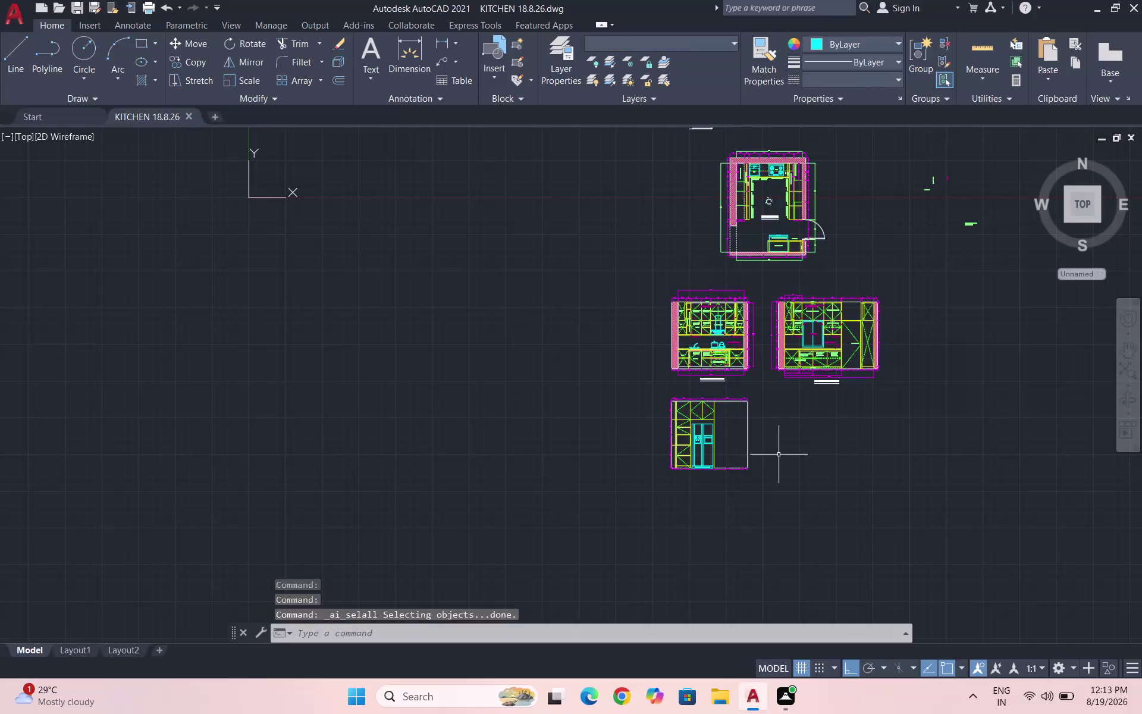
Copy elevation B's '1-OPENABLE SHUTTER' label into elevation C's upper left cabinet, with Ortho off.
scroll(down, 3)
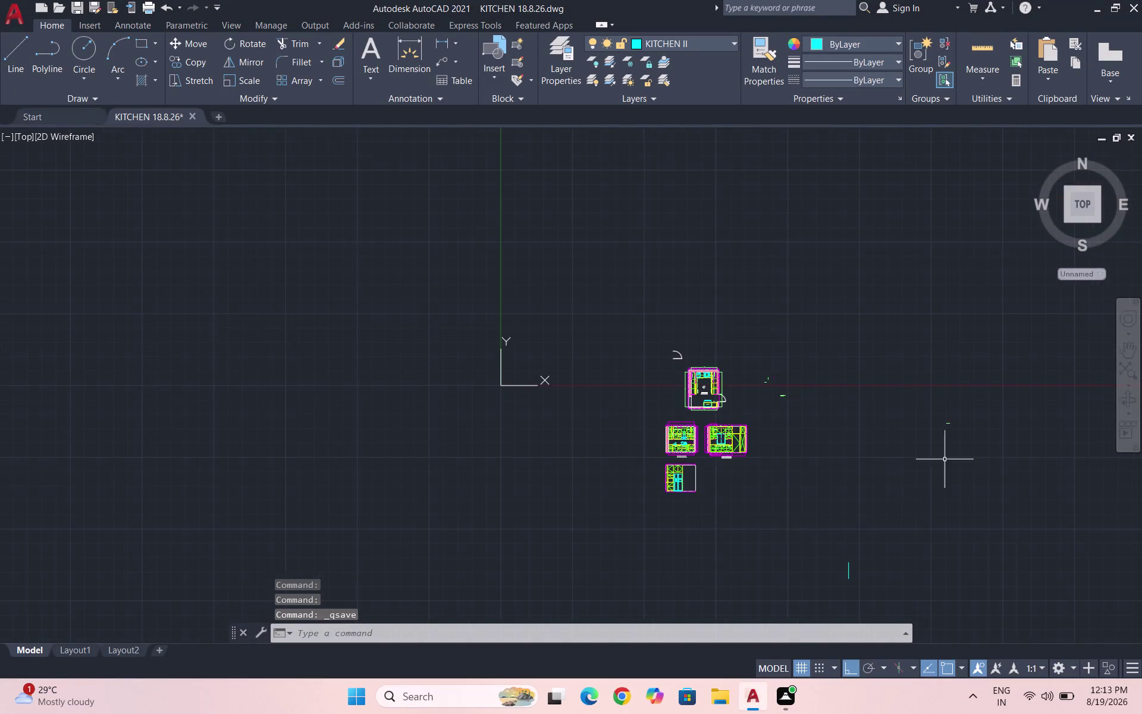
scroll(up, 3)
scroll(down, 3)
scroll(up, 3)
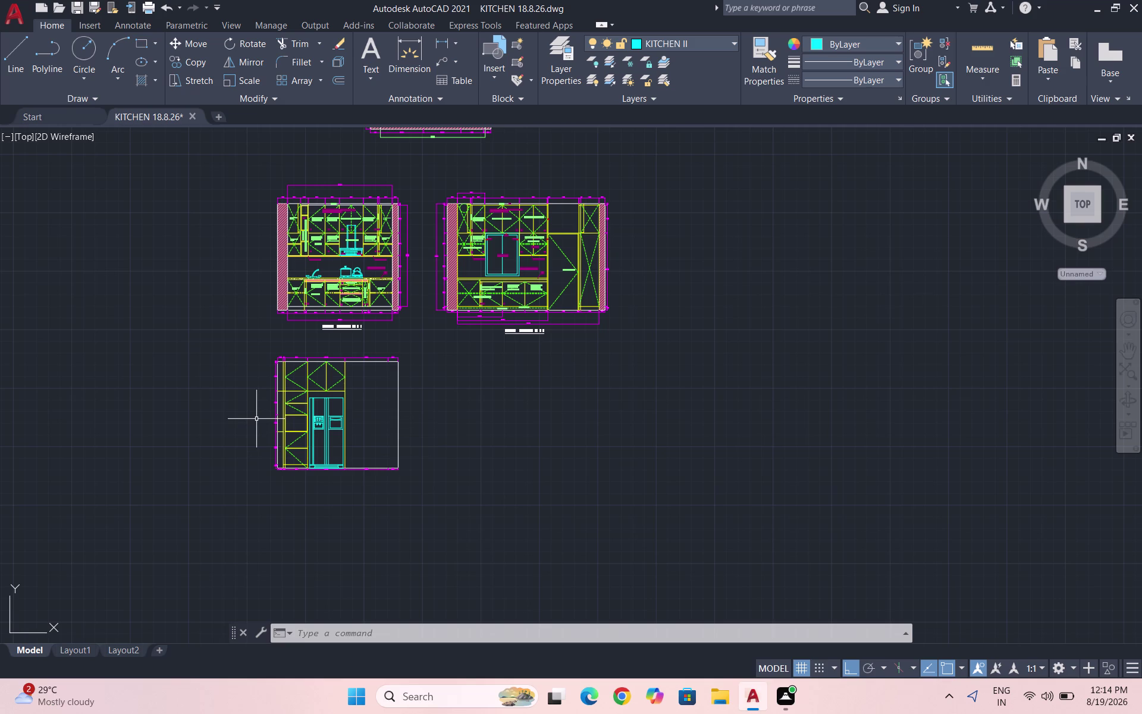
scroll(up, 3)
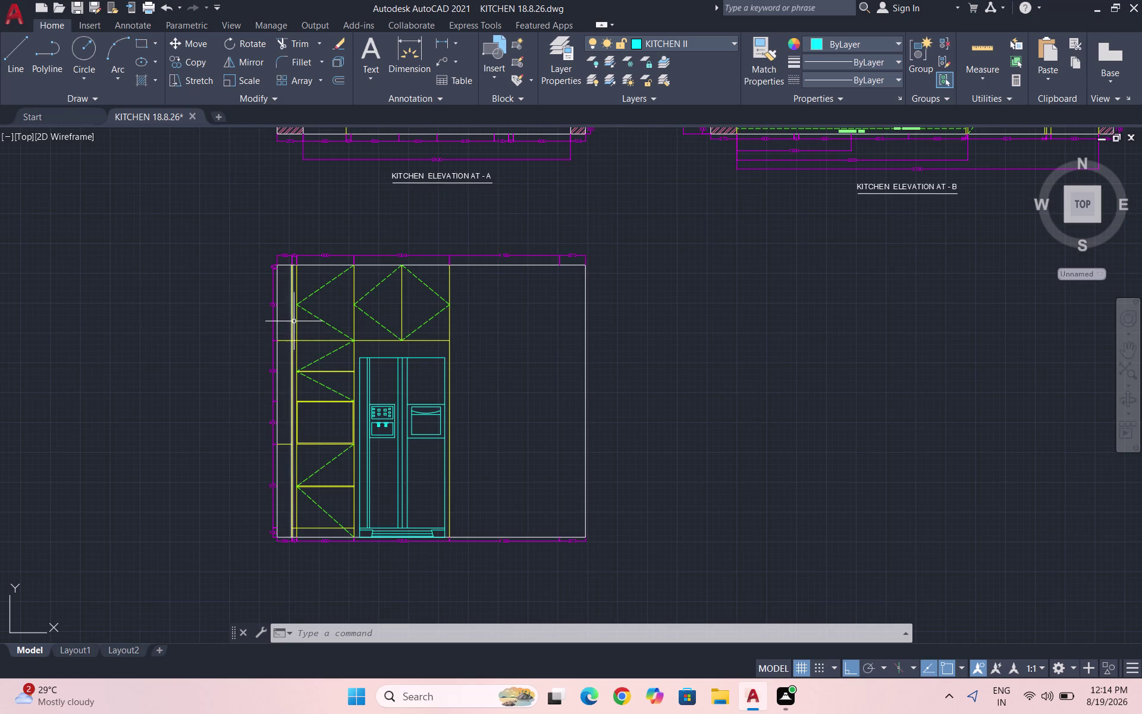
scroll(down, 3)
scroll(down, 3)
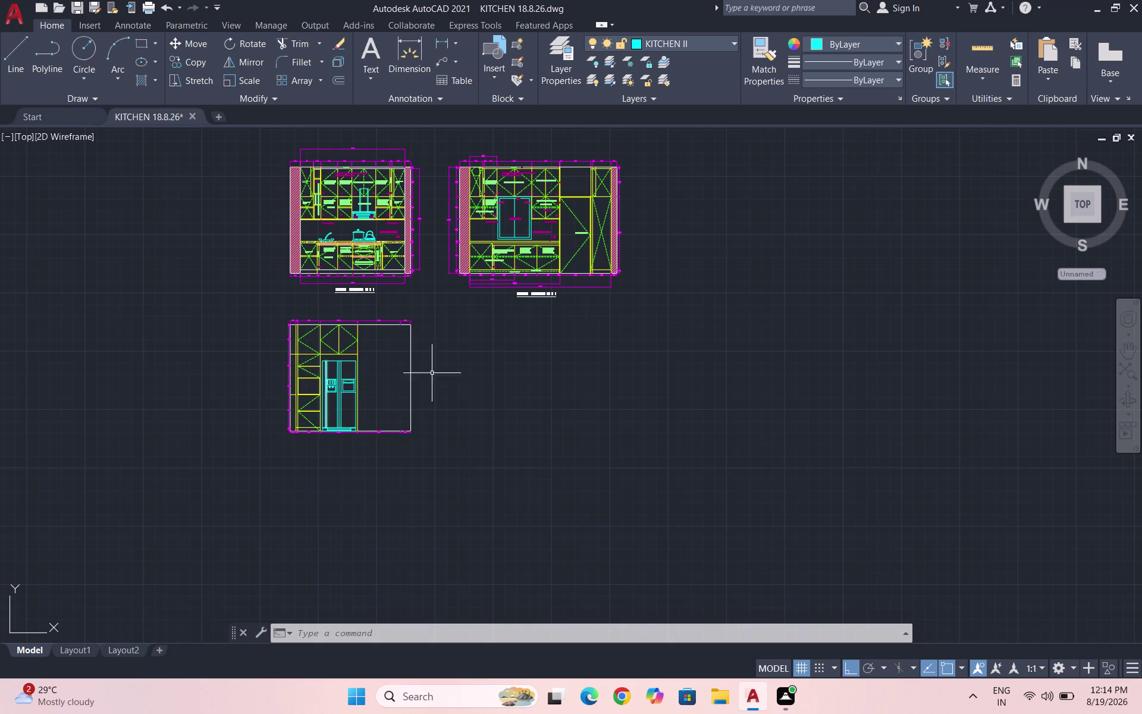
scroll(up, 3)
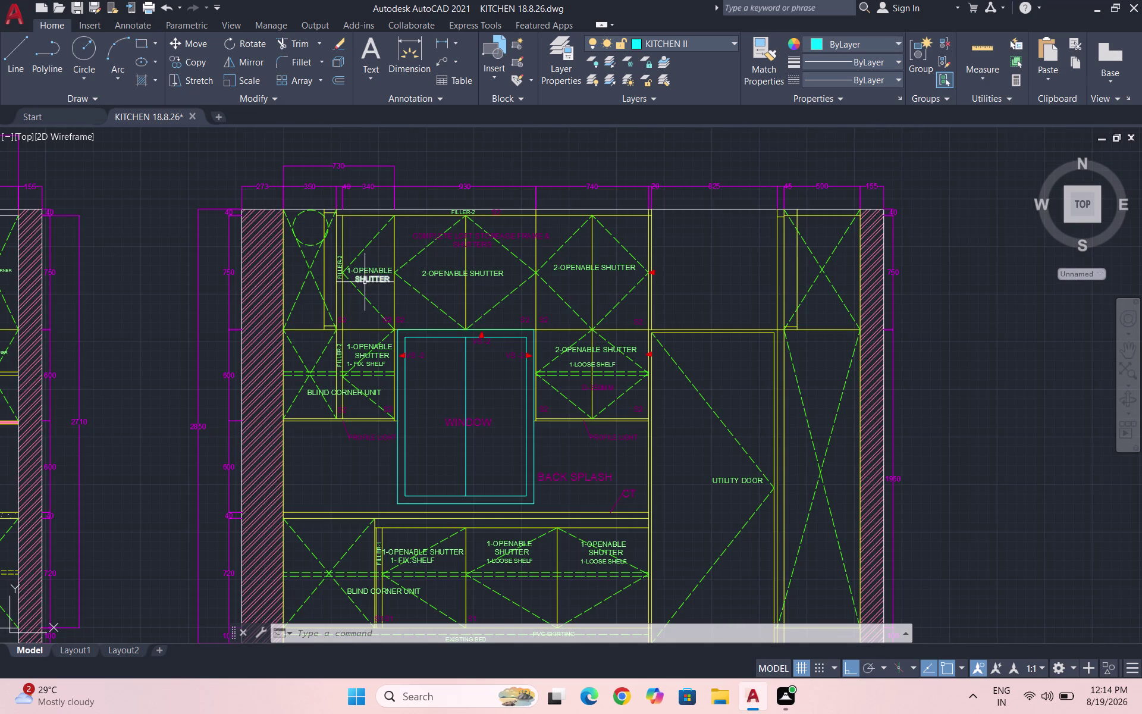
scroll(down, 3)
scroll(up, 3)
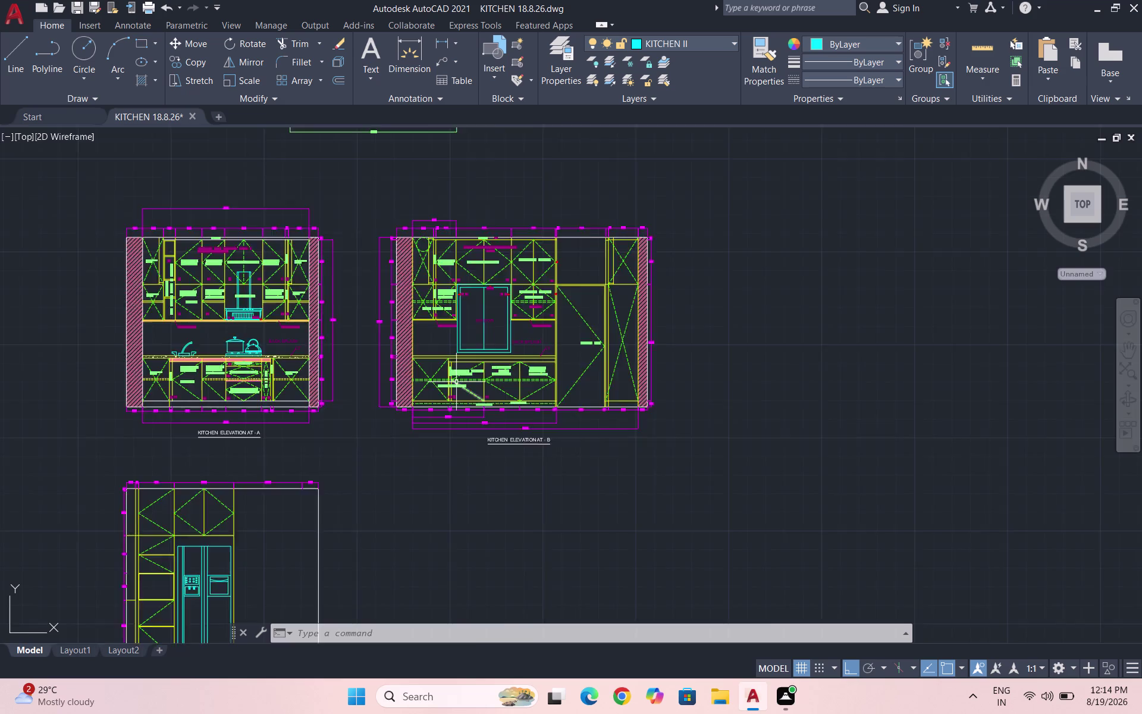
scroll(up, 3)
click(520, 377)
click(498, 357)
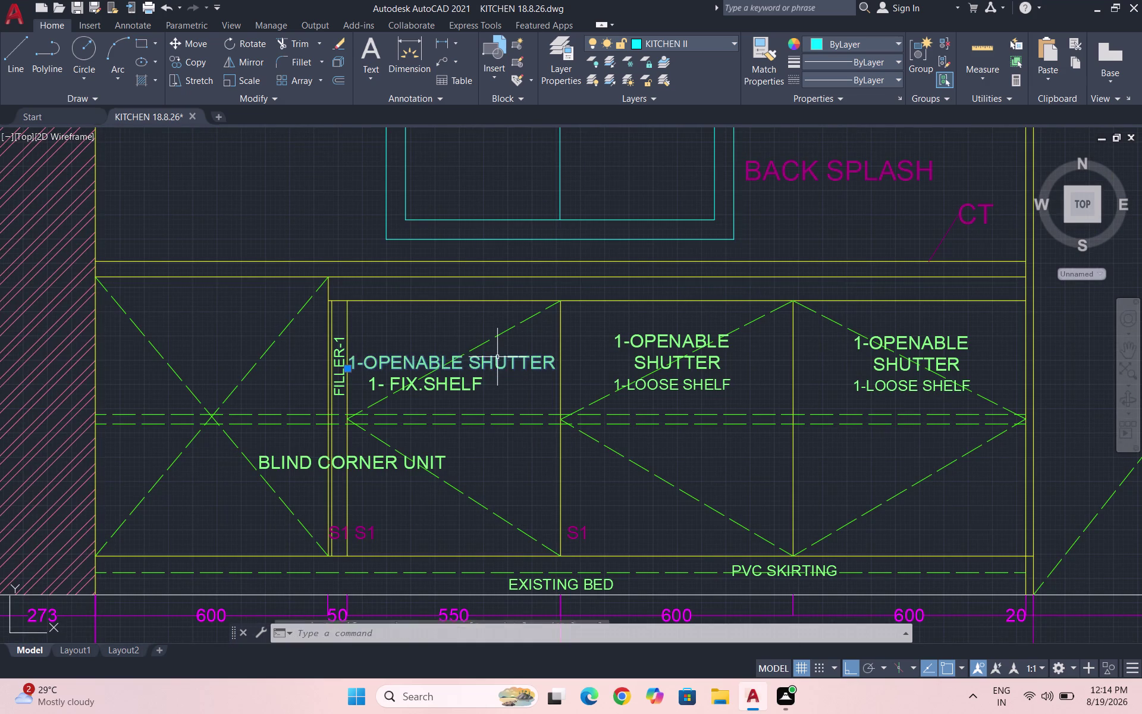
text(CO)
key(Return)
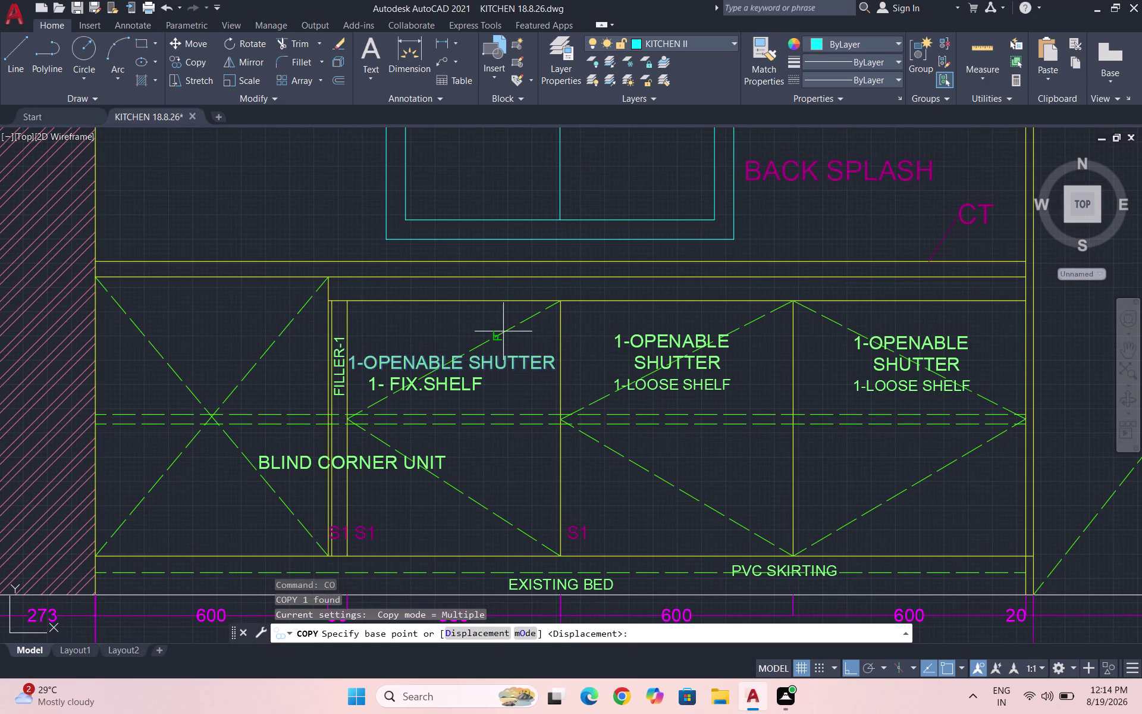
click(529, 357)
scroll(down, 3)
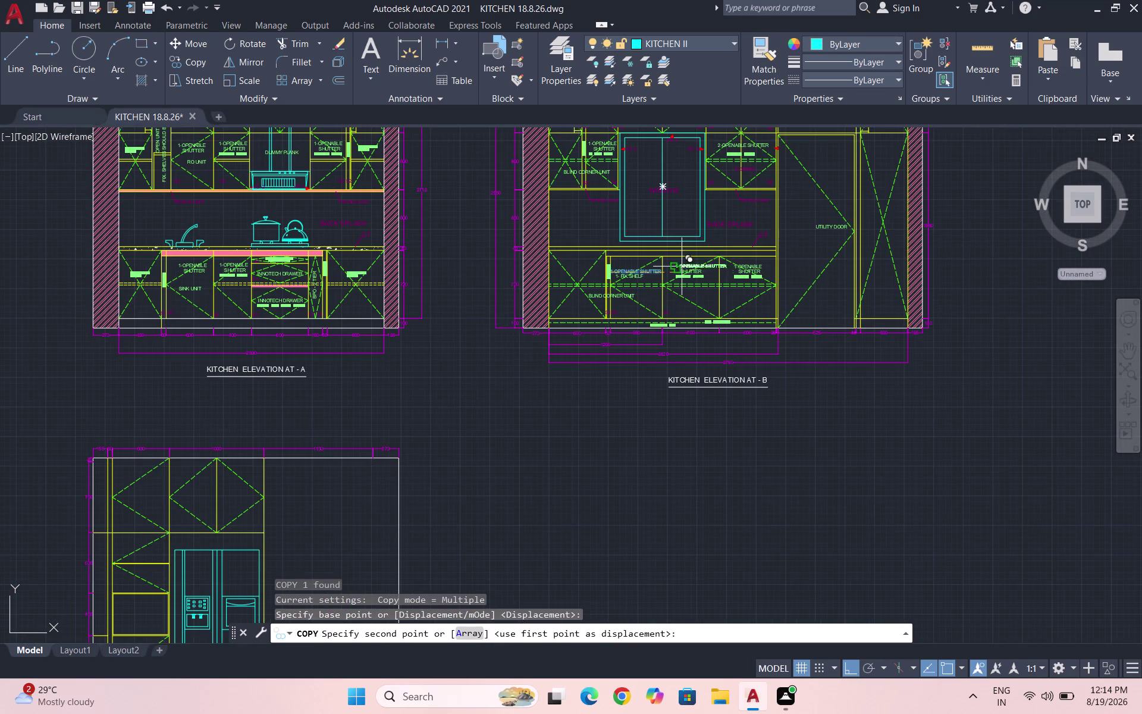
key(F8)
scroll(up, 3)
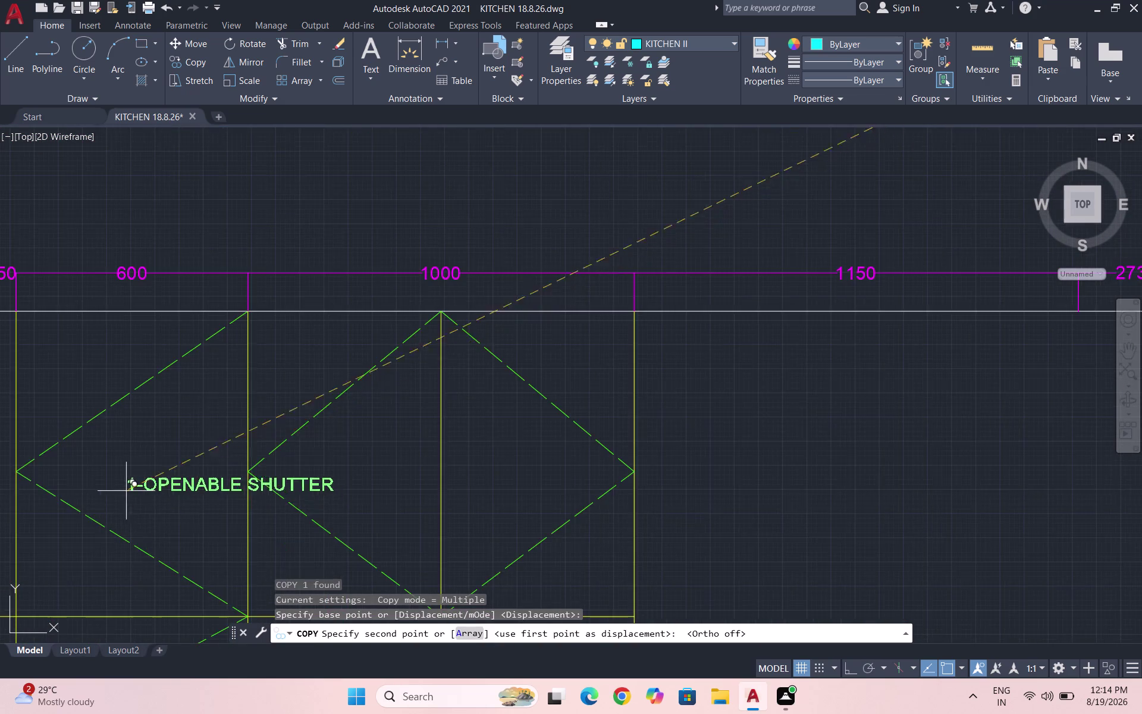
scroll(down, 3)
scroll(up, 3)
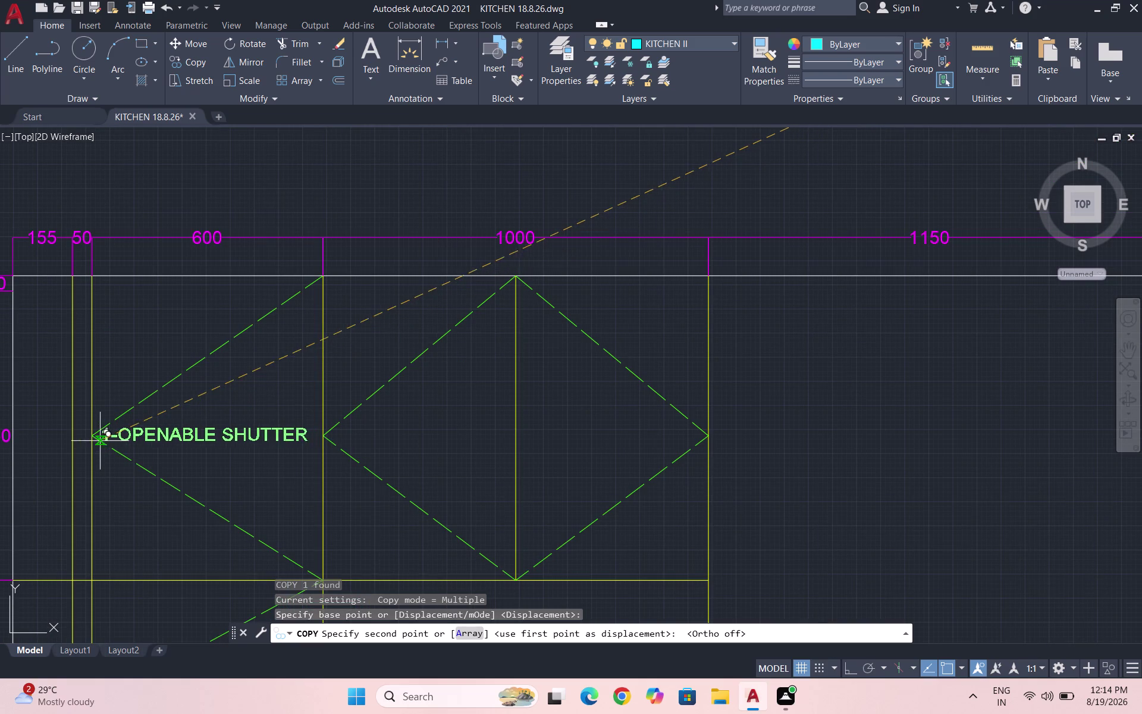
click(105, 443)
scroll(down, 3)
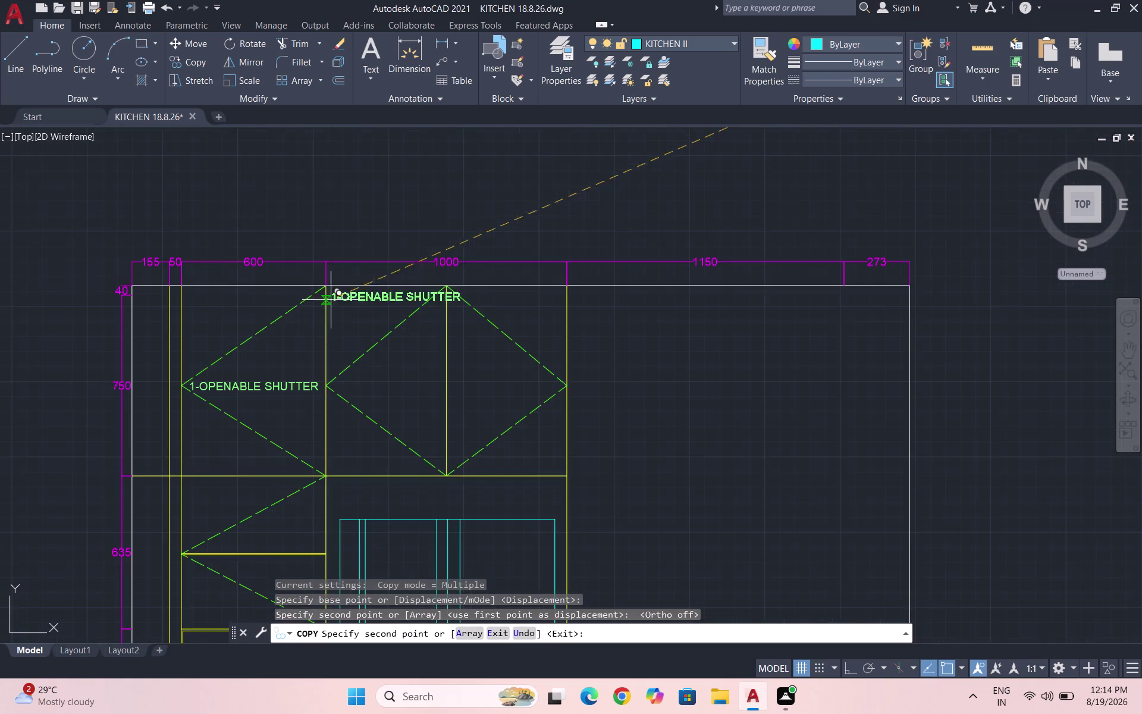
scroll(down, 3)
key(Escape)
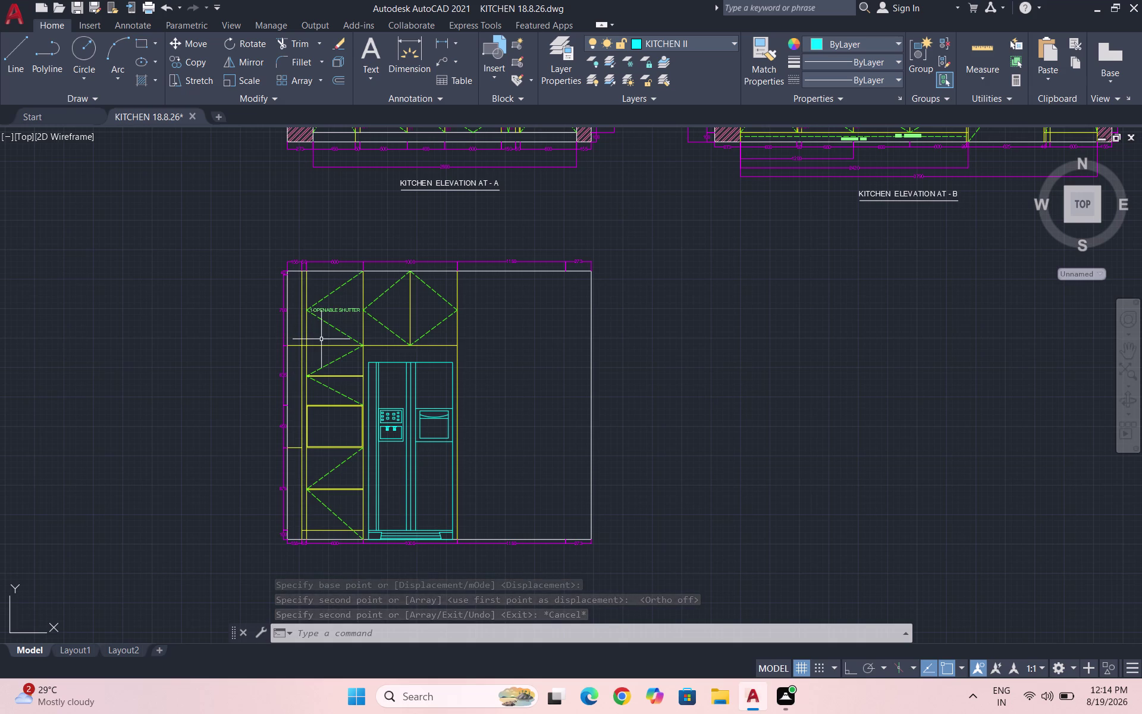
scroll(down, 3)
scroll(up, 3)
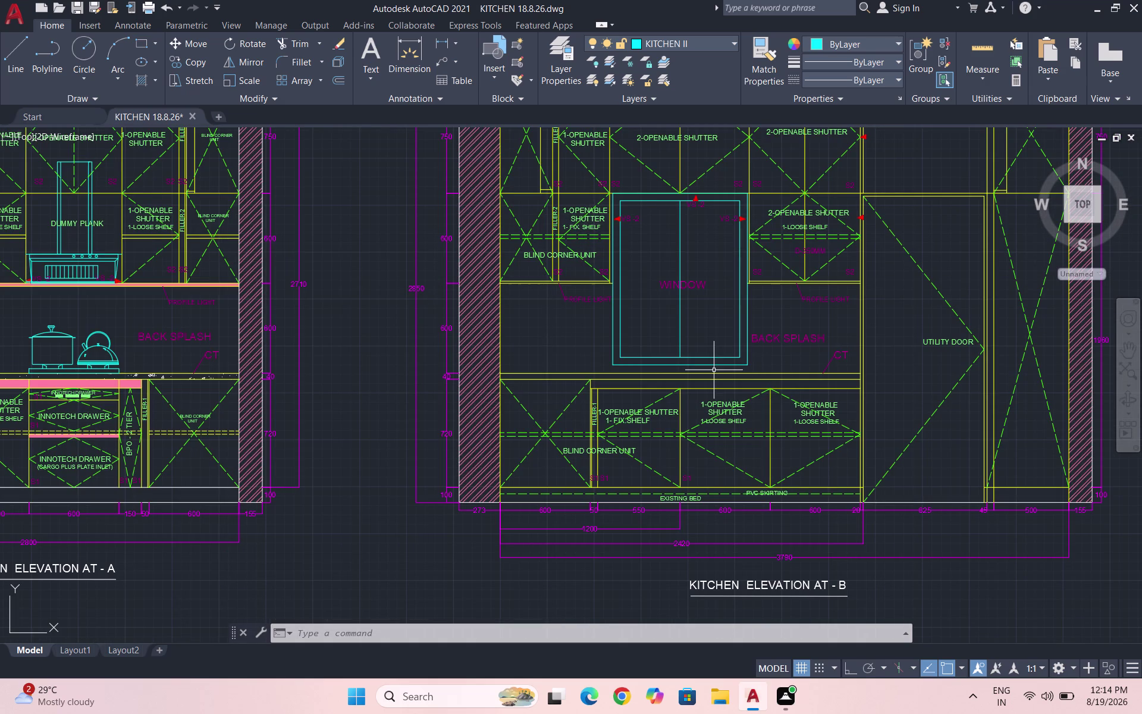
scroll(down, 3)
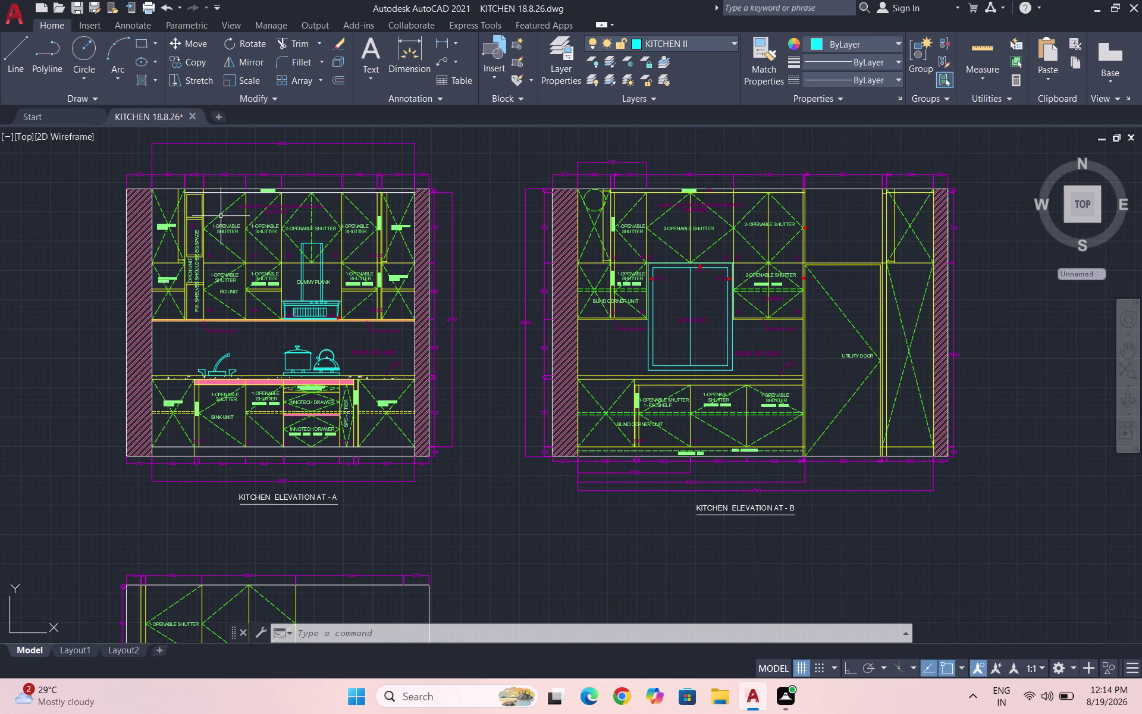
scroll(down, 3)
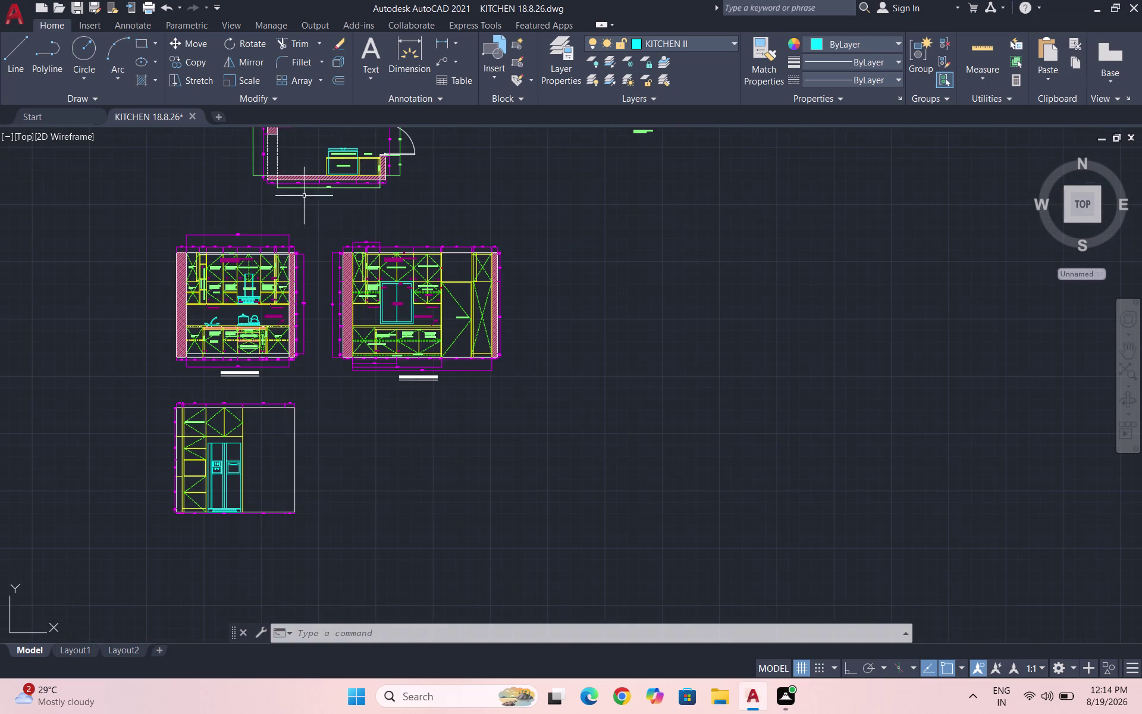
scroll(down, 3)
scroll(up, 3)
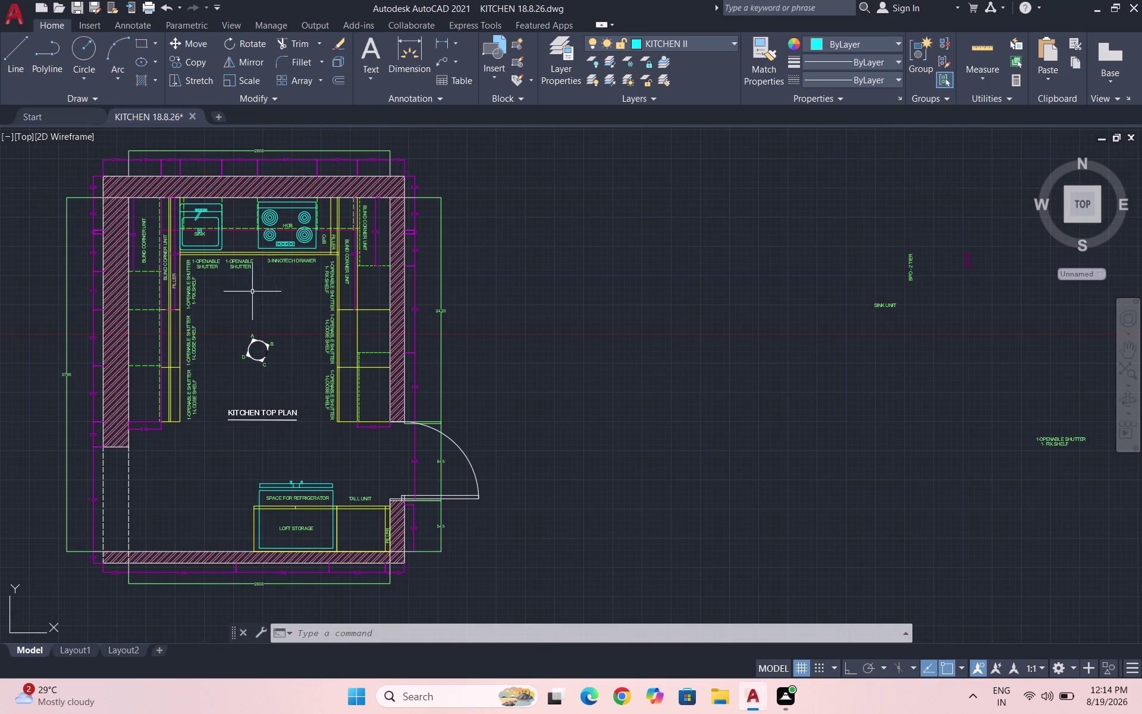
scroll(up, 3)
Copy the vertical '1-OPENABLE SHUTTER / 1-LOOSE SHELF' label to empty space right of the top plan.
drag(197, 358, 185, 357)
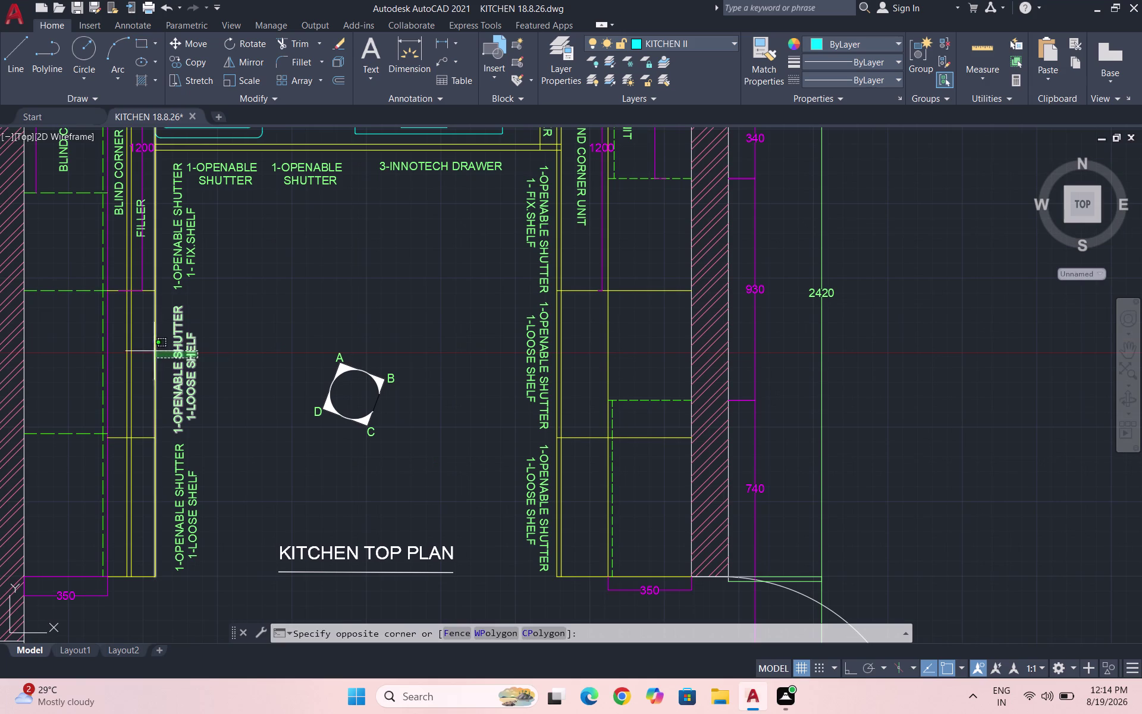
click(173, 349)
text(CO)
key(Return)
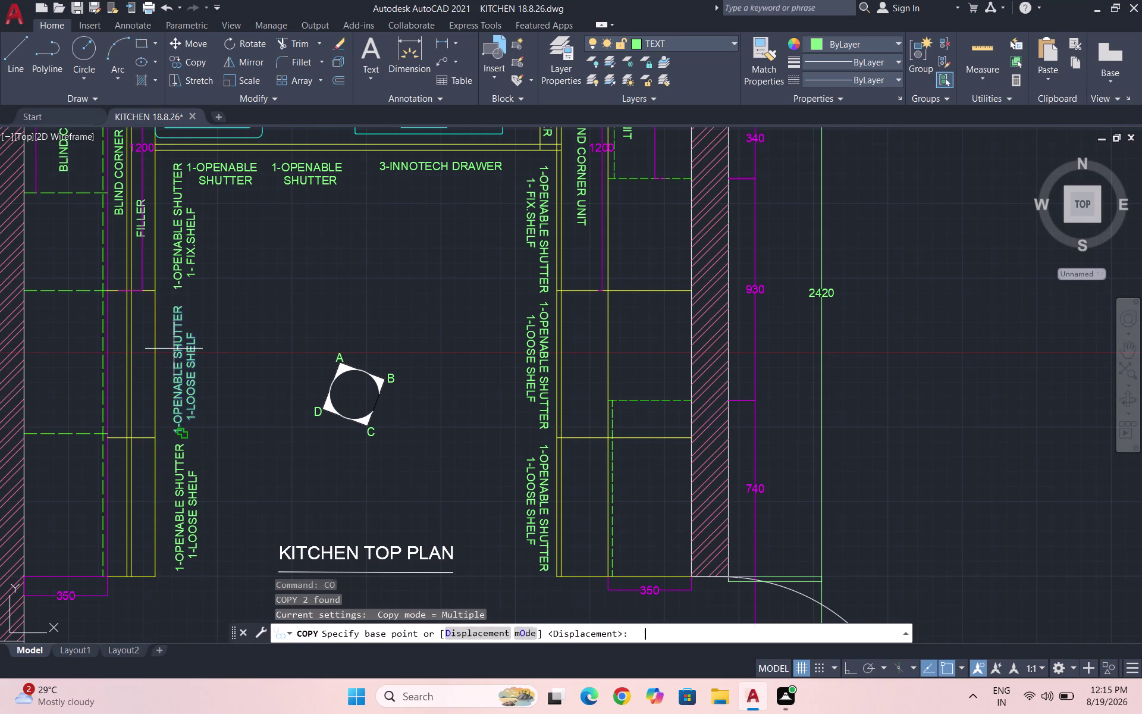
drag(173, 349, 187, 348)
scroll(down, 3)
click(351, 359)
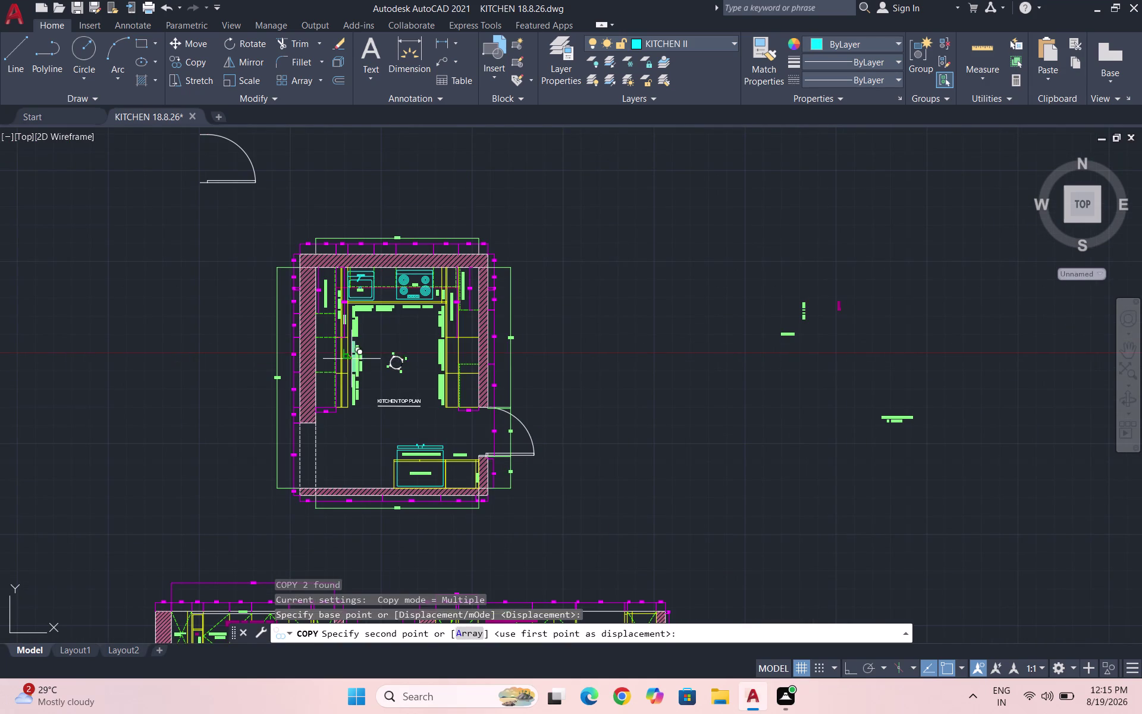
click(656, 335)
key(Escape)
Rotate the copied label 90° with Ortho on so it reads horizontally.
scroll(up, 3)
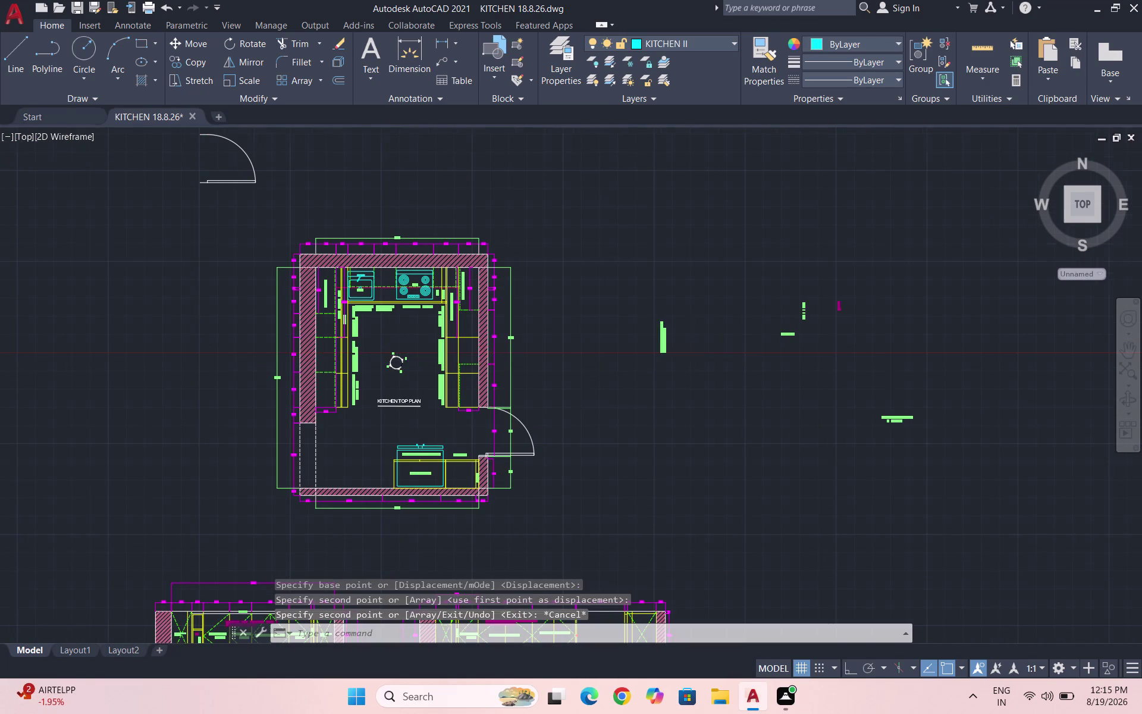
scroll(up, 3)
drag(687, 395, 525, 289)
click(504, 242)
key(F8)
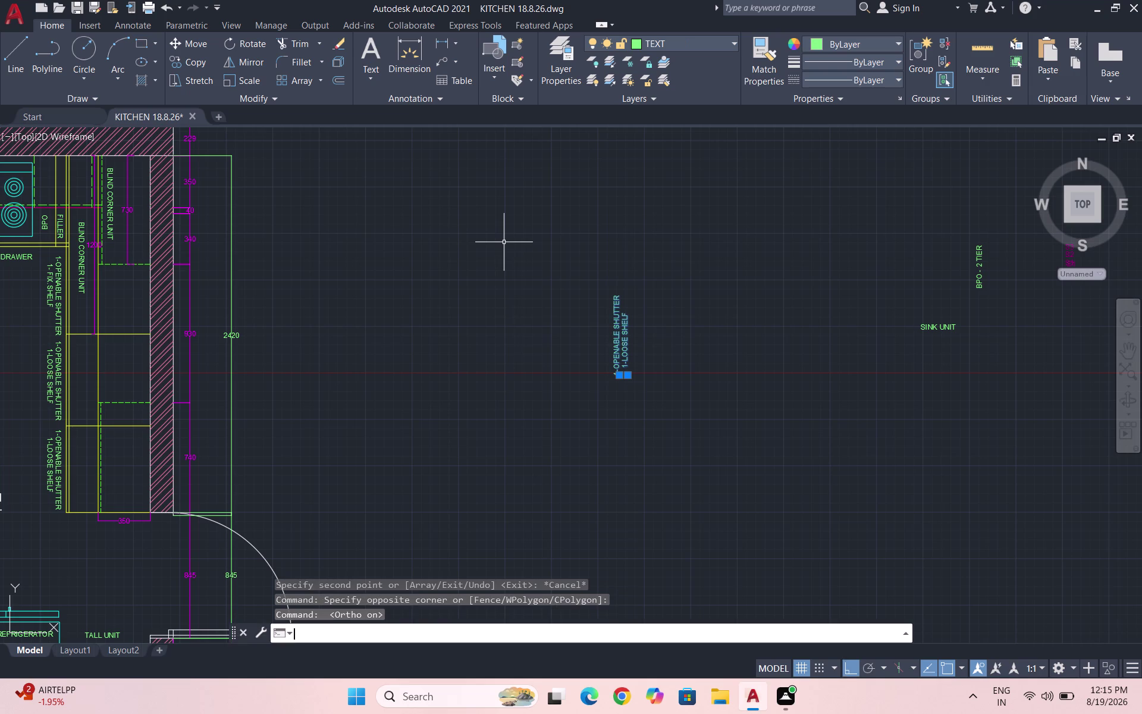
text(RO)
key(Return)
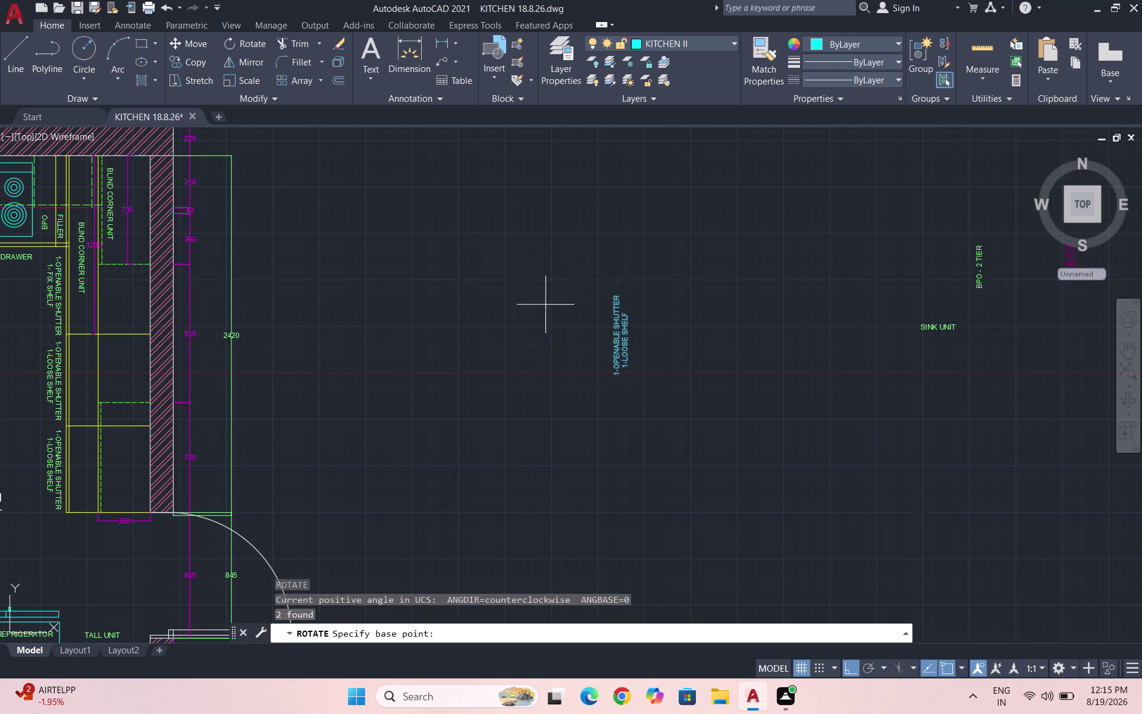
click(612, 290)
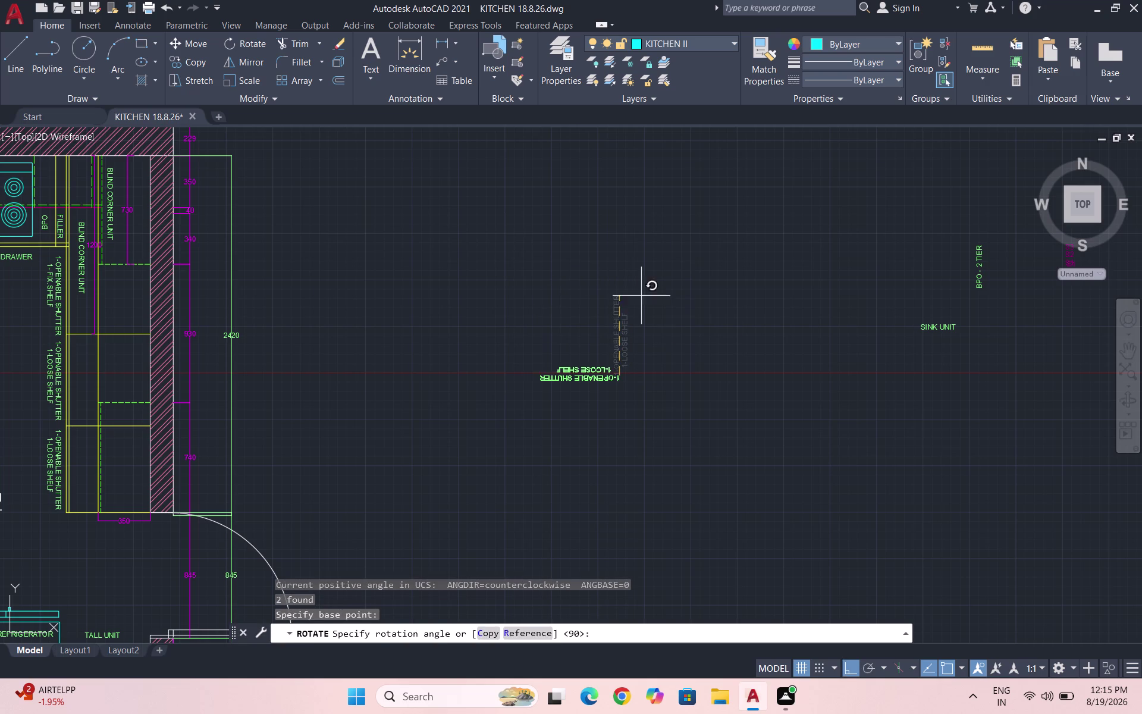
click(527, 533)
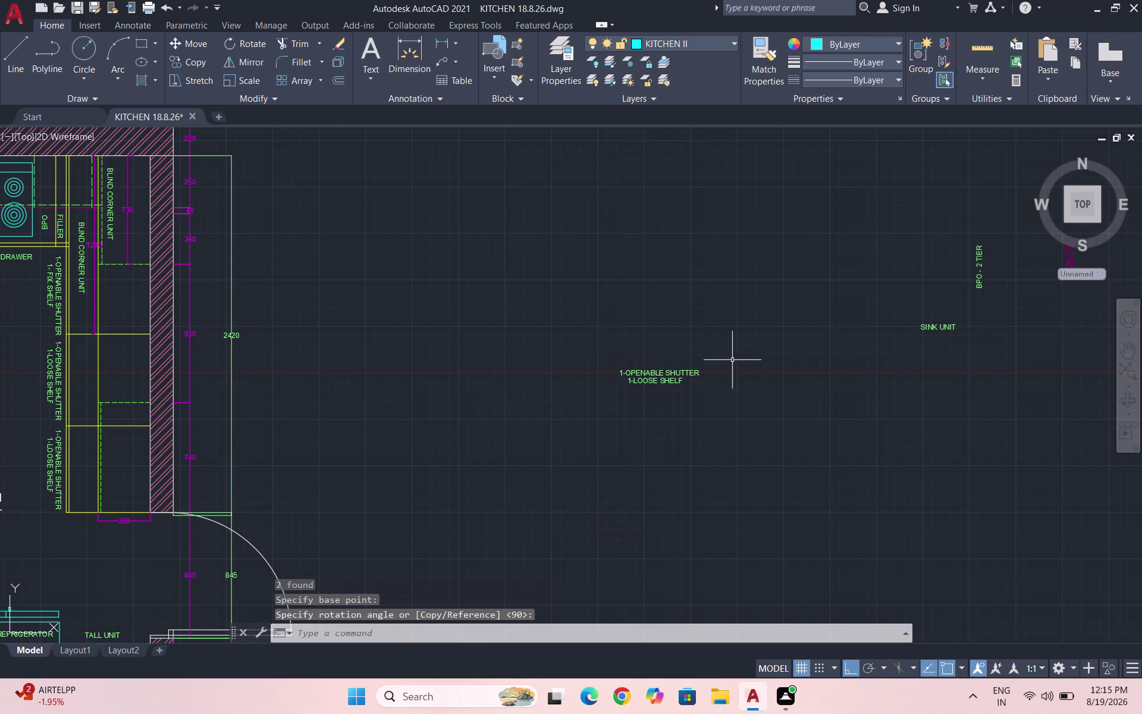
Select the rotated horizontal label and start the COPY command on it.
drag(727, 418, 656, 394)
click(530, 295)
text(CO)
key(Return)
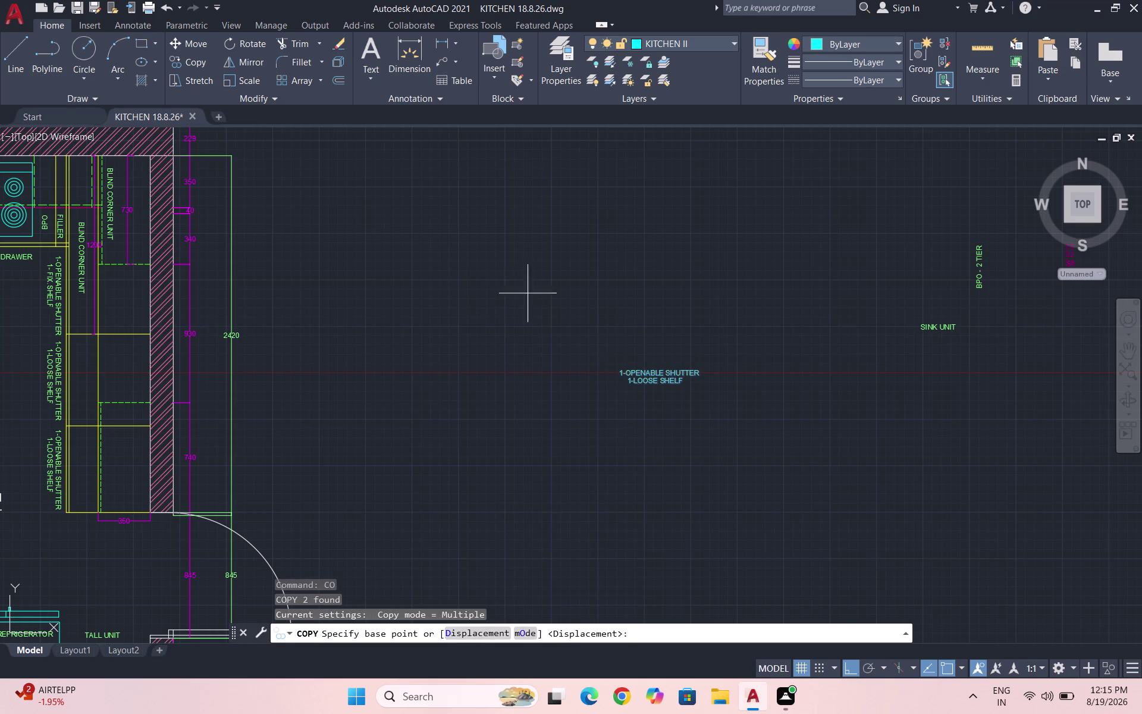
Place two copies of the shutter/shelf label into elevation C's left-side cabinets, with Ortho off.
click(657, 375)
scroll(down, 3)
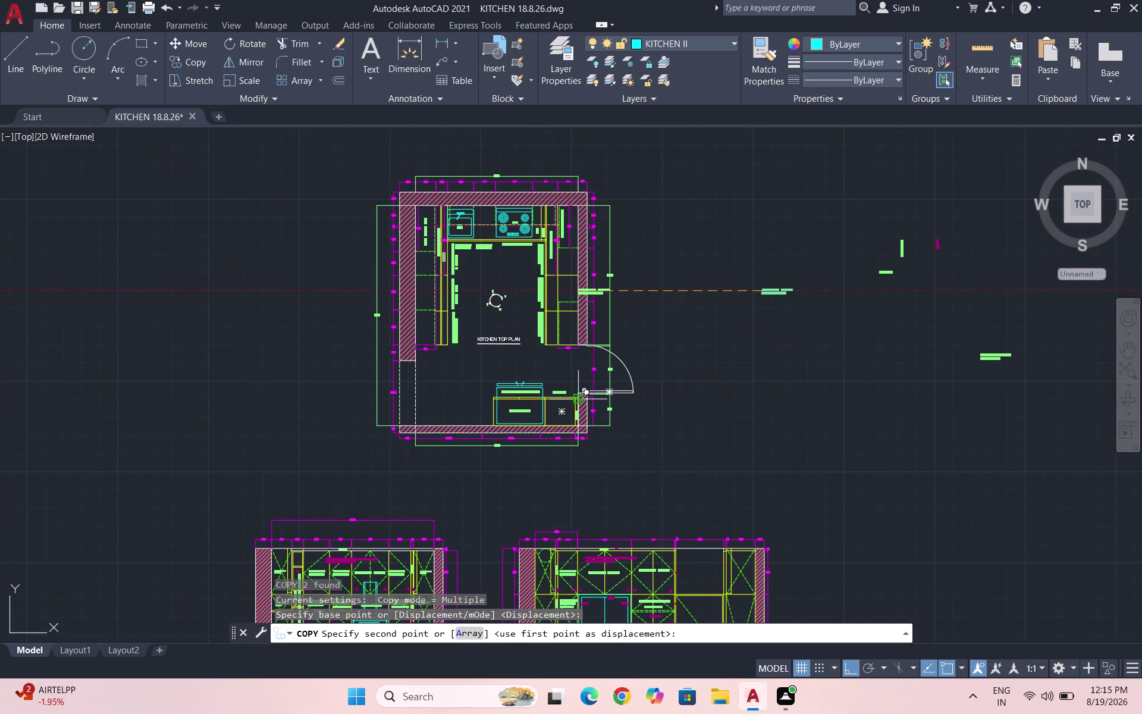
key(F8)
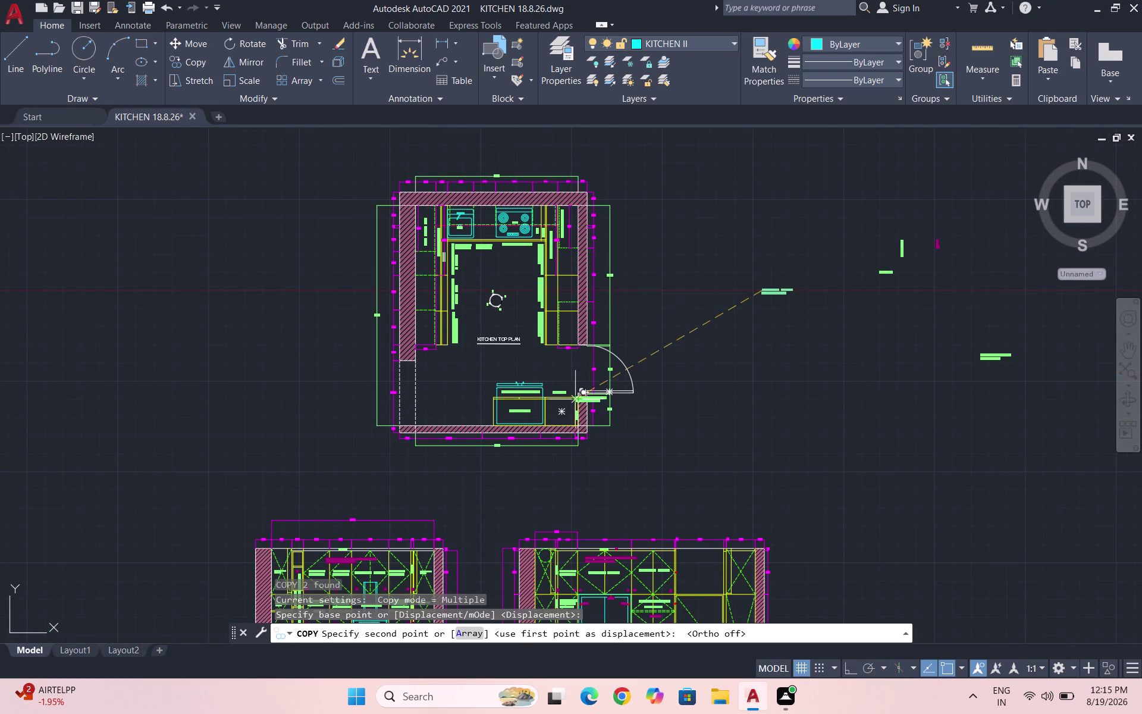
scroll(down, 3)
scroll(down, 3)
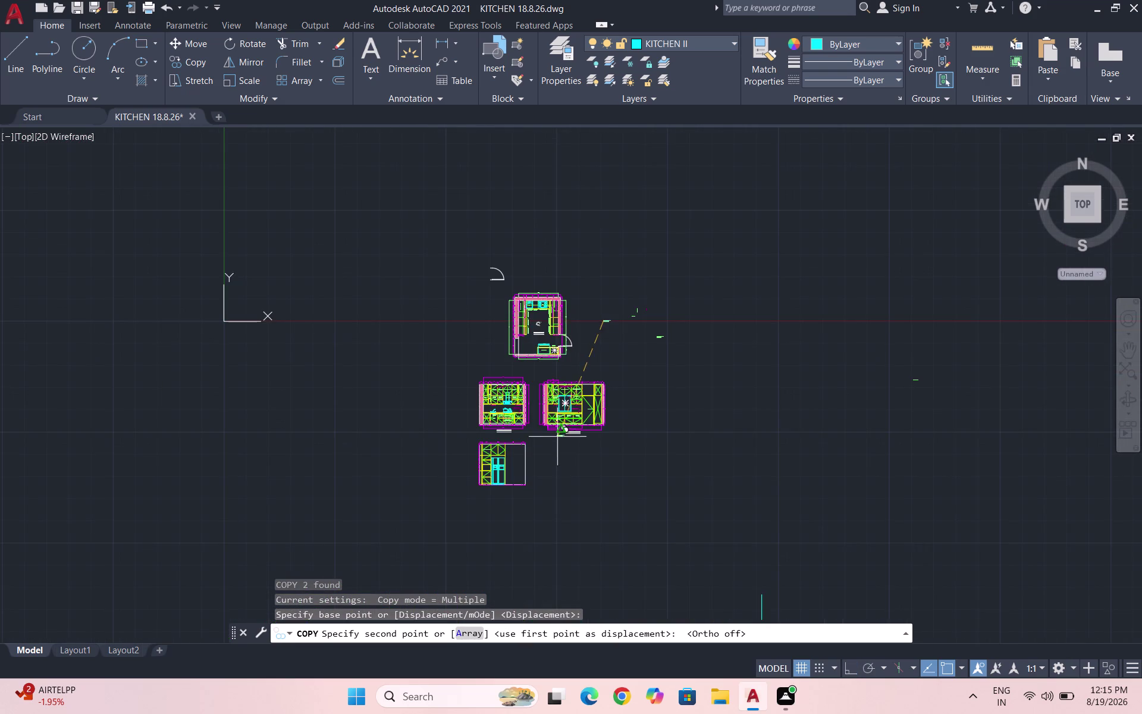
scroll(up, 3)
scroll(up, 3)
scroll(up, 3)
scroll(down, 3)
scroll(up, 3)
scroll(up, 3)
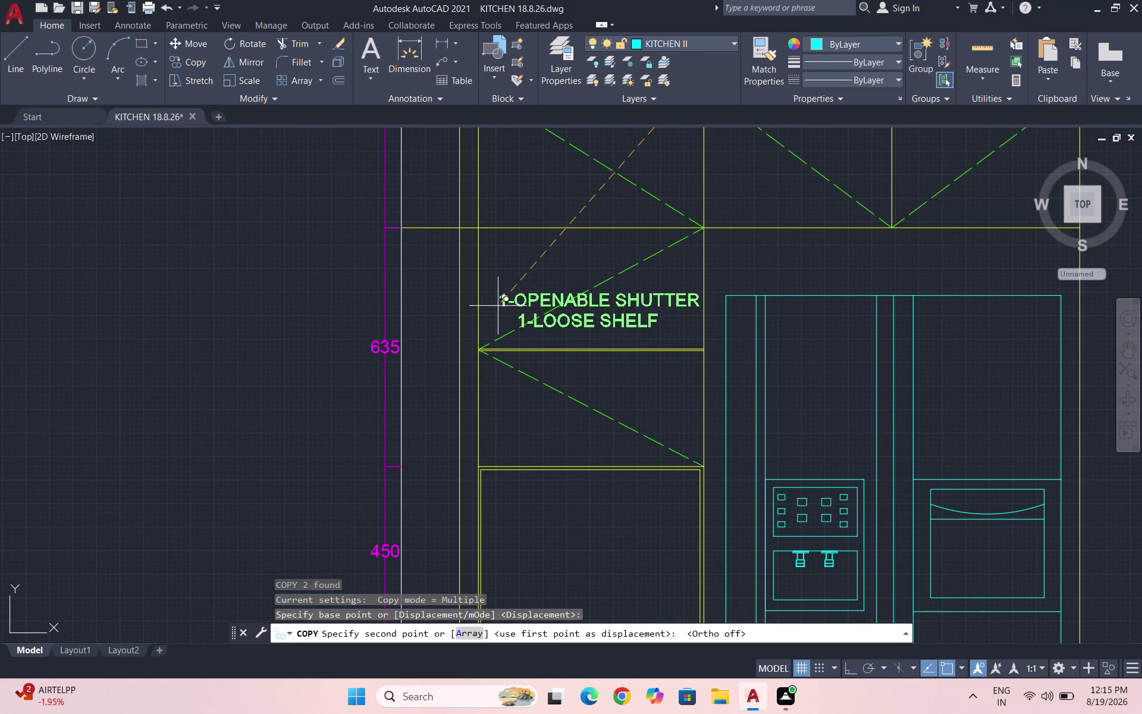
click(496, 304)
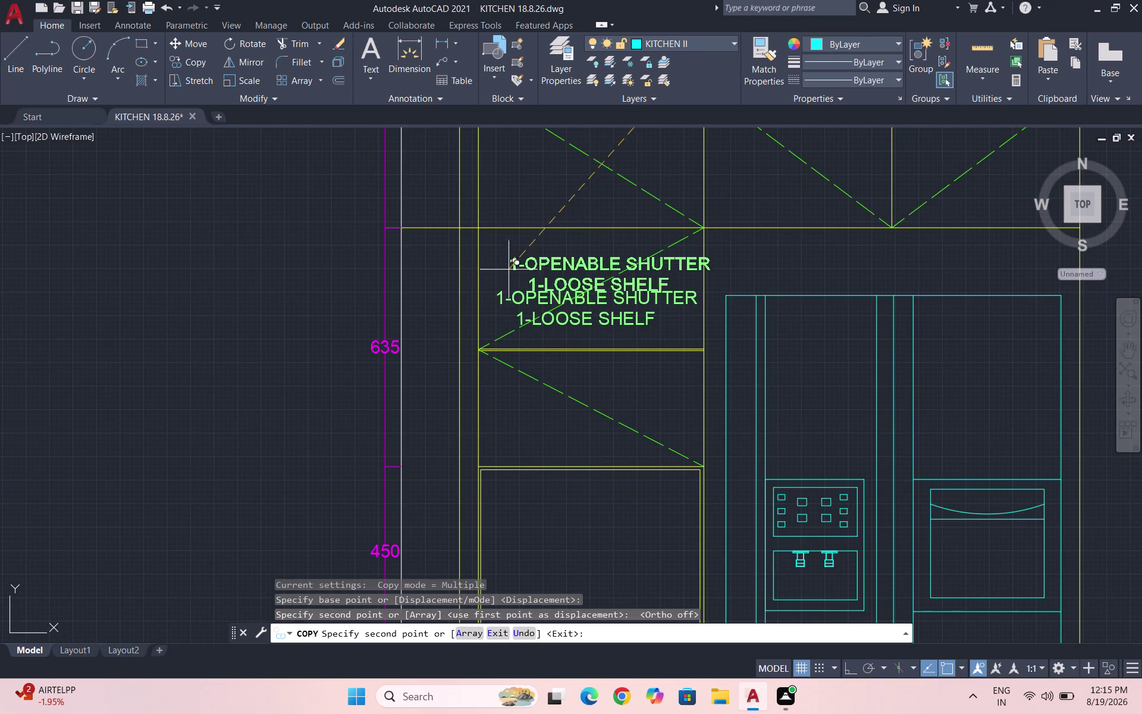
scroll(down, 3)
scroll(down, 3)
scroll(down, 3)
scroll(up, 3)
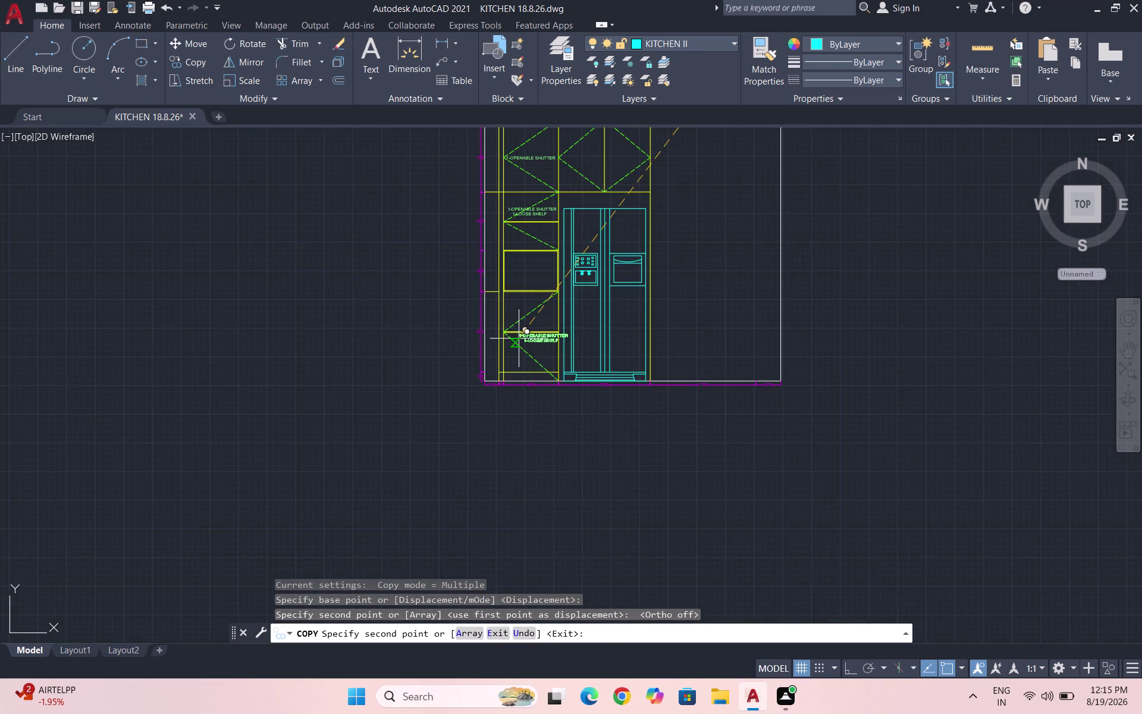
scroll(up, 3)
scroll(up, 3)
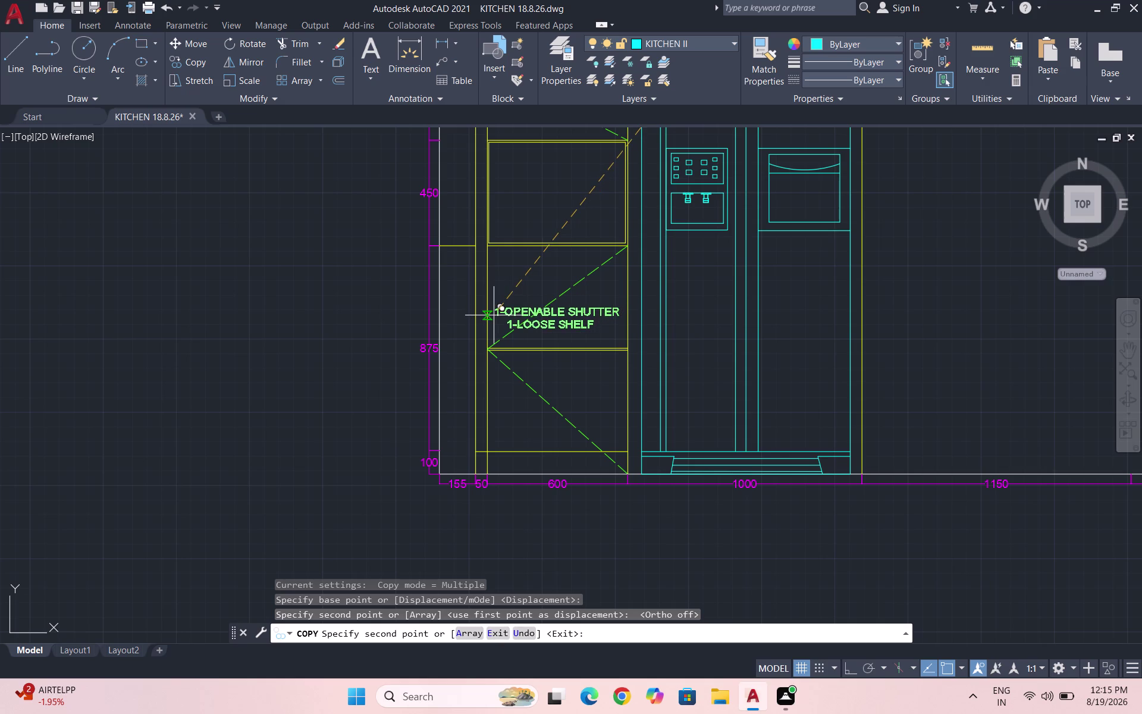
click(494, 315)
scroll(down, 3)
key(Escape)
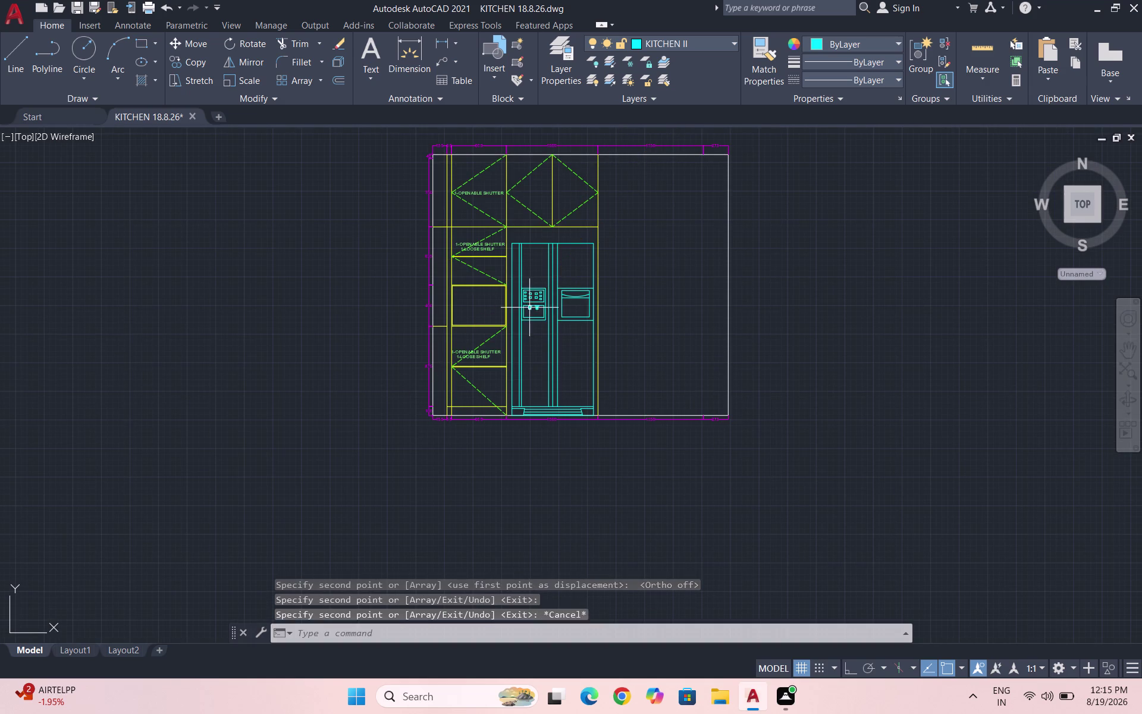
key(Escape)
Copy the '1-OPENABLE SHUTTER / 1-LOOSE SHELF' label into the tall unit's empty rectangular compartment.
scroll(down, 3)
scroll(down, 3)
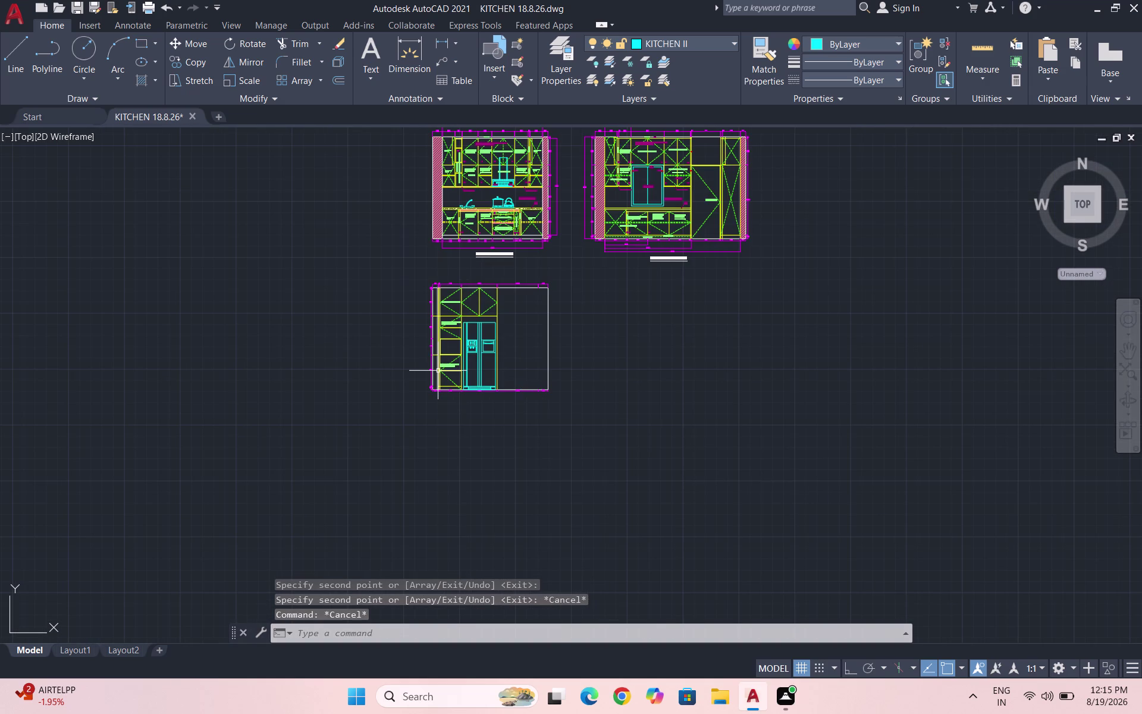
scroll(up, 3)
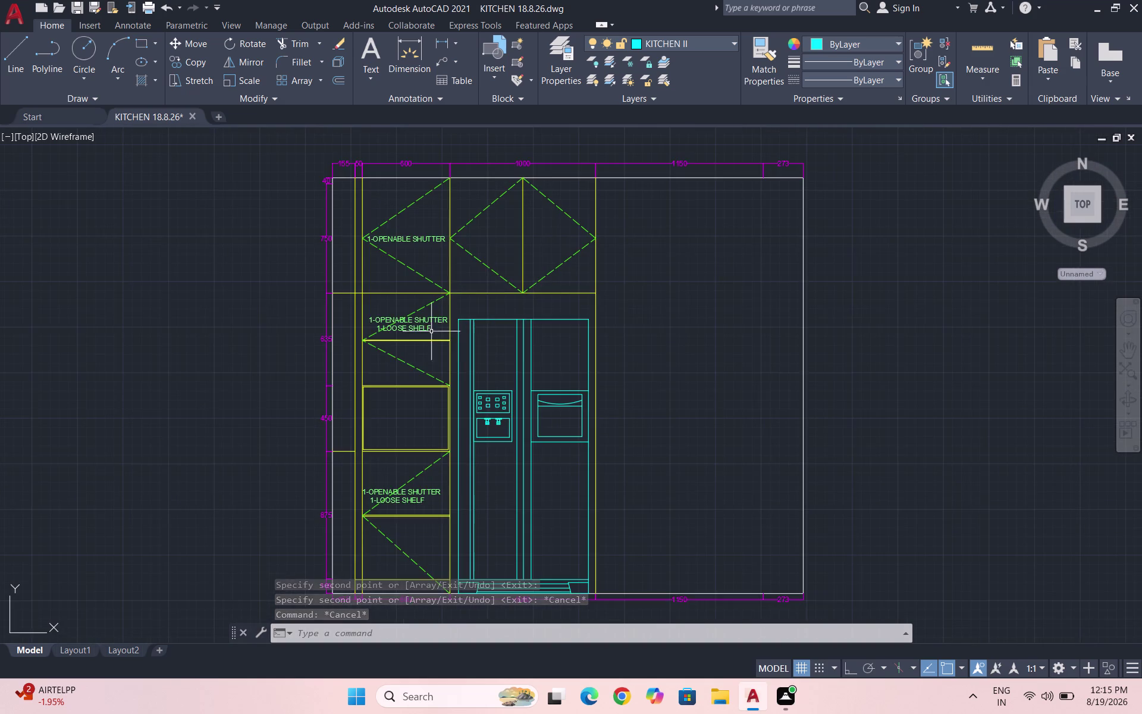
scroll(up, 3)
click(441, 329)
click(418, 304)
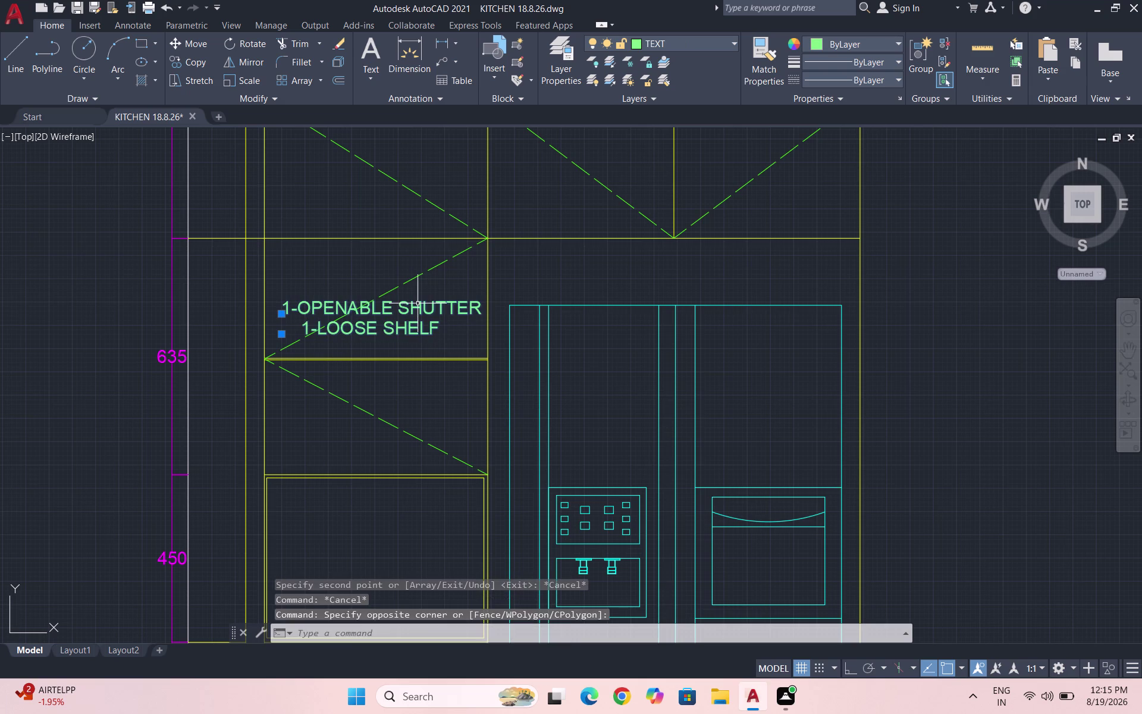
text(CO)
key(Return)
drag(416, 305, 416, 316)
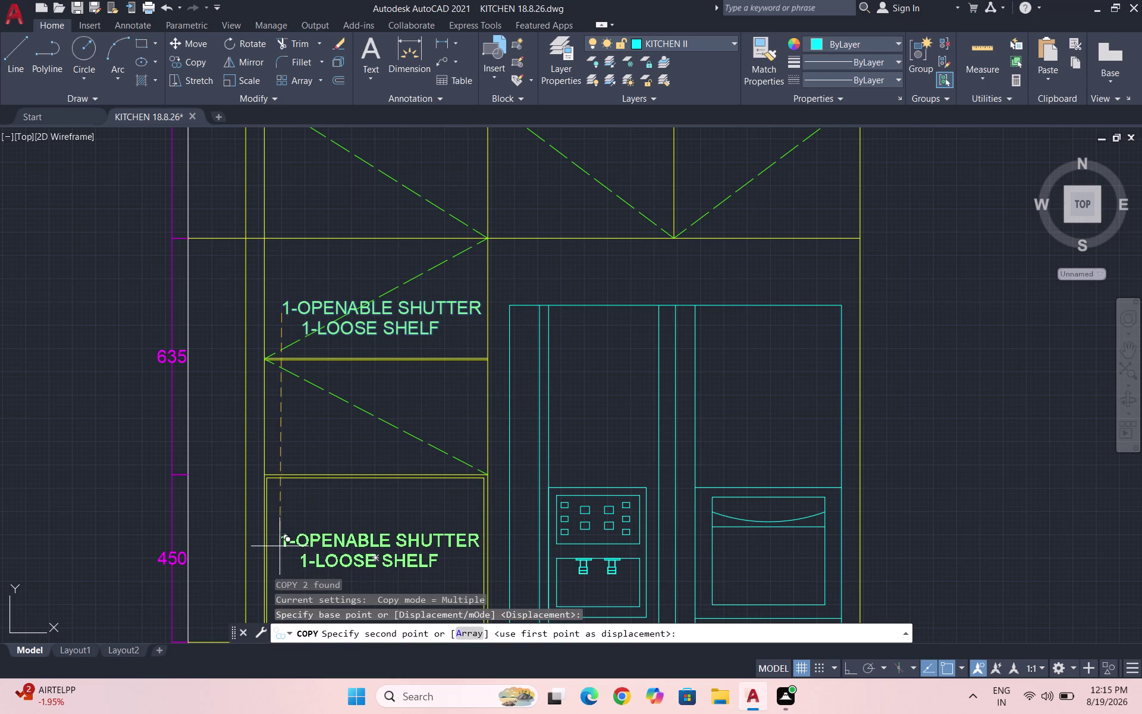
click(280, 546)
key(Escape)
scroll(down, 3)
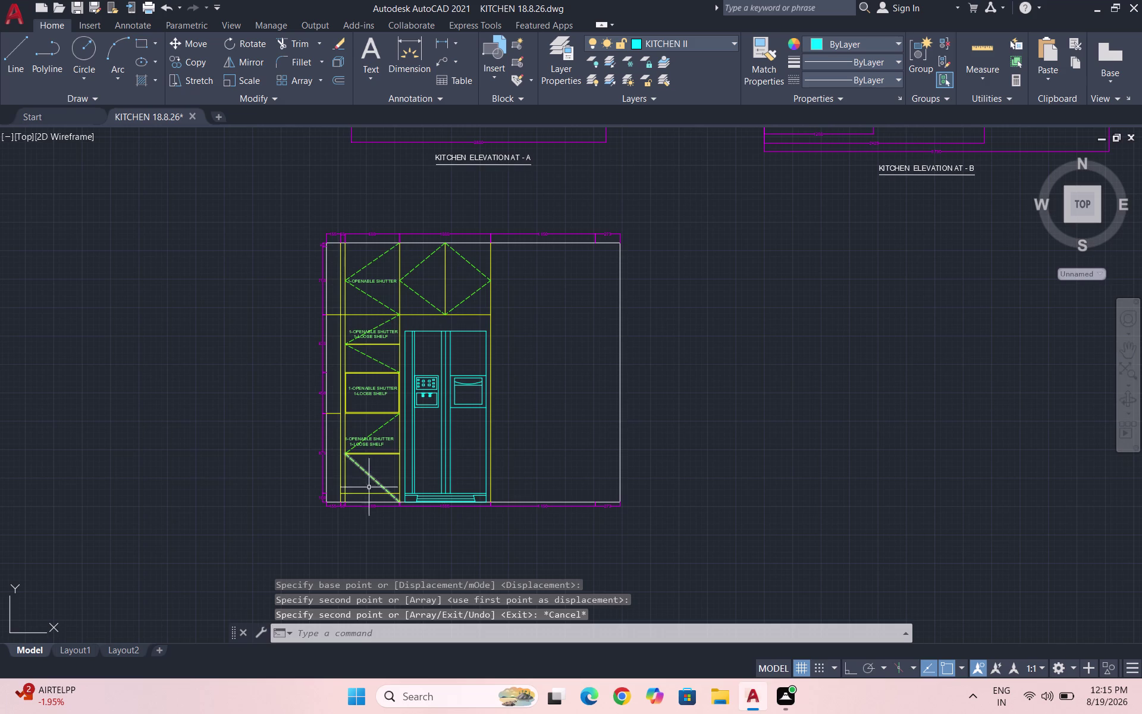
scroll(up, 3)
scroll(up, 3)
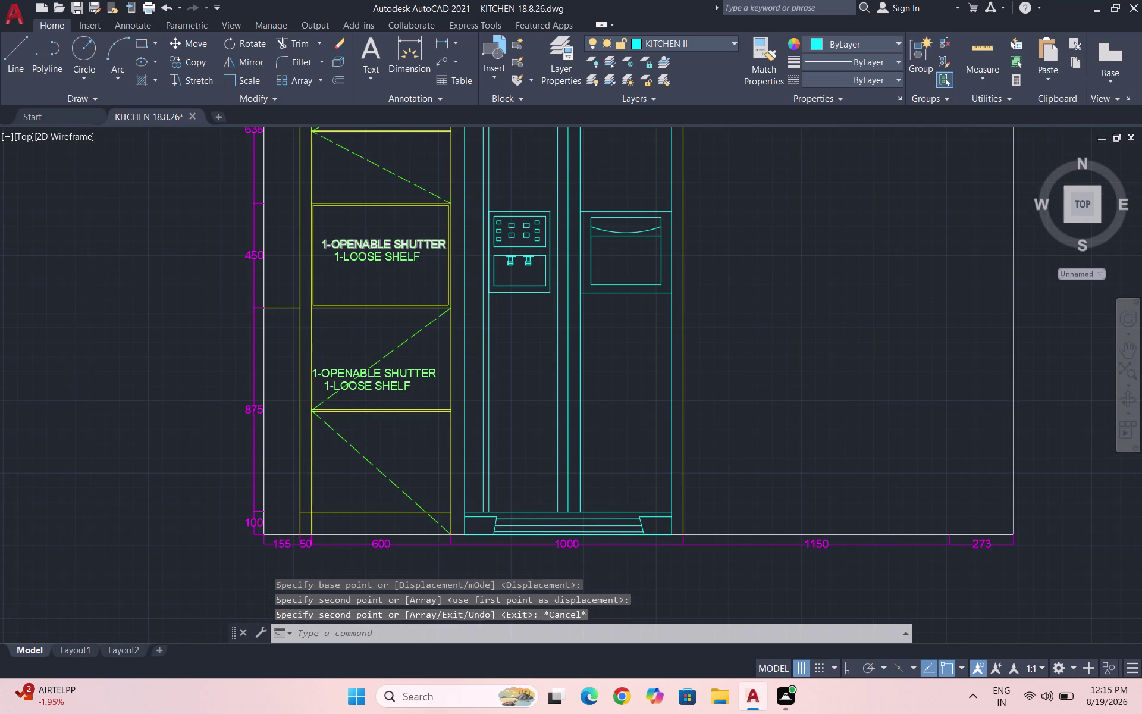
Replace the label's first line with 'OPEN UNIT', indented toward the centre.
triple_click(379, 243)
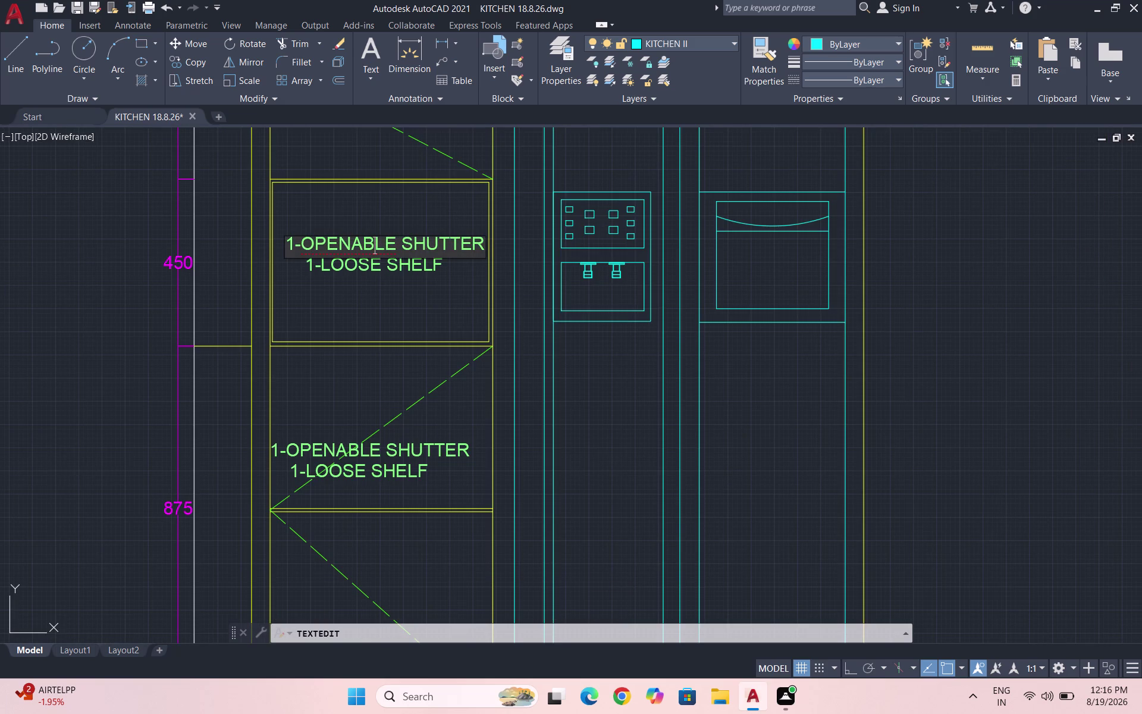
key(Right)
key(Right)
key(Right)
key(Right)
key(Right)
key(Right)
key(Right)
key(Right)
key(Right)
key(Right)
key(BackSpace)
key(BackSpace)
key(BackSpace)
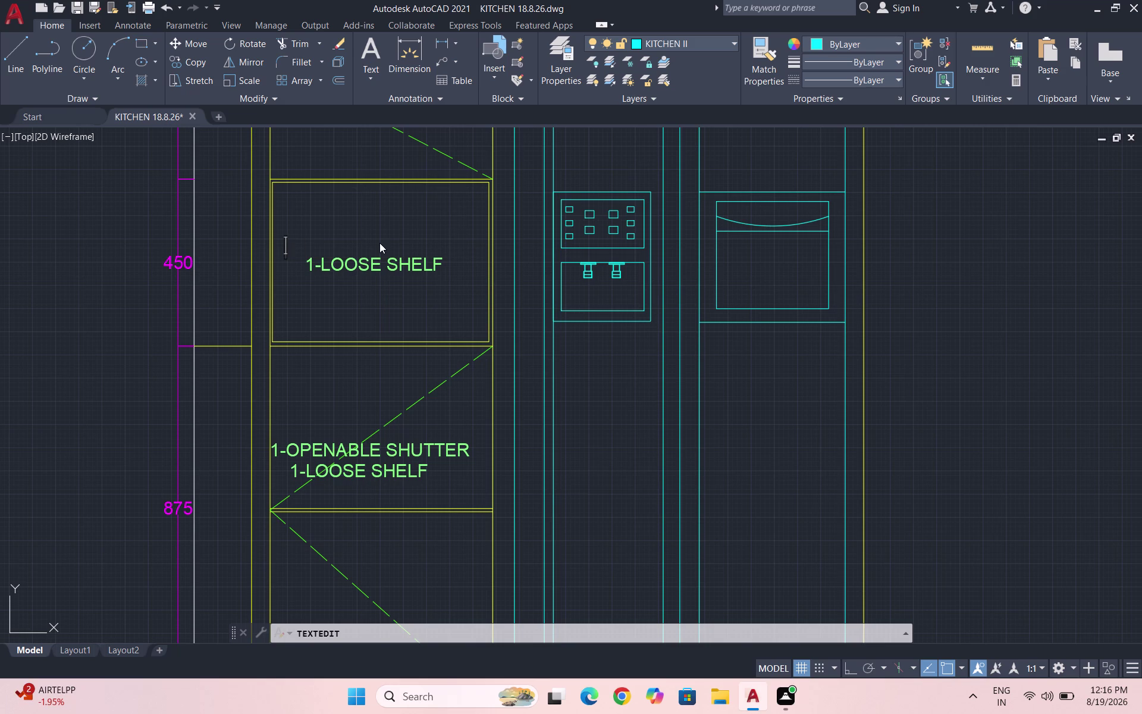
text(OPEN UNI)
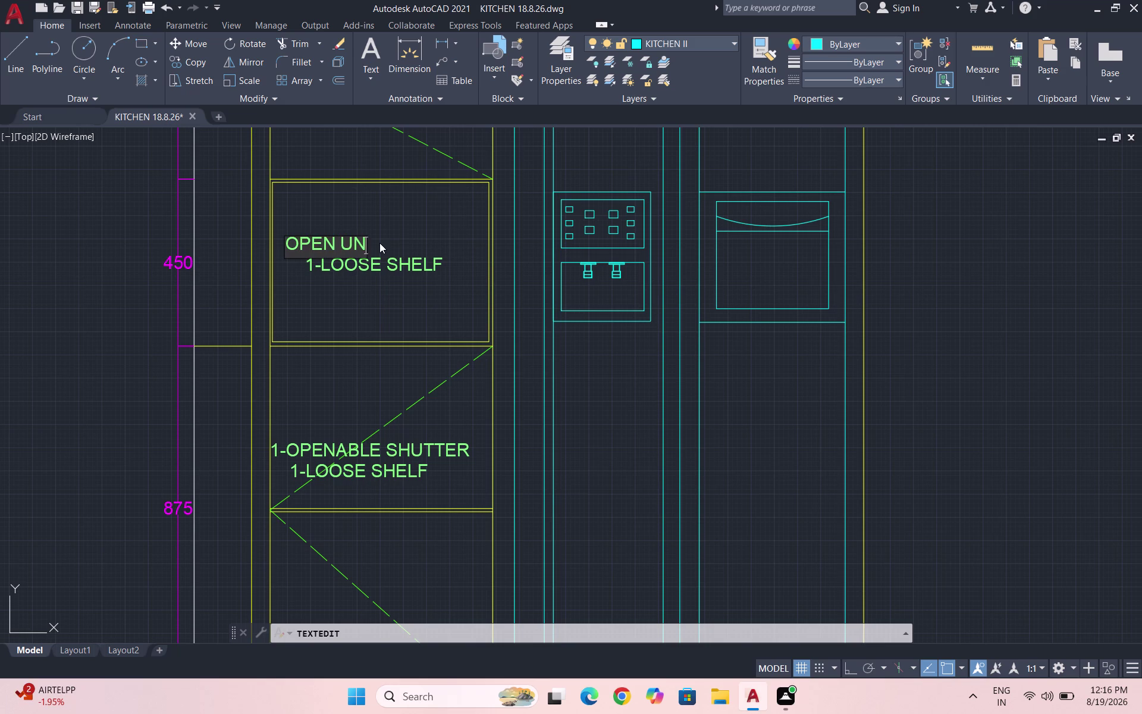
text(T)
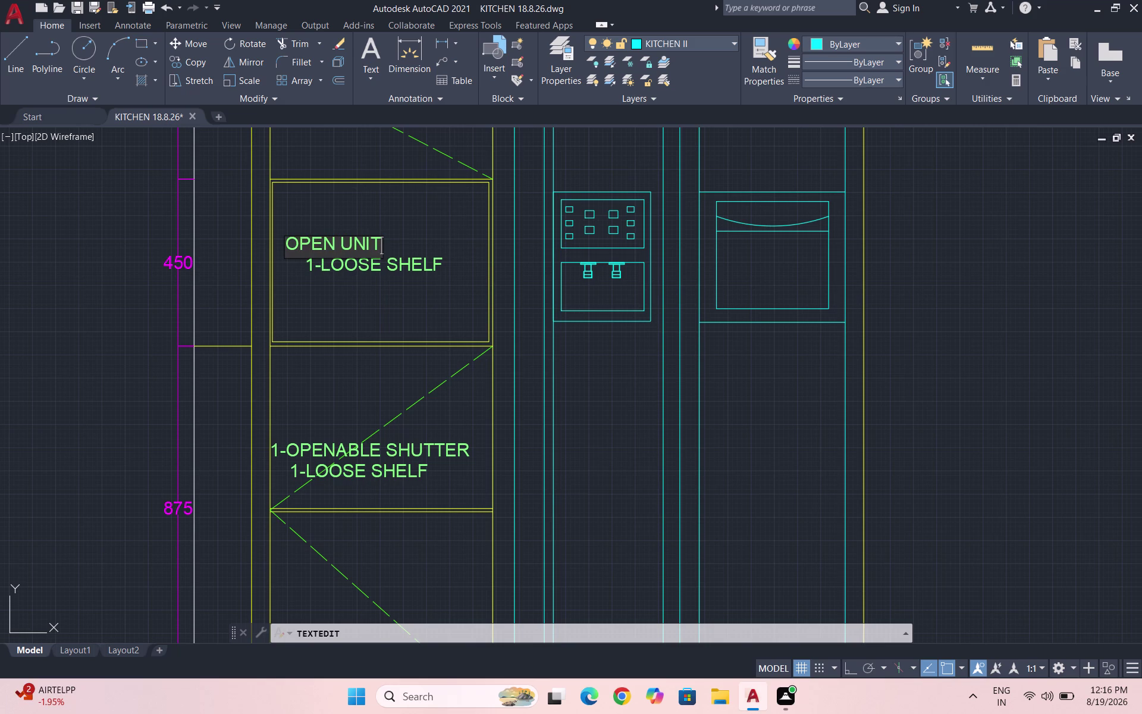
click(289, 239)
key(space)
key(space)
key(space)
key(space)
key(space)
key(space)
key(space)
key(space)
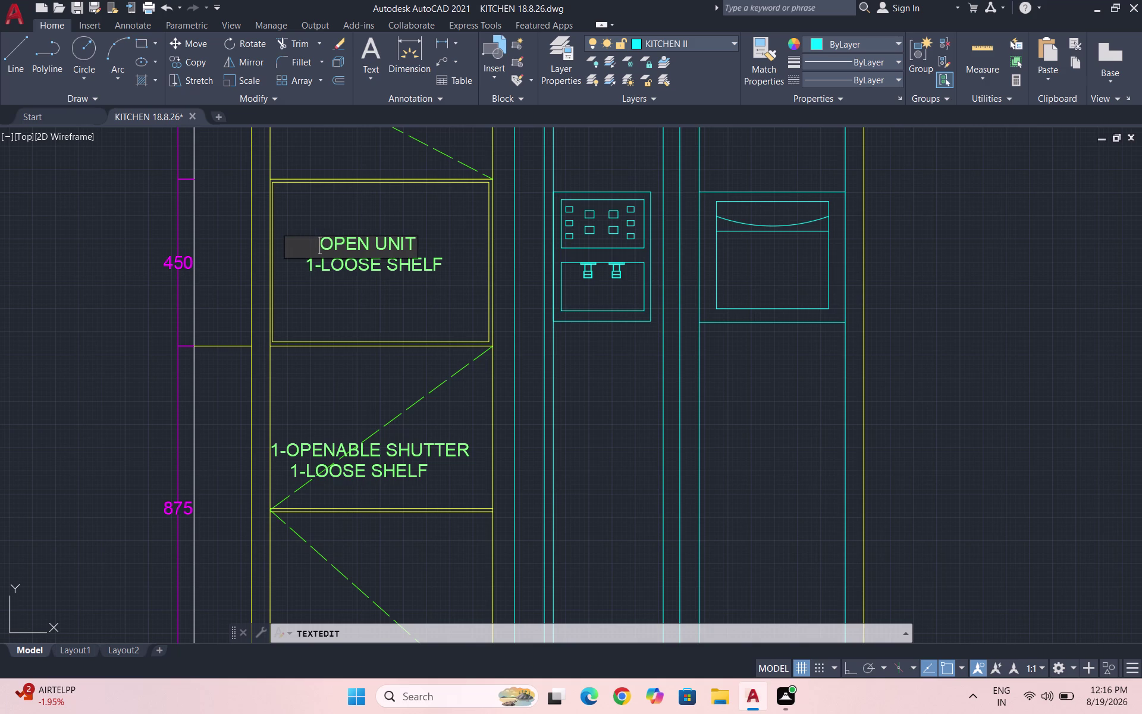
Replace the '1-LOOSE SHELF' line with 'SPACE FOR OVEN', correcting the typos.
click(373, 278)
double_click(374, 257)
click(372, 263)
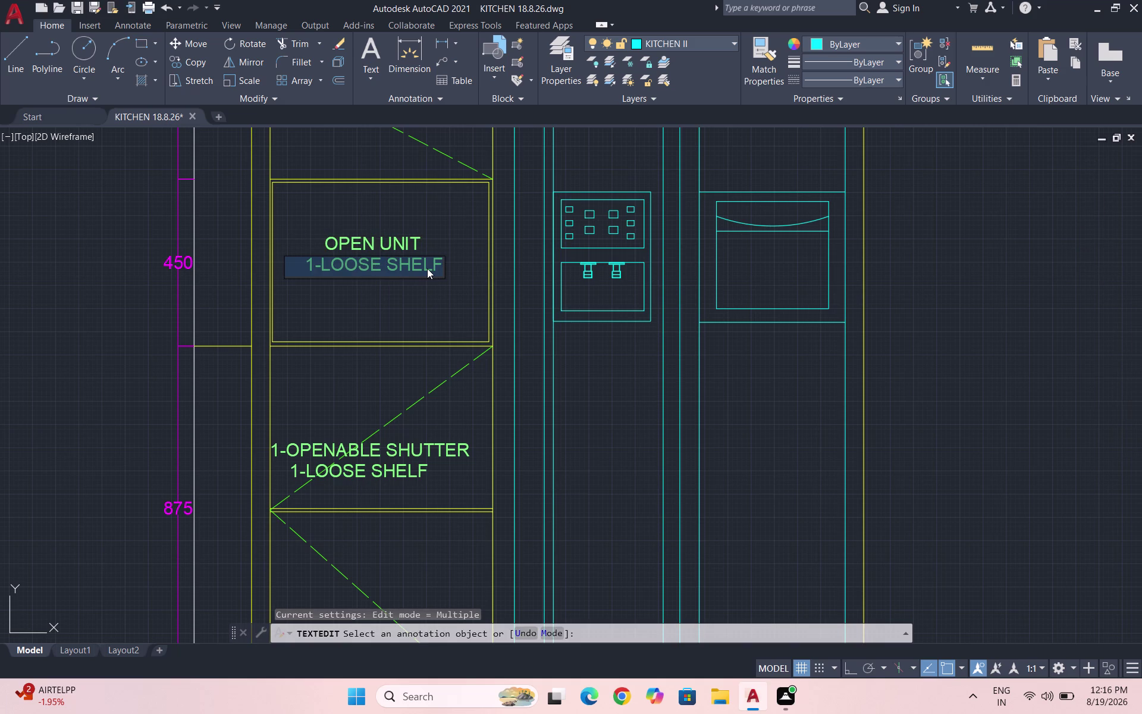
text(SP)
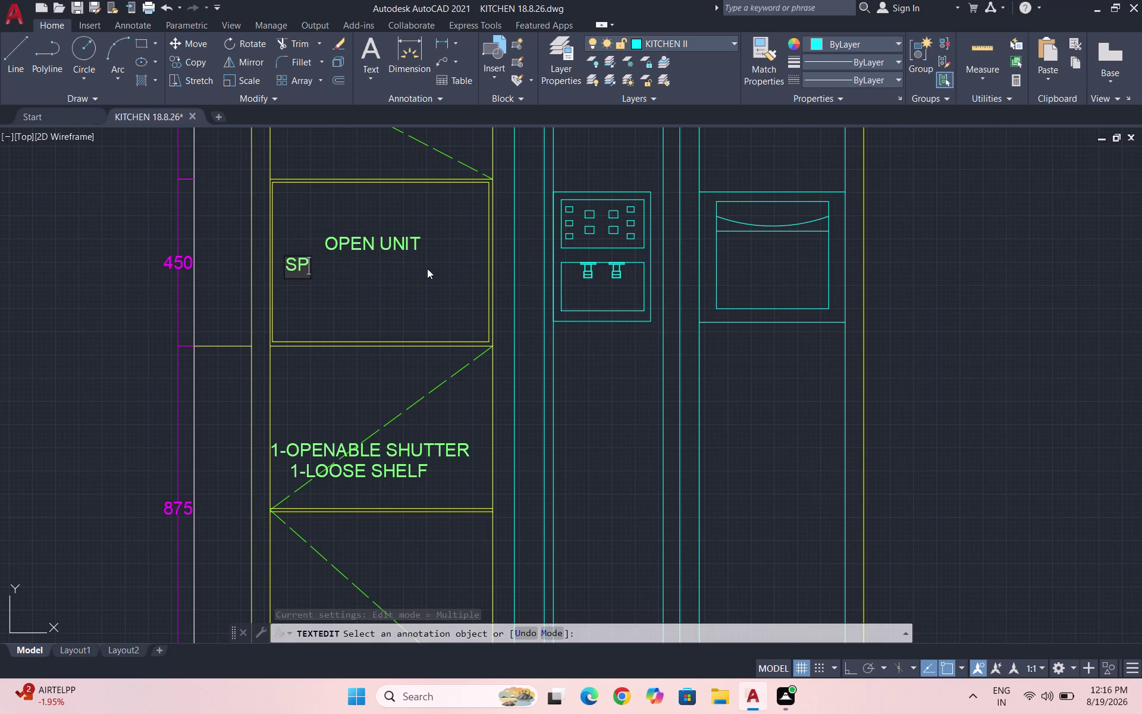
text(ACE)
key(space)
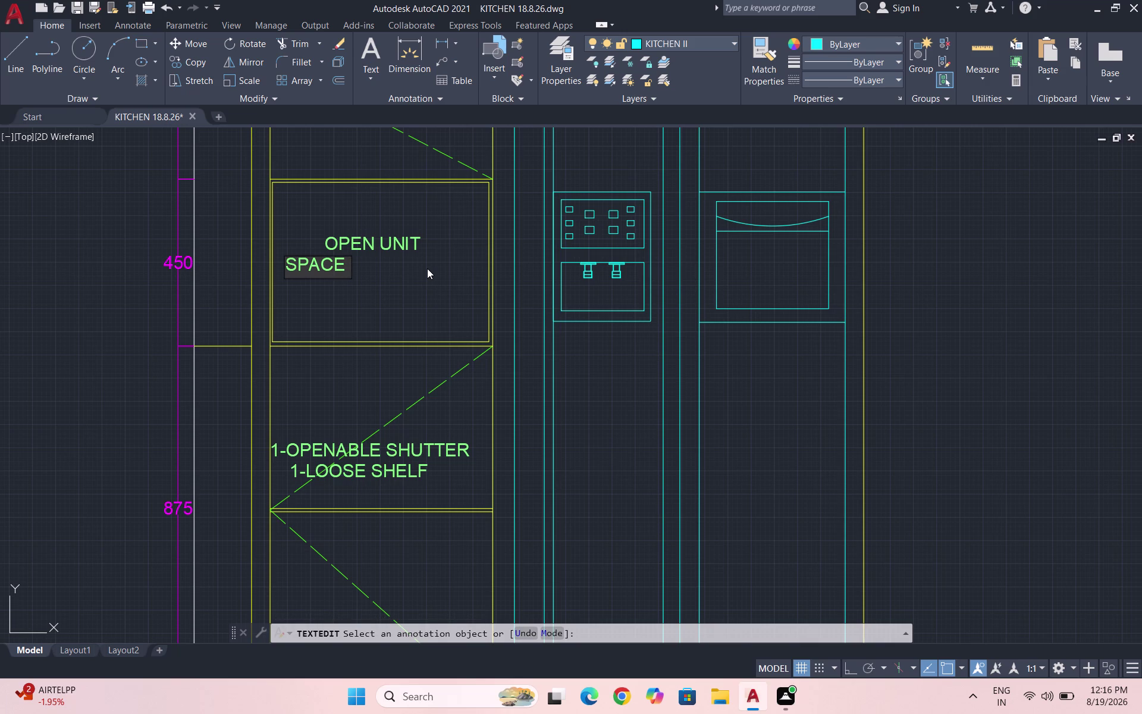
text(FOR OB)
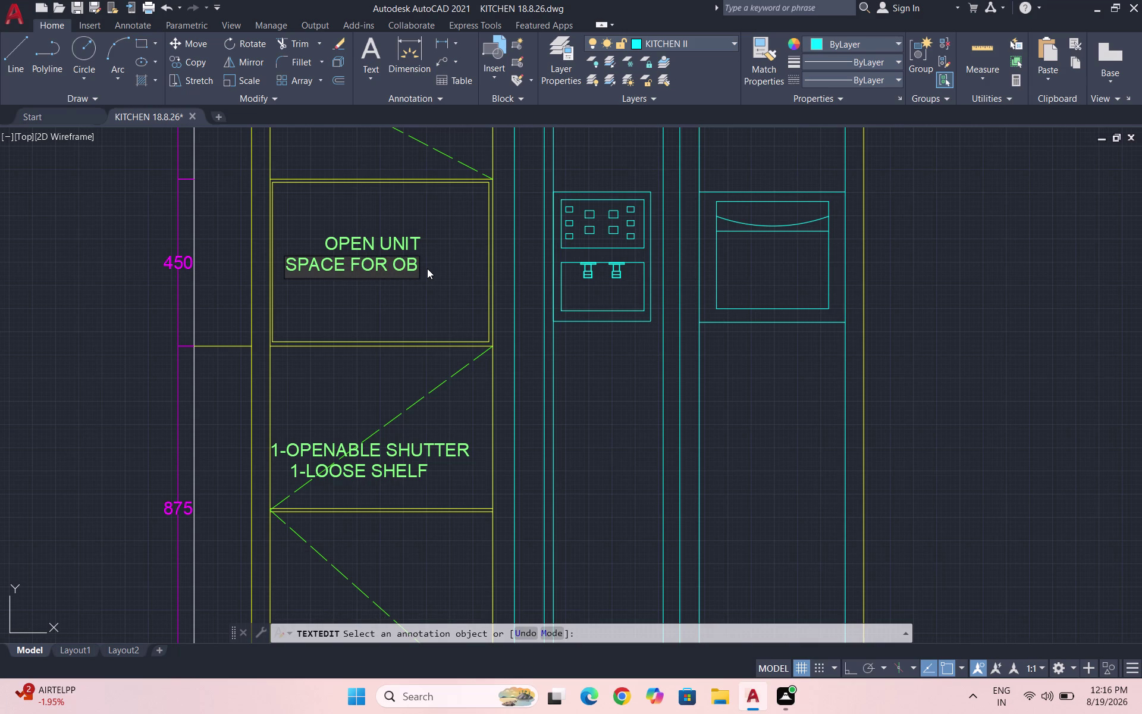
key(BackSpace)
key(space)
text(VE)
key(BackSpace)
key(BackSpace)
key(BackSpace)
text(VEMN)
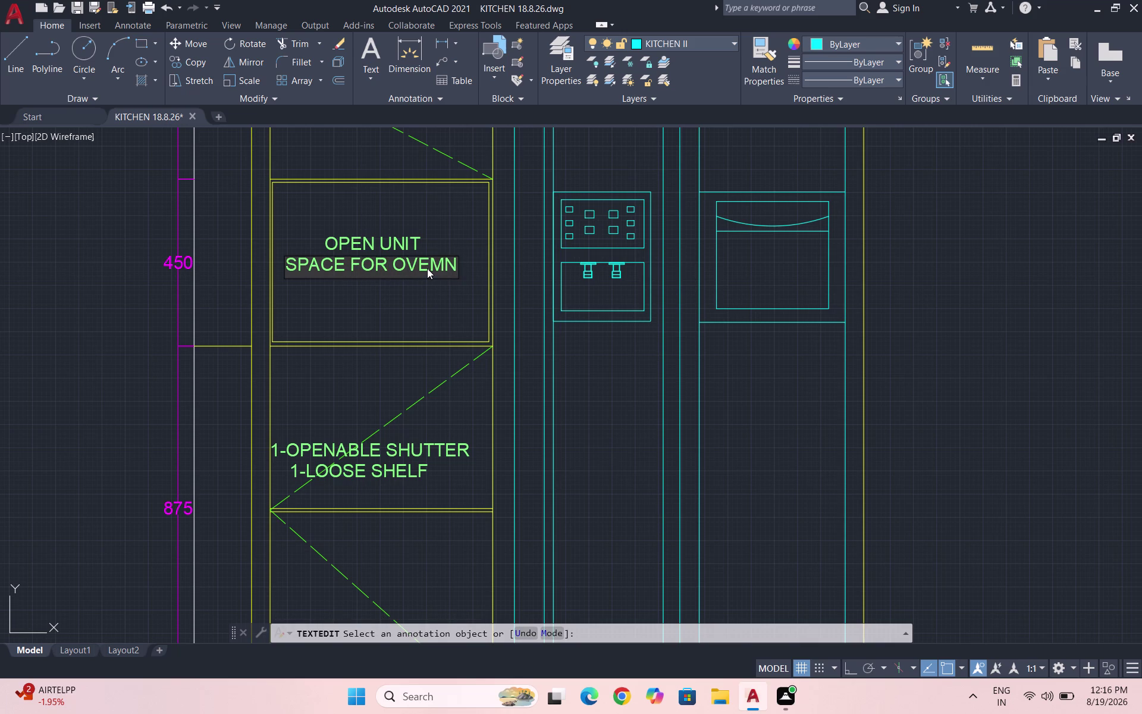
key(BackSpace)
key(BackSpace)
key(n)
Indent 'SPACE FOR OVEN' slightly and close the text editor.
click(447, 295)
double_click(358, 267)
double_click(340, 267)
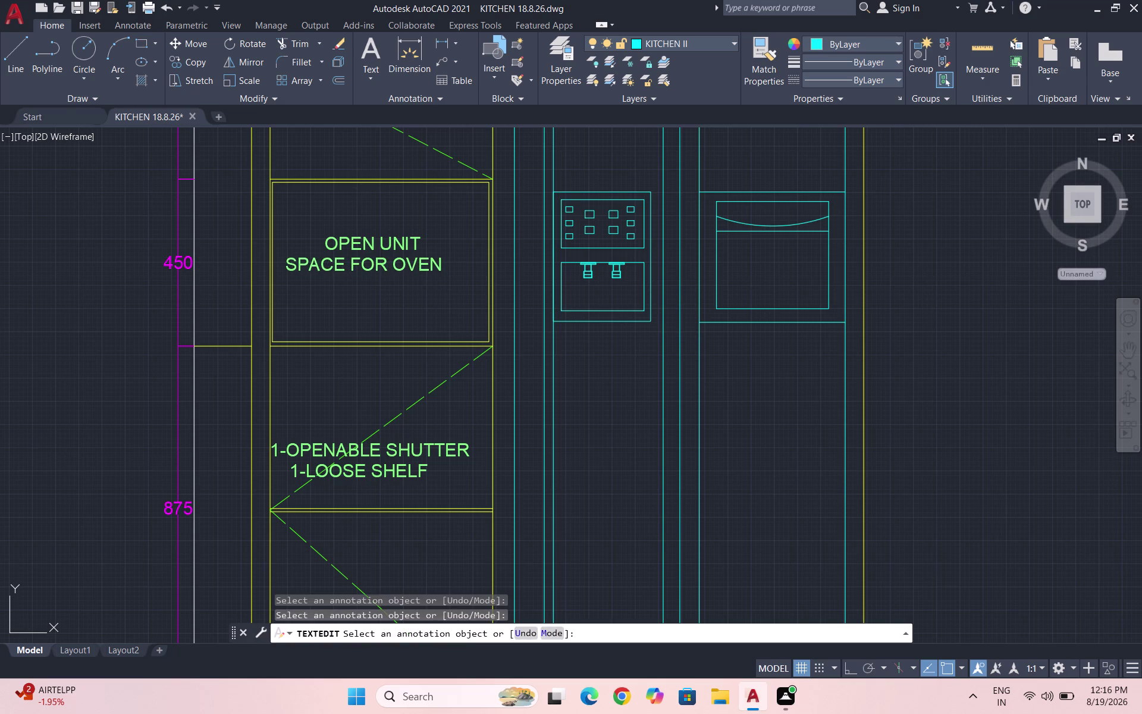
click(285, 263)
key(space)
key(space)
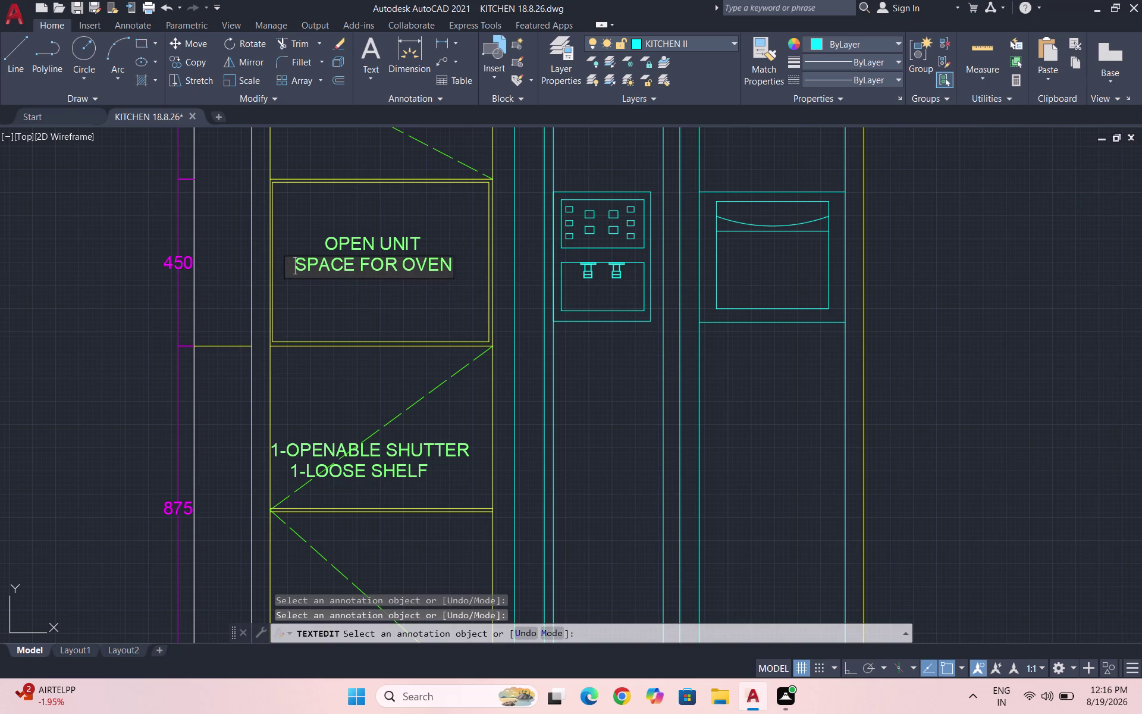
key(space)
click(382, 301)
scroll(down, 3)
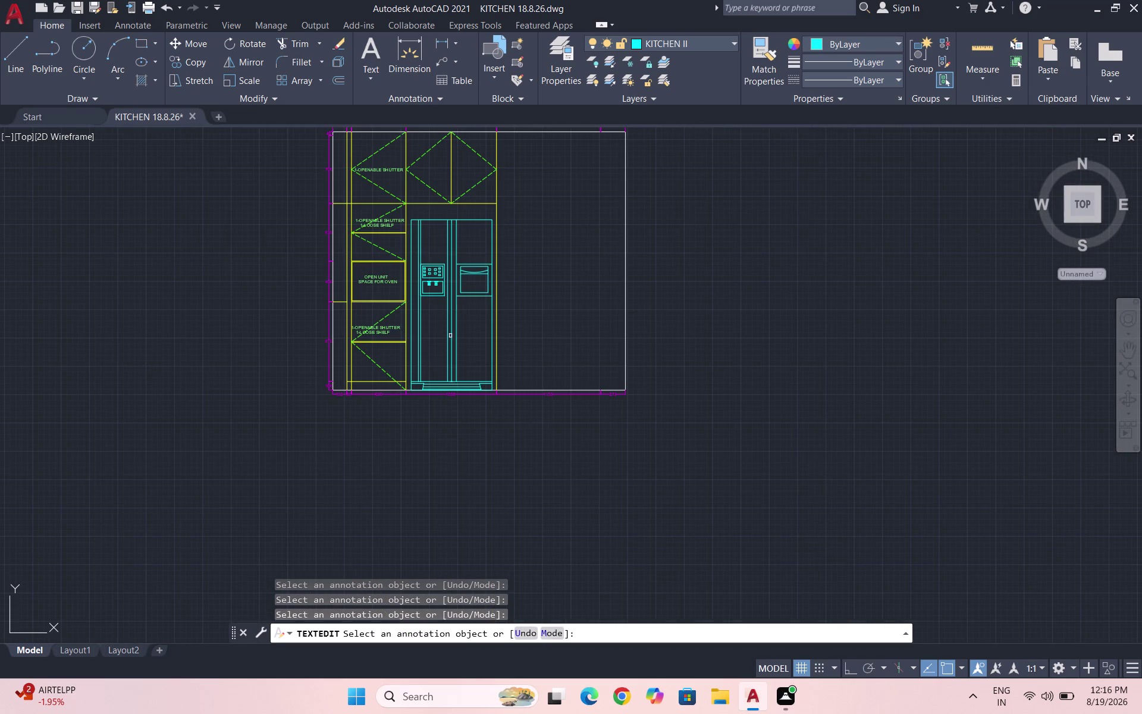
Exit text editing and save the drawing with Ctrl+S.
key(Escape)
key(Escape)
key(ctrl+s)
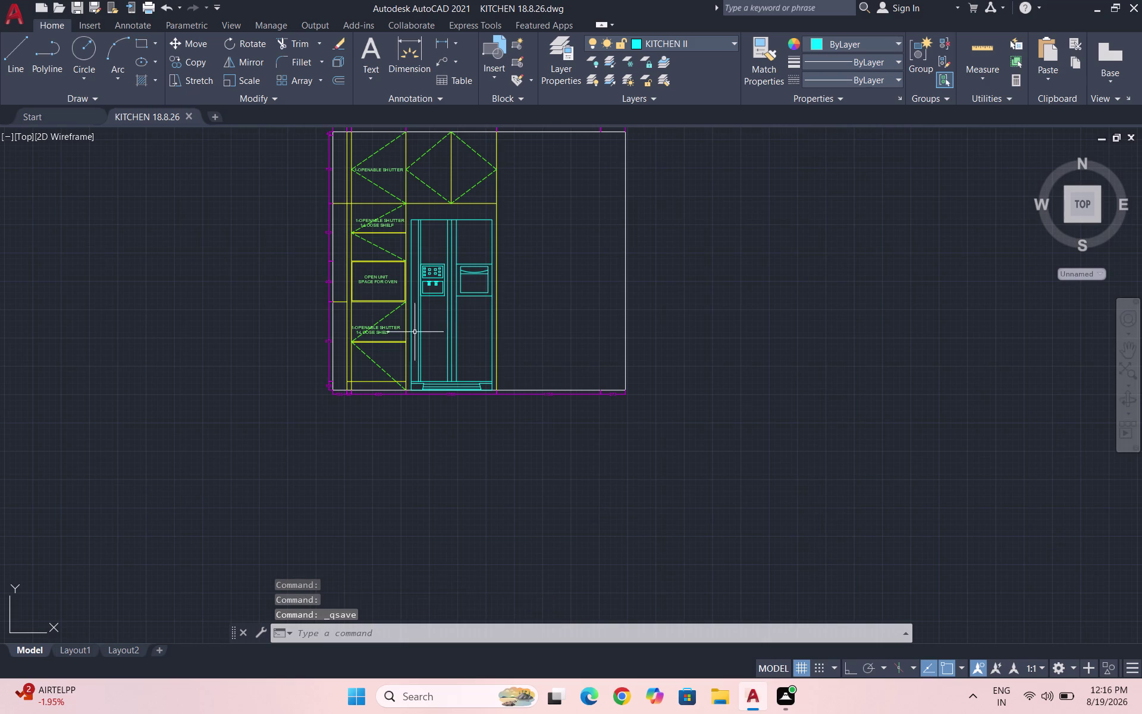
scroll(down, 3)
scroll(down, 3)
scroll(down, 3)
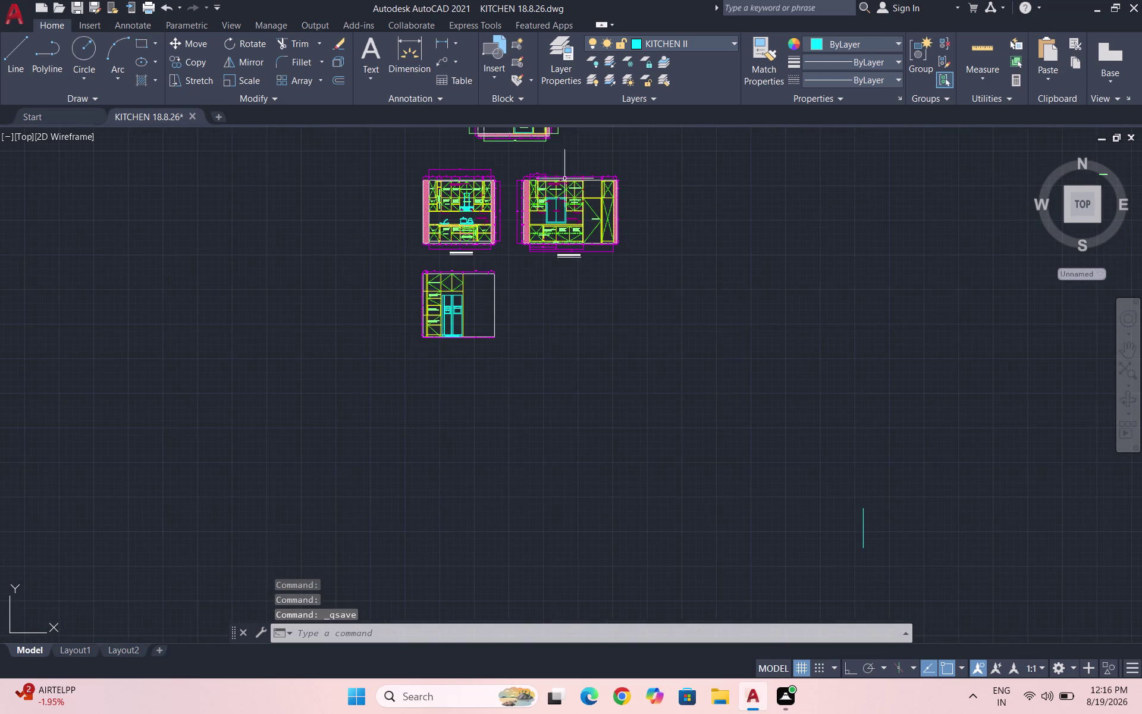
scroll(up, 3)
scroll(up, 3)
Copy the '2-OPENABLE SHUTTER' label into the fourth elevation's upper double-shutter unit.
drag(529, 317, 516, 299)
click(480, 278)
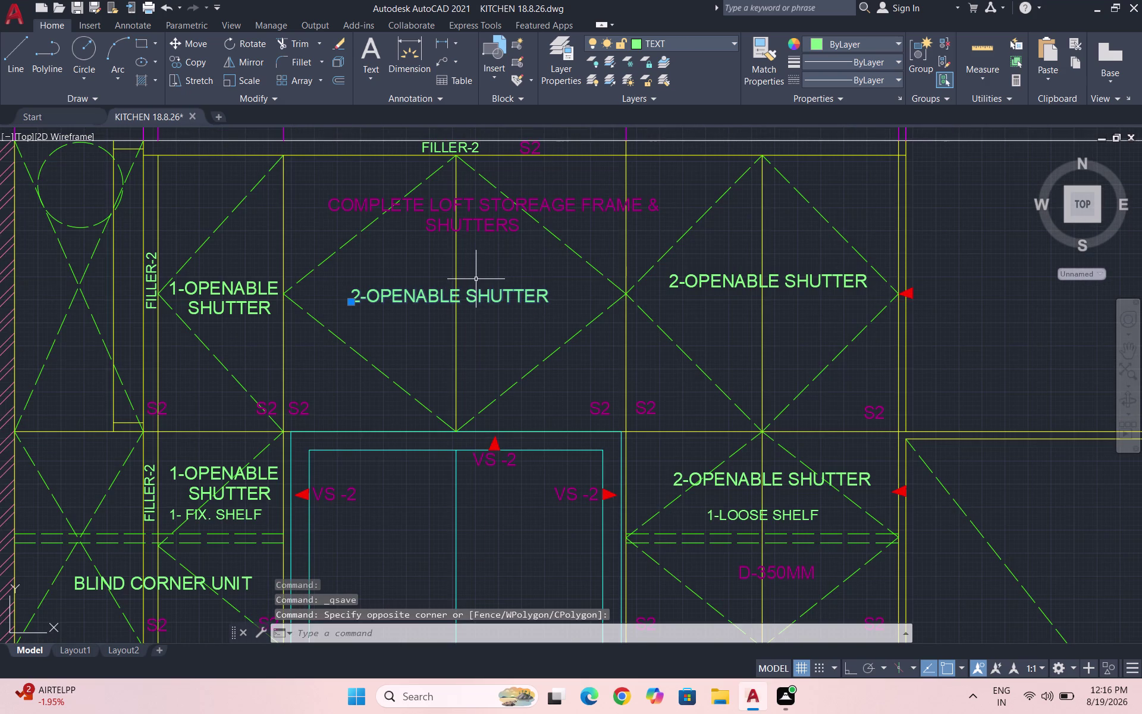
text(CO)
key(Return)
drag(503, 295, 521, 277)
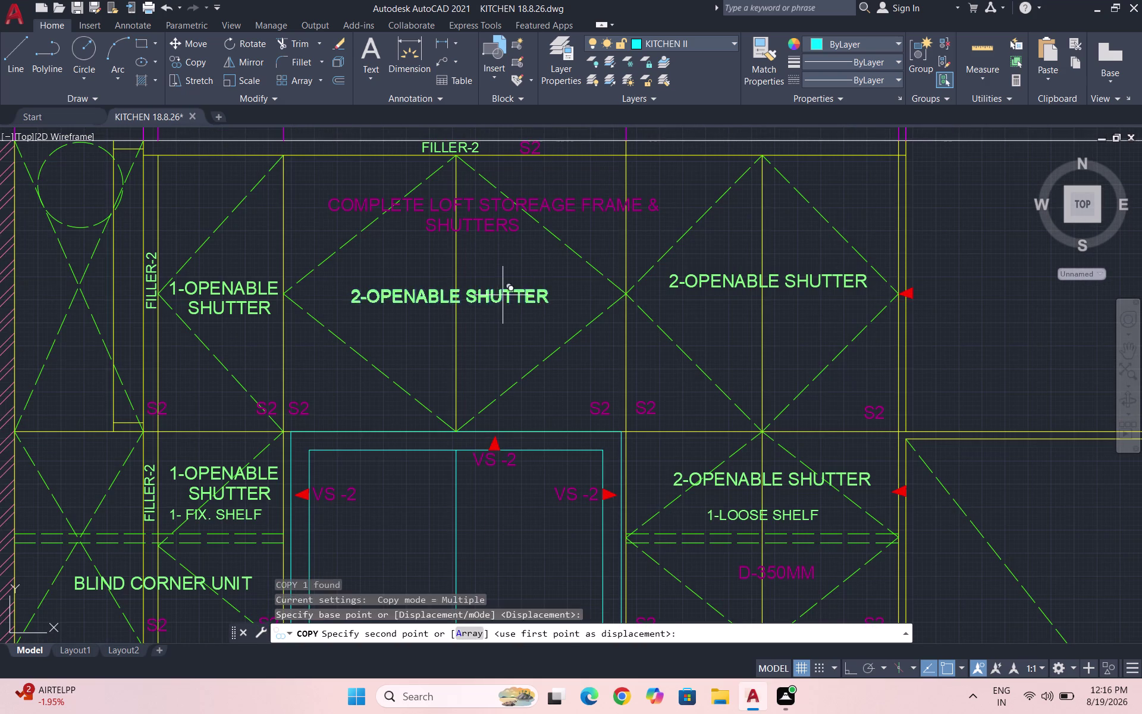
scroll(down, 3)
scroll(down, 3)
scroll(down, 3)
scroll(up, 3)
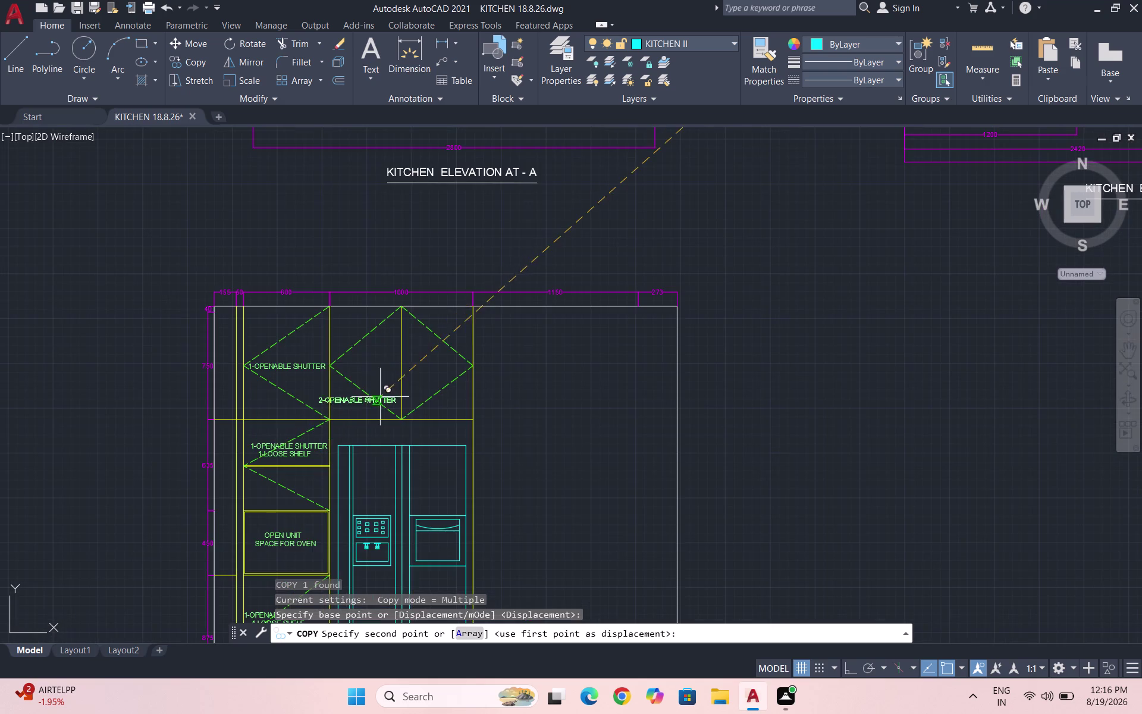
scroll(up, 3)
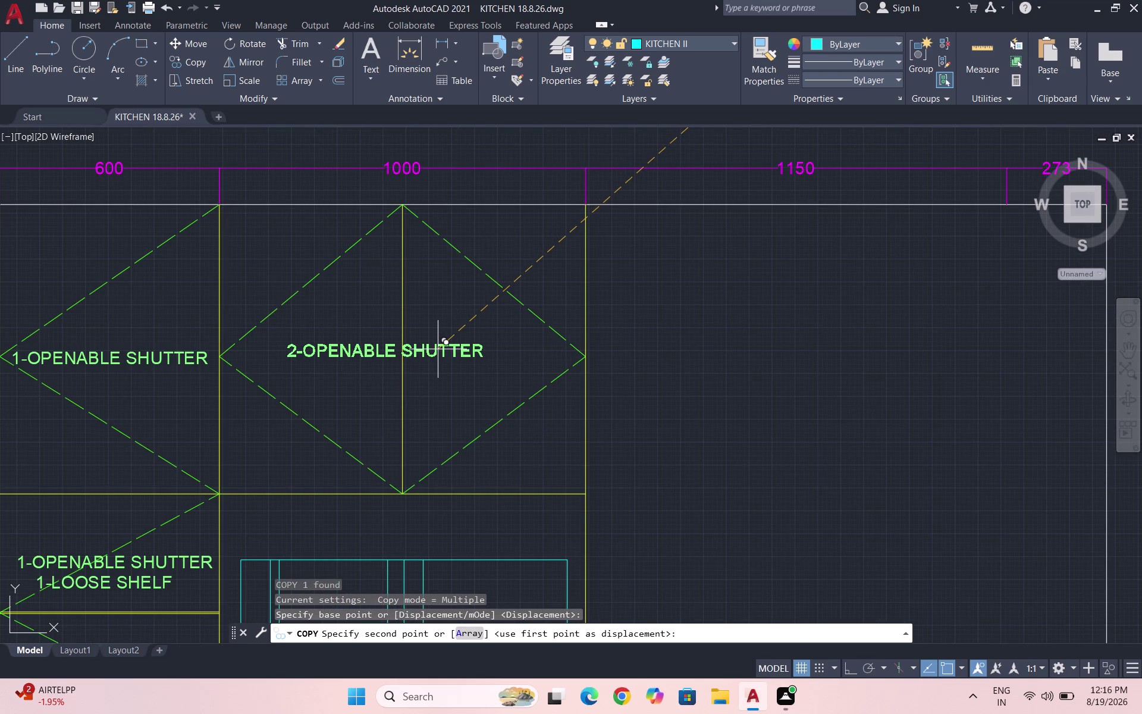
click(438, 349)
scroll(down, 3)
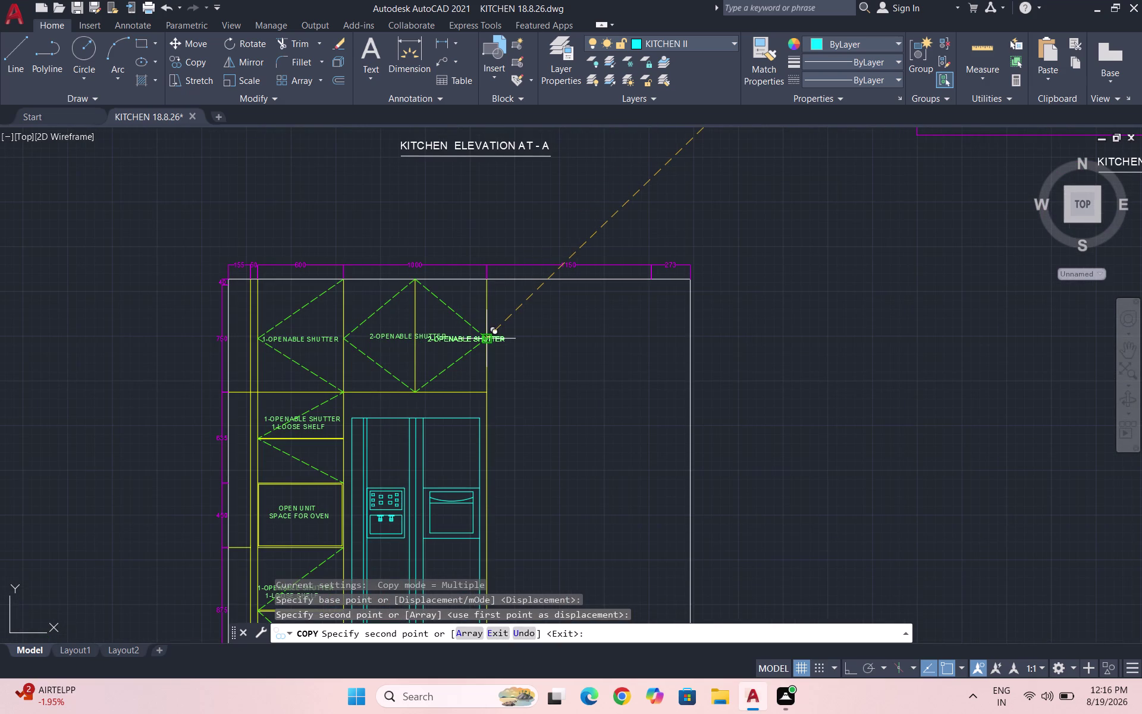
key(Escape)
scroll(down, 3)
scroll(up, 3)
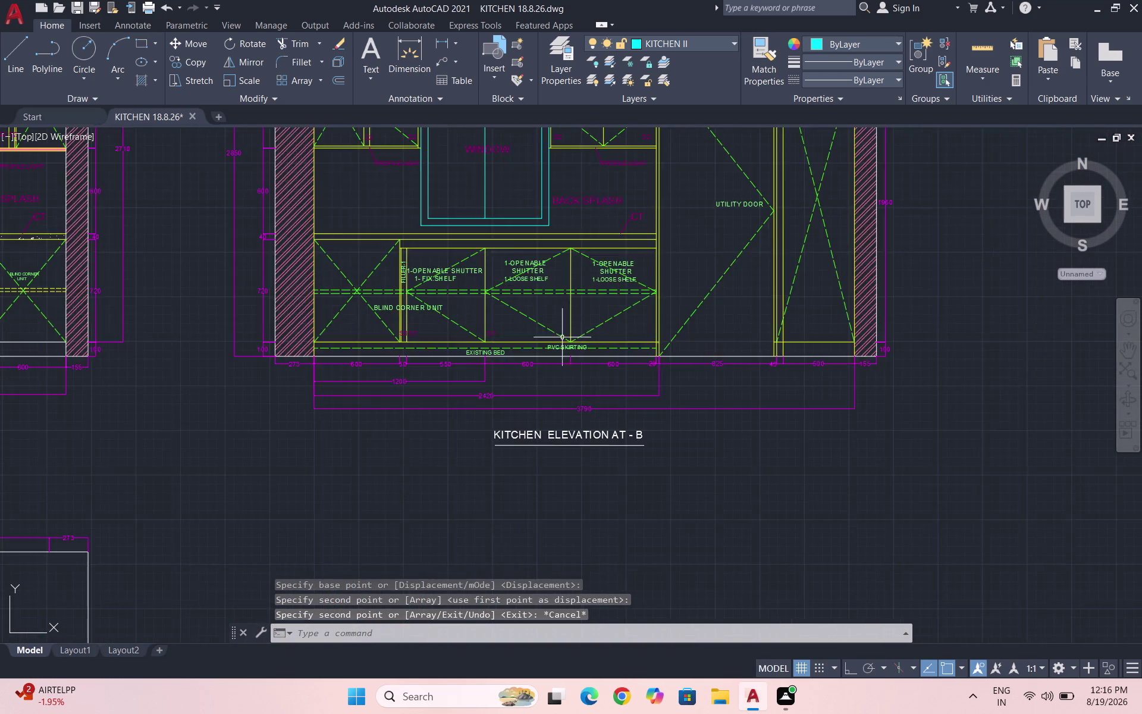
Copy the 'PVC SKIRTING' label into the lower cabinet's skirting strip.
scroll(up, 3)
scroll(up, 3)
click(599, 336)
text(C)
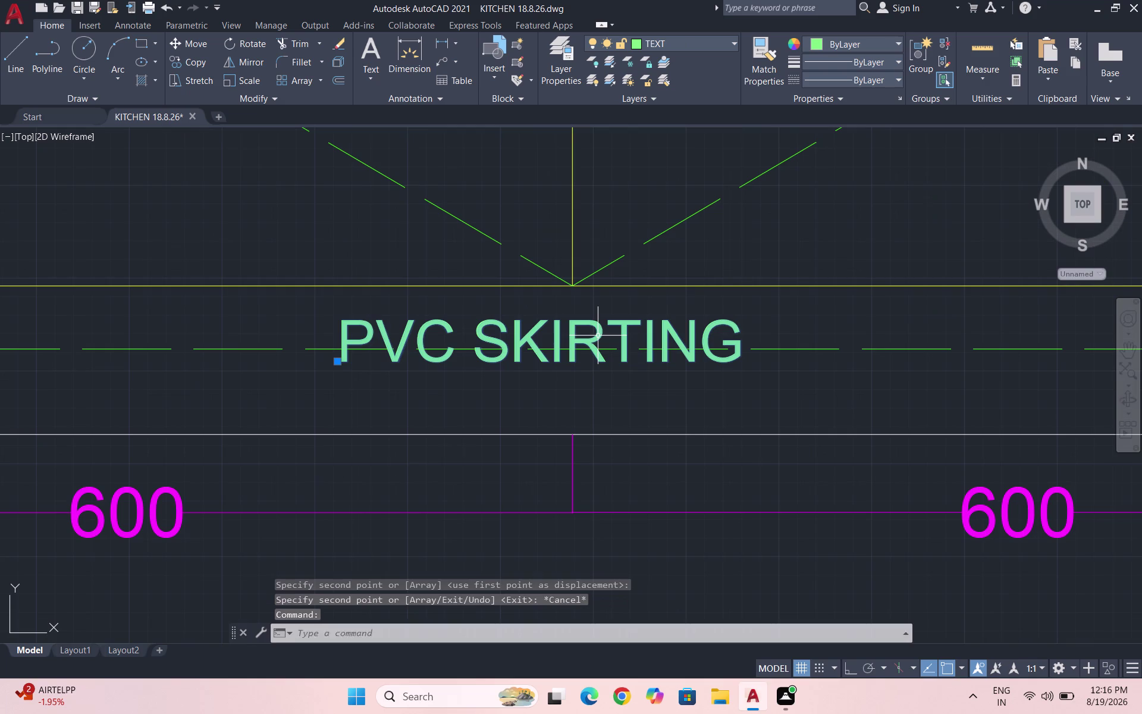
text(O)
key(Return)
drag(595, 339, 602, 338)
scroll(down, 3)
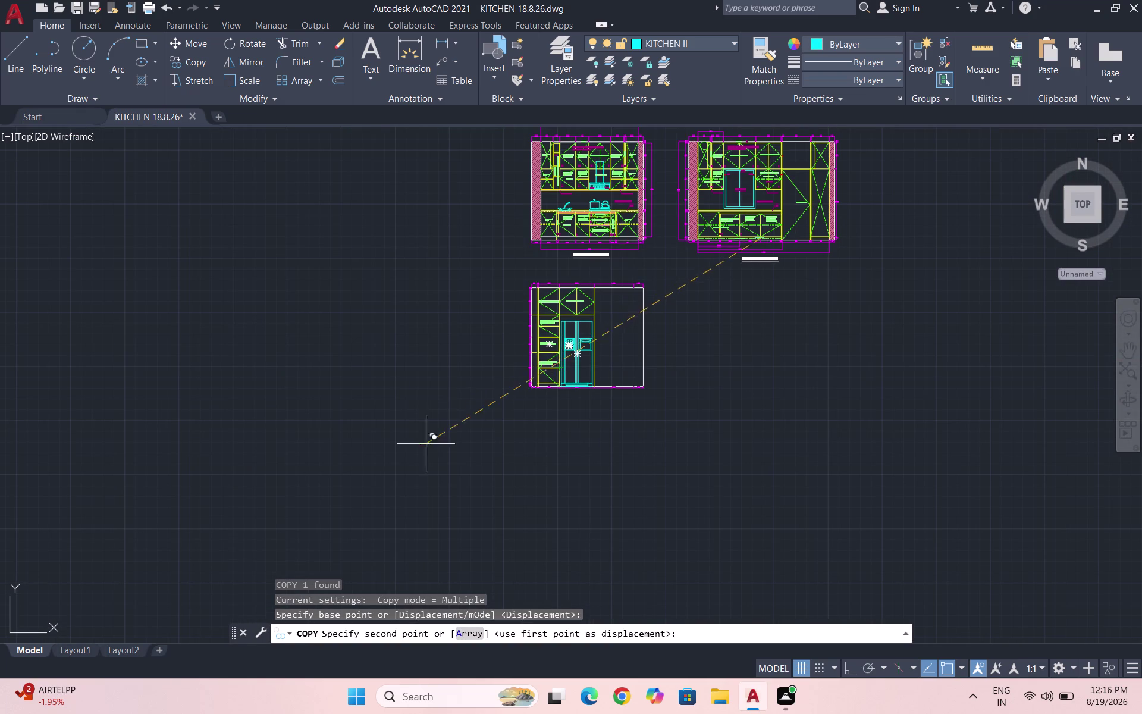
scroll(down, 3)
scroll(up, 3)
scroll(up, 3)
scroll(up, 3)
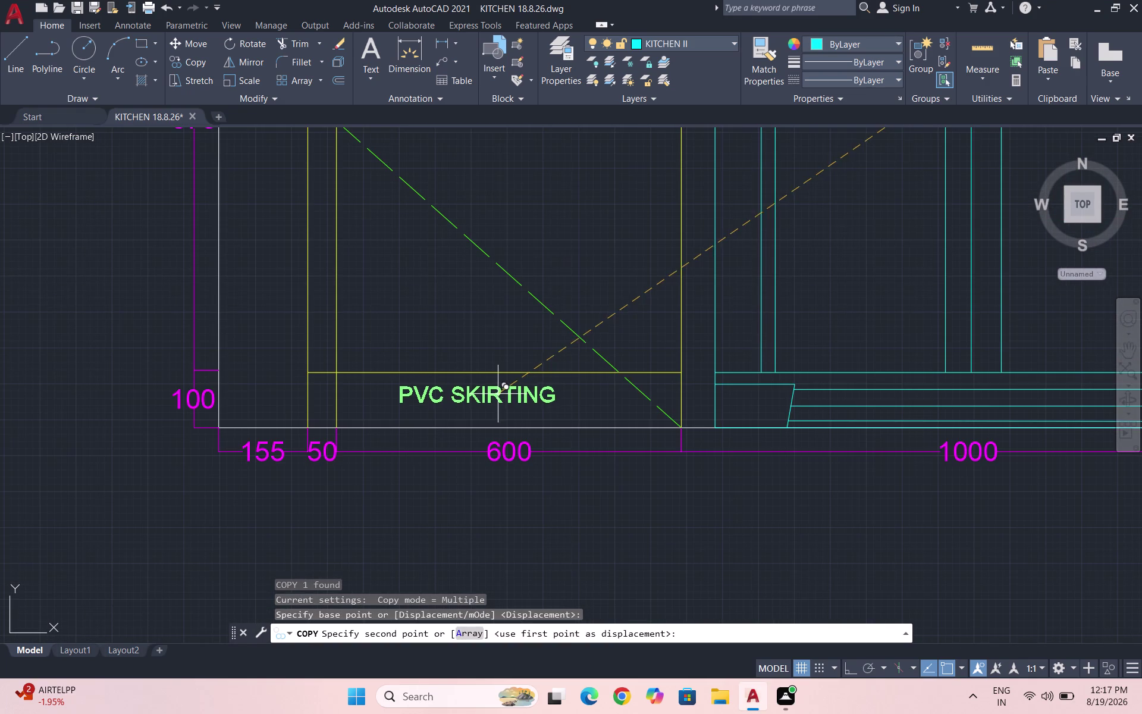
click(508, 402)
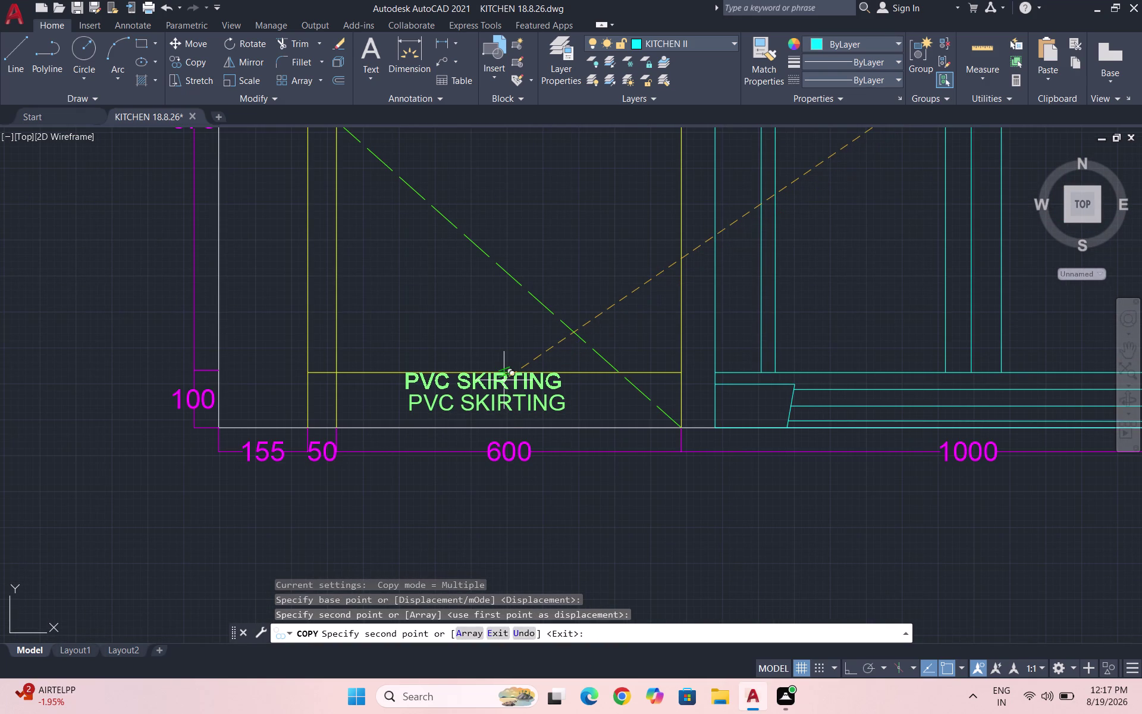
key(Escape)
key(t)
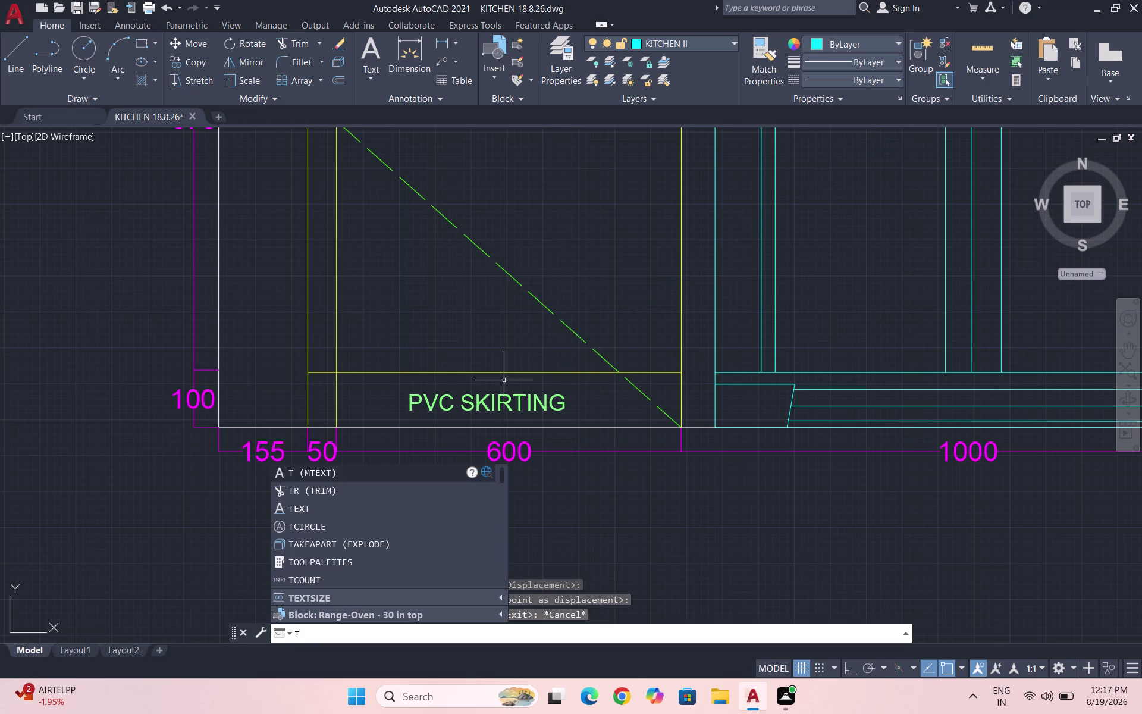
key(Escape)
Select the lower shutter's old diagonal line.
scroll(down, 3)
scroll(up, 3)
click(522, 313)
click(454, 348)
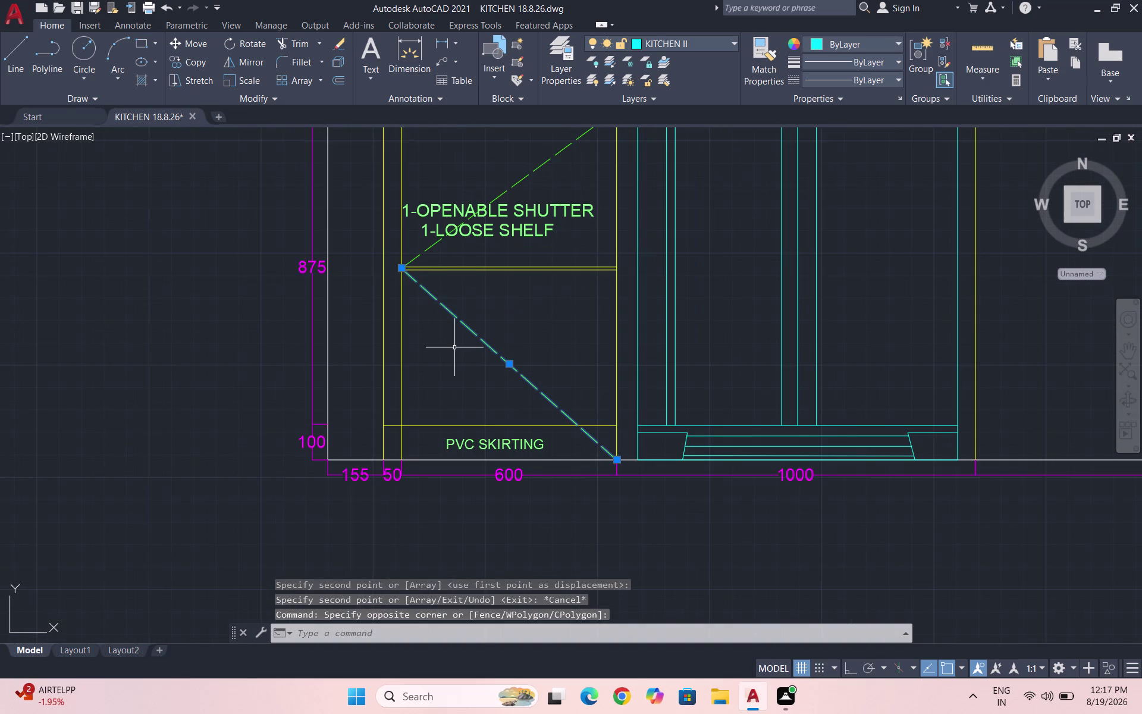
Delete the old diagonal and make DOTS the current layer with a dashed linetype.
key(Delete)
key(Escape)
key(Escape)
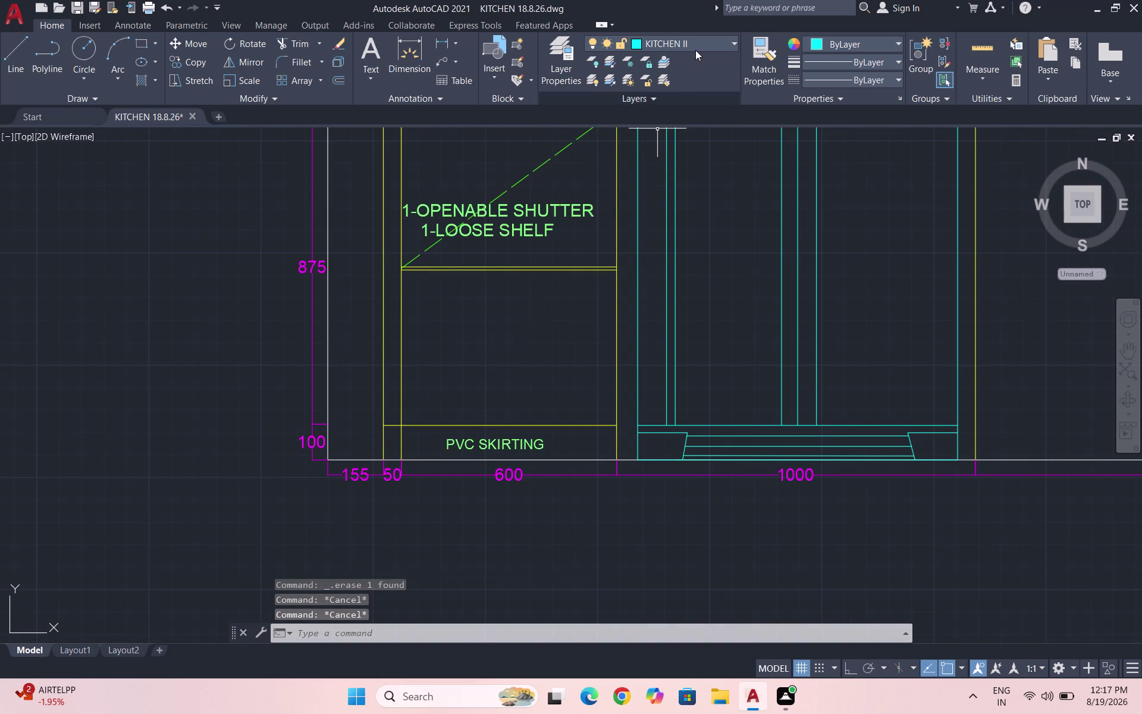
click(695, 50)
click(695, 135)
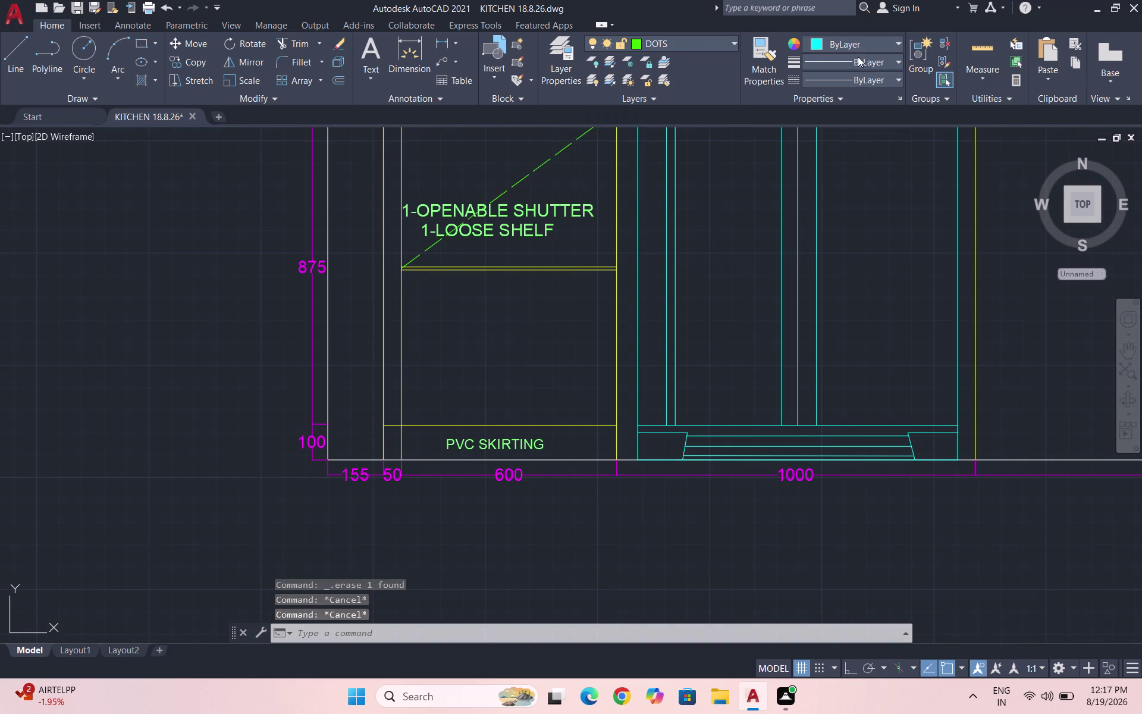
click(850, 84)
click(862, 132)
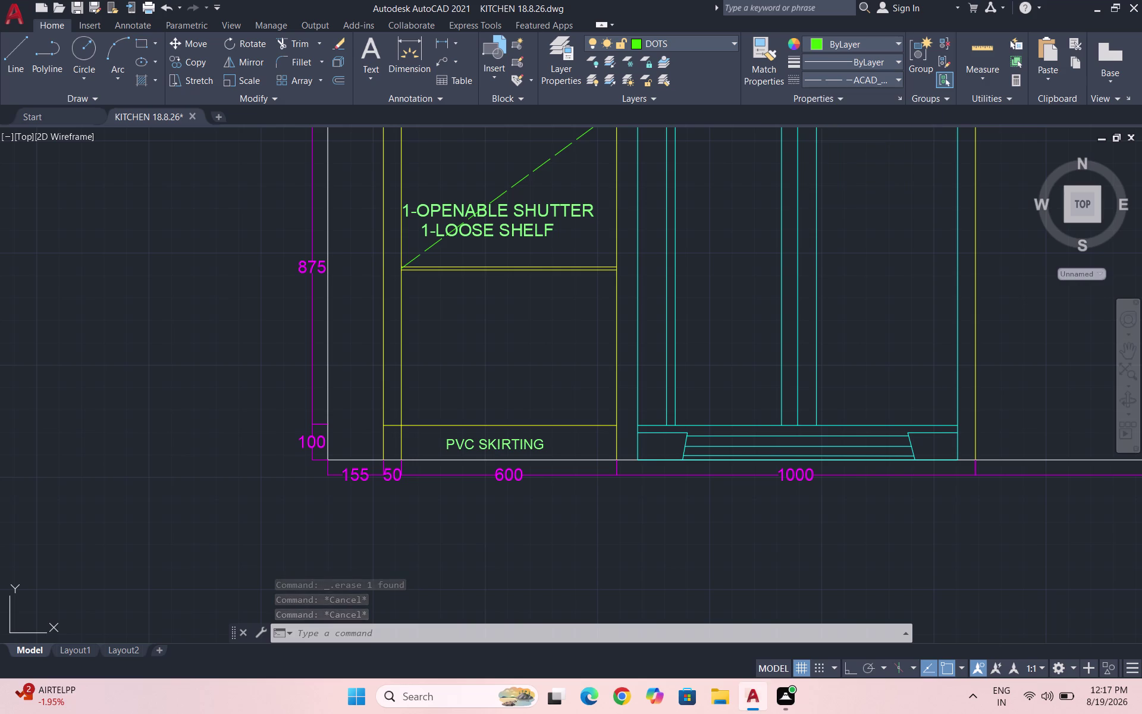
Draw the dashed diagonal from the shelf's left corner to the skirting top.
key(l)
key(Return)
scroll(up, 3)
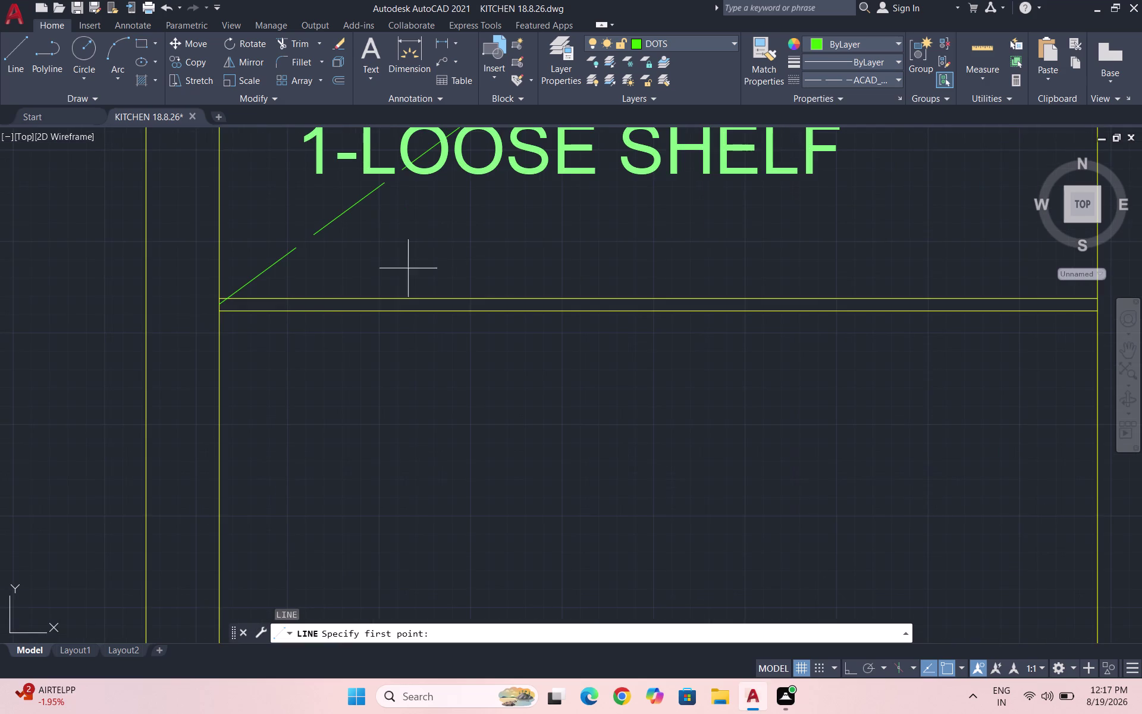
click(216, 303)
scroll(down, 3)
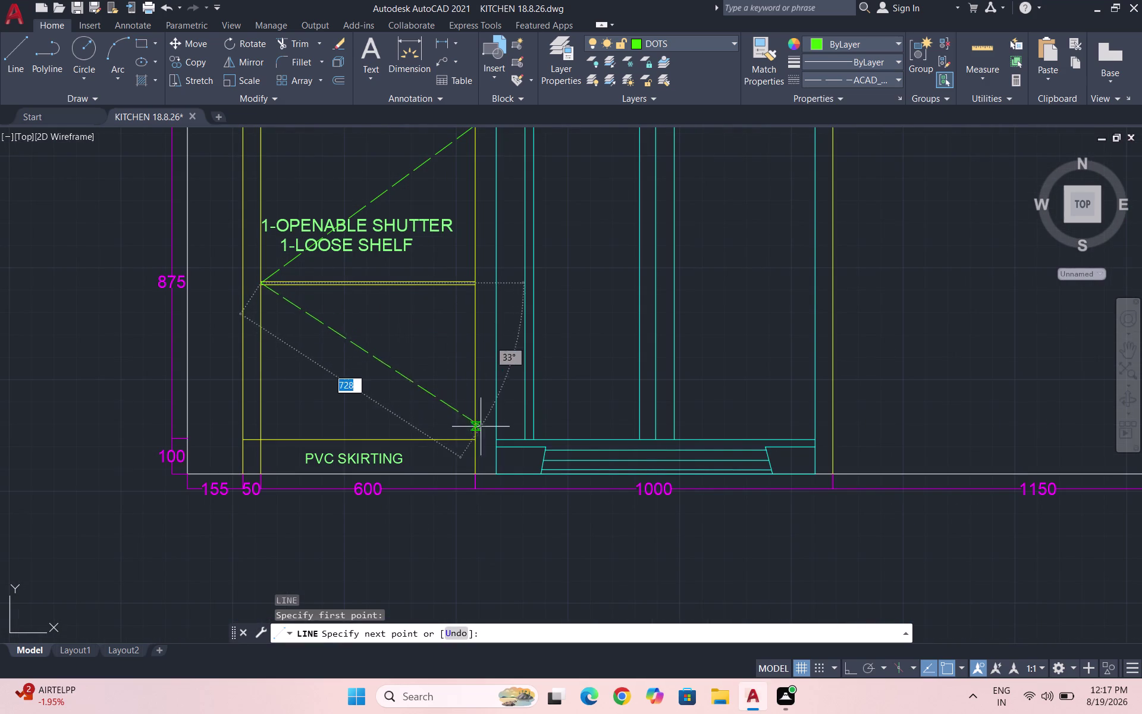
click(471, 441)
key(Escape)
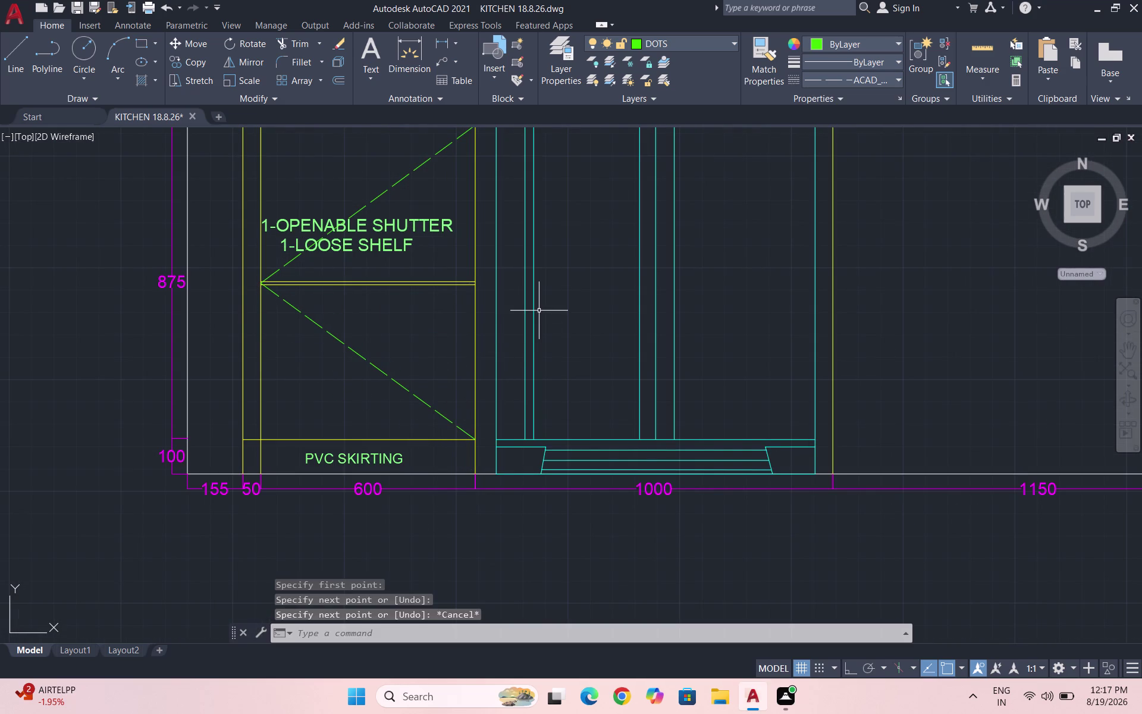
scroll(down, 3)
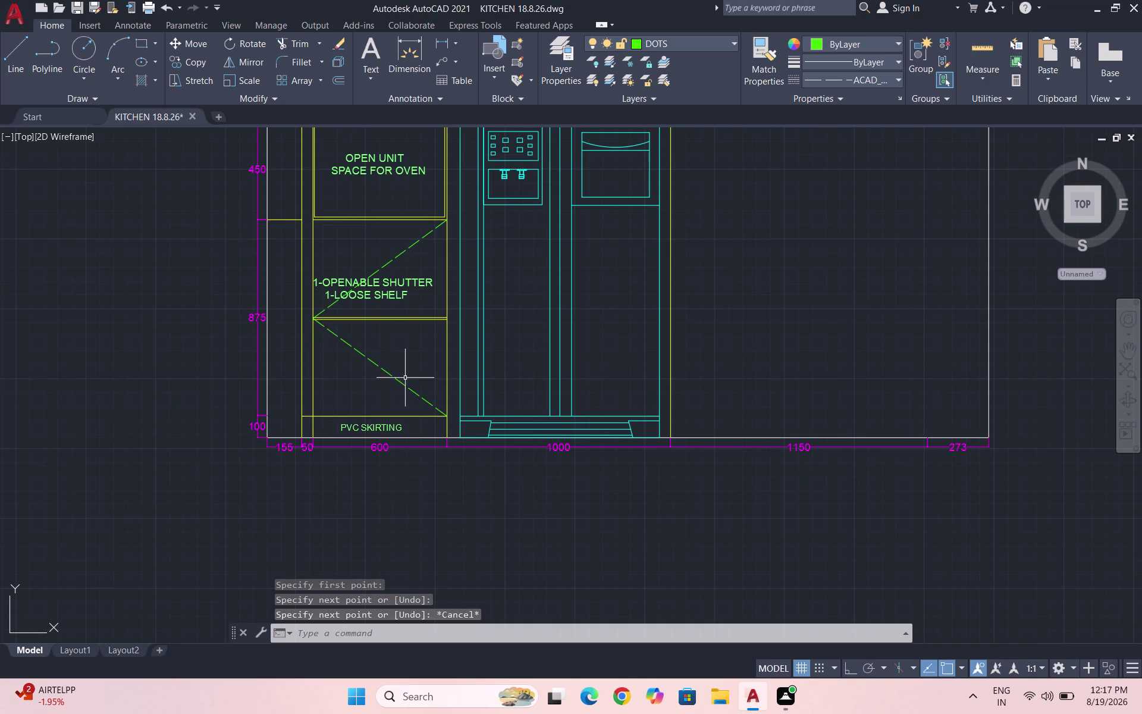
scroll(down, 3)
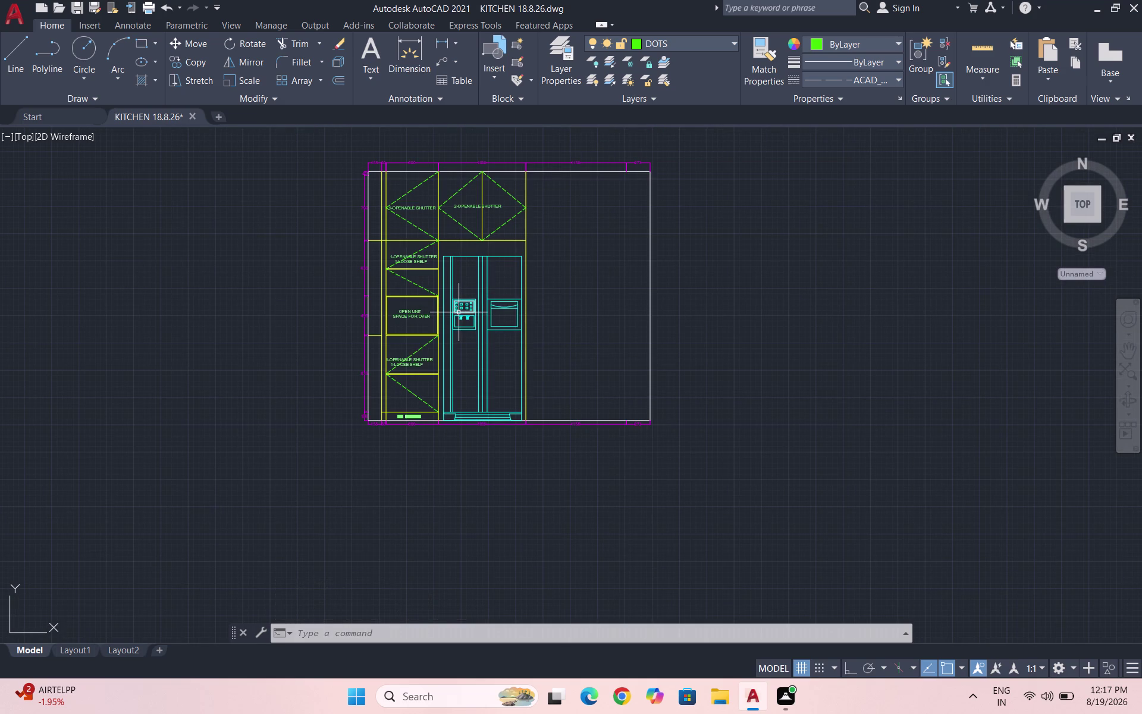
scroll(down, 3)
scroll(down, 3)
scroll(up, 3)
scroll(up, 3)
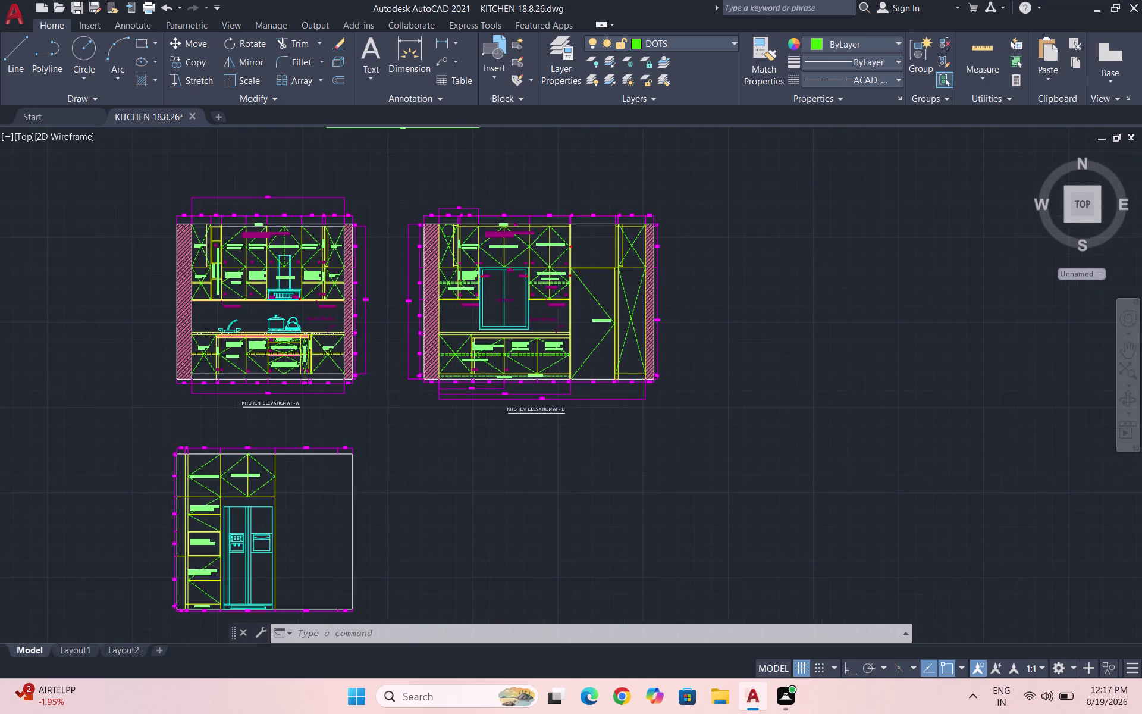
scroll(up, 3)
scroll(down, 3)
scroll(down, 3)
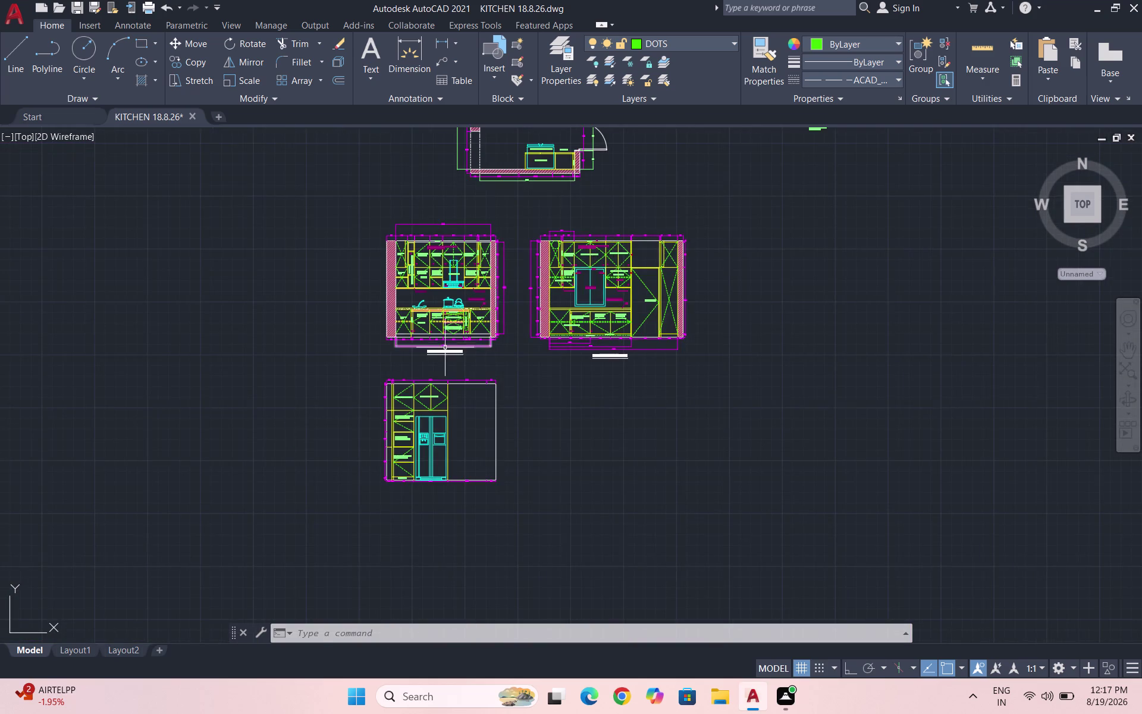
scroll(up, 3)
scroll(down, 3)
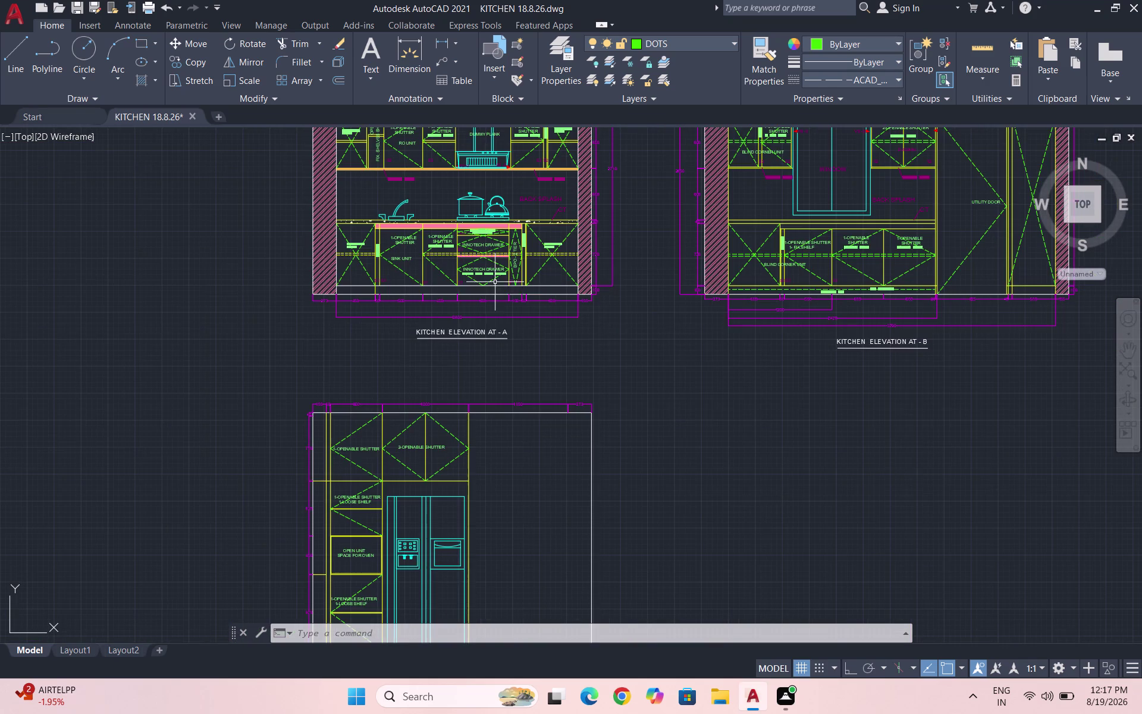
Draw a horizontal line just below the upper cabinets' top edge.
scroll(up, 3)
key(l)
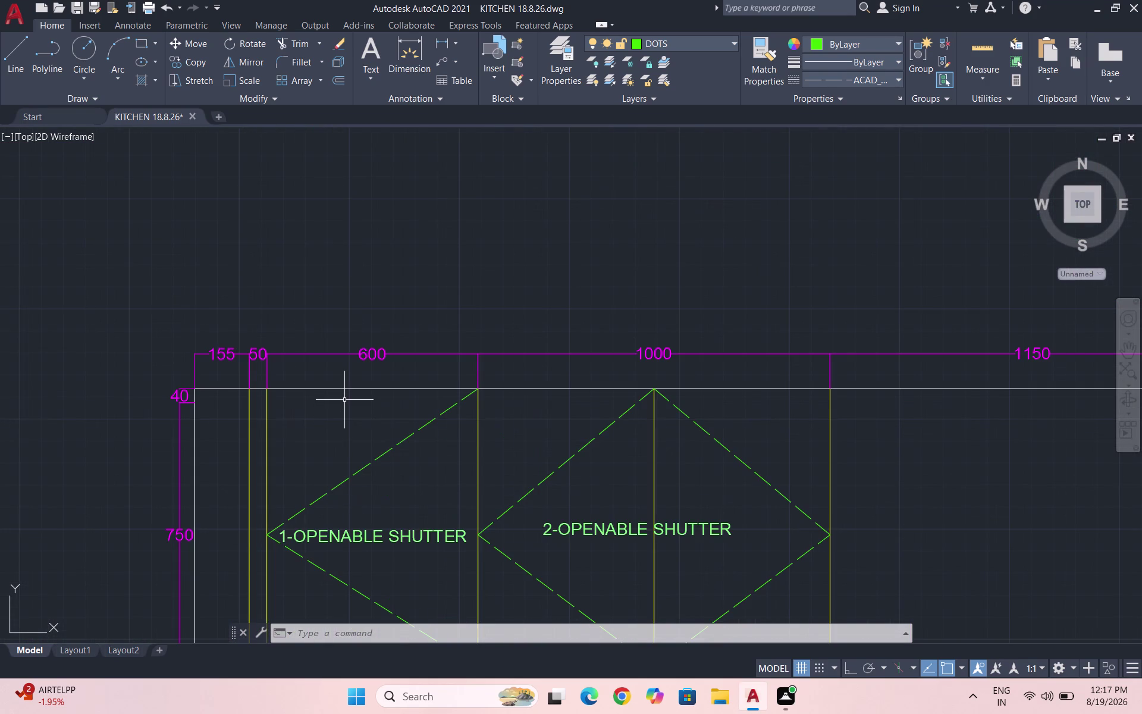
key(Return)
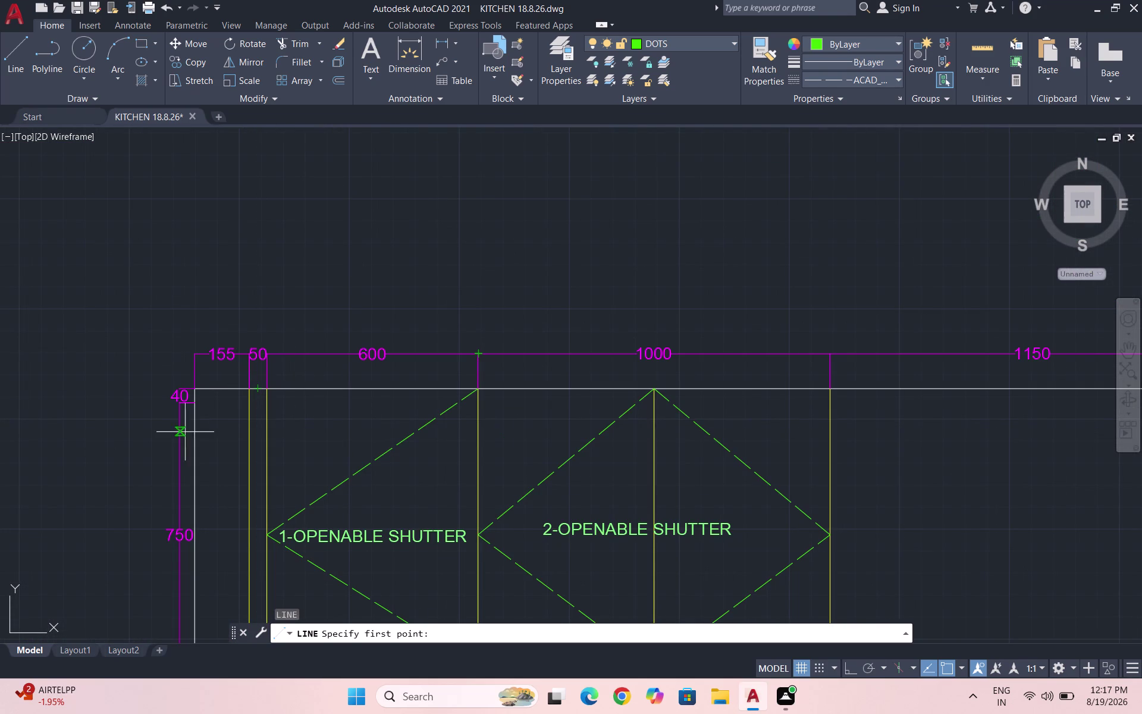
click(250, 404)
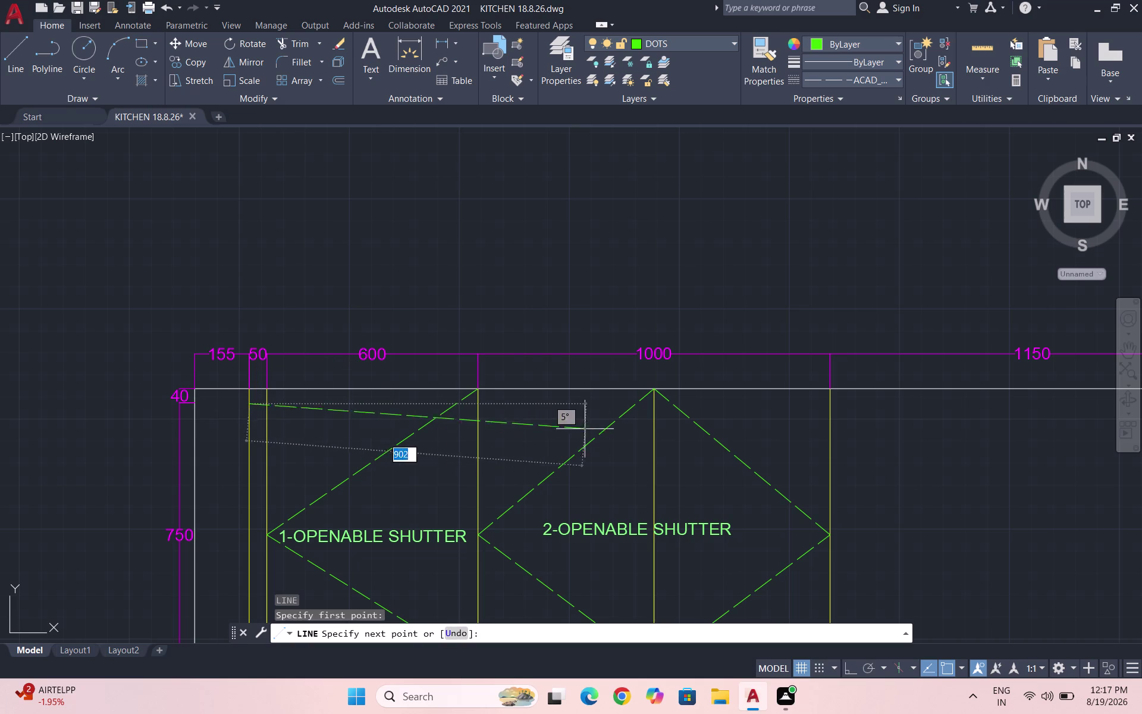
click(827, 404)
key(Escape)
Put the new line on layer KITCHEN ITEMS with ByLayer linetype.
click(814, 419)
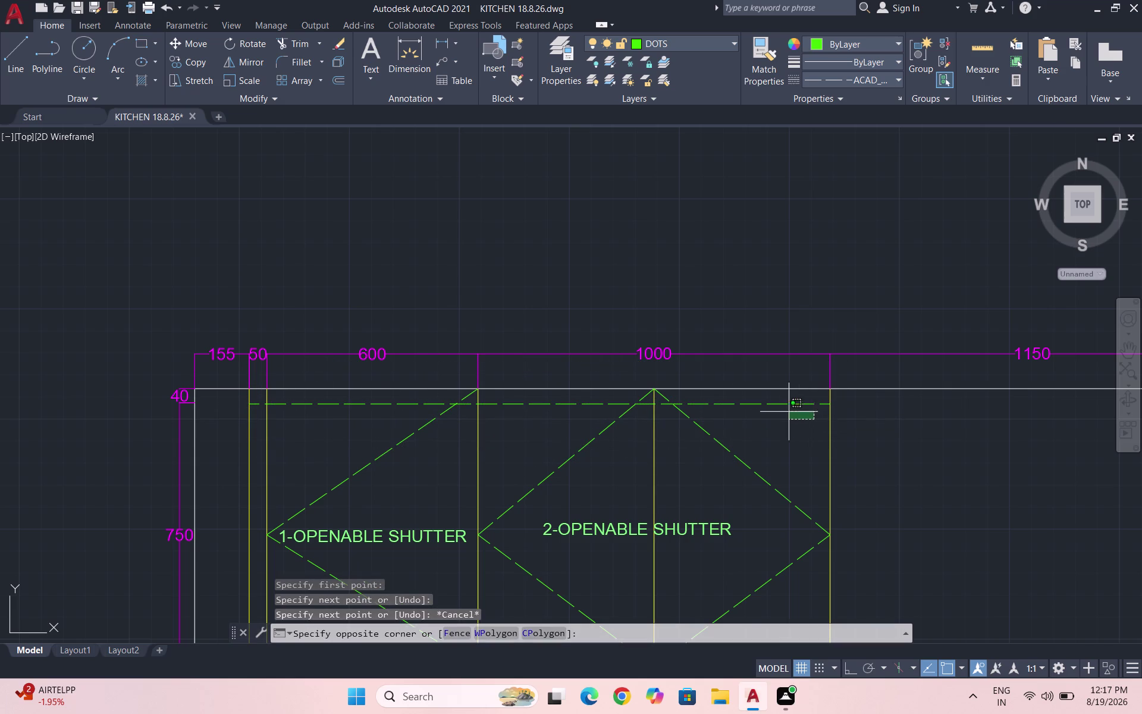
click(767, 396)
click(693, 36)
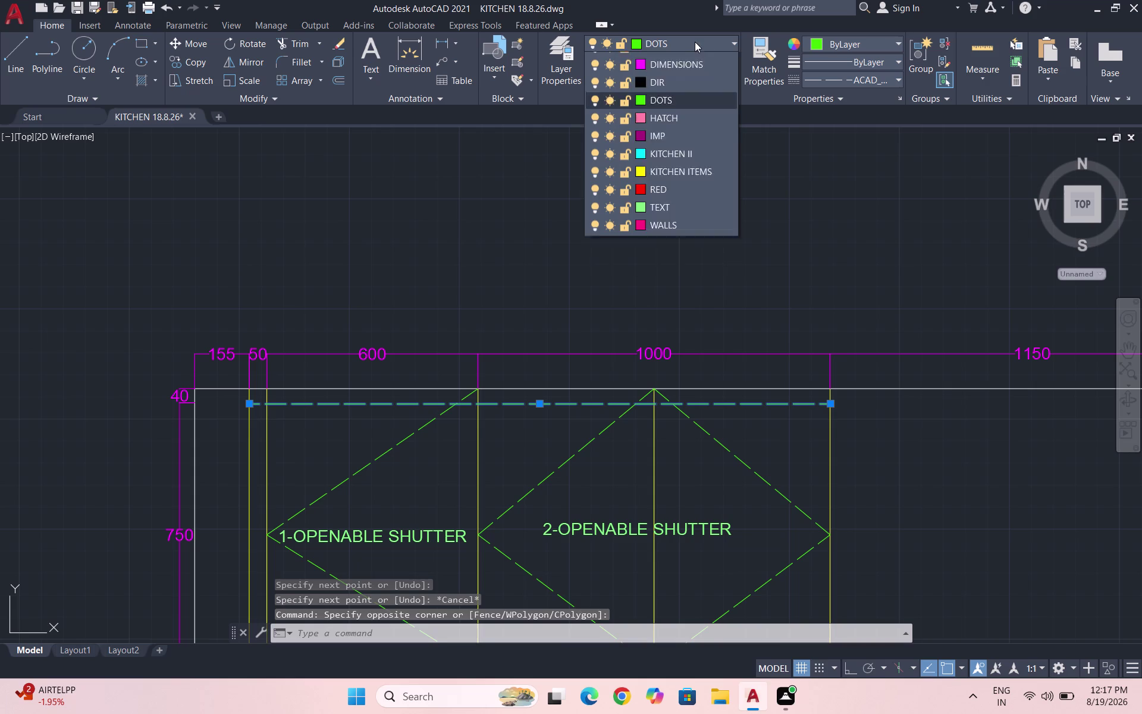
click(682, 205)
click(879, 84)
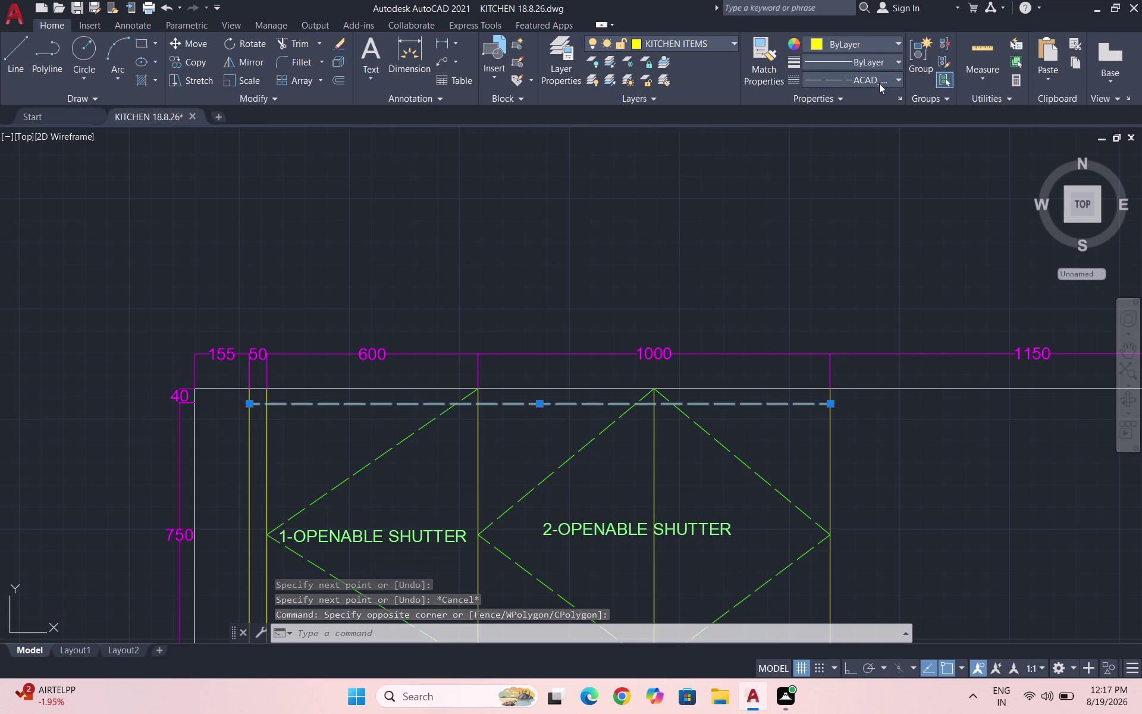
click(862, 97)
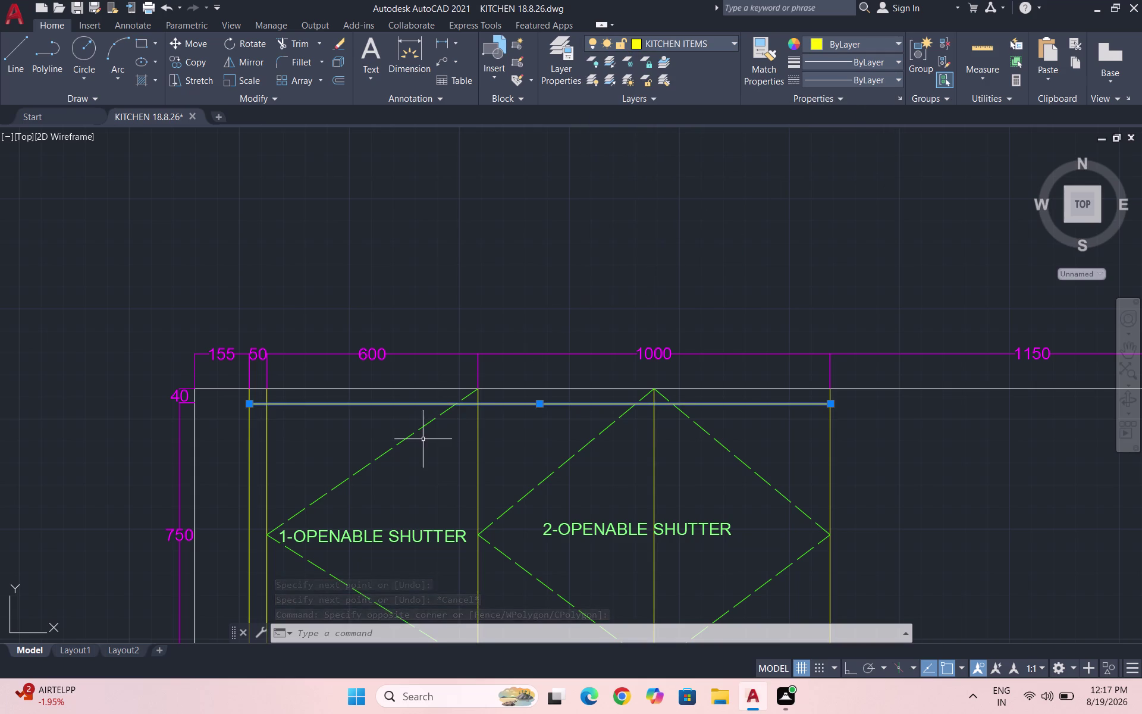
scroll(down, 3)
scroll(up, 3)
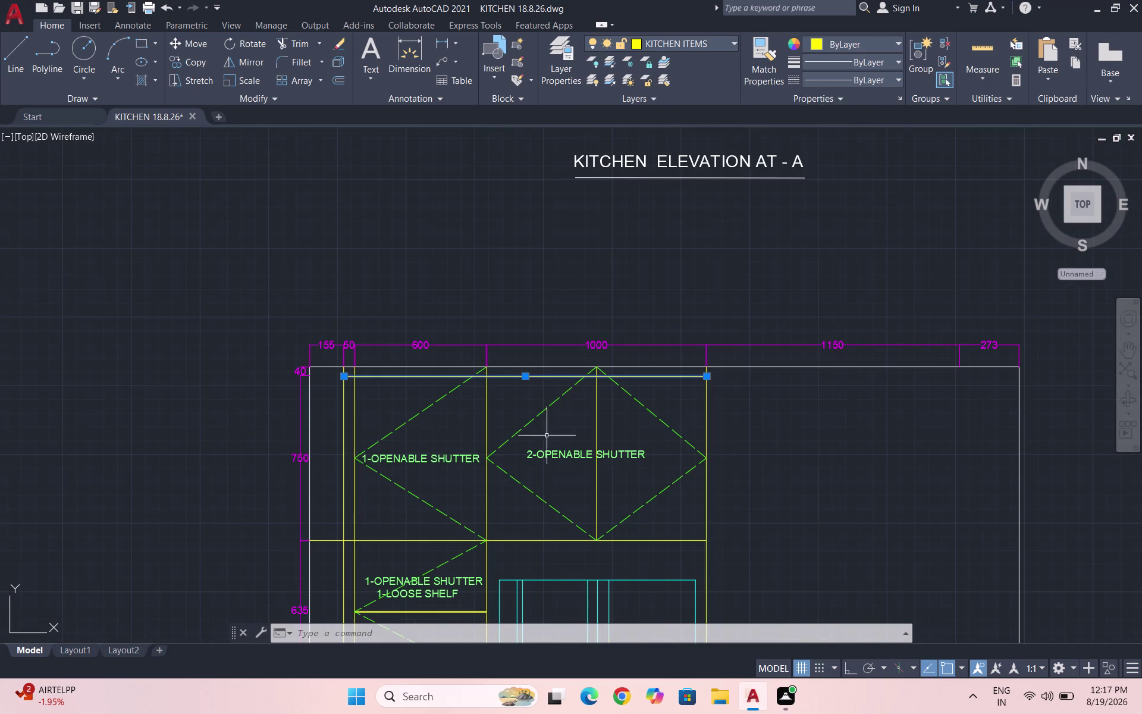
Erase the dashed diamond and triangle diagonals on the upper shutter cabinets.
click(553, 500)
click(509, 415)
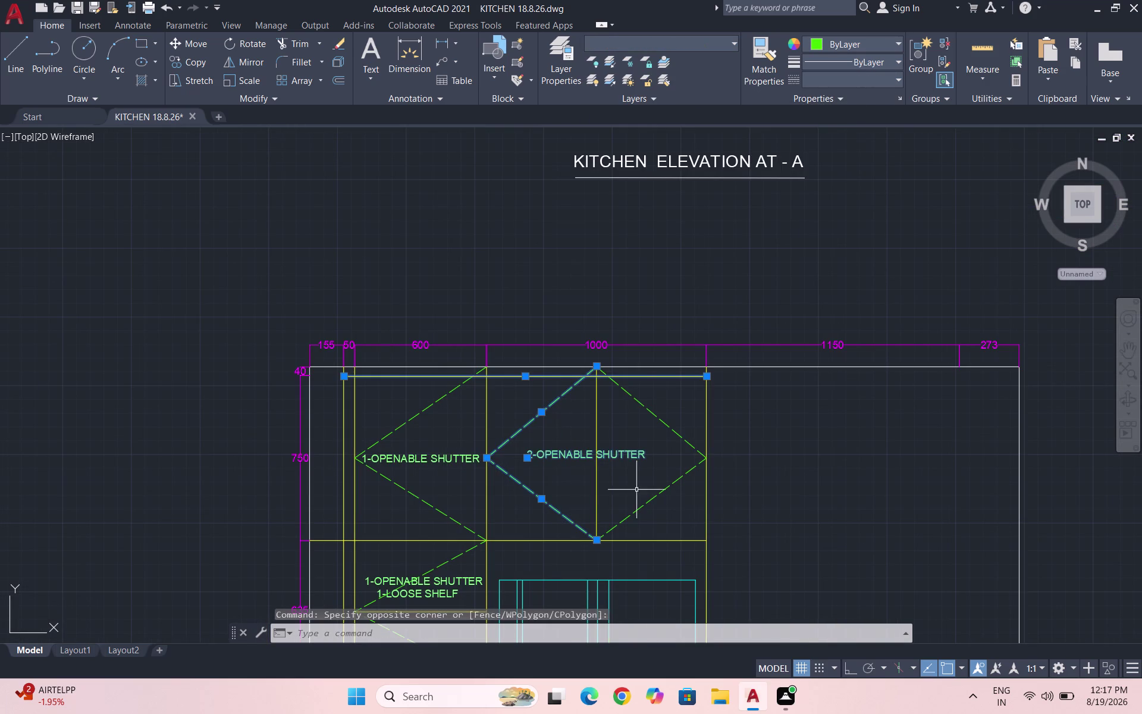
drag(676, 511, 673, 501)
click(639, 408)
click(389, 511)
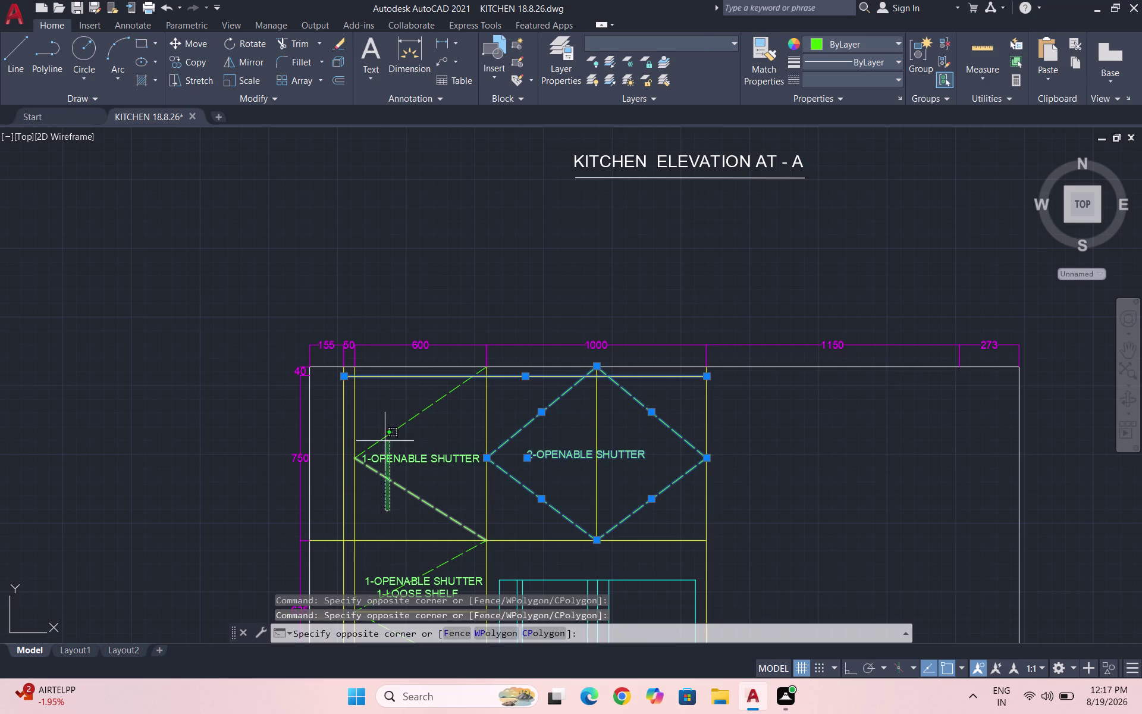
click(373, 477)
click(440, 433)
click(414, 405)
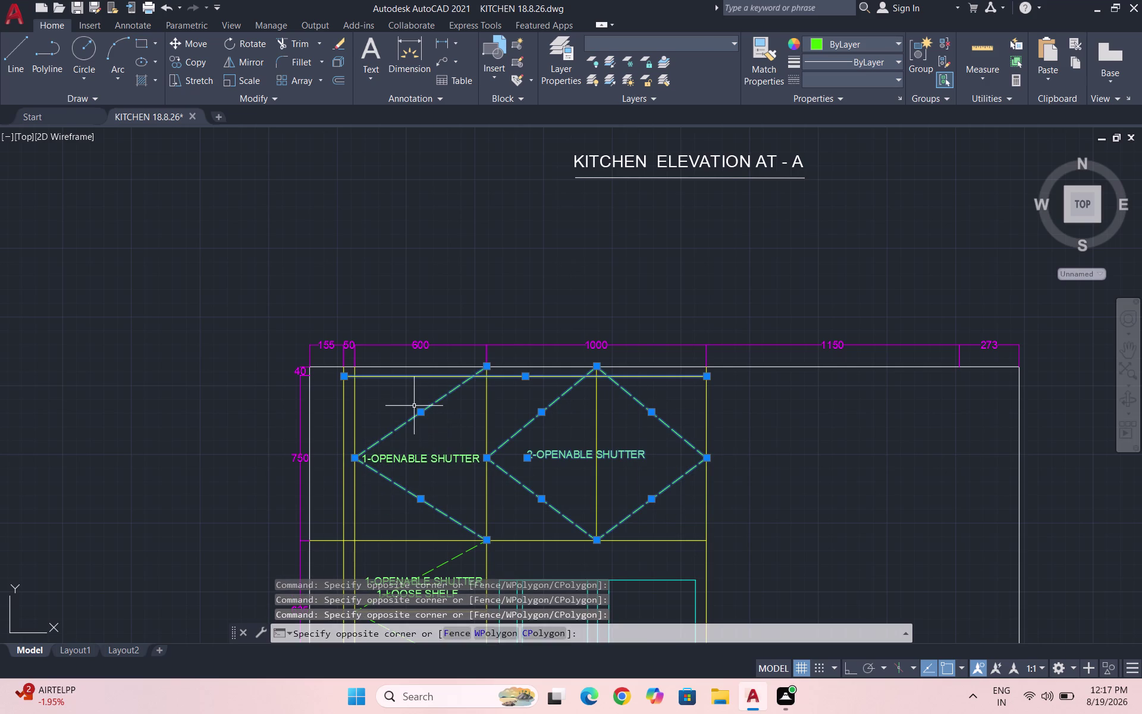
key(Delete)
key(Escape)
key(Escape)
key(Escape)
key(Escape)
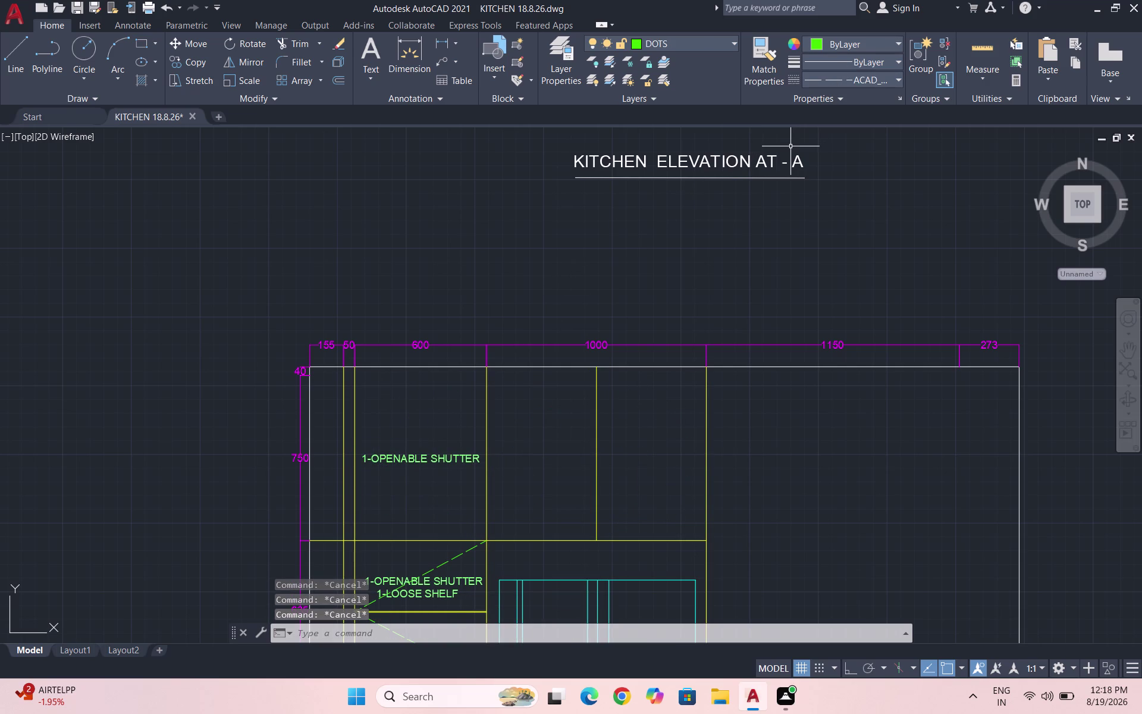
Redraw the upper cabinet's shutter diagonals from top right corner to left middle to bottom right.
key(l)
key(Return)
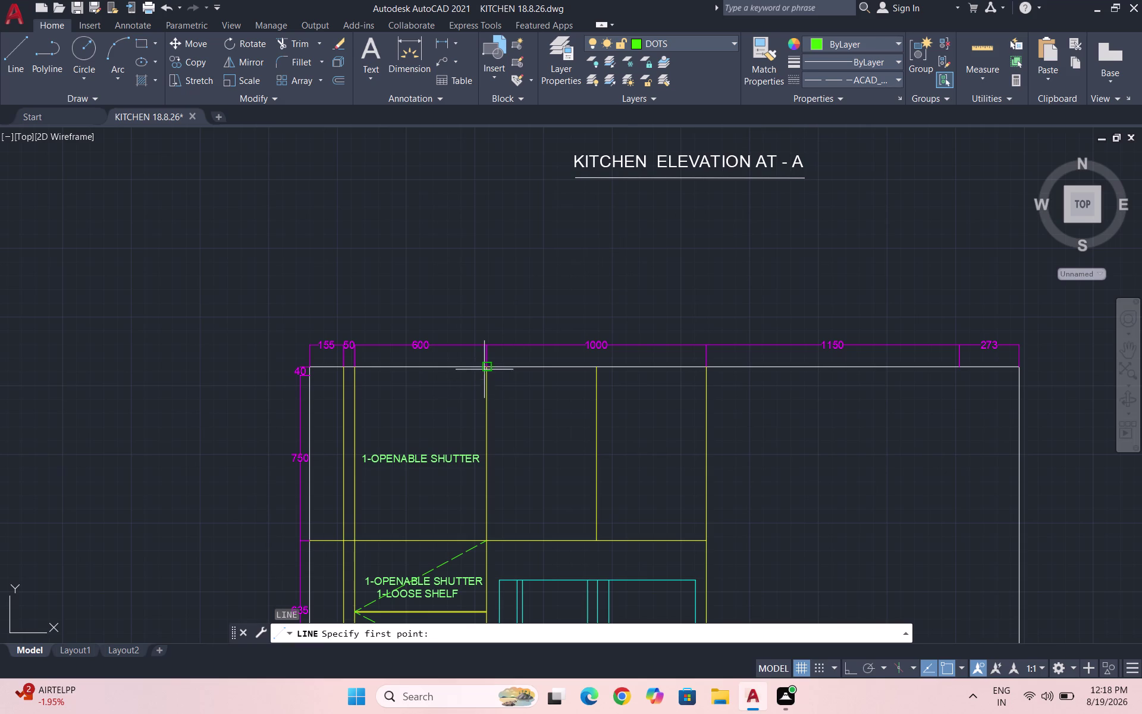
click(488, 366)
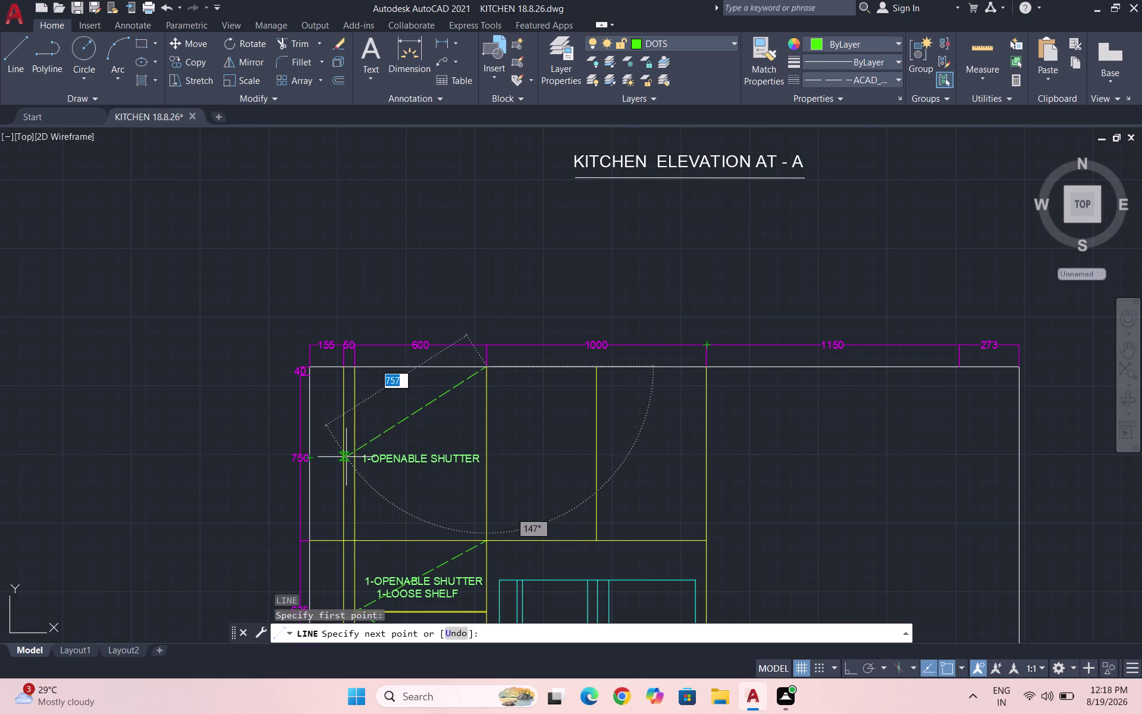
scroll(up, 3)
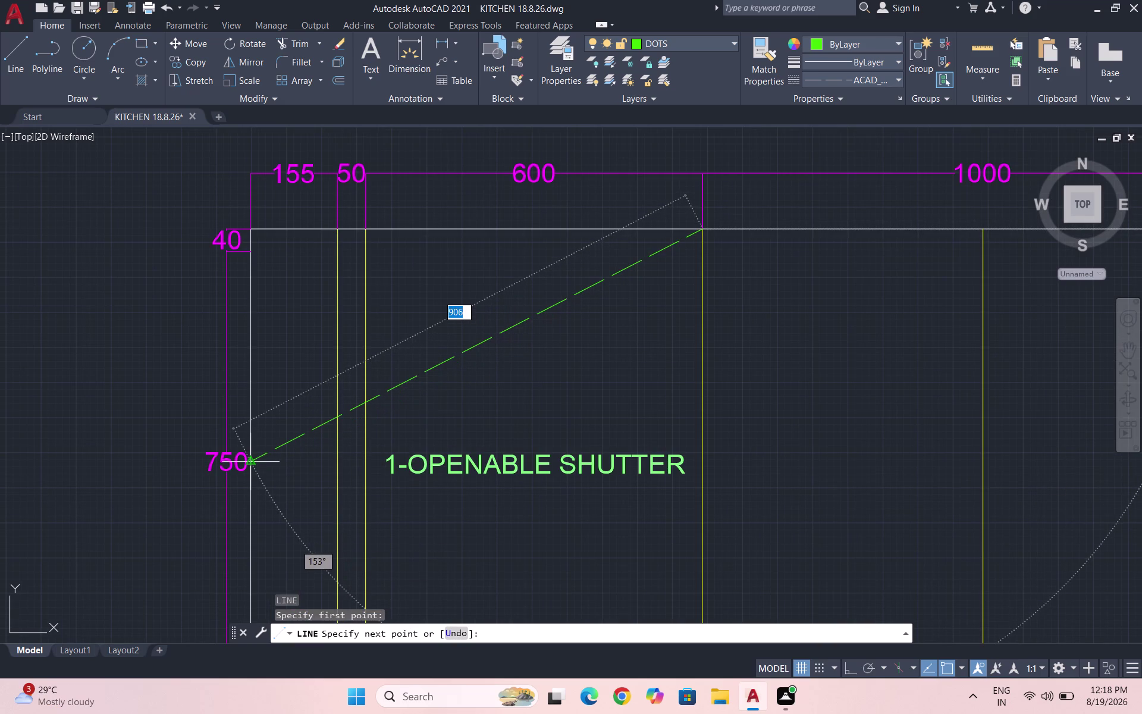
click(366, 462)
scroll(down, 3)
click(450, 465)
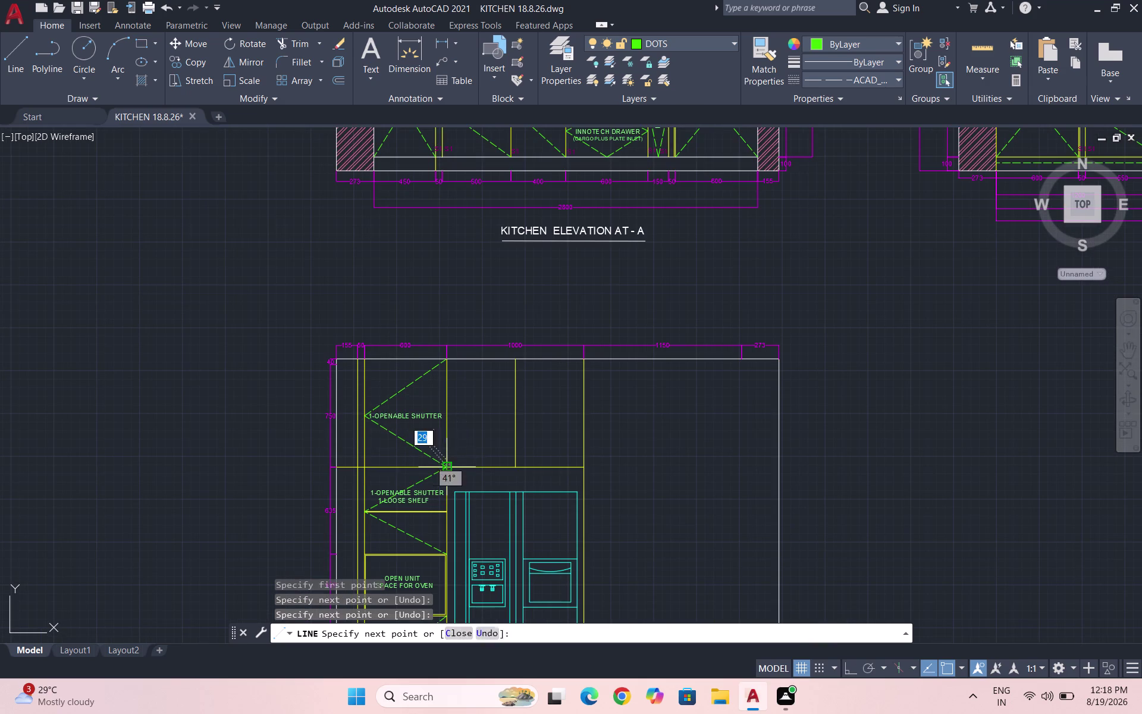
key(Escape)
Draw the diamond's left half in the 1000 panel, top middle to left middle to bottom middle.
key(space)
scroll(up, 3)
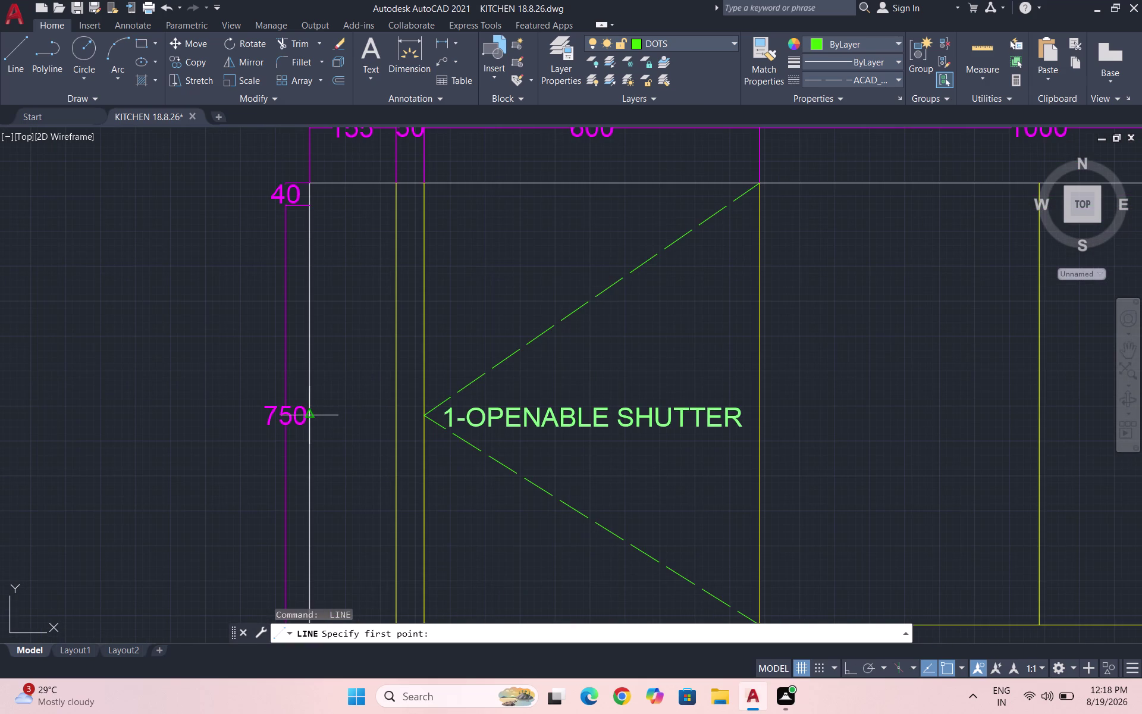
click(308, 412)
scroll(down, 3)
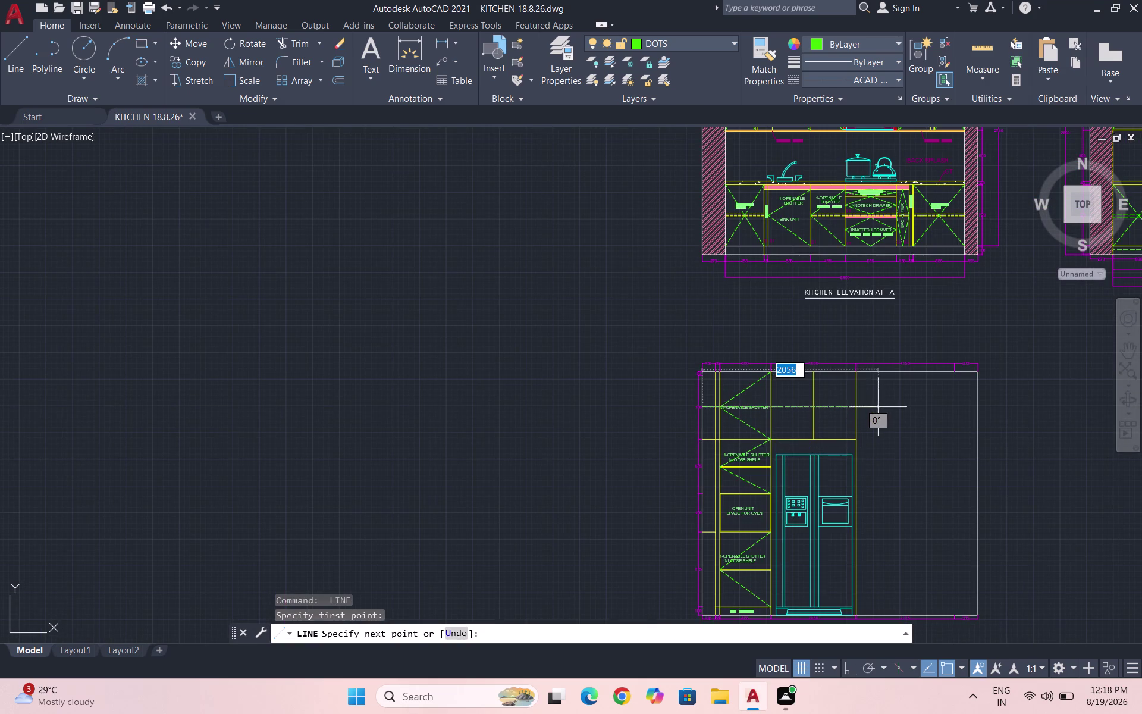
click(878, 407)
key(Escape)
scroll(up, 3)
key(space)
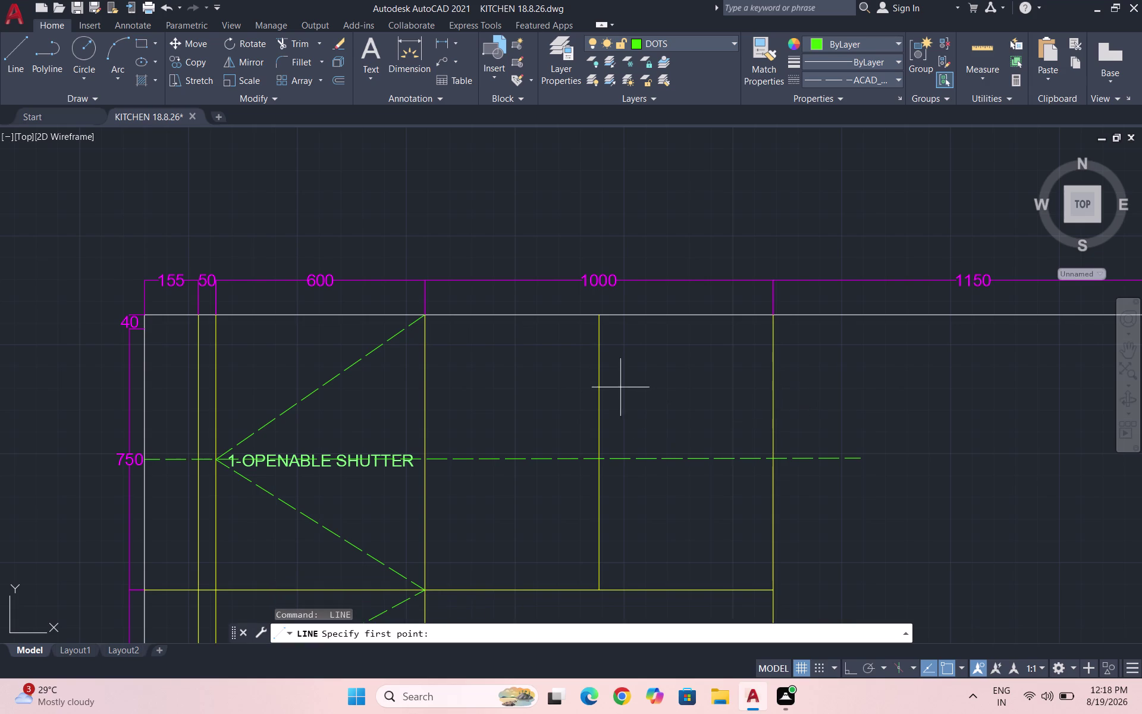
click(595, 319)
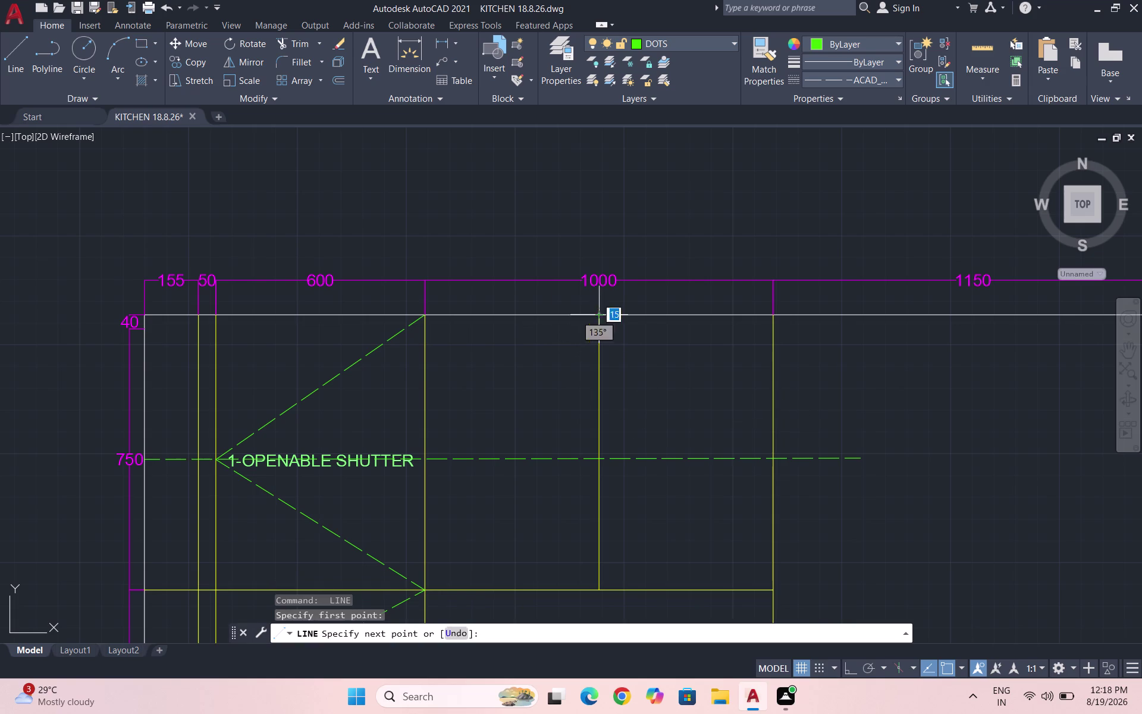
click(427, 460)
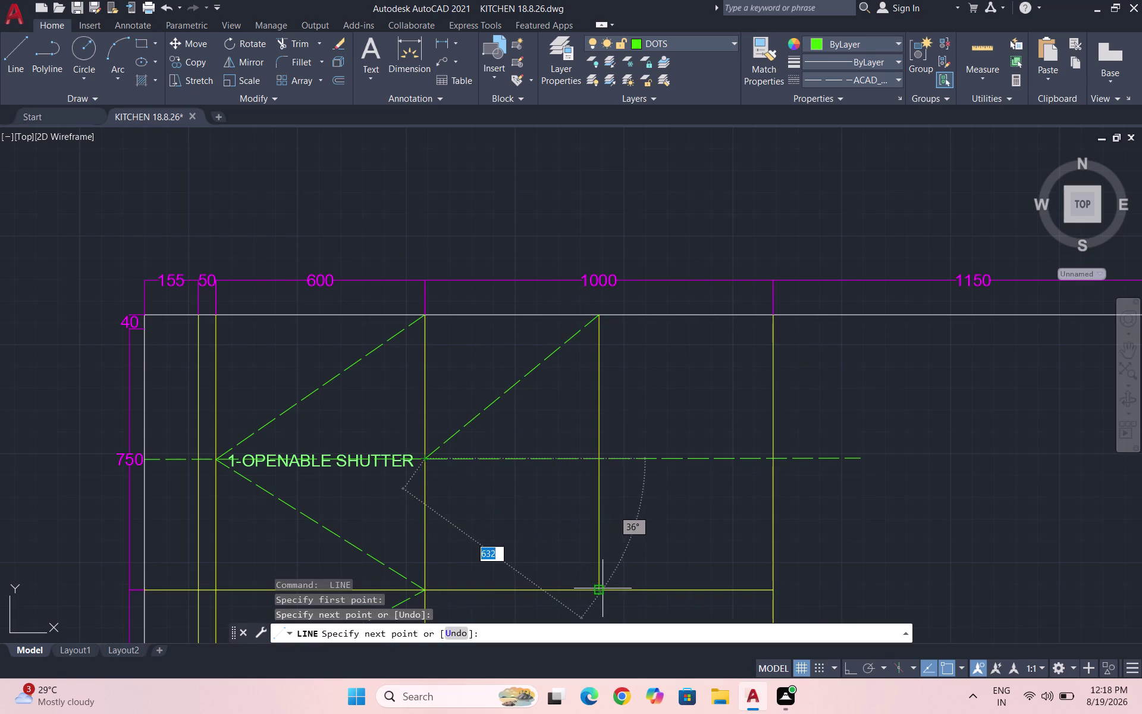
click(599, 588)
key(space)
Complete the diamond's right half from top middle through right middle to bottom middle.
key(space)
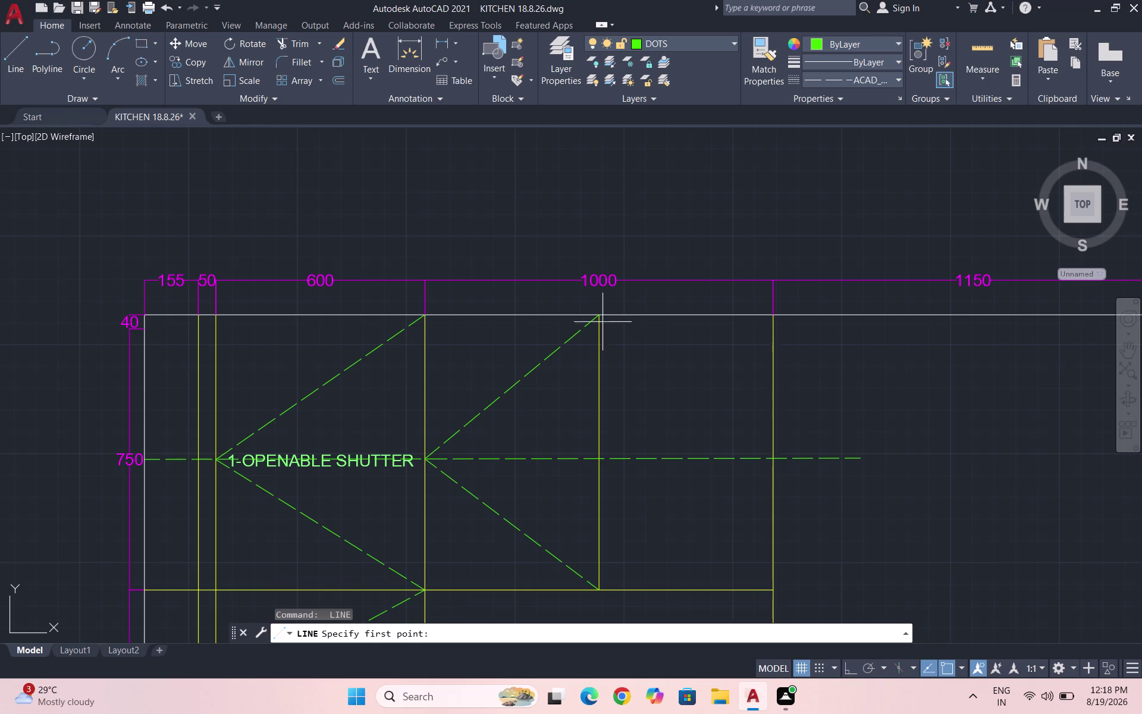
click(598, 318)
click(776, 457)
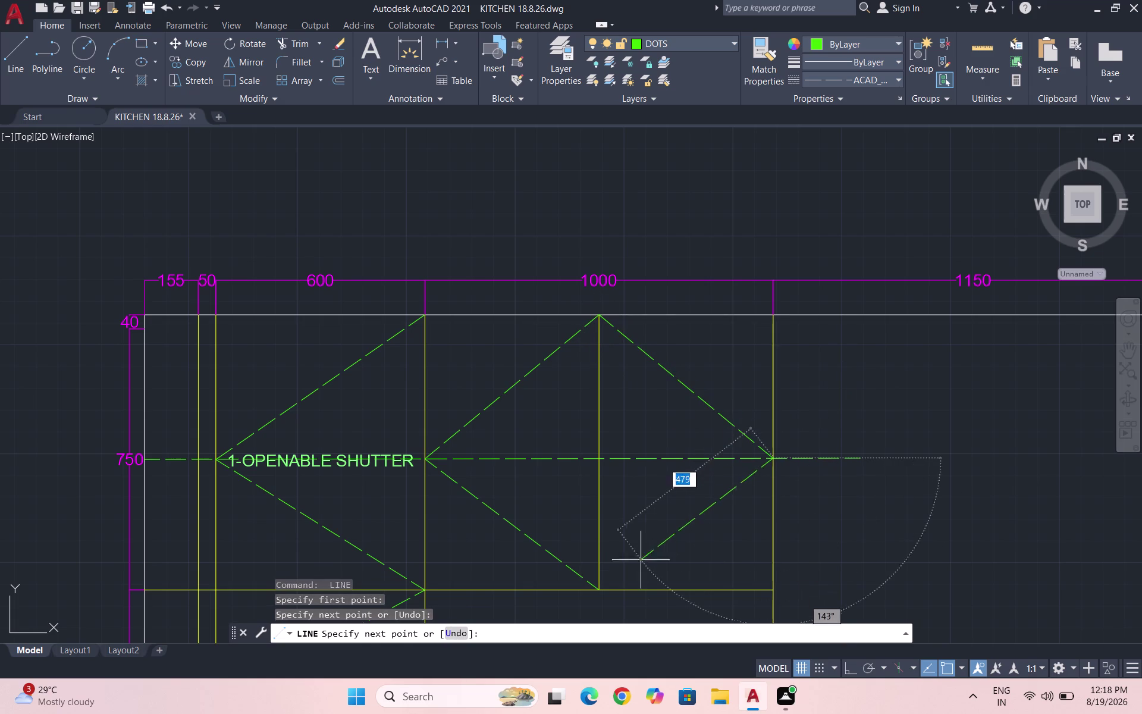
click(599, 586)
key(Escape)
Delete the horizontal dashed centre line of the panel.
drag(705, 479, 695, 467)
click(660, 430)
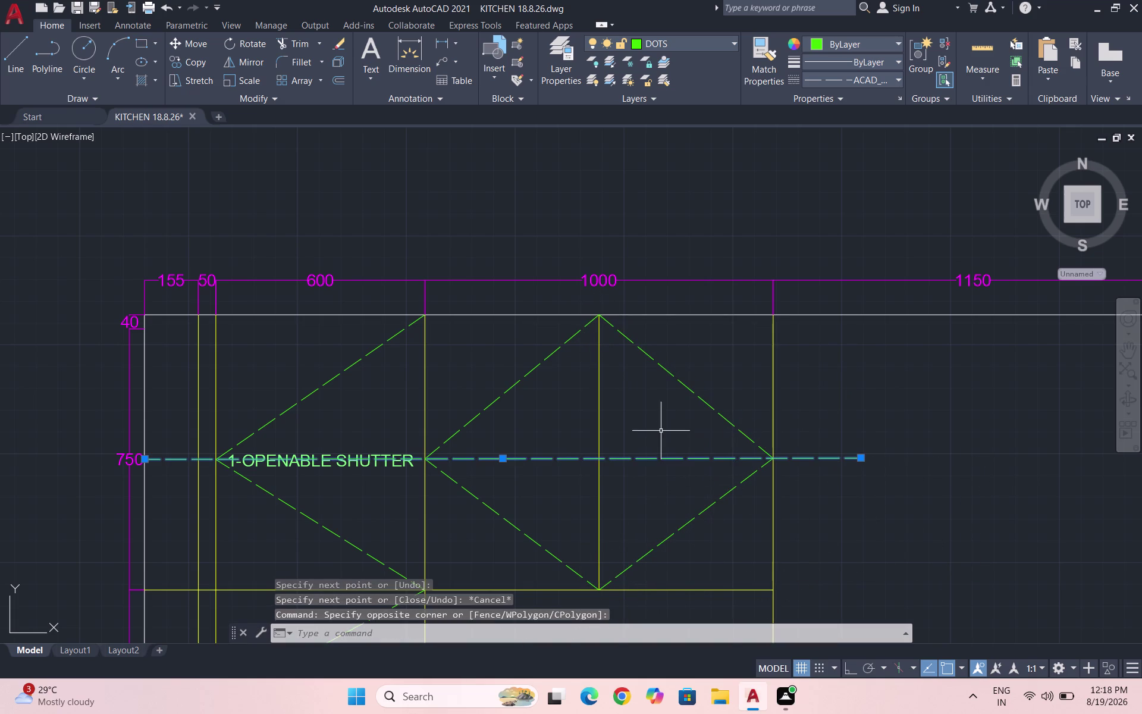
key(Delete)
scroll(down, 3)
scroll(down, 3)
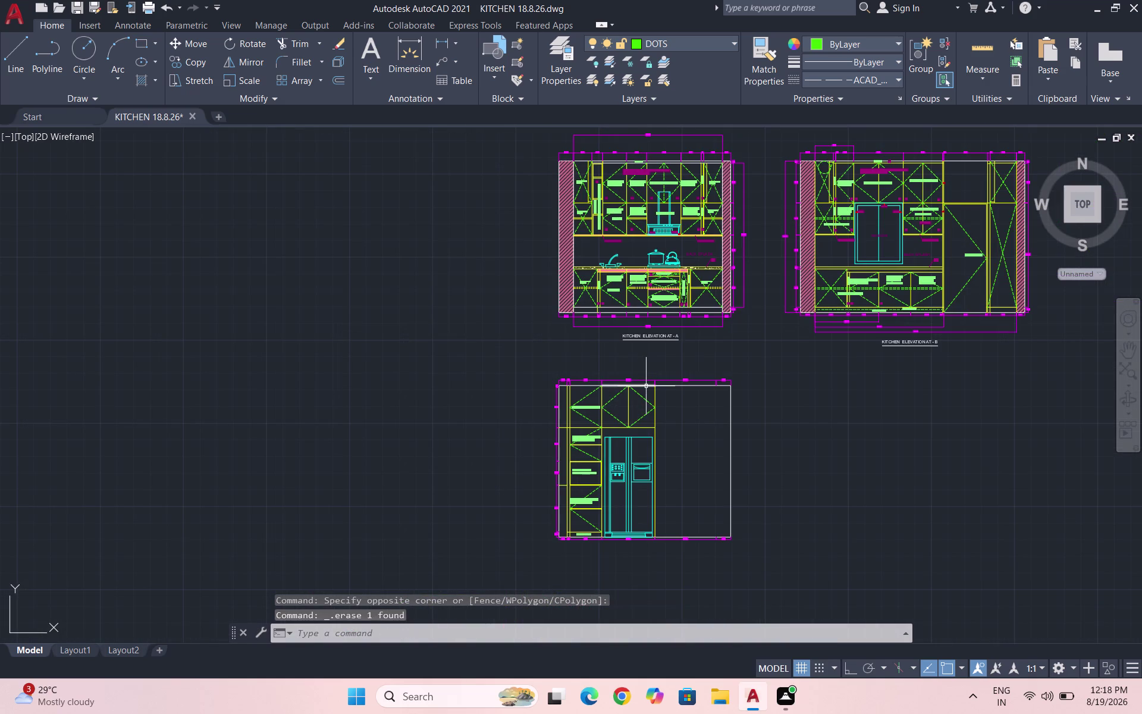
scroll(down, 3)
scroll(up, 3)
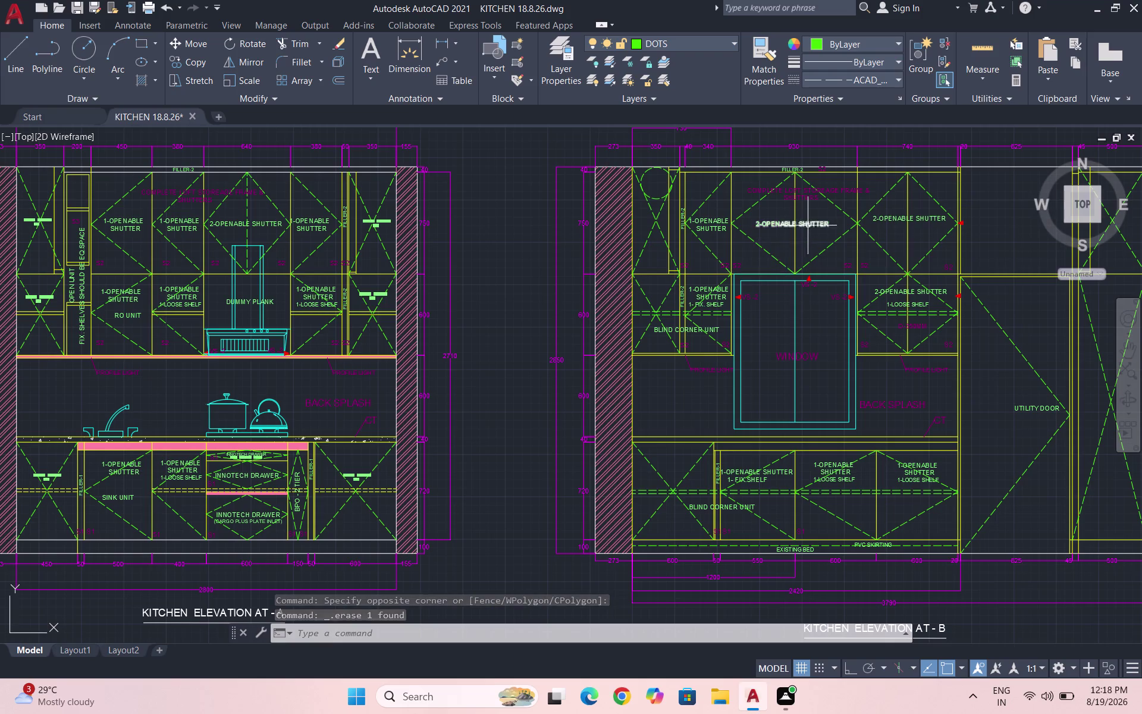
Copy the 2-OPENABLE SHUTTER text from elevation B into the new diamond panel.
click(809, 225)
text(CO)
key(Return)
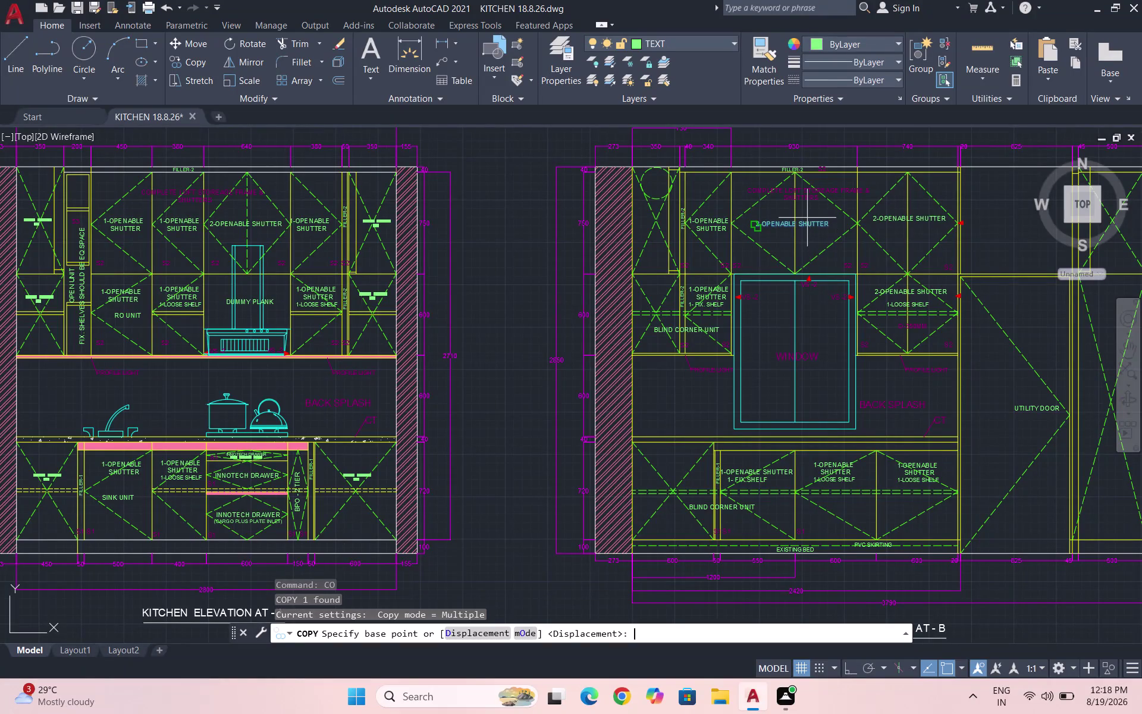
drag(811, 231, 814, 223)
scroll(down, 3)
scroll(up, 3)
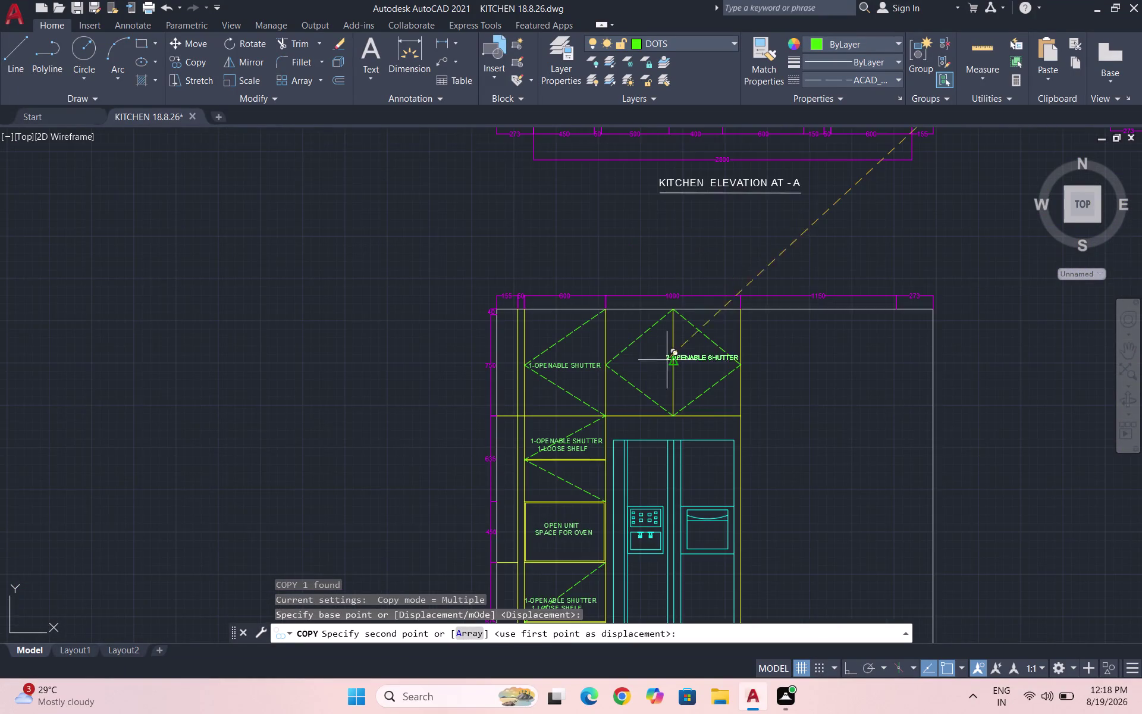
scroll(up, 3)
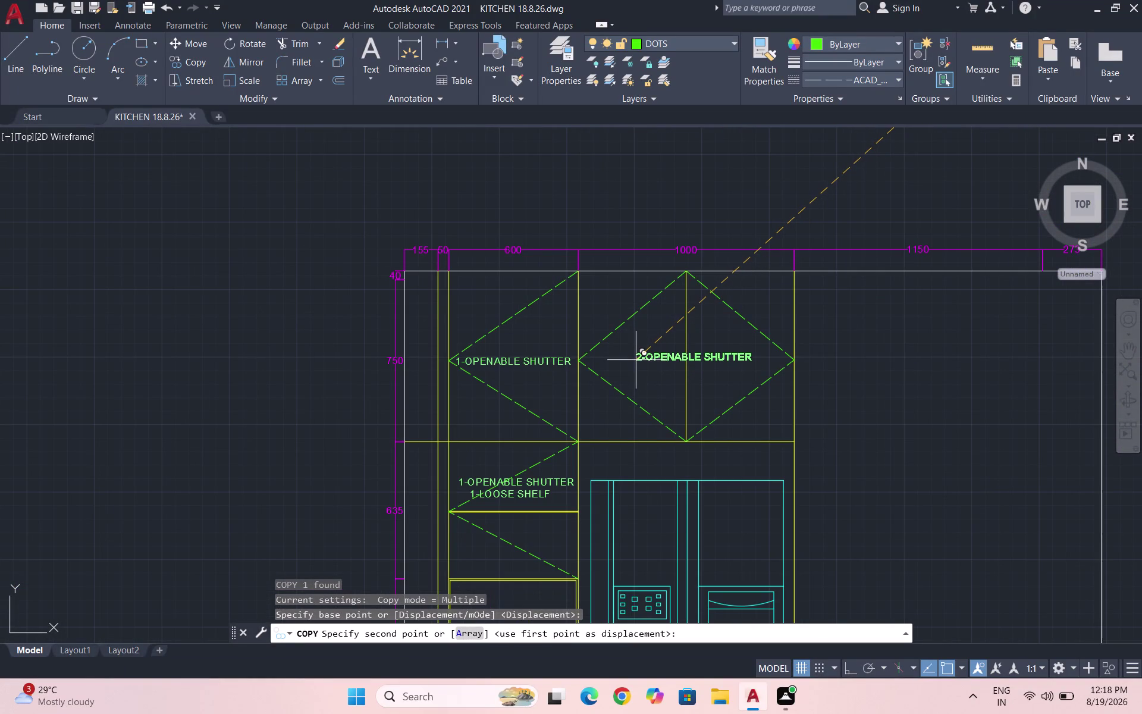
click(635, 361)
key(Escape)
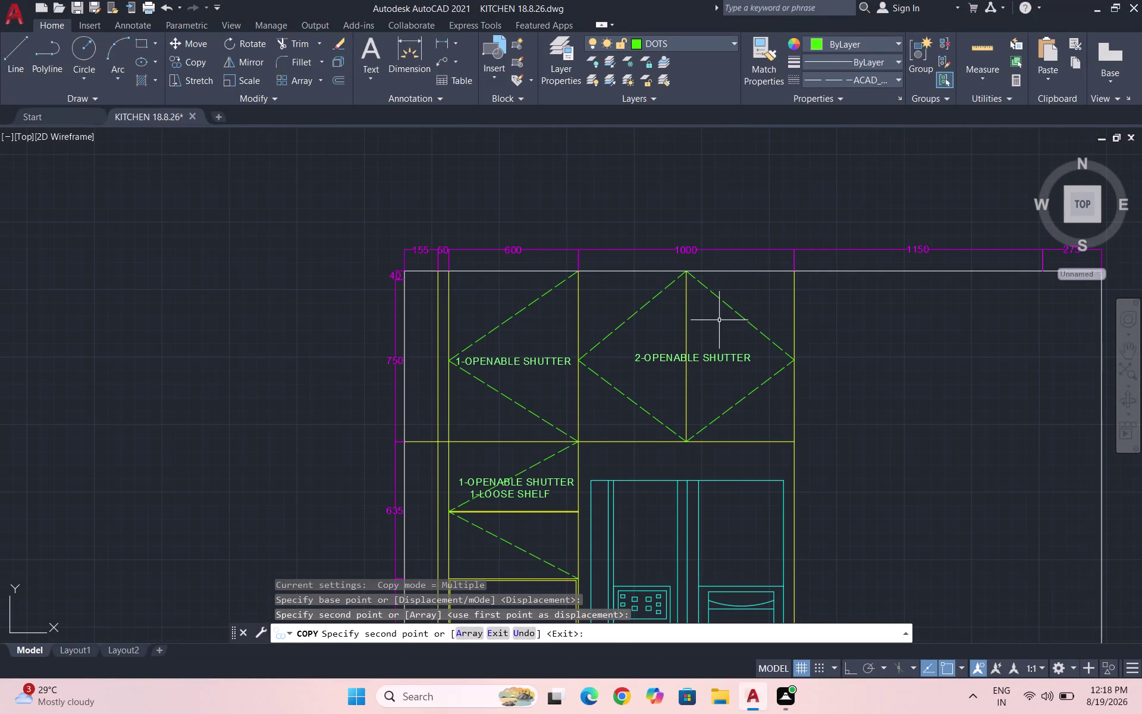
scroll(down, 3)
scroll(down, 3)
scroll(down, 3)
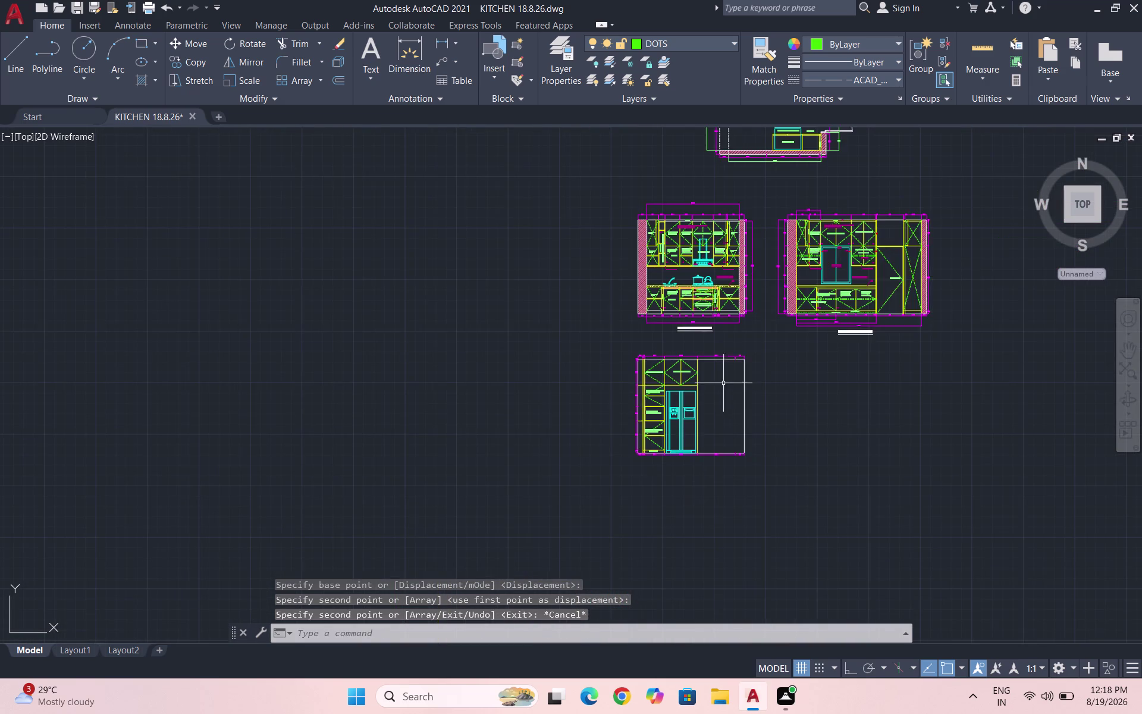
scroll(up, 3)
scroll(up, 3)
scroll(up, 3)
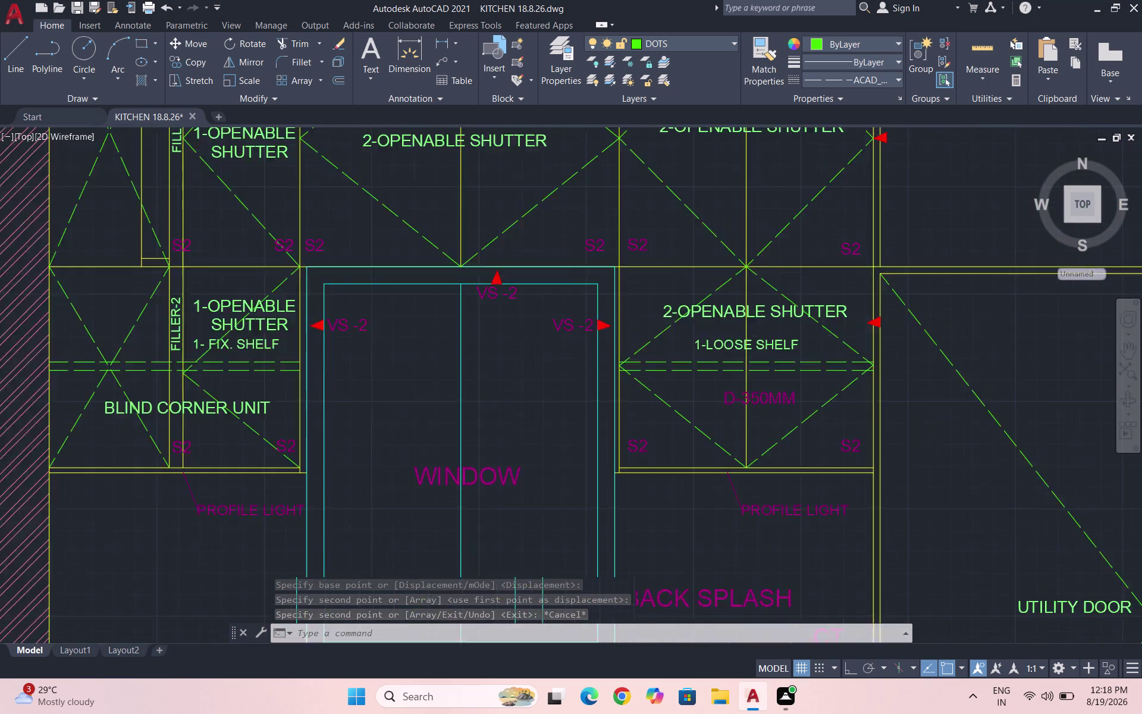
Copy the D-350MM note from elevation B under 1-OPENABLE SHUTTER.
click(789, 398)
text(CO)
key(Return)
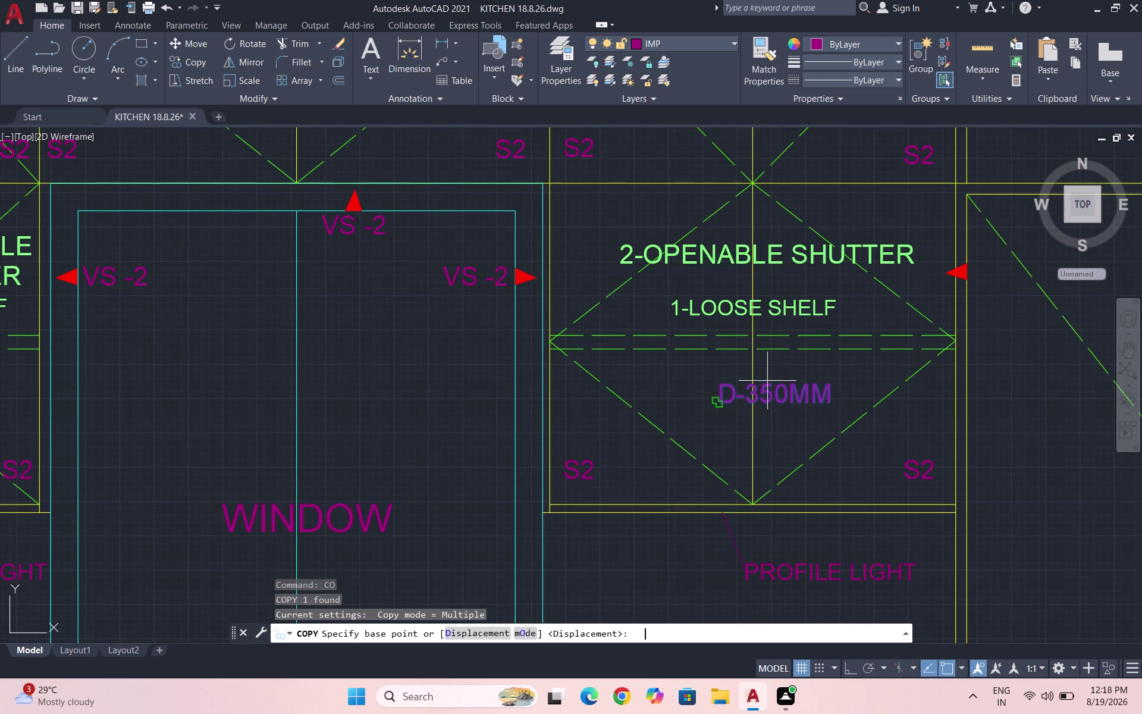
click(791, 400)
scroll(down, 3)
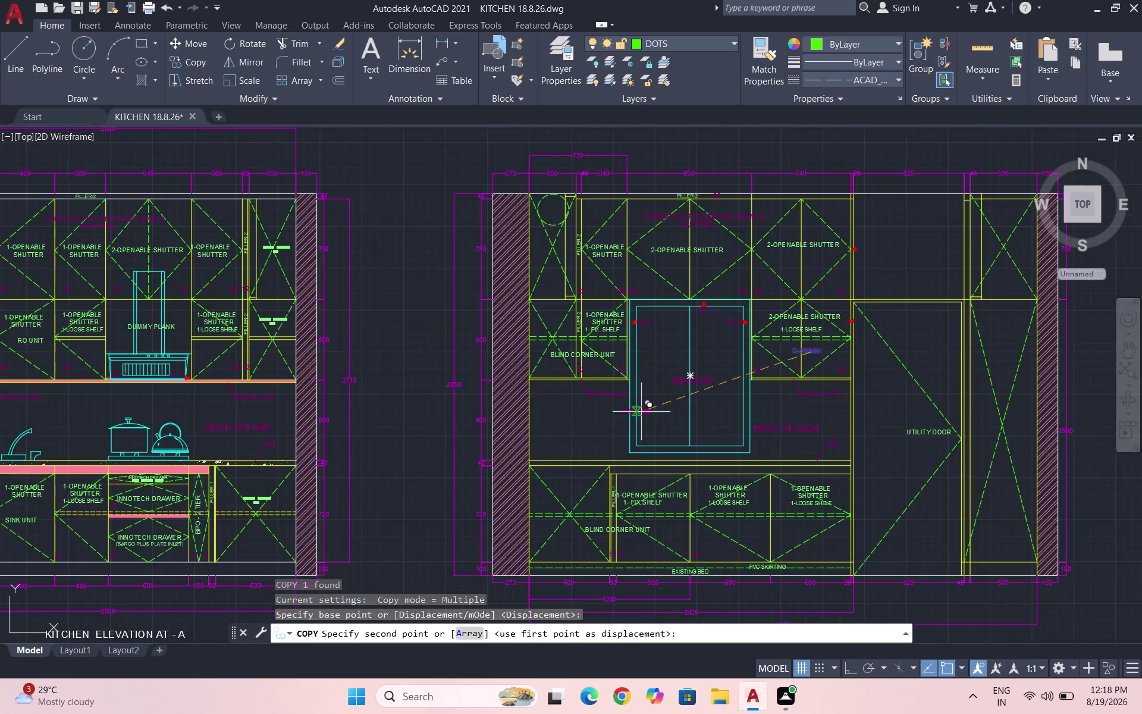
scroll(down, 3)
scroll(up, 3)
scroll(up, 3)
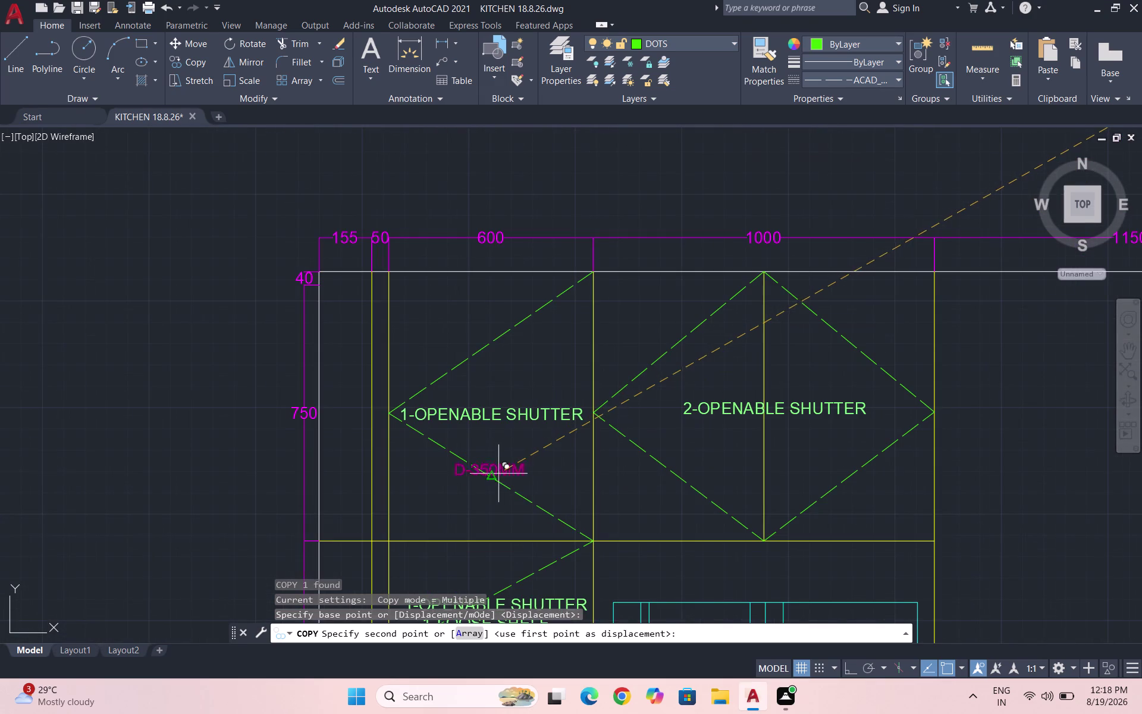
click(490, 478)
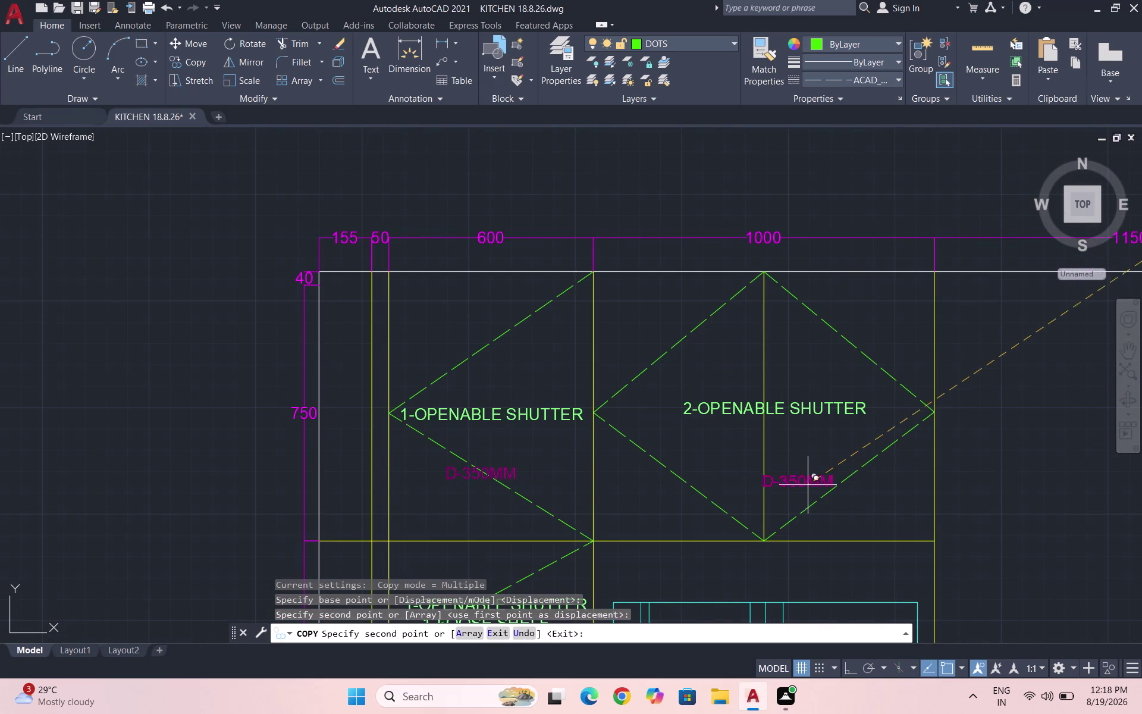
key(Escape)
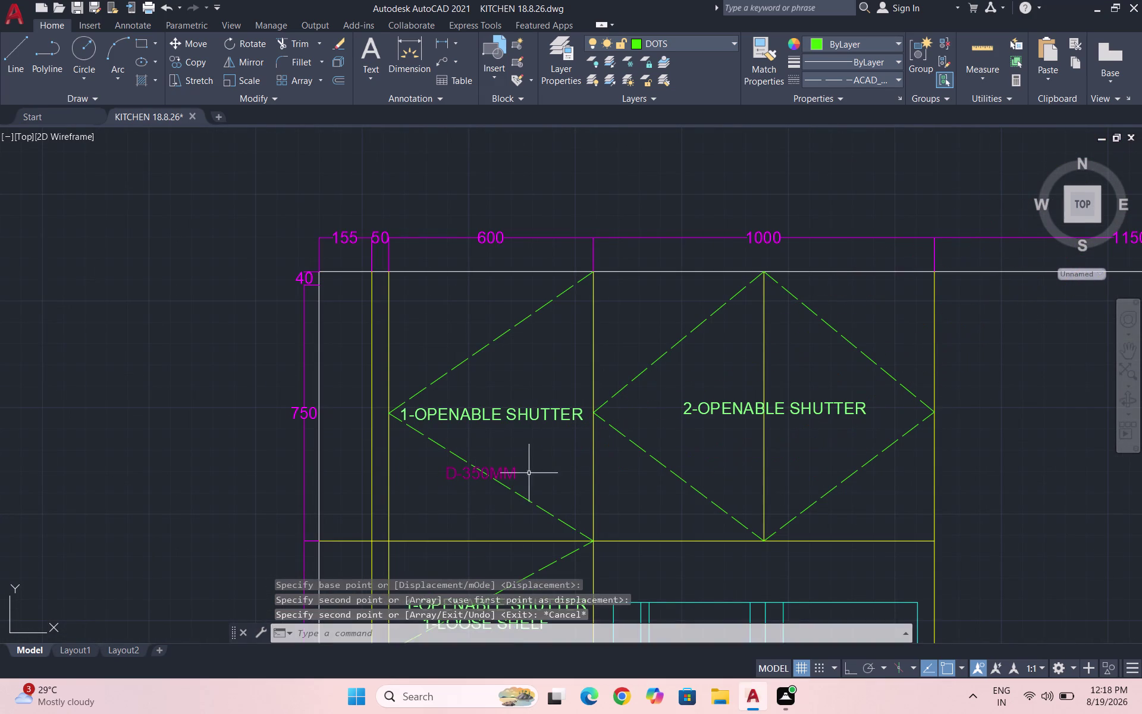
Edit the copied depth note to read D-500MM.
scroll(up, 3)
click(475, 467)
double_click(465, 467)
double_click(370, 458)
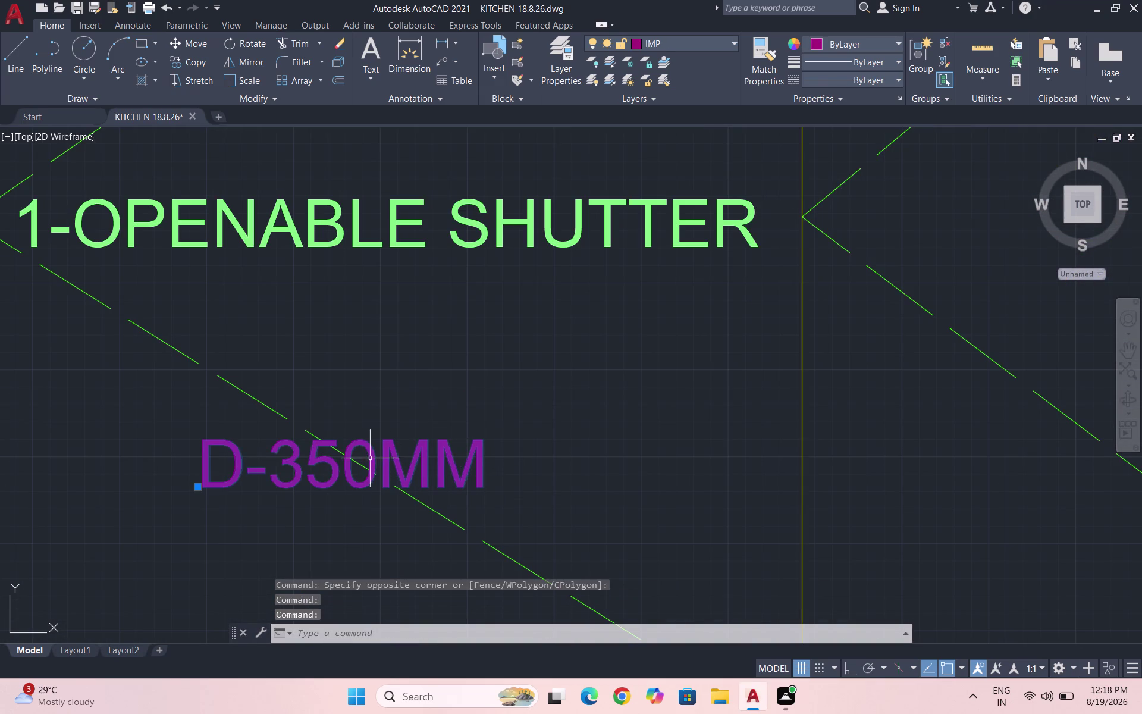
click(377, 458)
double_click(378, 457)
click(378, 457)
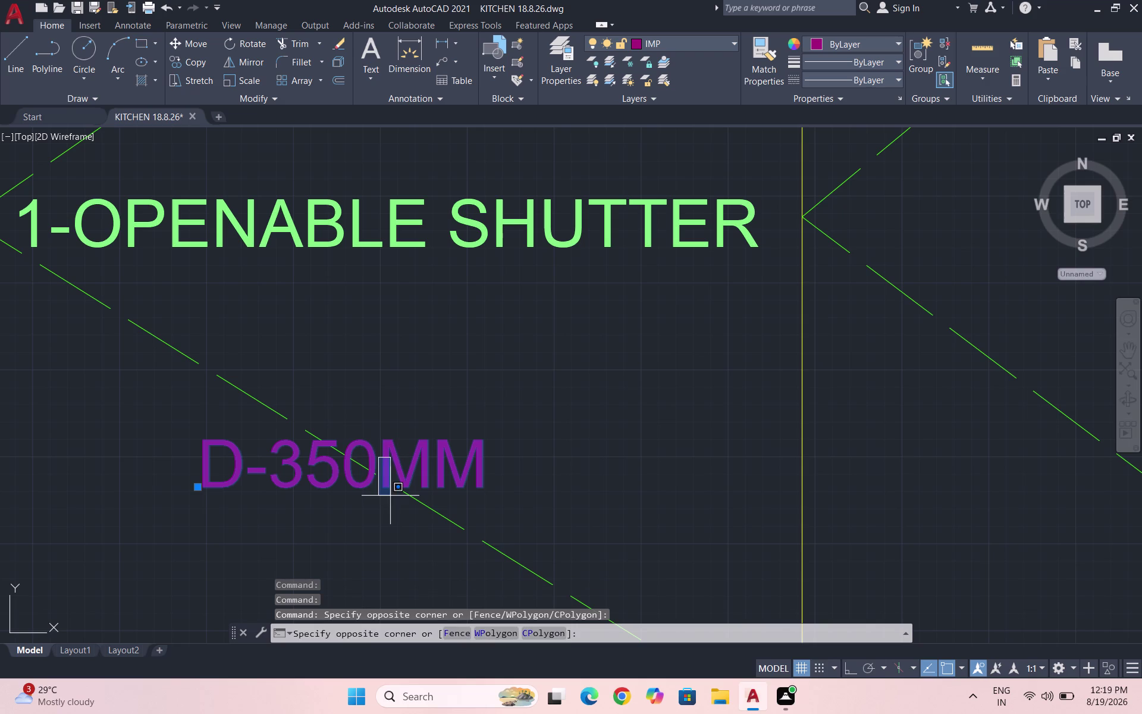
click(350, 471)
key(Escape)
triple_click(436, 453)
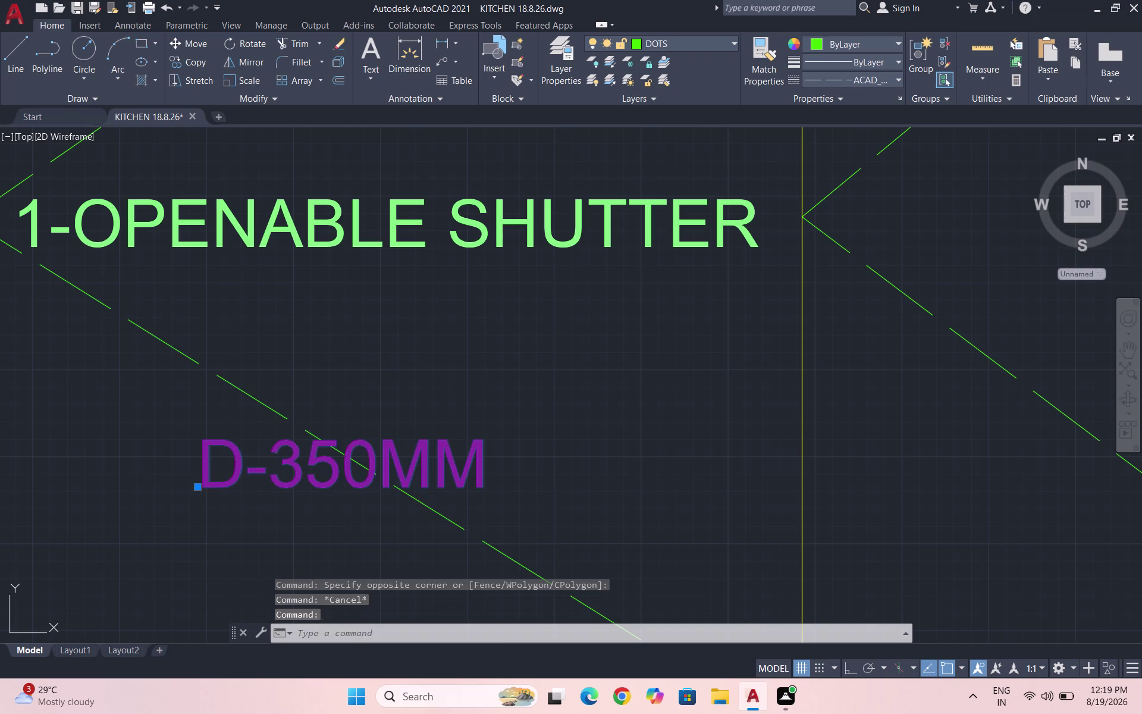
click(349, 461)
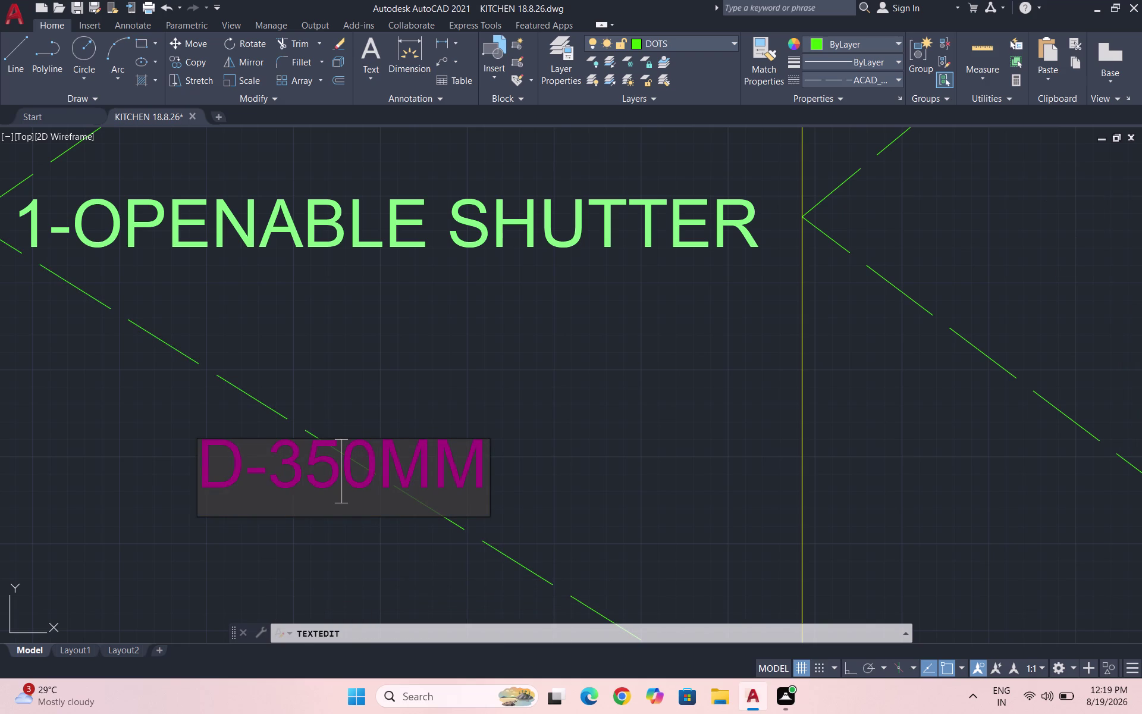
key(BackSpace)
key(BackSpace)
text(50)
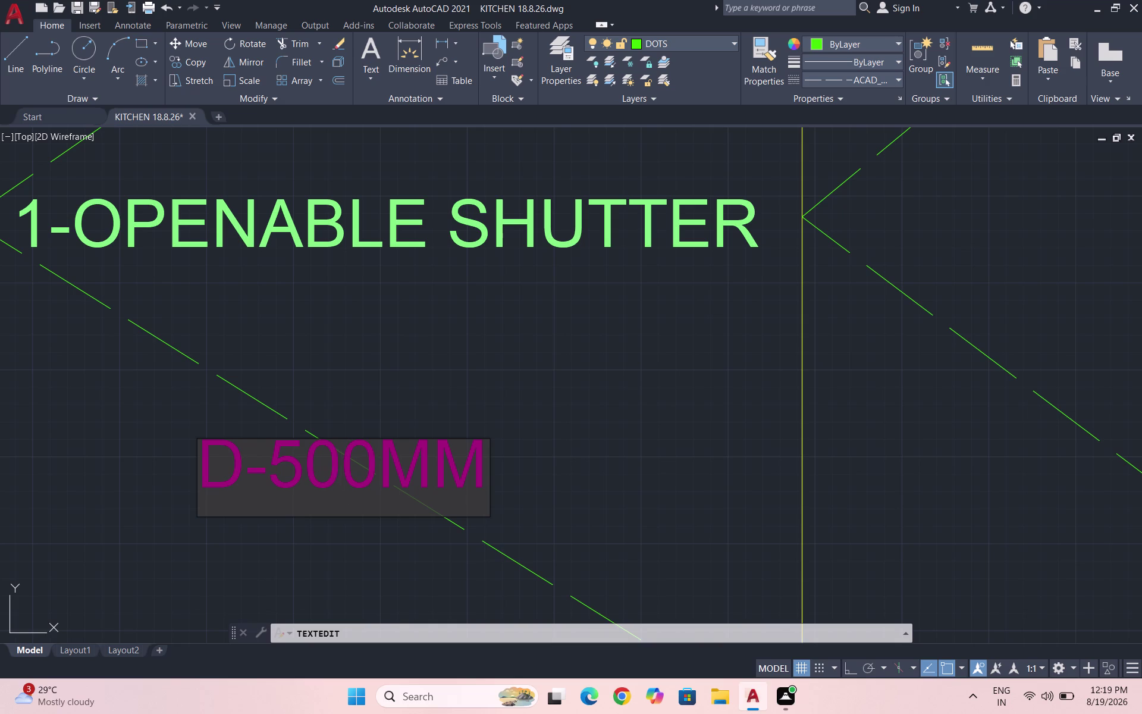
click(579, 491)
key(Escape)
Select the D-500MM note and start copying it with CO.
scroll(down, 3)
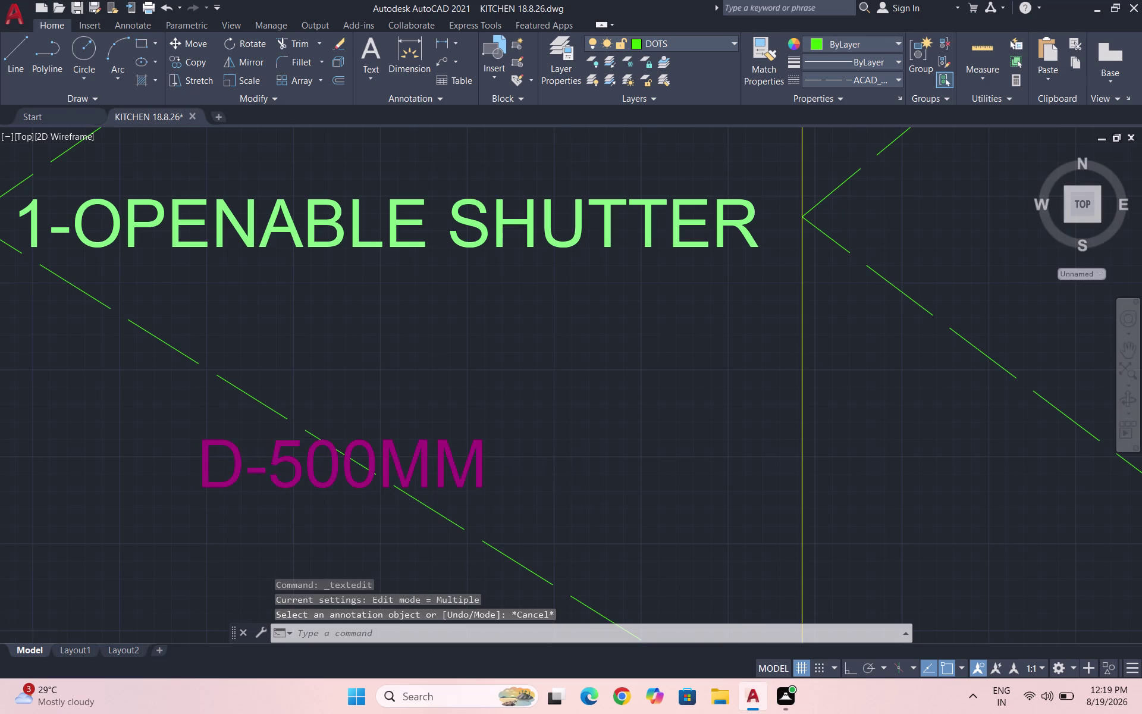
scroll(down, 3)
click(489, 455)
text(CO)
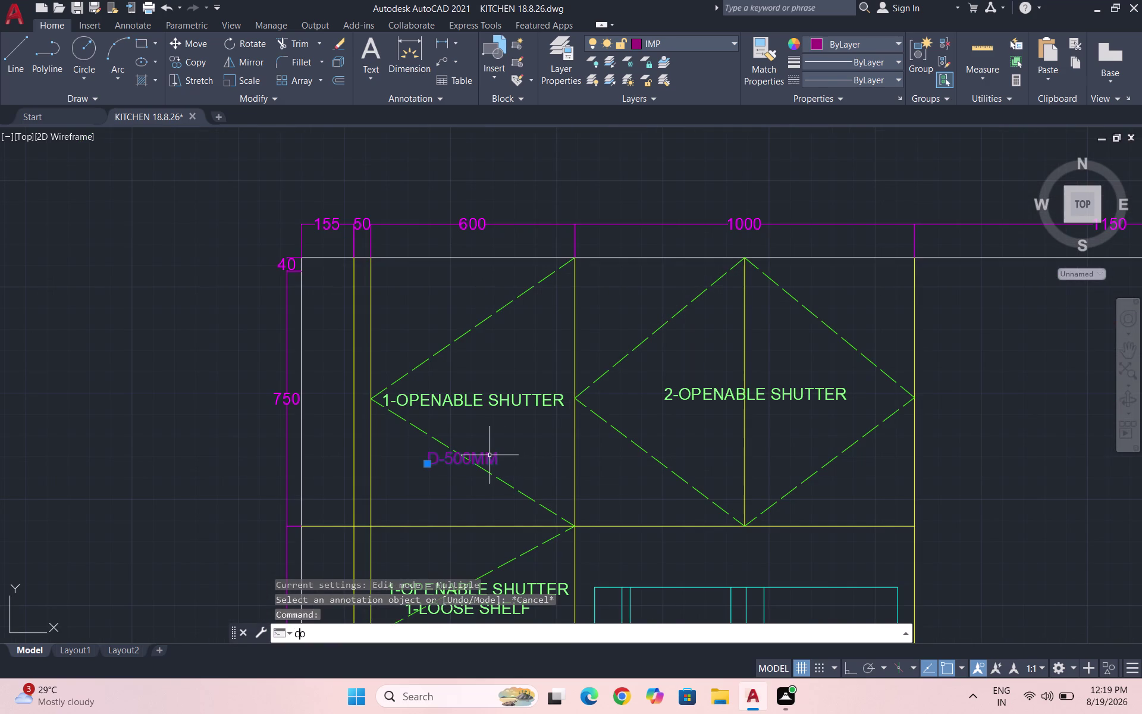
key(Return)
With ortho on, place D-500MM copies under 2-OPENABLE SHUTTER and nearby cabinets.
click(489, 455)
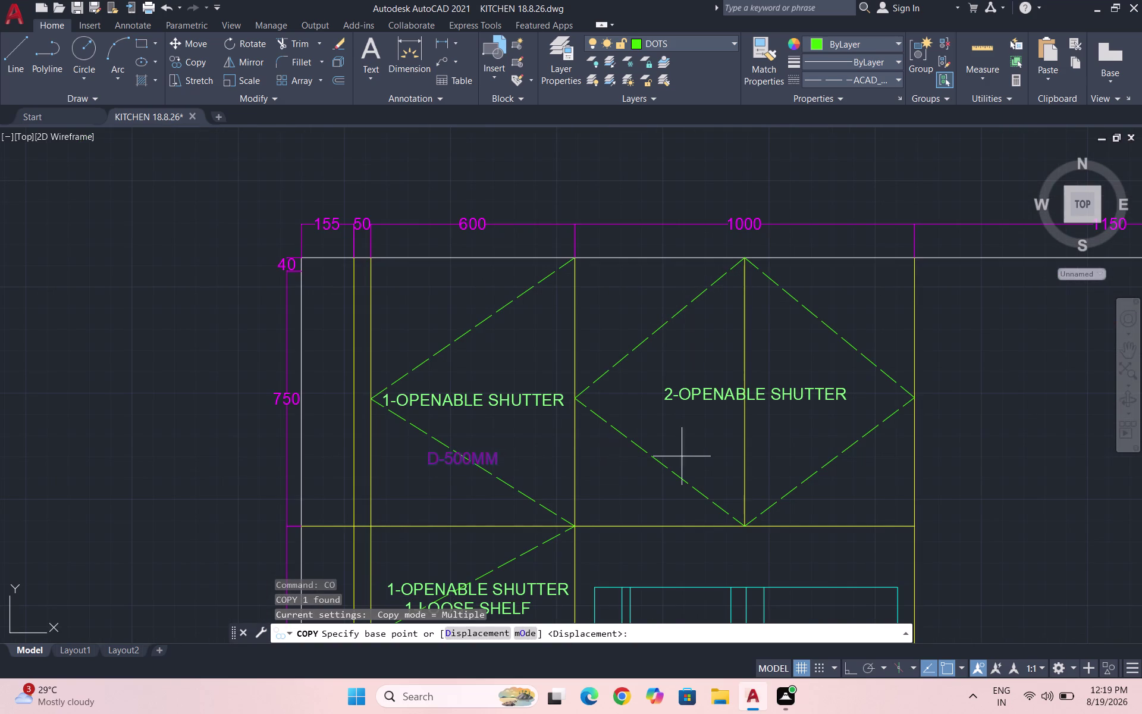
click(486, 453)
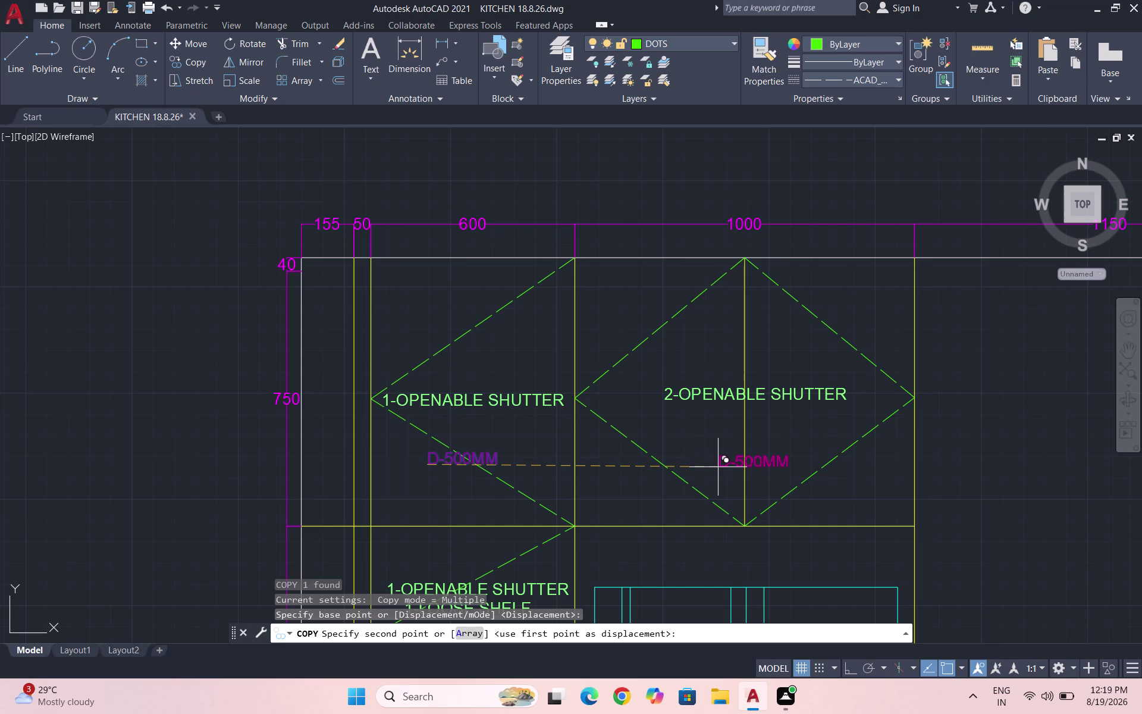
key(F8)
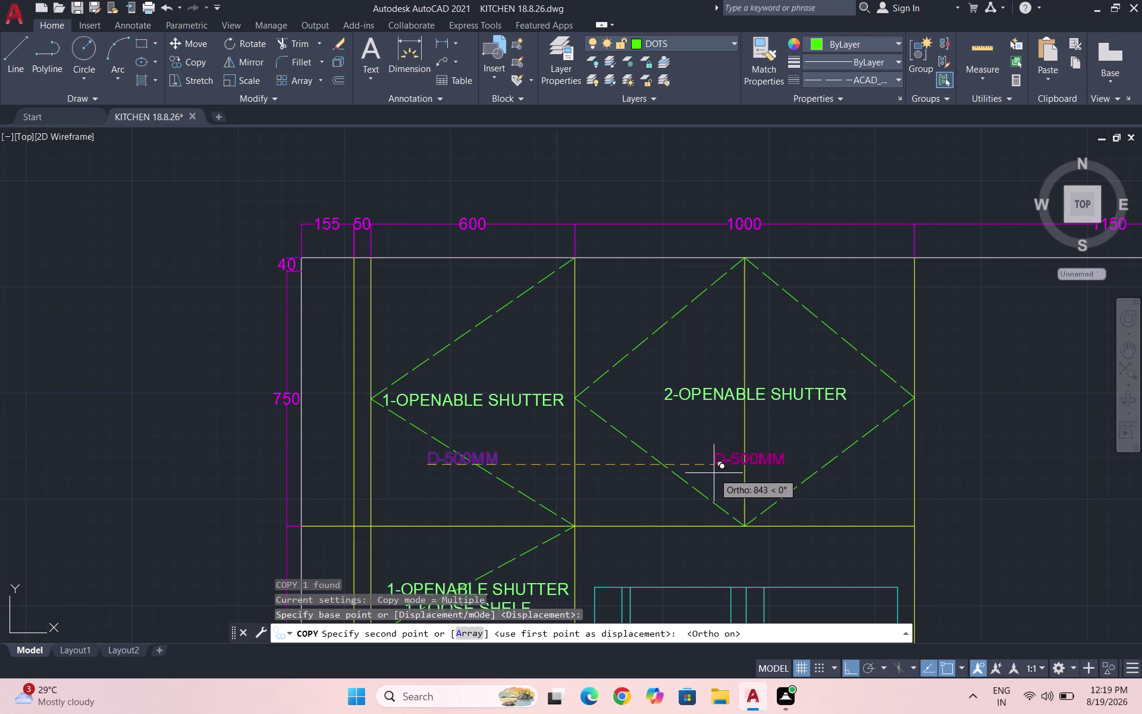
click(714, 473)
scroll(down, 3)
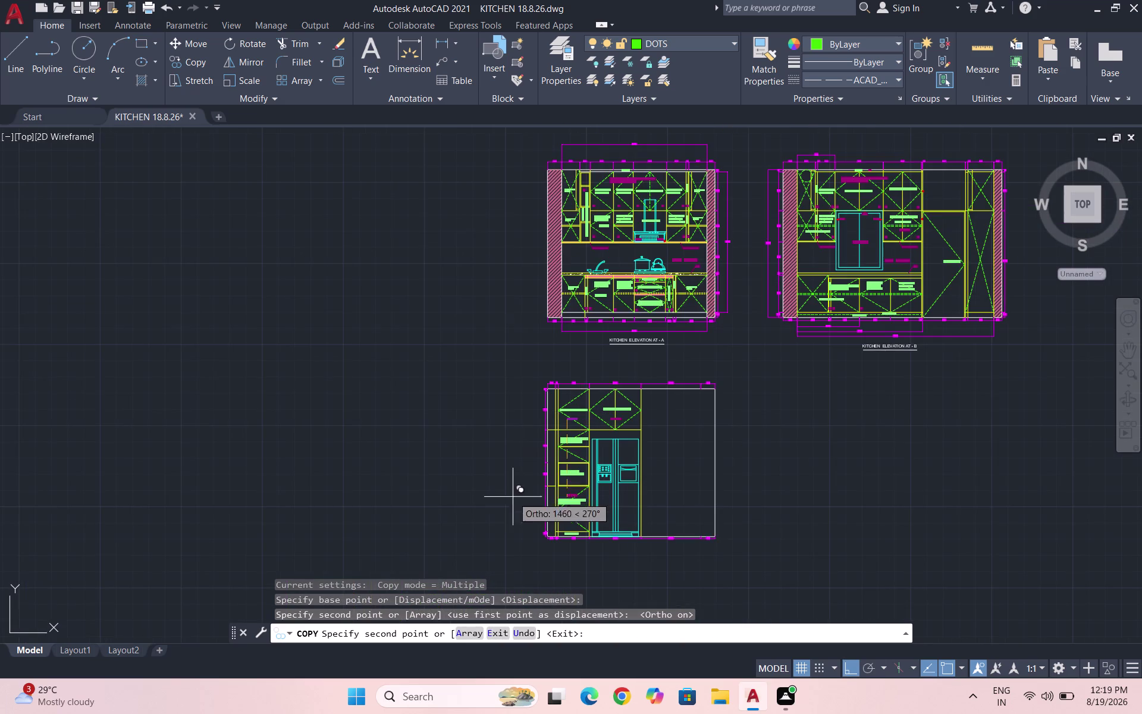
scroll(up, 3)
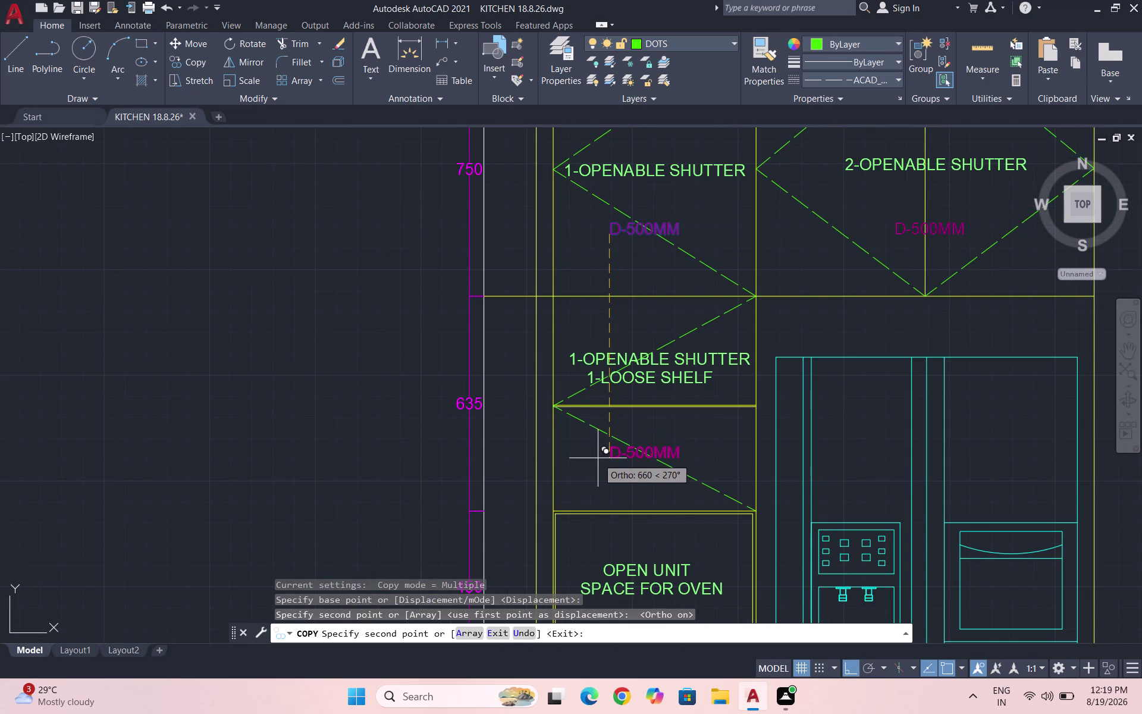
click(605, 441)
scroll(down, 3)
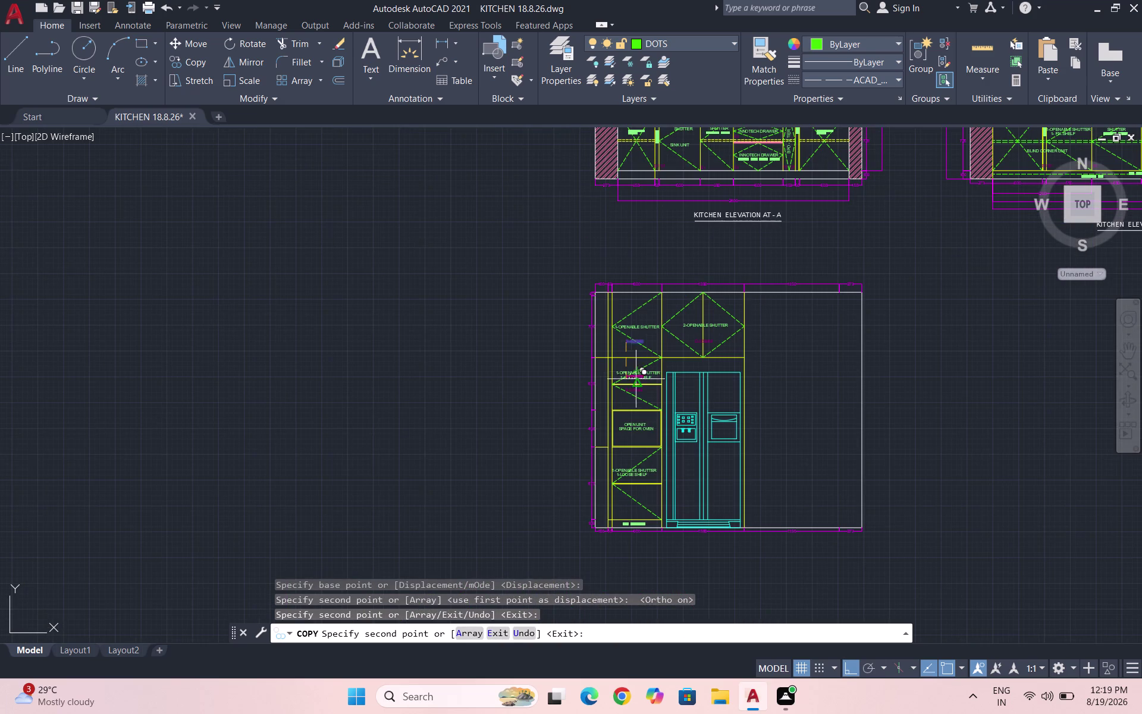
scroll(up, 3)
click(646, 490)
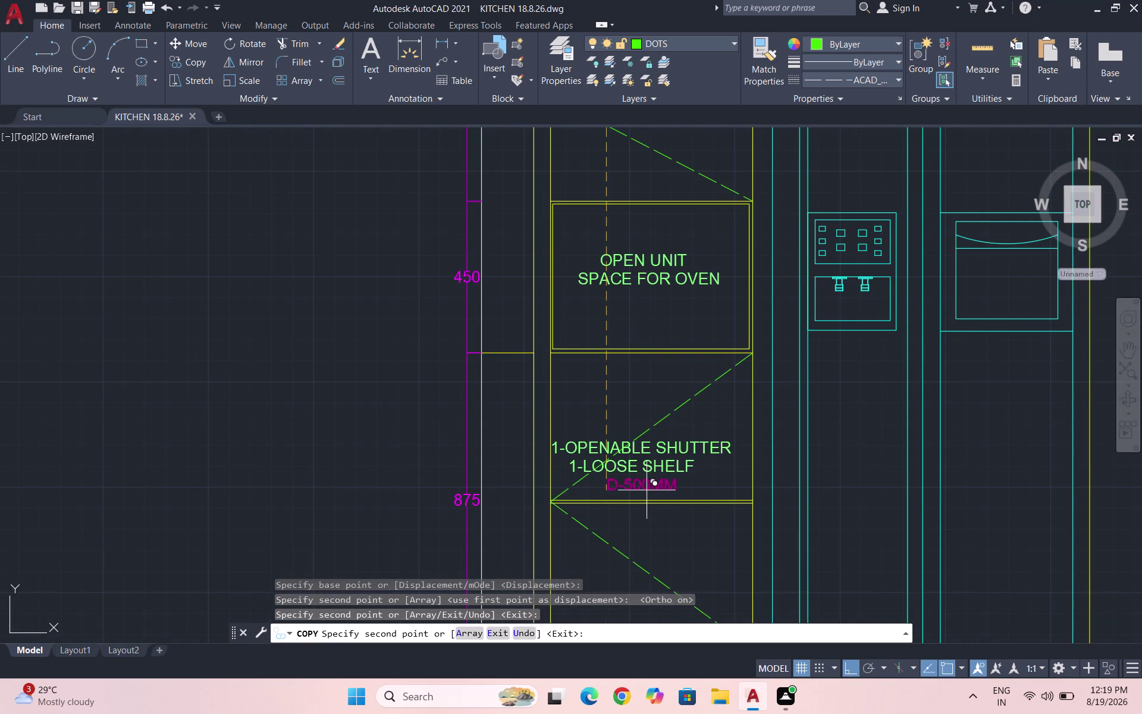
Place D-500MM copies in the oven compartment and the shutter unit below it.
scroll(down, 3)
scroll(up, 3)
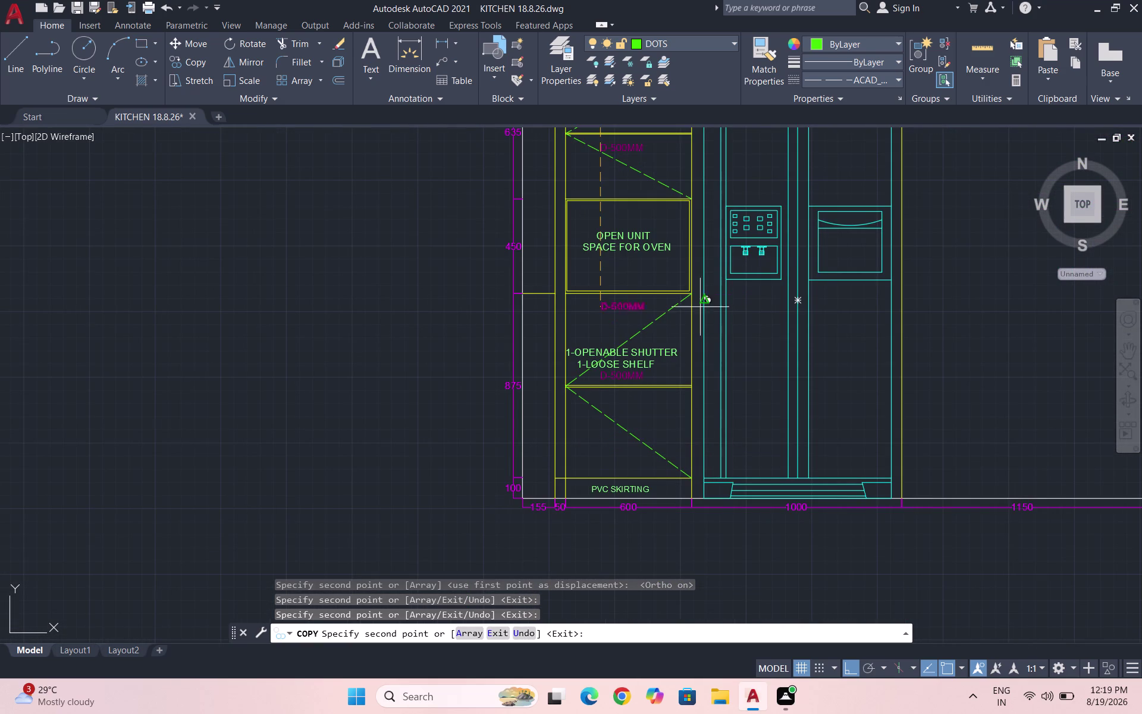
click(680, 280)
click(660, 320)
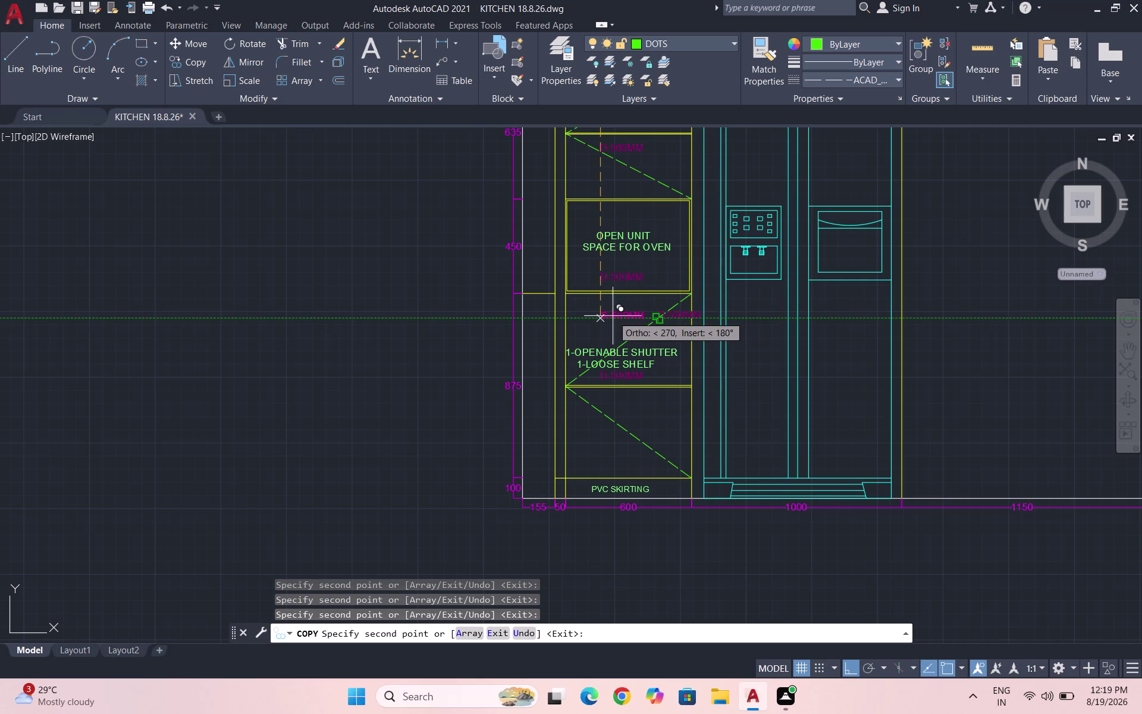
click(612, 316)
scroll(up, 3)
key(Escape)
Delete the surplus D-500MM label copies.
click(705, 320)
click(683, 298)
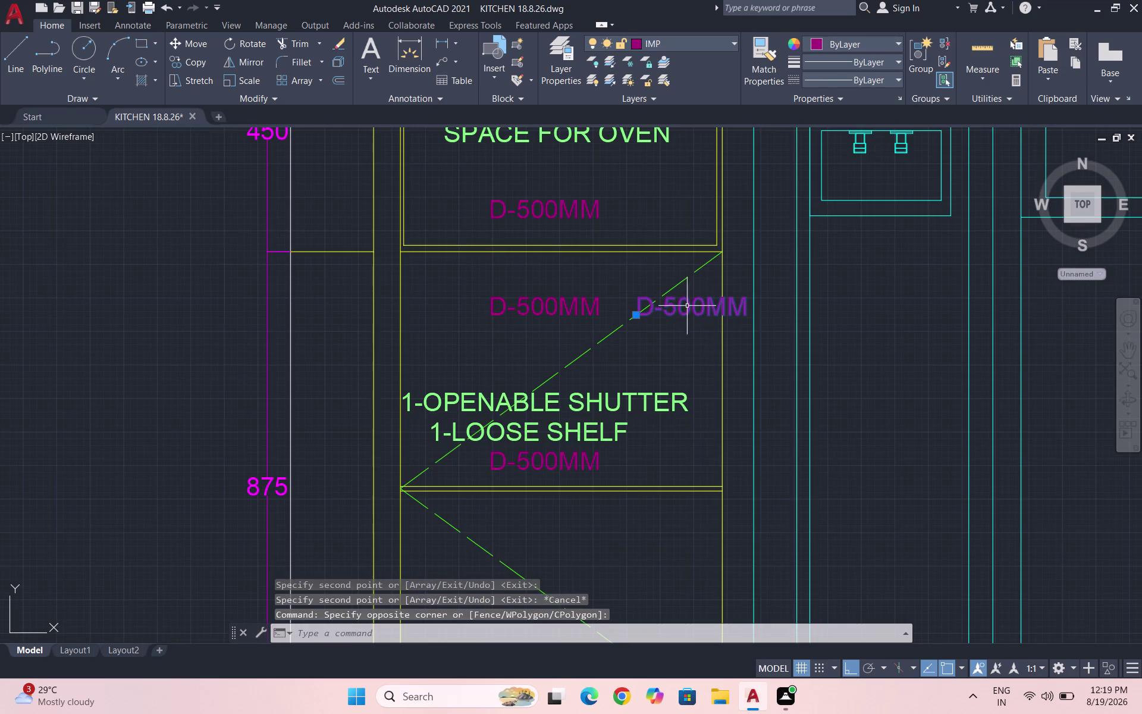
click(571, 467)
key(Delete)
click(607, 452)
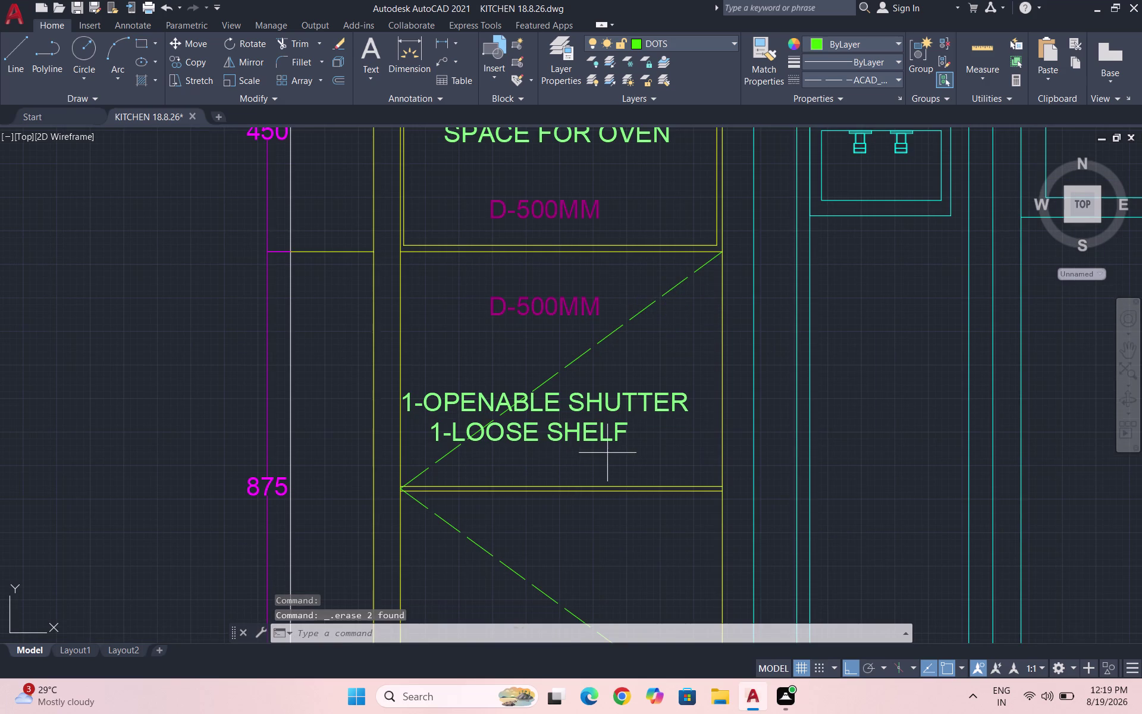
Move the 1-OPENABLE SHUTTER / 1-LOOSE SHELF label to a new spot, with Ortho off.
click(571, 397)
key(m)
key(Return)
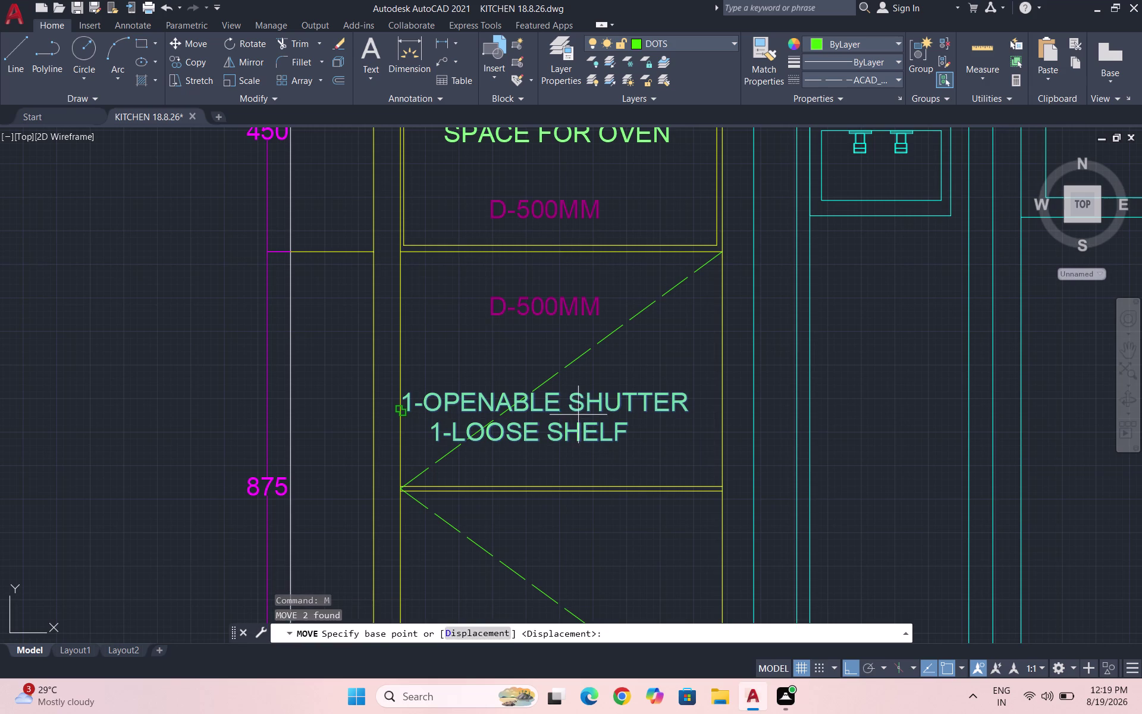
click(577, 418)
scroll(up, 3)
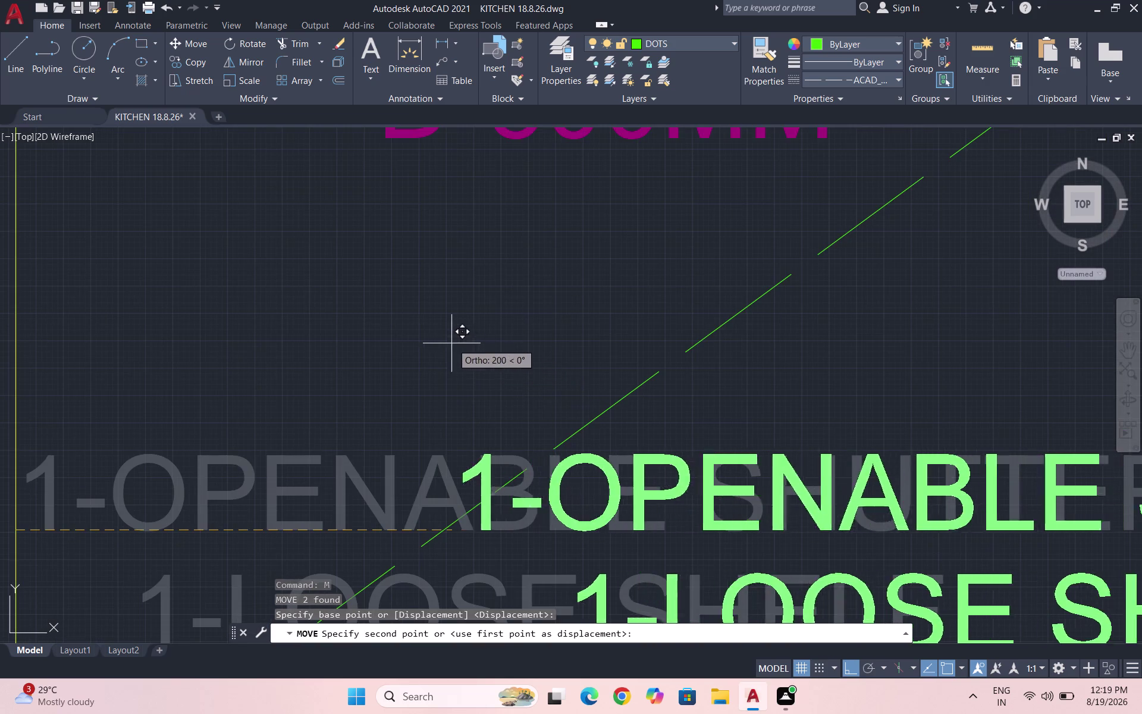
scroll(down, 3)
key(F8)
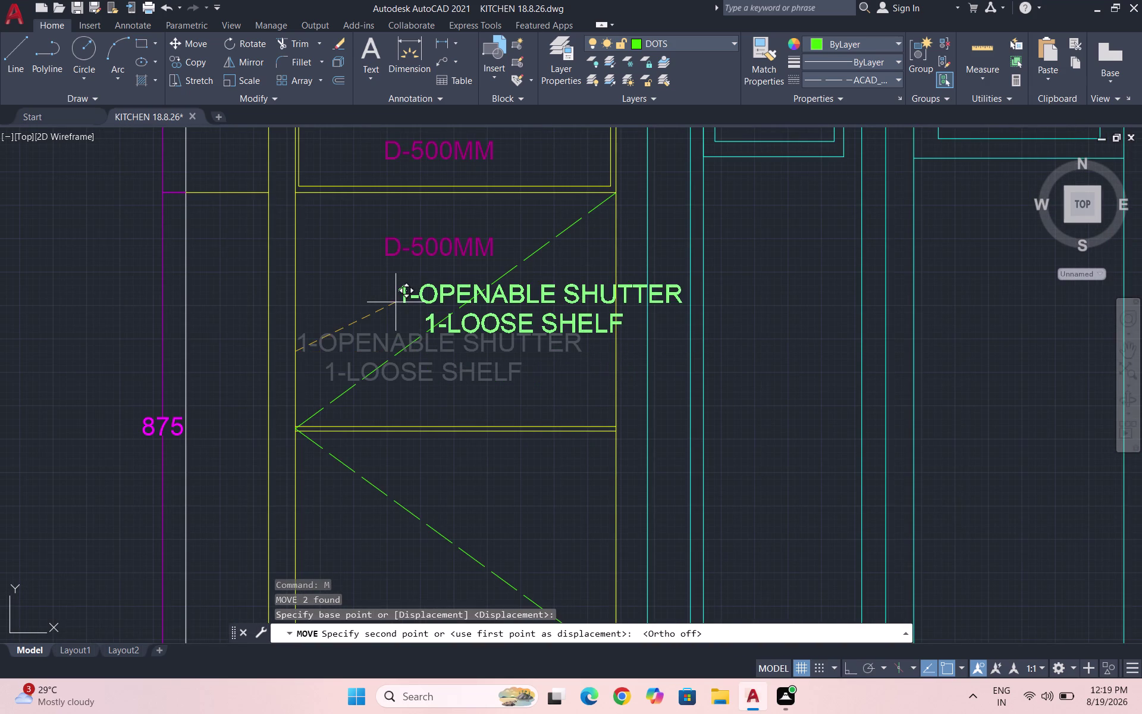
click(318, 325)
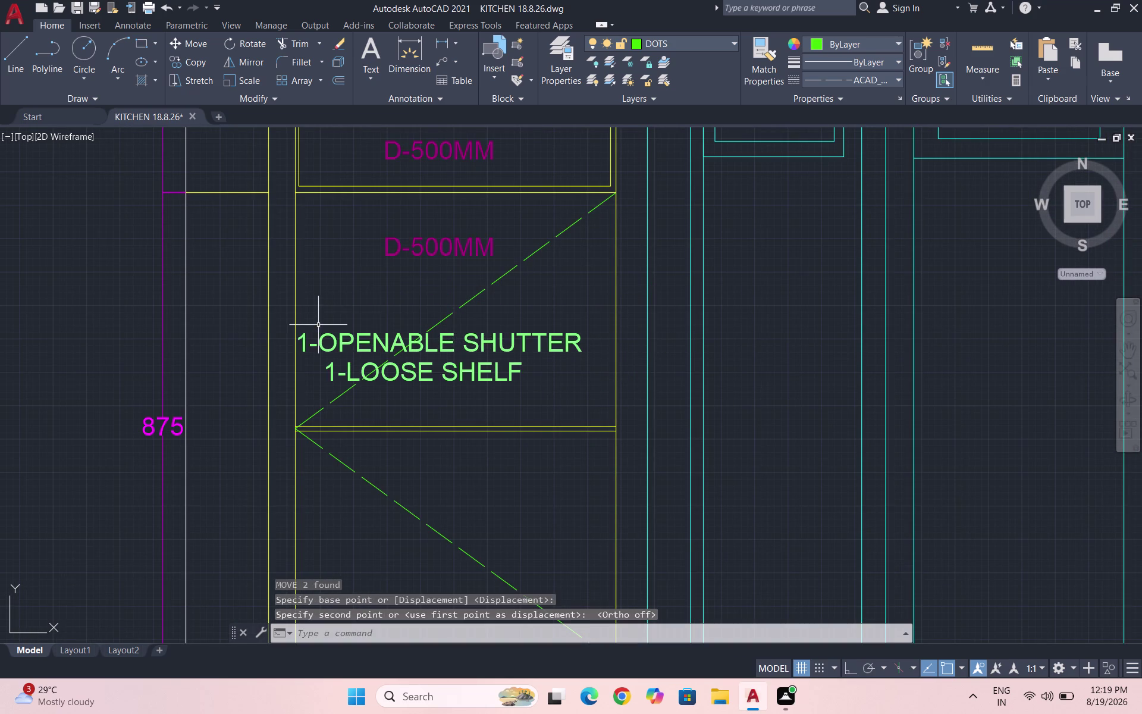
Reselect both lines of the shutter/shelf label, move it again, and save the drawing.
drag(485, 360, 483, 355)
click(462, 336)
drag(492, 396, 476, 376)
click(466, 368)
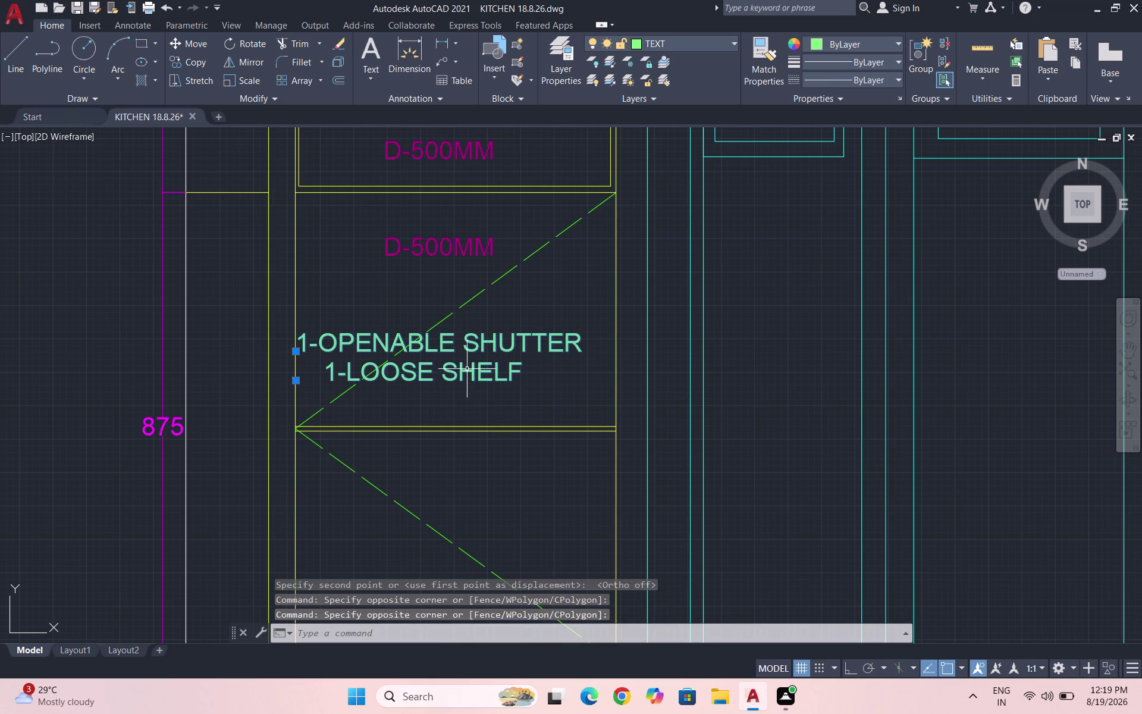
key(m)
key(Return)
drag(482, 358, 482, 352)
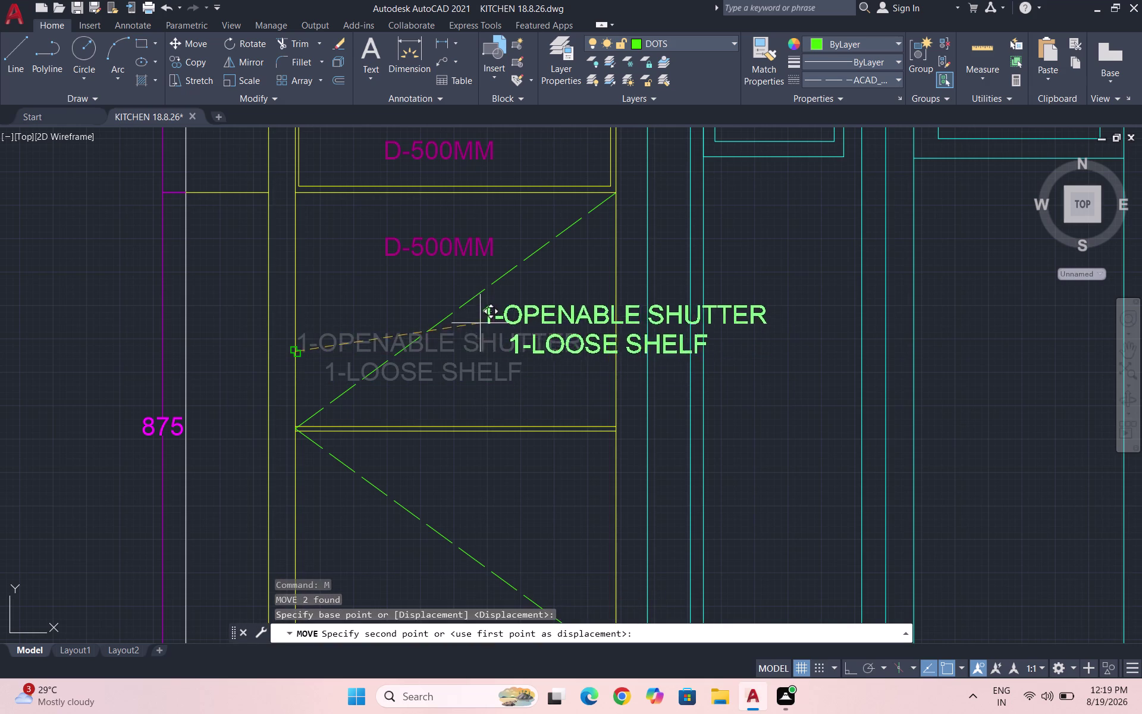
click(318, 309)
scroll(down, 3)
scroll(down, 3)
key(ctrl+s)
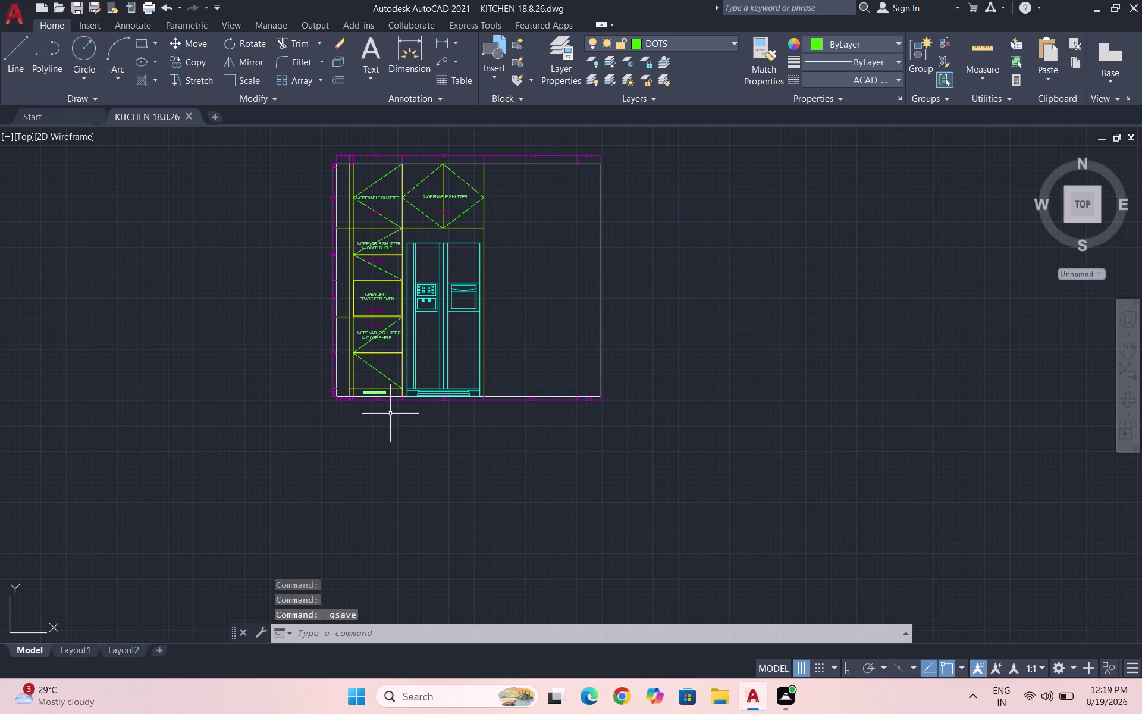
scroll(down, 3)
Select the VS-2 text and its red arrow in elevation B.
scroll(down, 3)
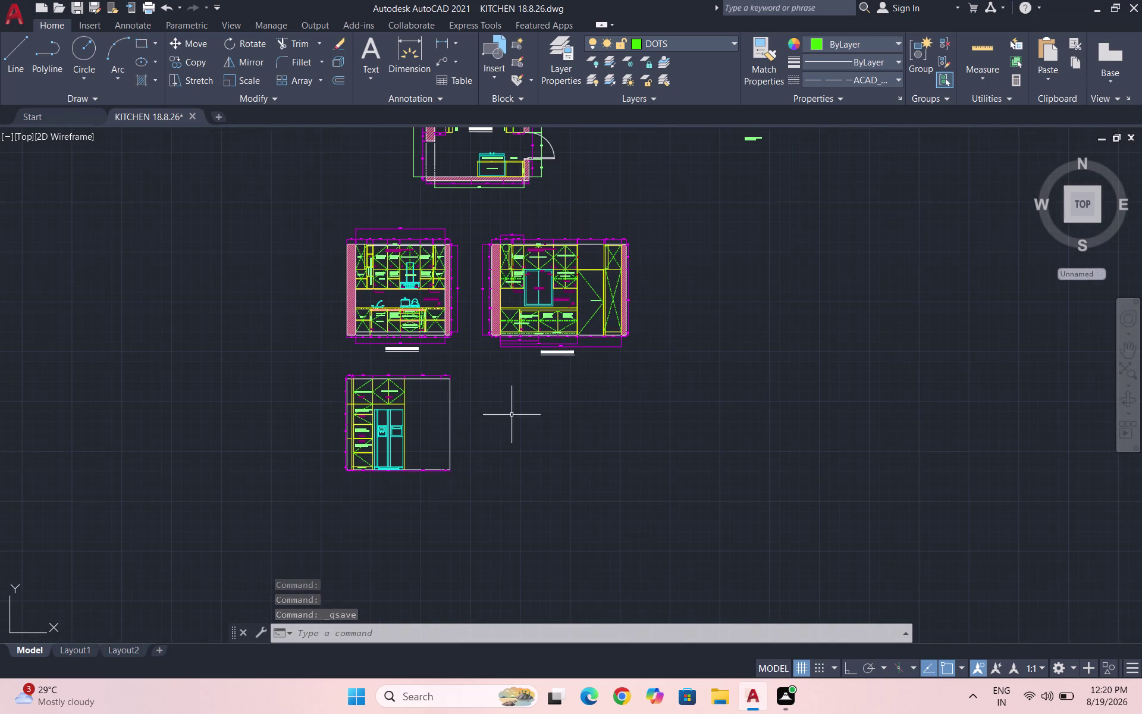
scroll(up, 3)
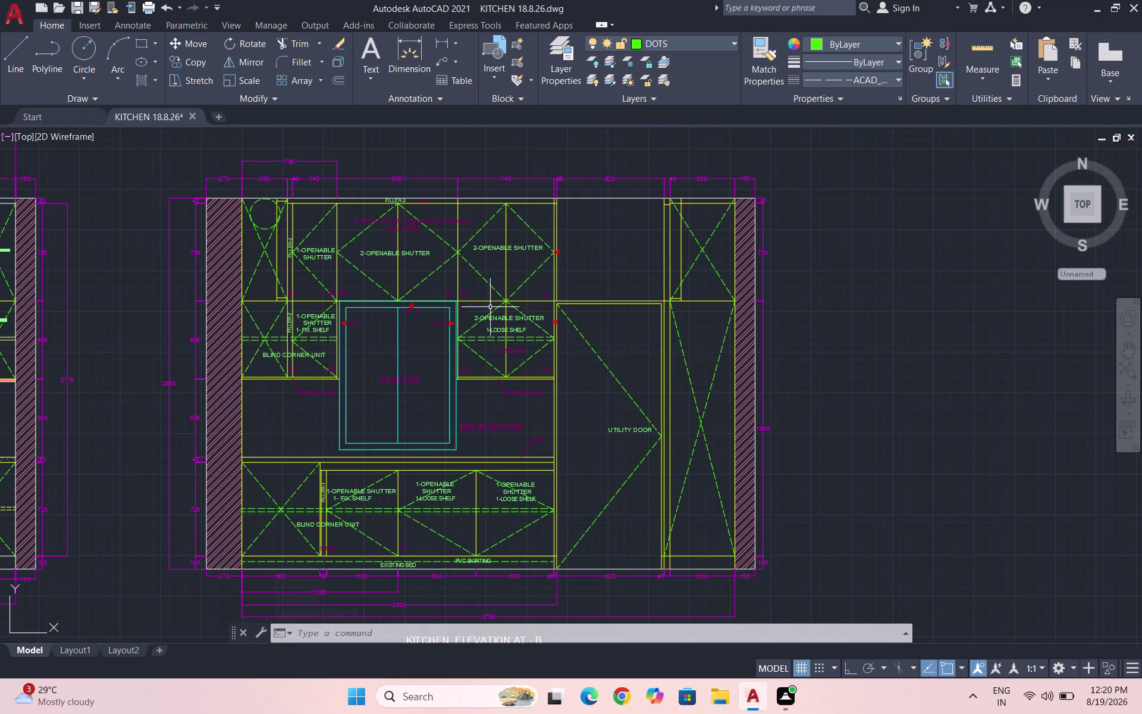
scroll(up, 3)
scroll(up, 3)
click(330, 352)
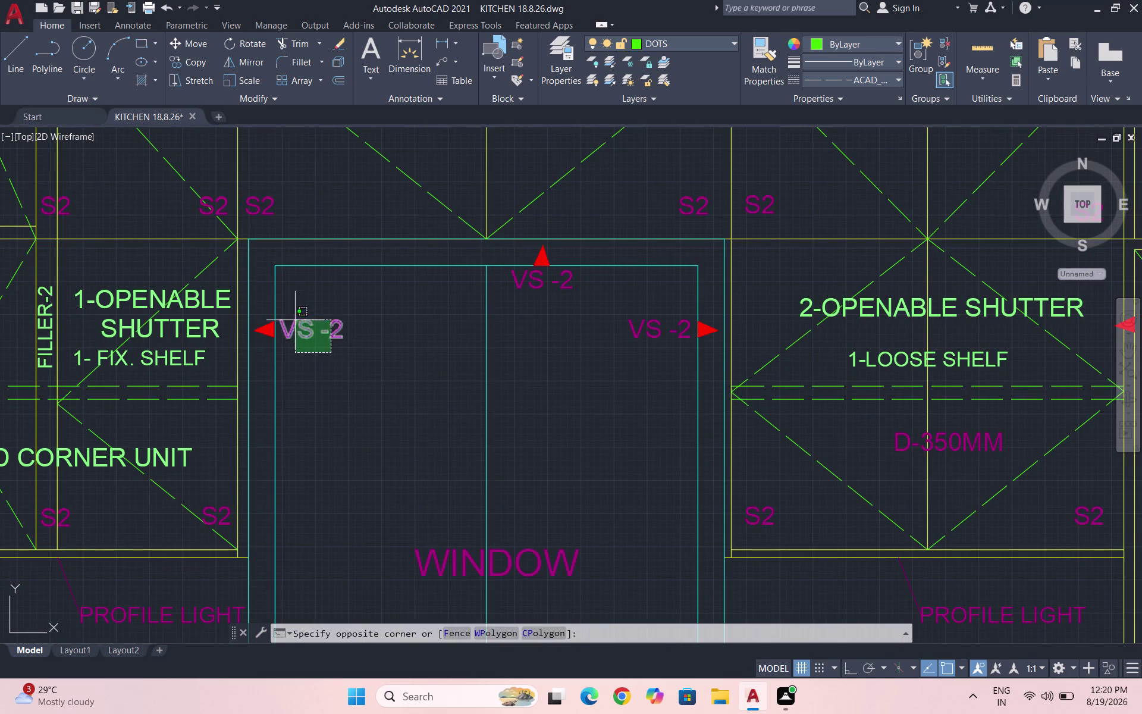
click(294, 318)
click(257, 345)
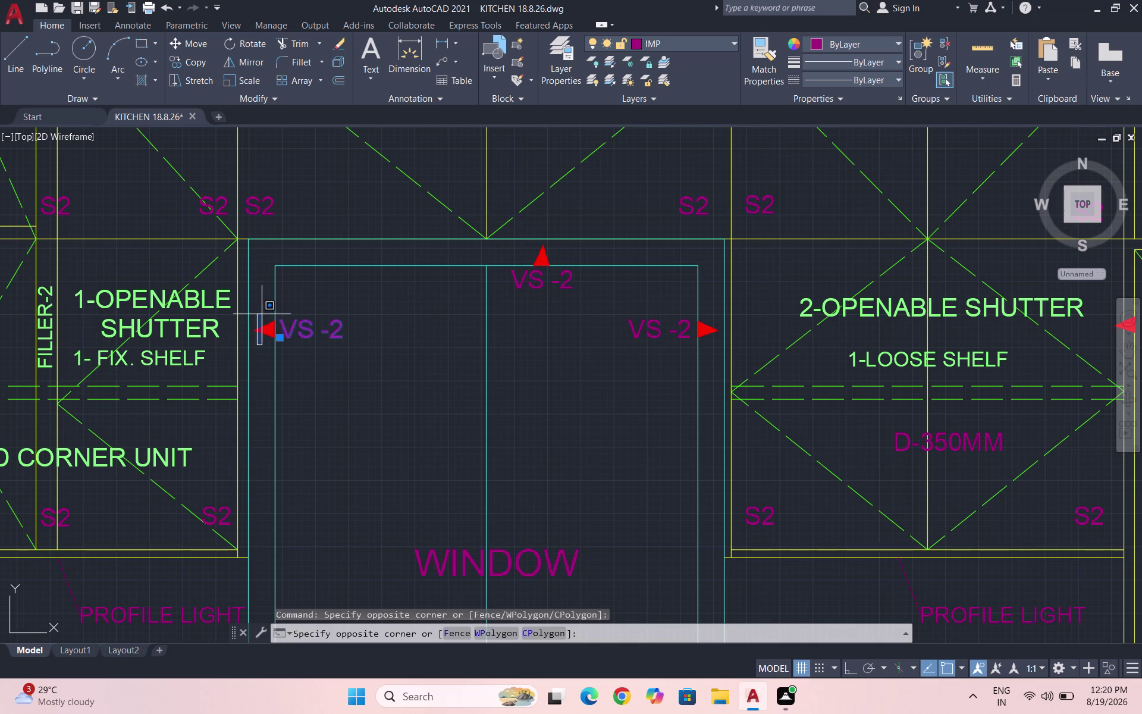
click(261, 314)
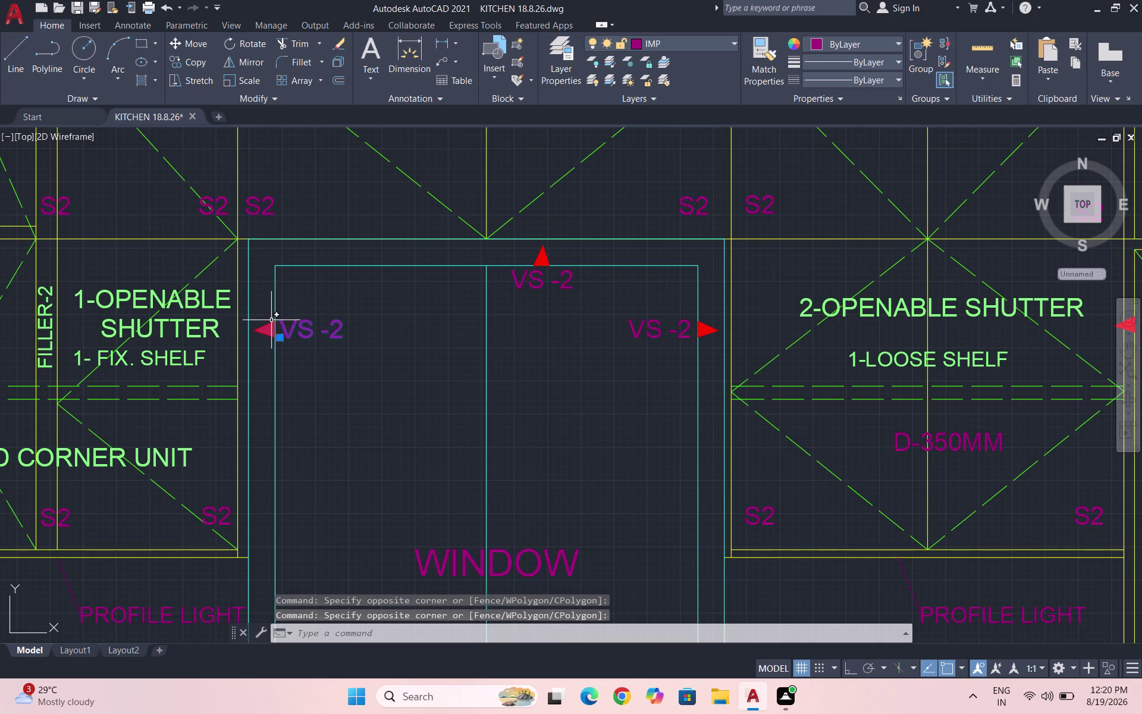
scroll(up, 3)
click(257, 364)
click(239, 330)
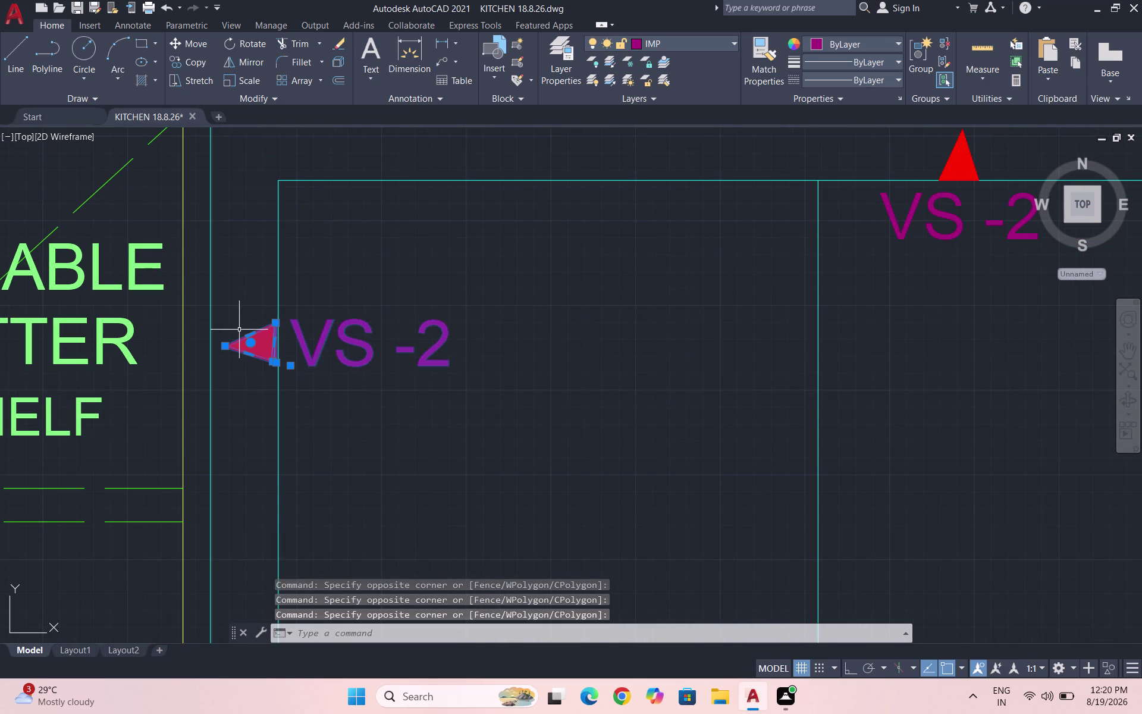
Copy the VS-2 marker beside the refrigerator in the fourth elevation and open its text.
text(CO)
key(Return)
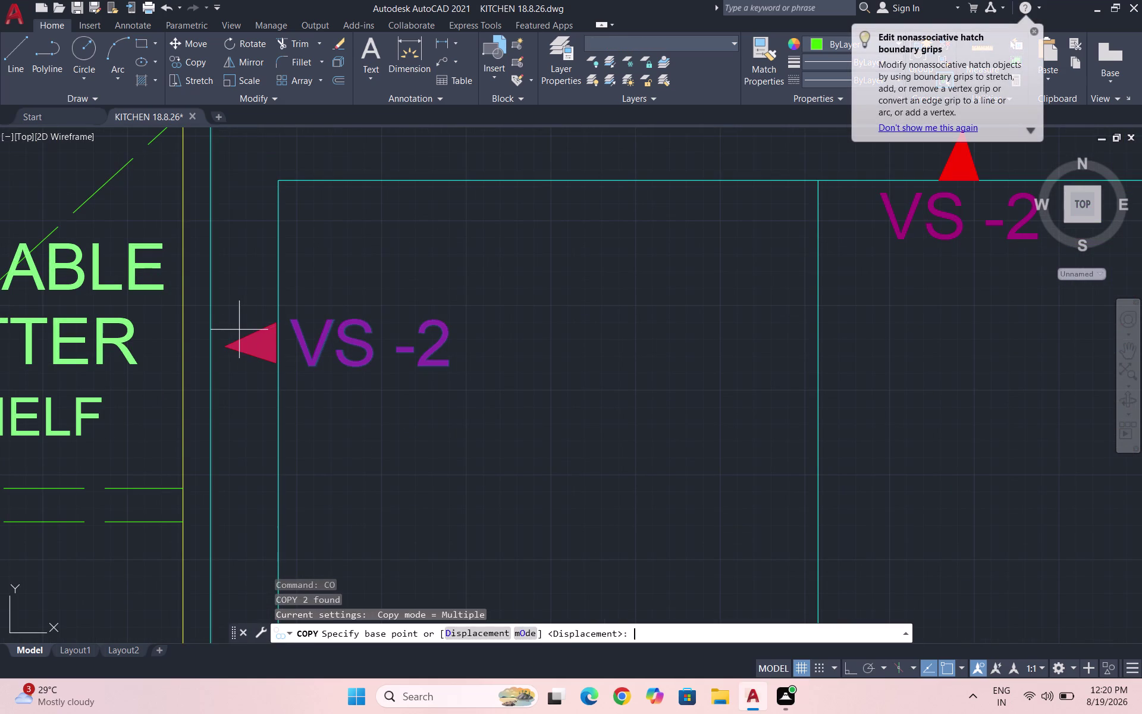
click(380, 360)
scroll(down, 3)
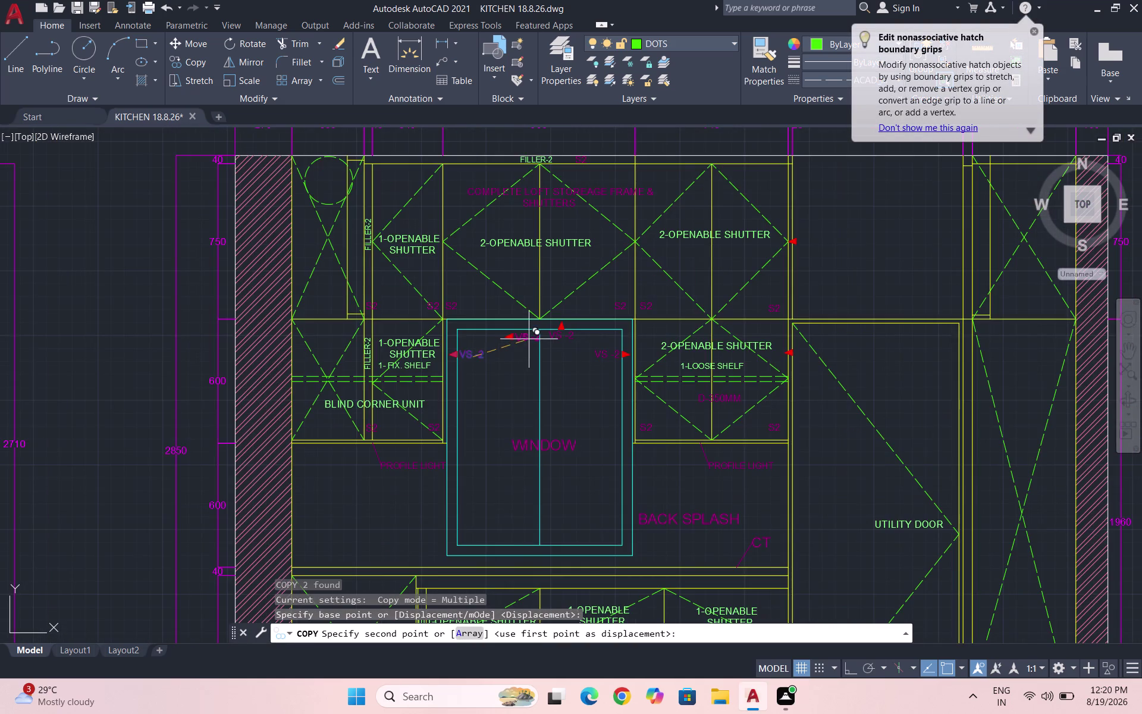
scroll(down, 3)
scroll(down, 3)
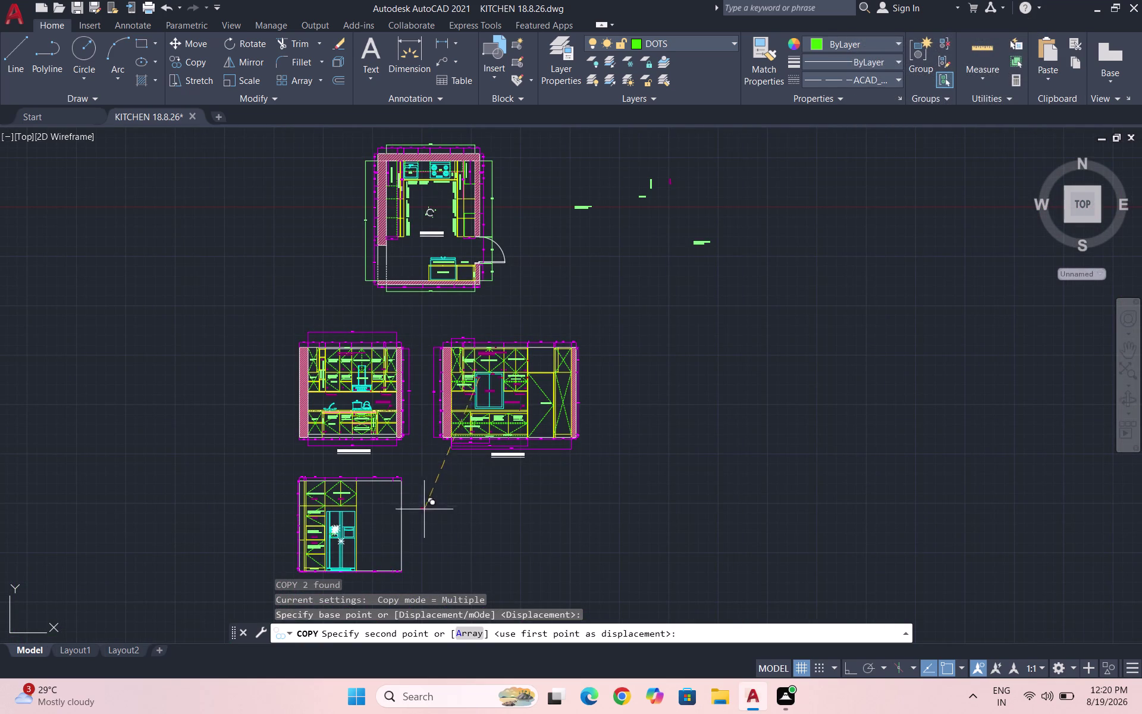
scroll(up, 3)
scroll(up, 3)
scroll(up, 3)
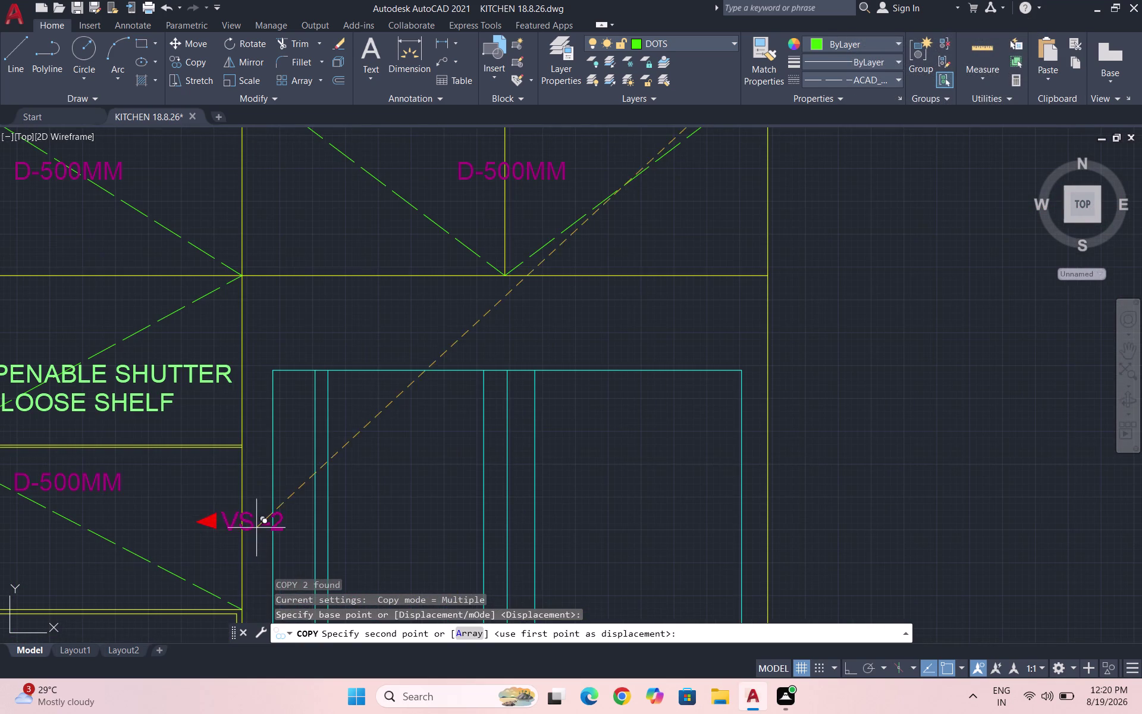
scroll(up, 3)
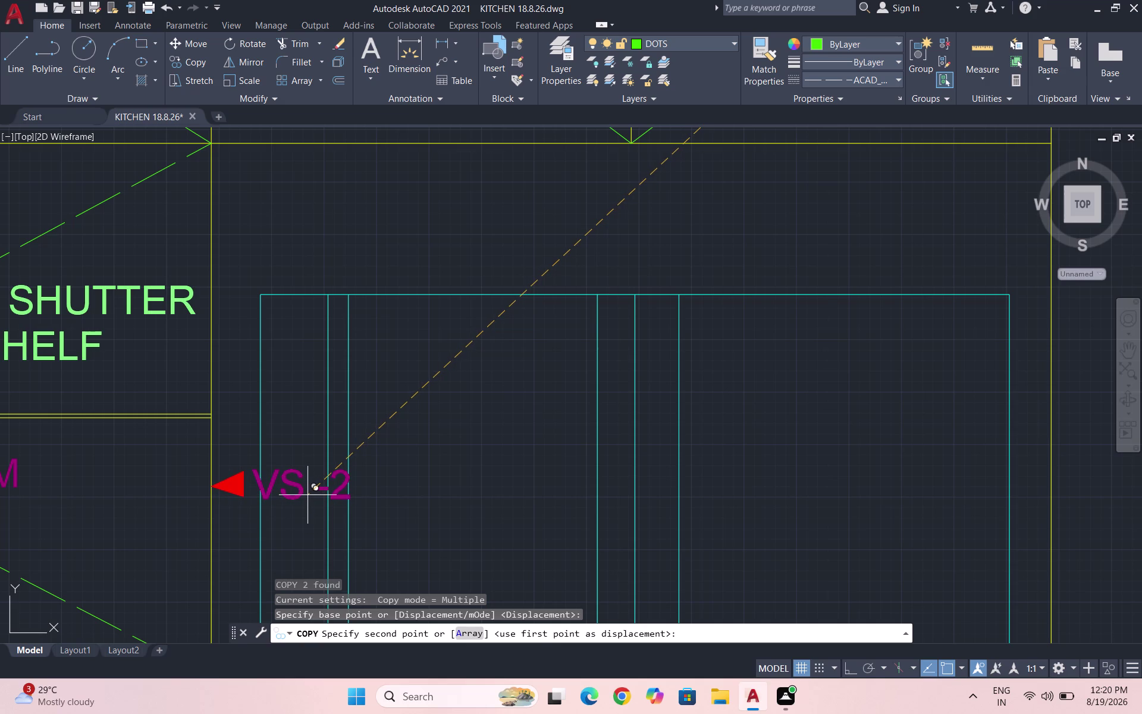
click(308, 494)
key(Escape)
scroll(up, 3)
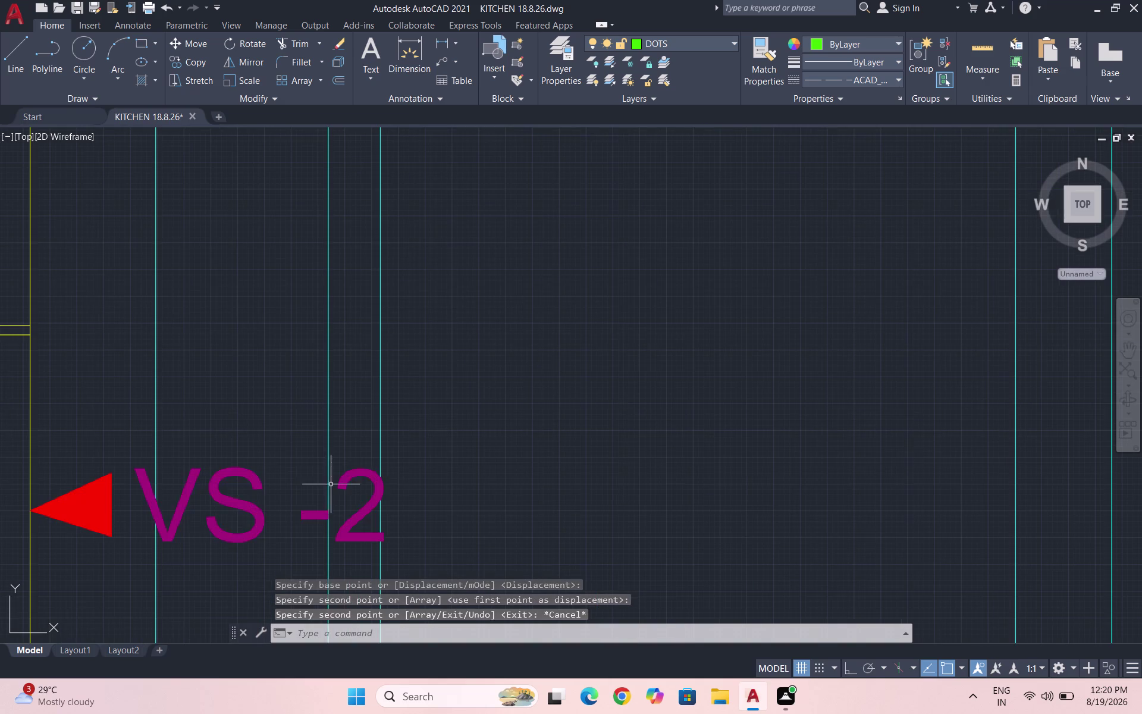
click(358, 478)
double_click(355, 482)
Try editing the copied VS-2 text, then cancel the selection.
triple_click(364, 478)
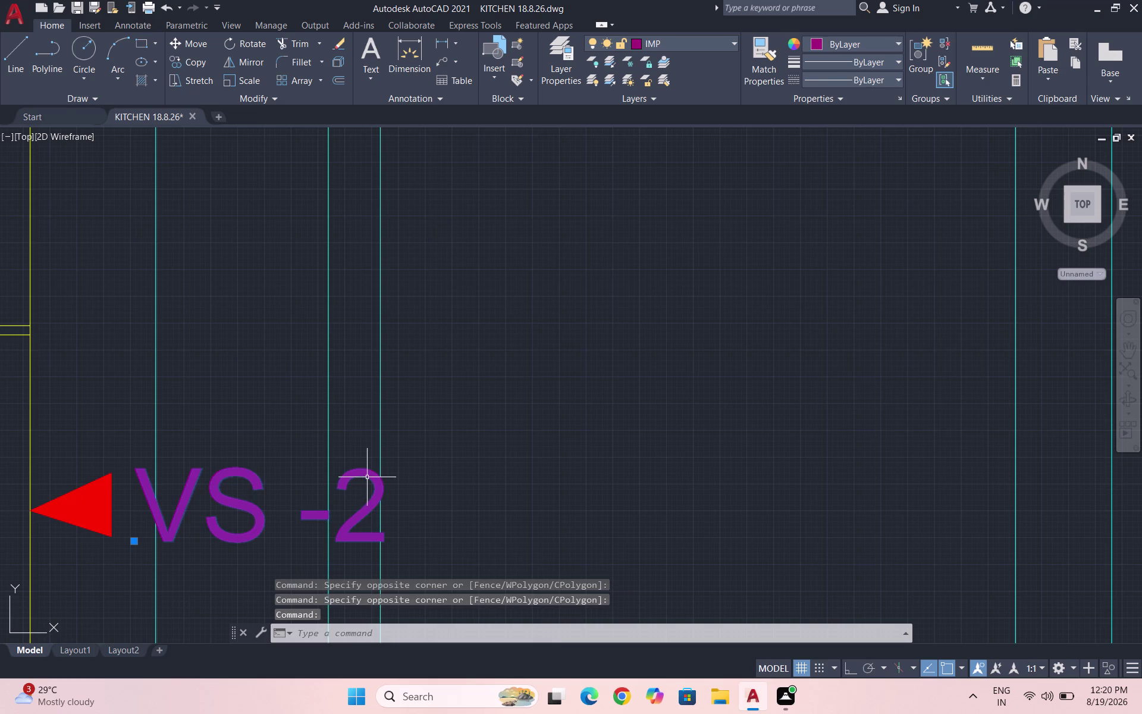
scroll(up, 3)
double_click(374, 476)
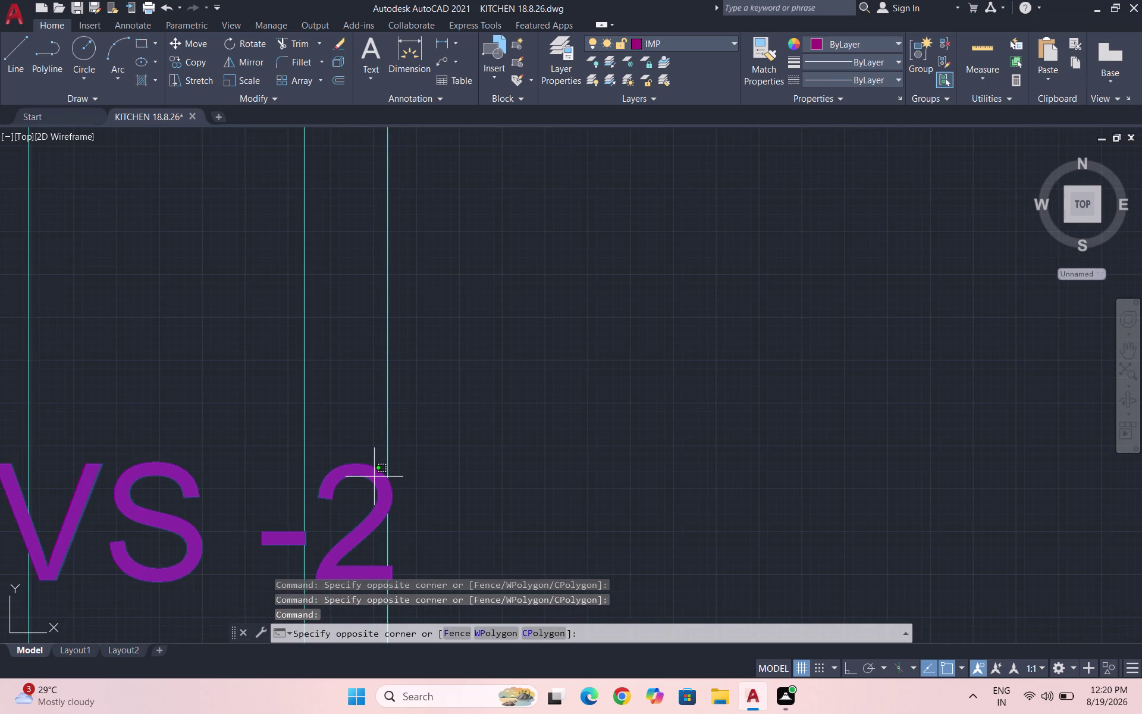
double_click(374, 476)
double_click(367, 481)
click(358, 472)
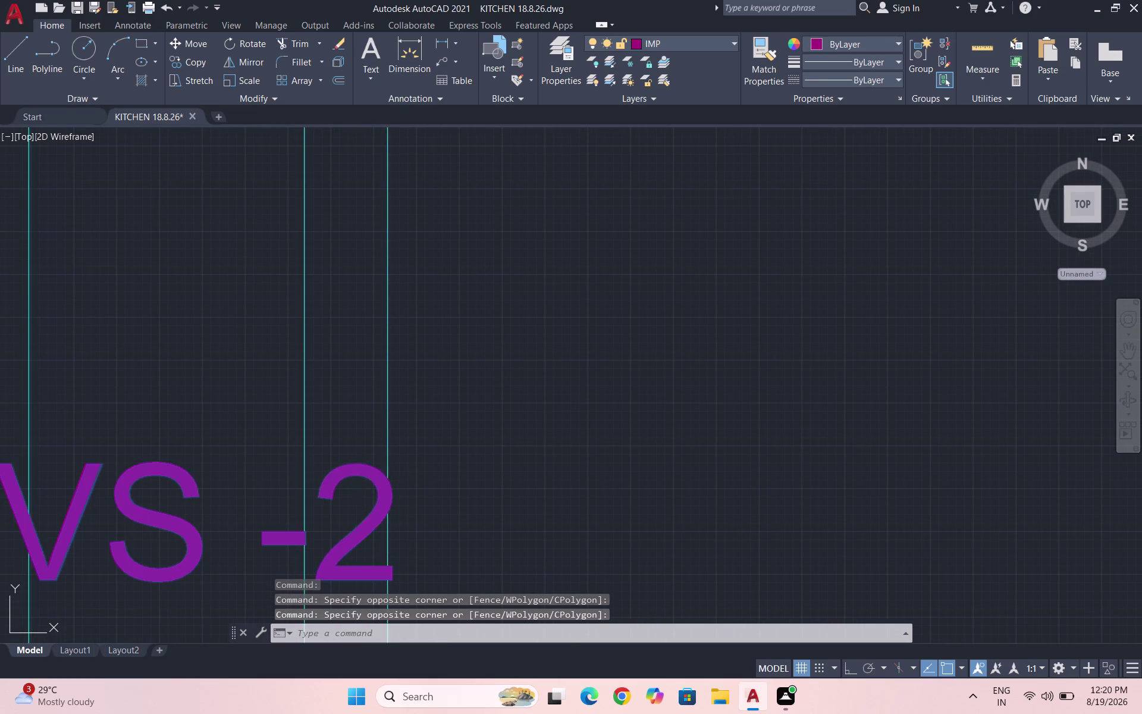
double_click(358, 475)
scroll(down, 3)
key(Escape)
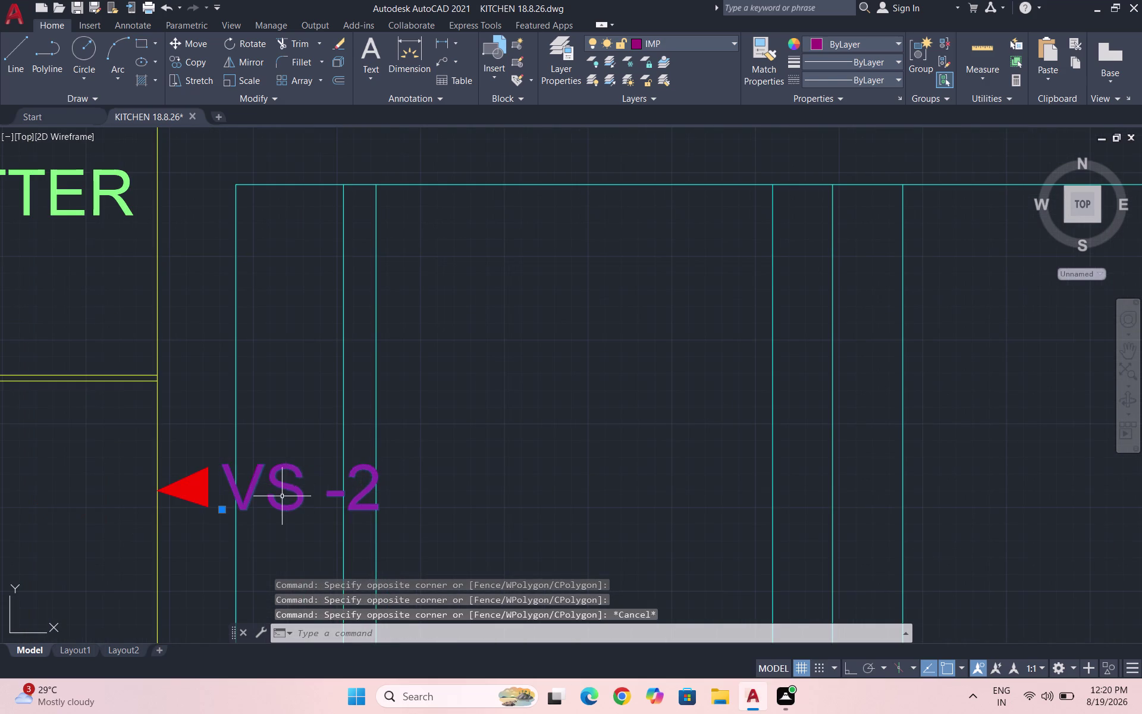
key(Escape)
Change the copied marker's number from 2 to 1.
click(288, 495)
triple_click(292, 493)
click(291, 493)
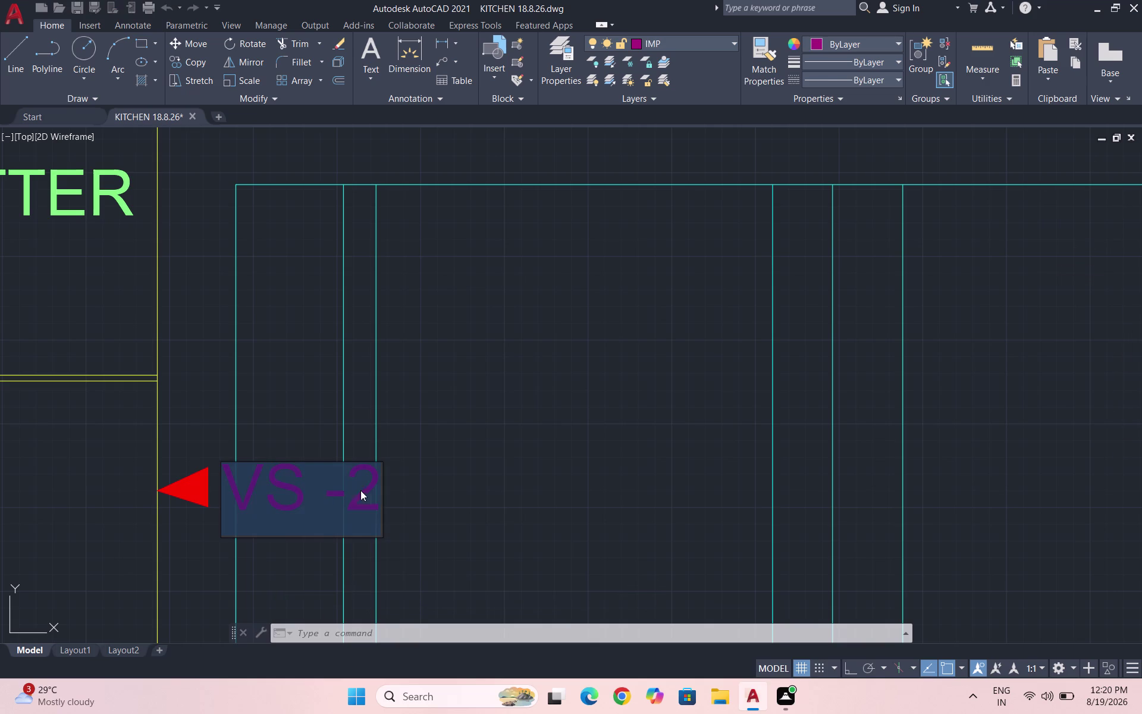
click(365, 490)
key(BackSpace)
key(1)
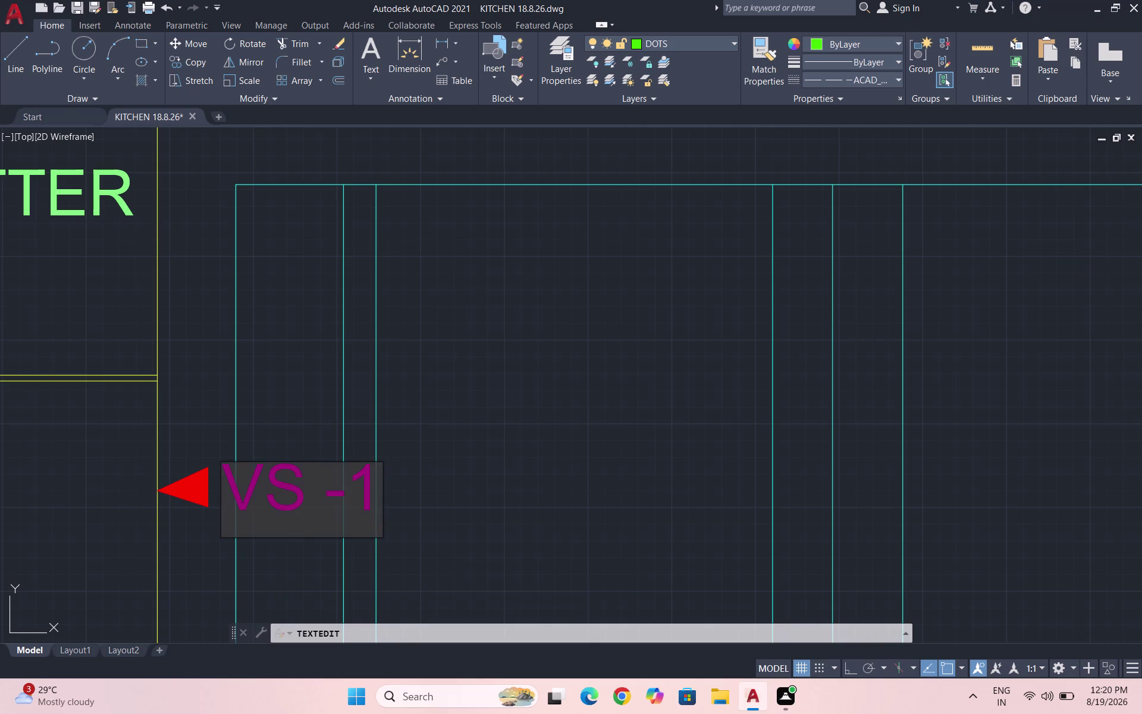
key(Escape)
scroll(down, 3)
scroll(up, 3)
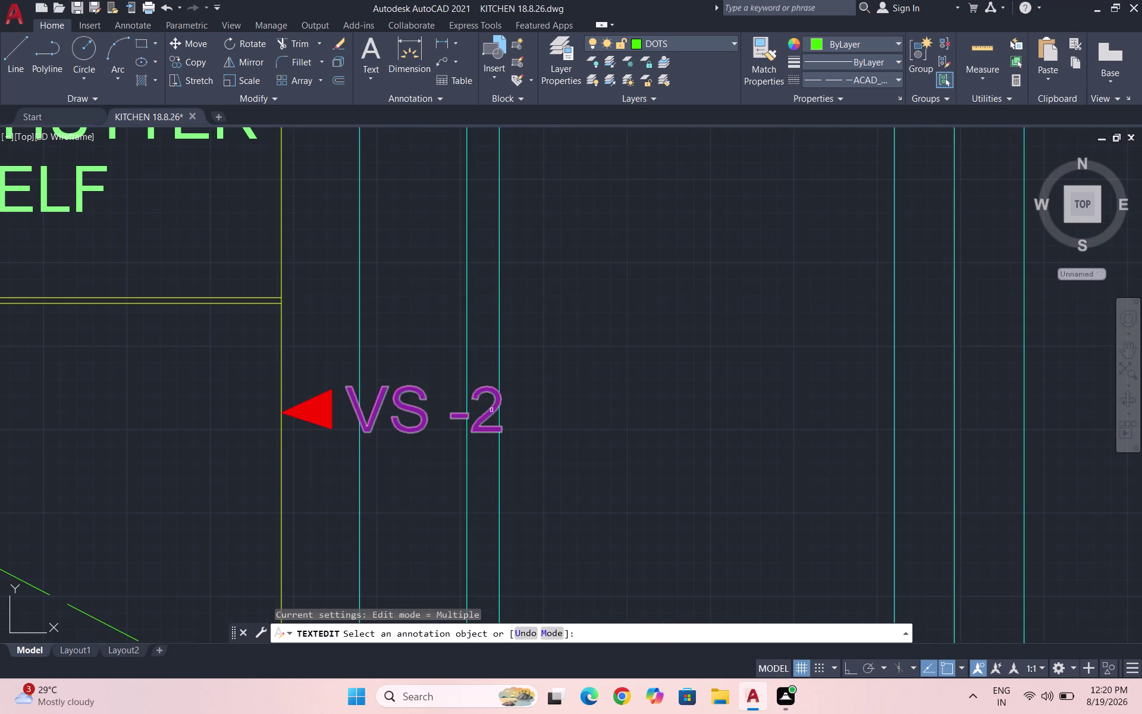
Replace the other marker label's number with 1 and end the text edit.
triple_click(490, 406)
click(490, 408)
click(494, 421)
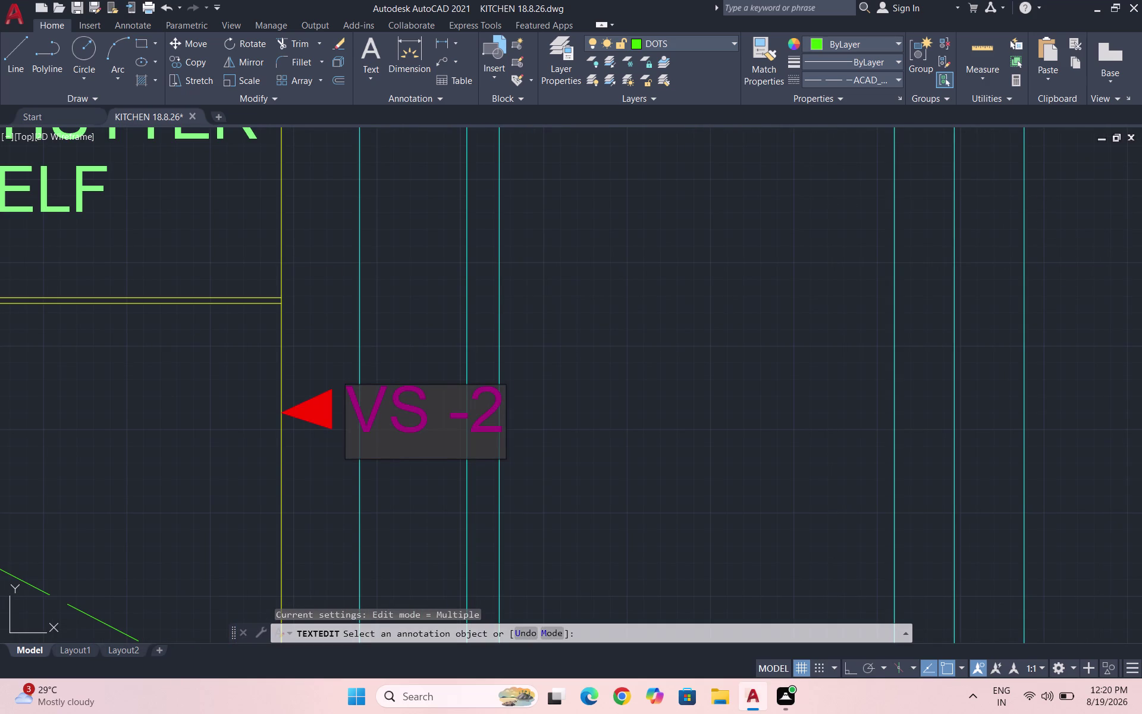
key(BackSpace)
key(1)
click(577, 405)
key(Escape)
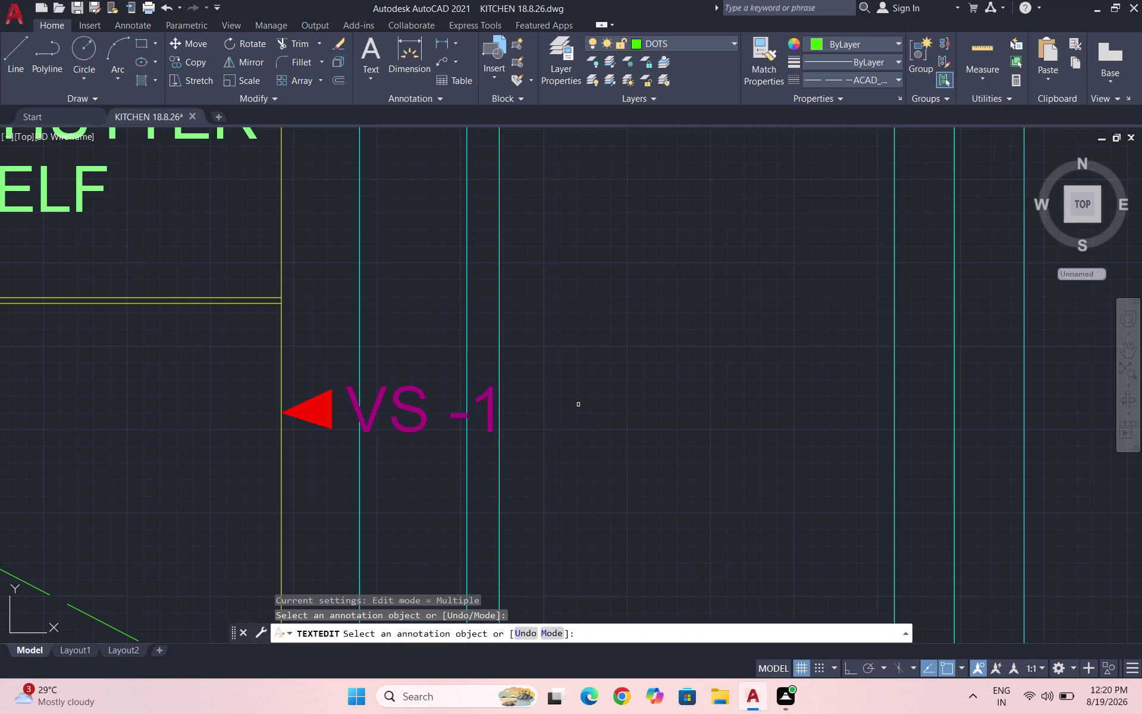
scroll(down, 3)
scroll(up, 3)
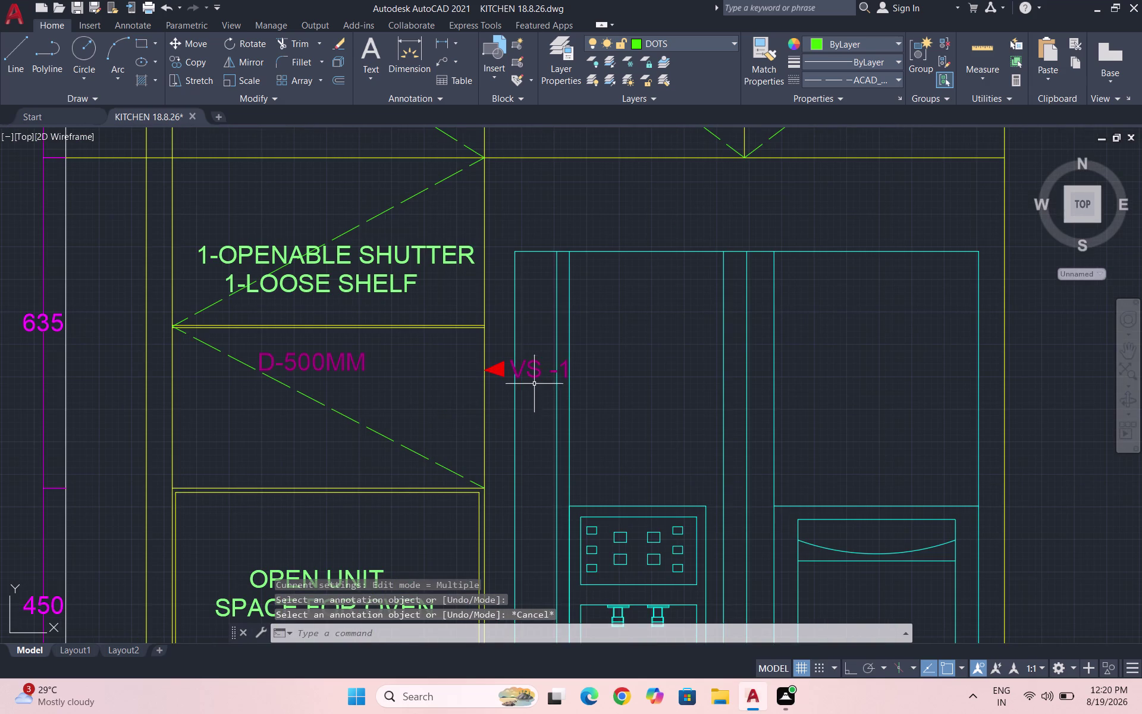
Select the red arrow and VS -1 label.
click(534, 390)
click(528, 355)
scroll(up, 3)
drag(492, 399, 489, 392)
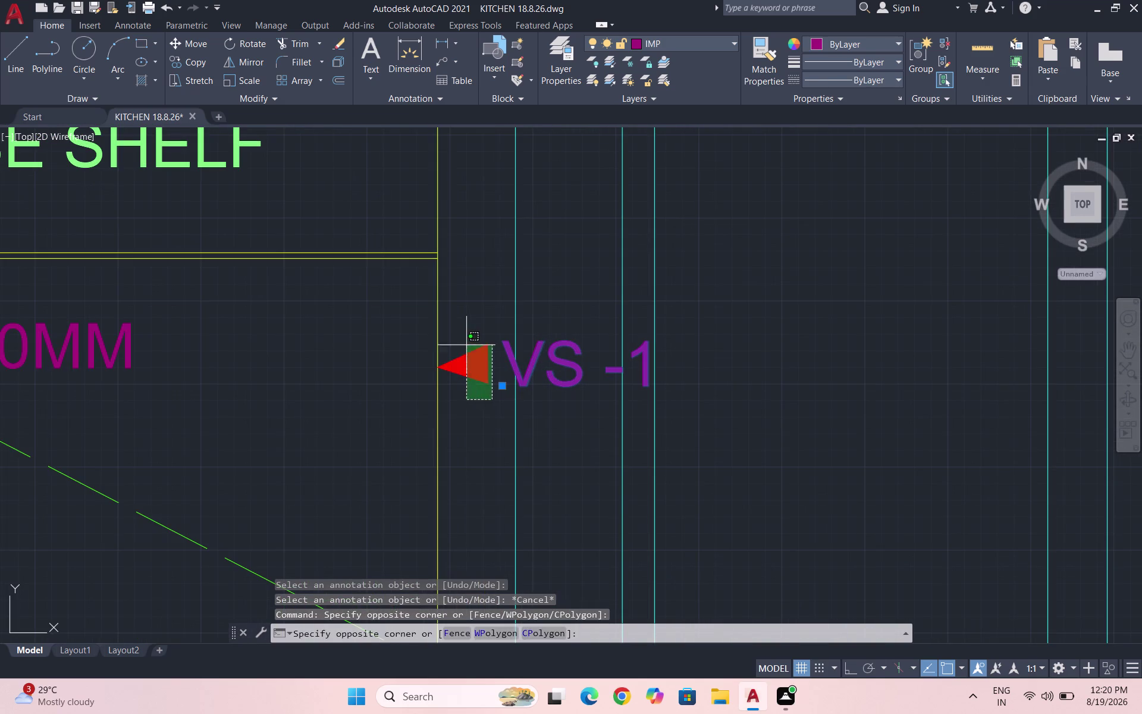
click(461, 339)
Copy the VS -1 marker, with Ortho on, onto the lower loose-shelf cabinet.
text(CO)
key(Return)
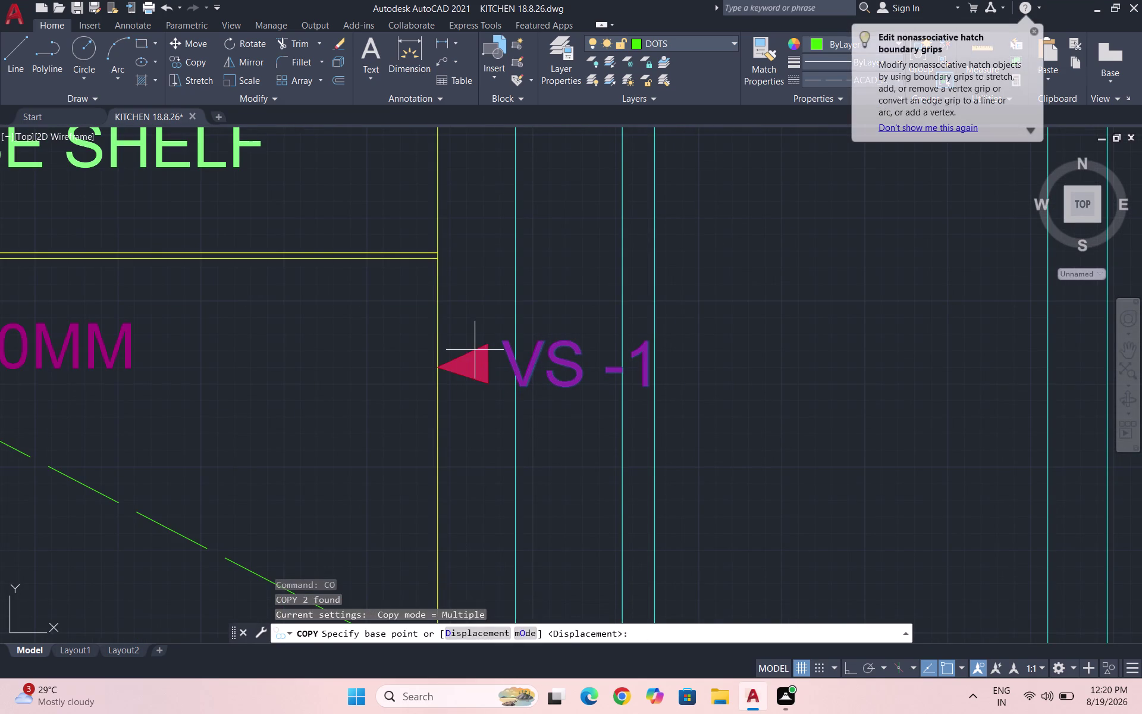
click(436, 366)
scroll(down, 3)
scroll(down, 3)
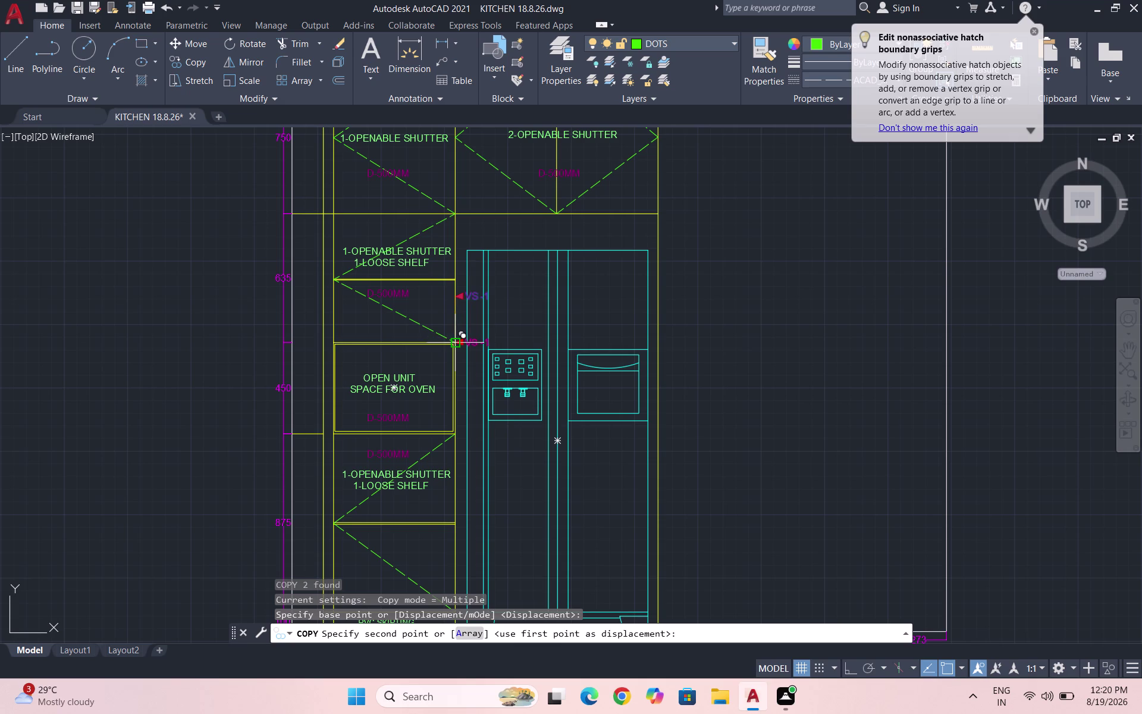
key(F8)
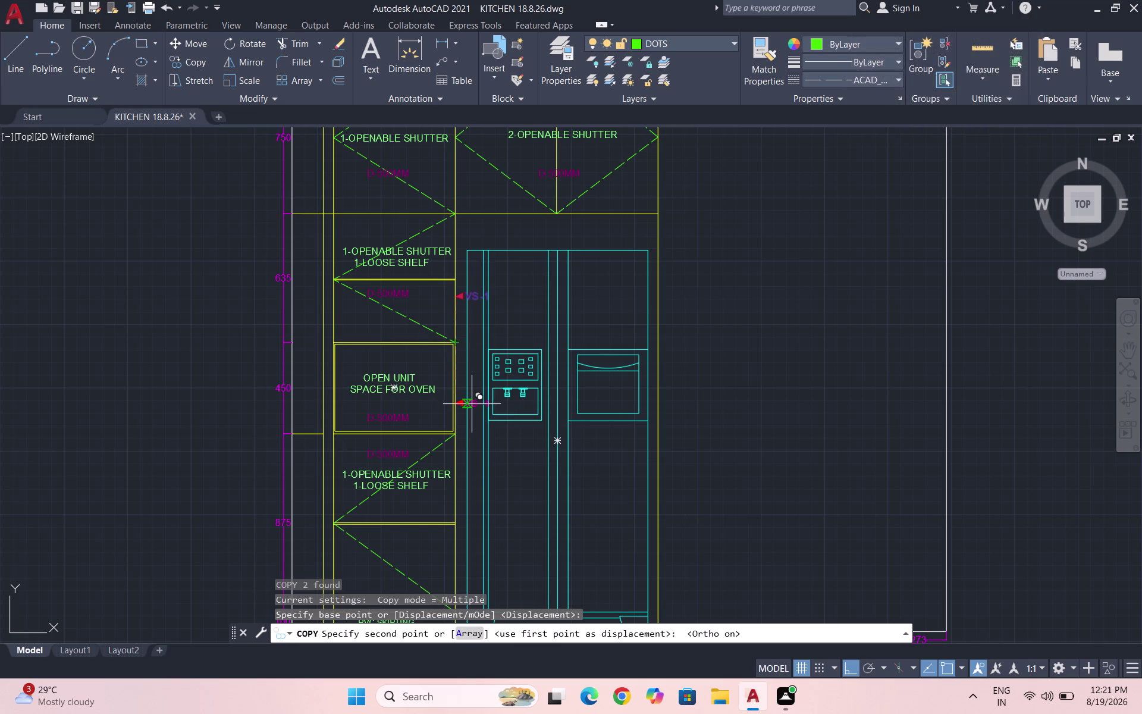
click(472, 404)
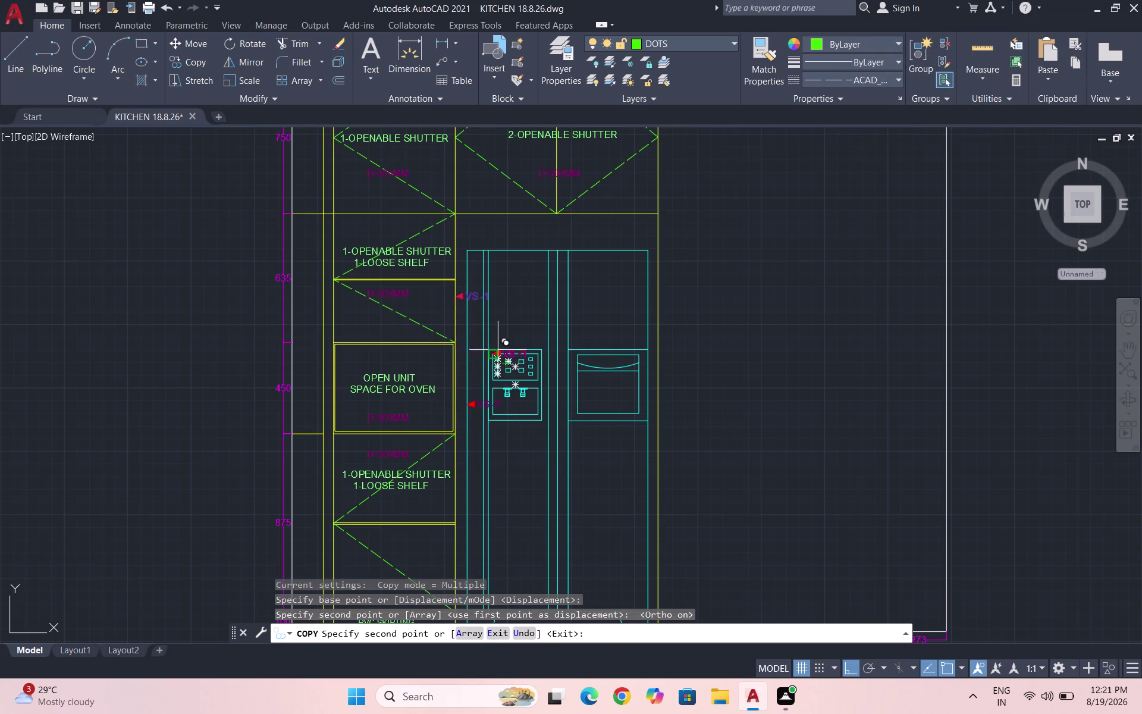
scroll(down, 3)
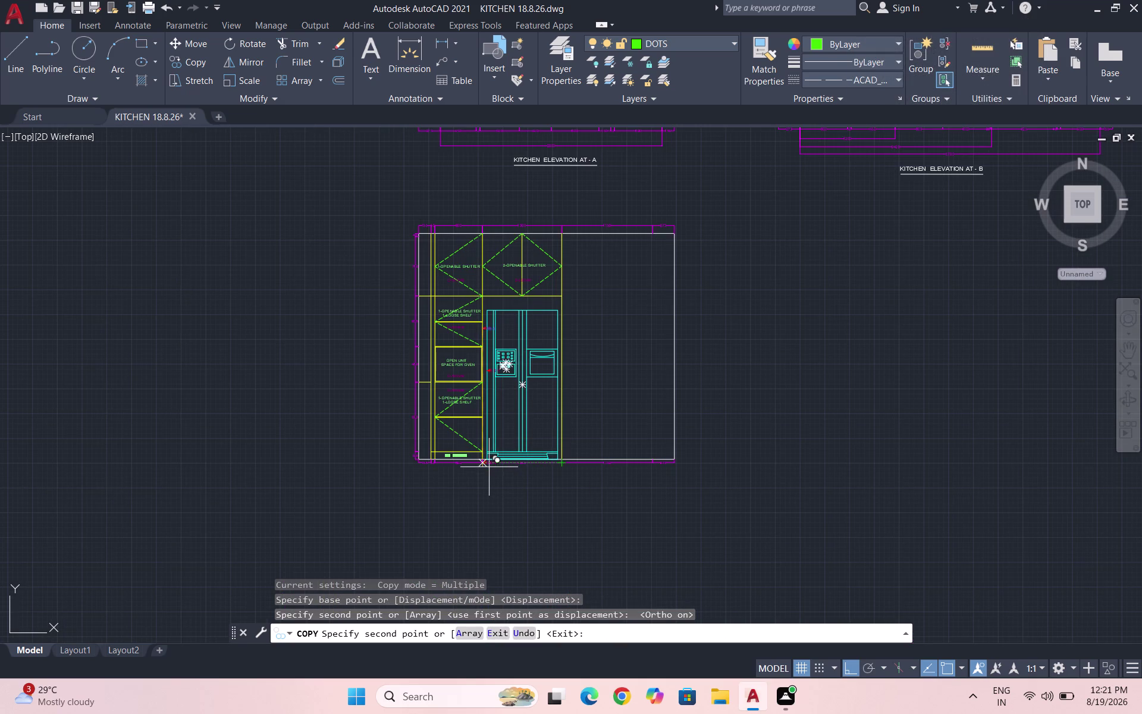
scroll(up, 3)
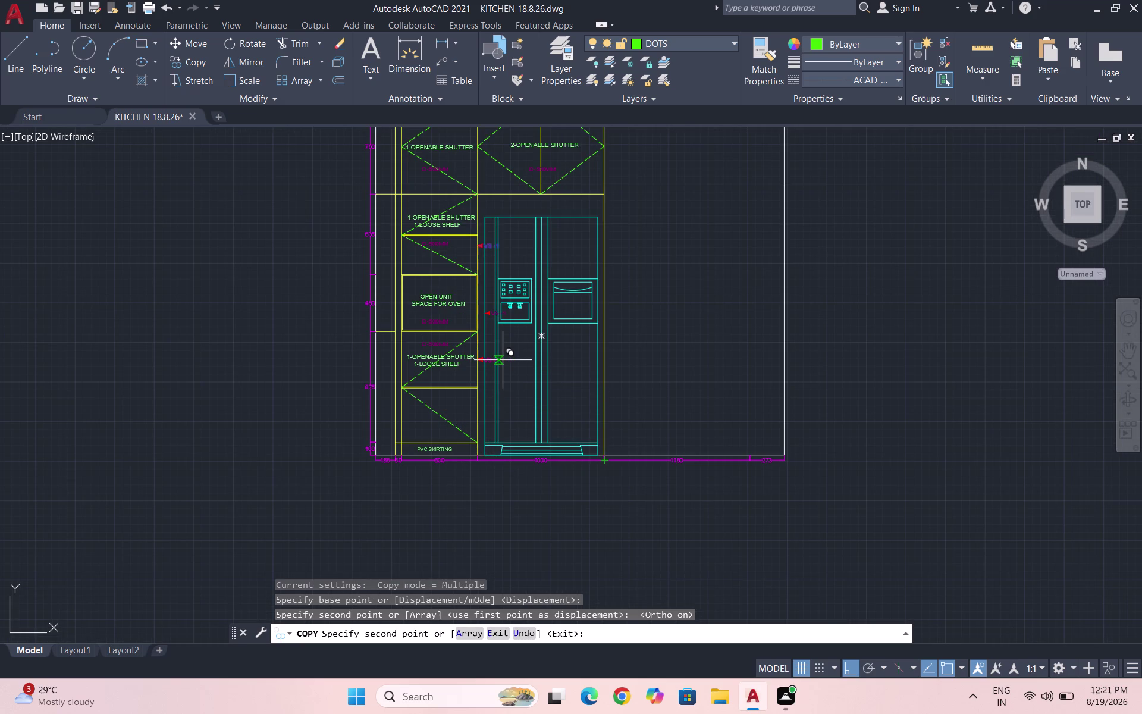
click(503, 360)
scroll(up, 3)
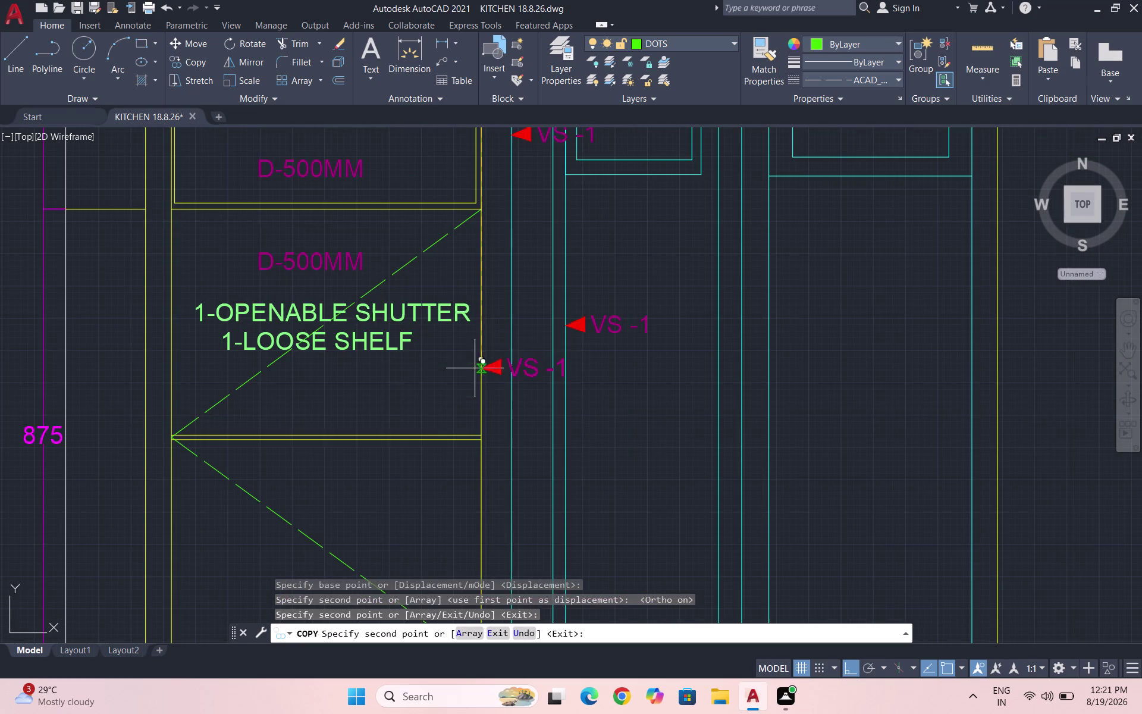
click(483, 329)
key(Escape)
Select and delete the surplus duplicate VS -1 marker copies.
drag(593, 349, 595, 350)
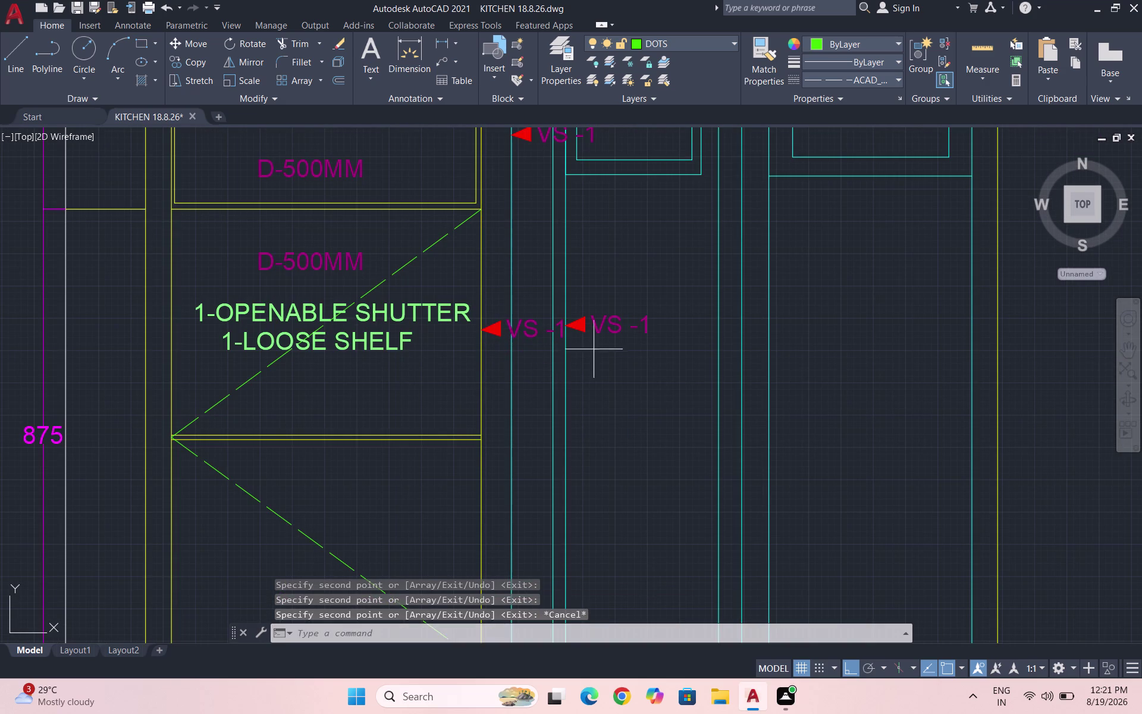
drag(596, 349, 600, 329)
click(599, 301)
drag(653, 342, 640, 324)
click(601, 304)
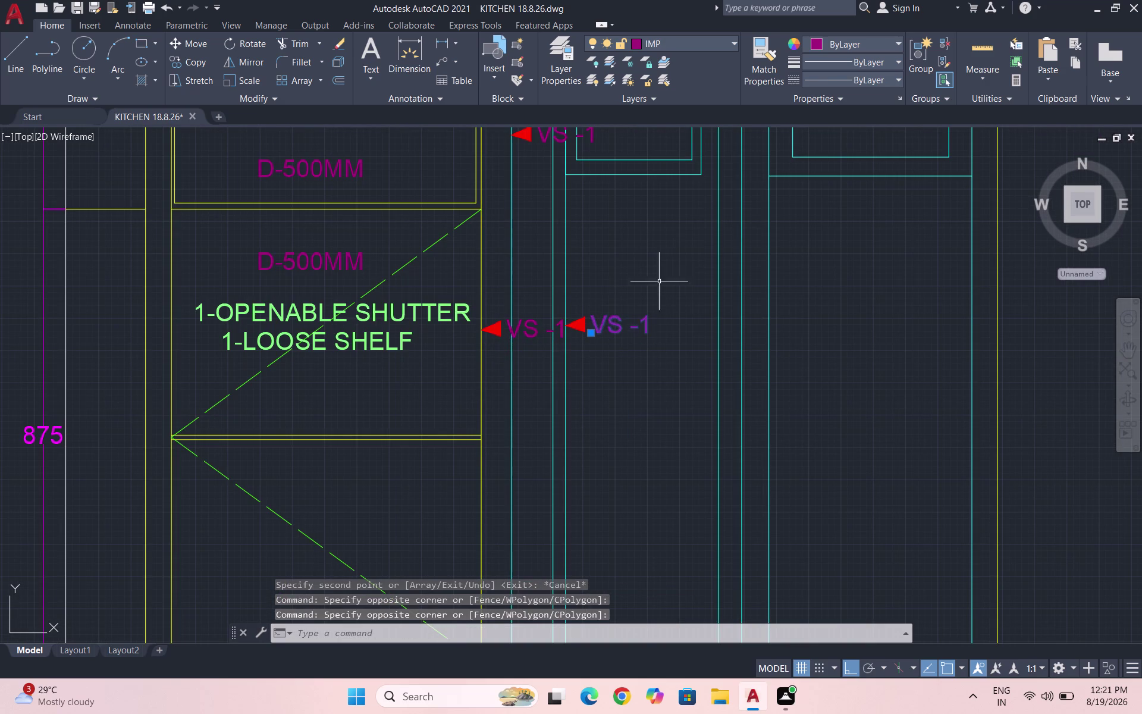
scroll(up, 3)
drag(551, 413, 545, 392)
click(484, 313)
key(Delete)
key(Escape)
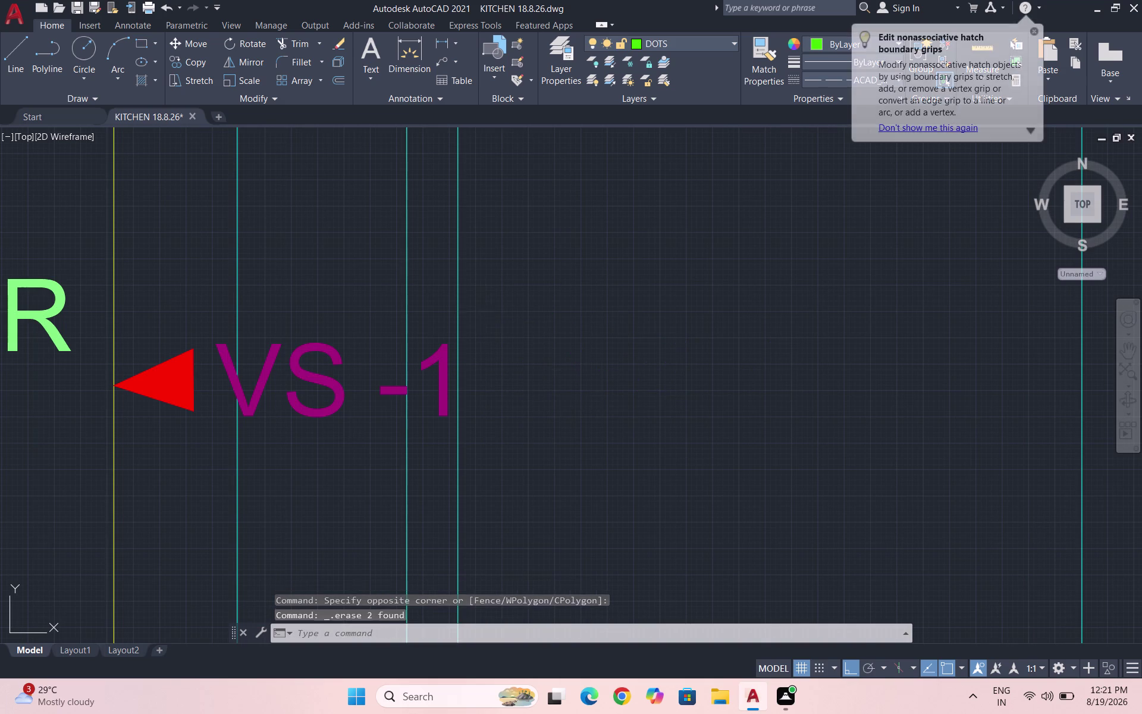
Save the KITCHEN drawing.
key(Escape)
key(ctrl+s)
scroll(down, 3)
scroll(down, 3)
scroll(down, 3)
scroll(down, 3)
scroll(down, 3)
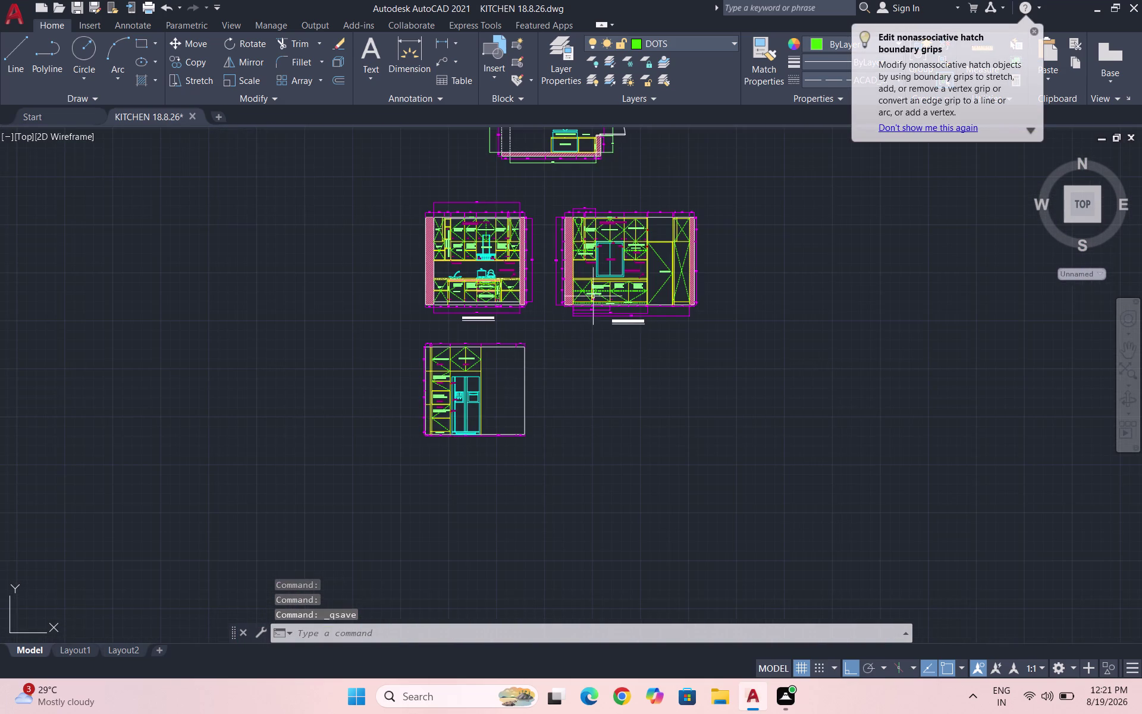
Select the COMPLETE LOFT STOREAGE FRAME & SHUTTERS note.
scroll(up, 3)
scroll(up, 3)
drag(715, 342, 680, 306)
click(654, 278)
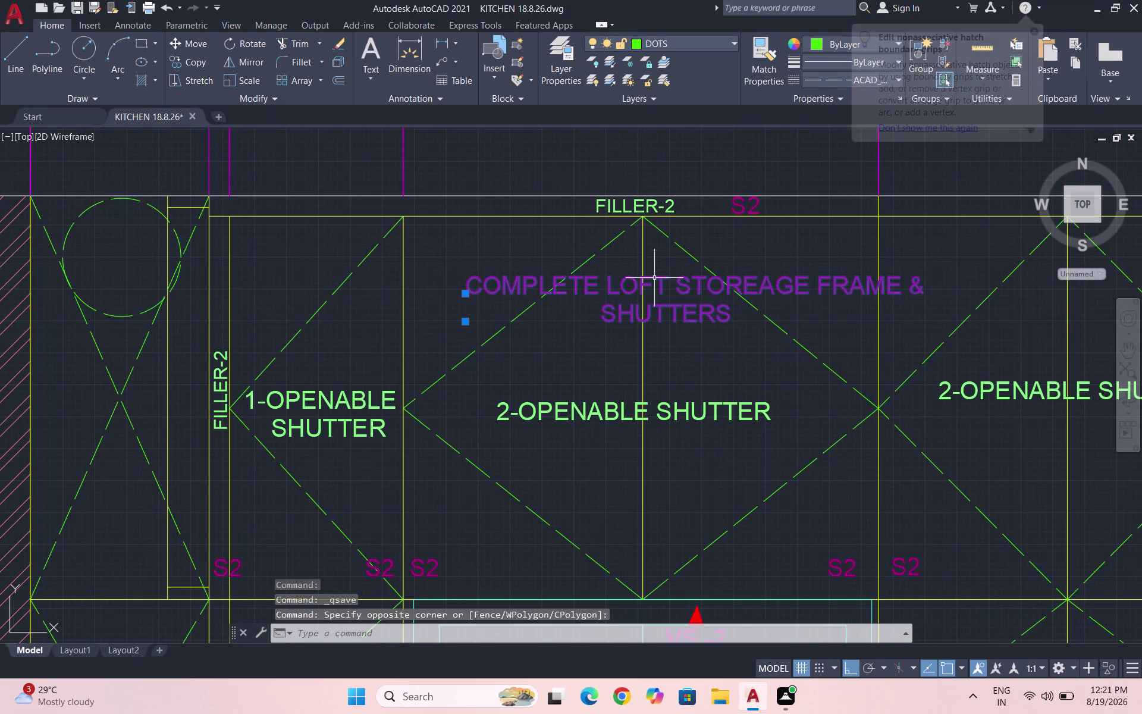
Copy the loft note, with Ortho off, over the fridge elevation's upper cabinets.
text(CO)
key(Return)
click(659, 284)
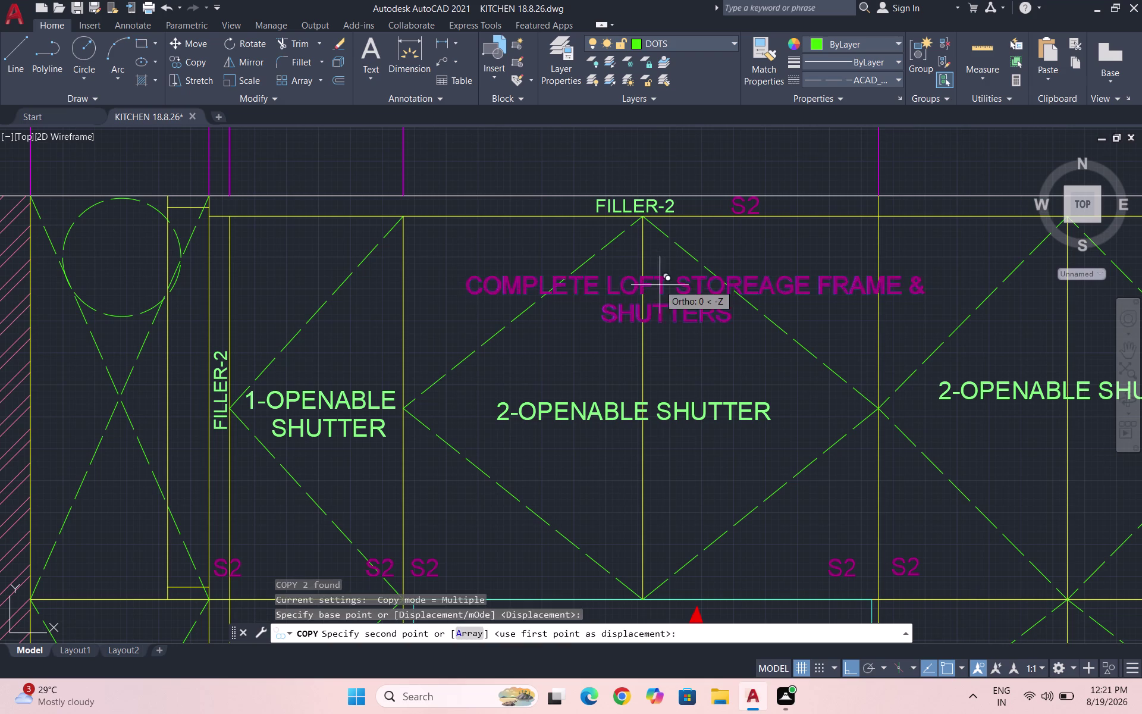
scroll(down, 3)
scroll(down, 3)
scroll(up, 3)
scroll(up, 3)
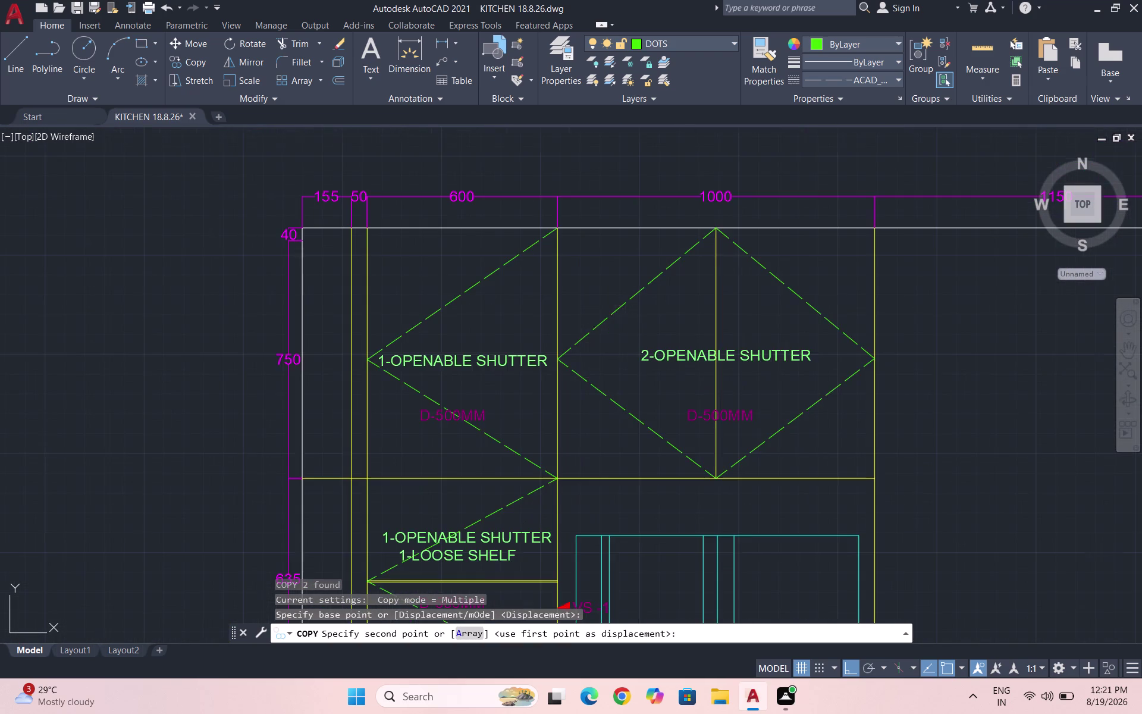
scroll(down, 3)
scroll(down, 3)
scroll(down, 3)
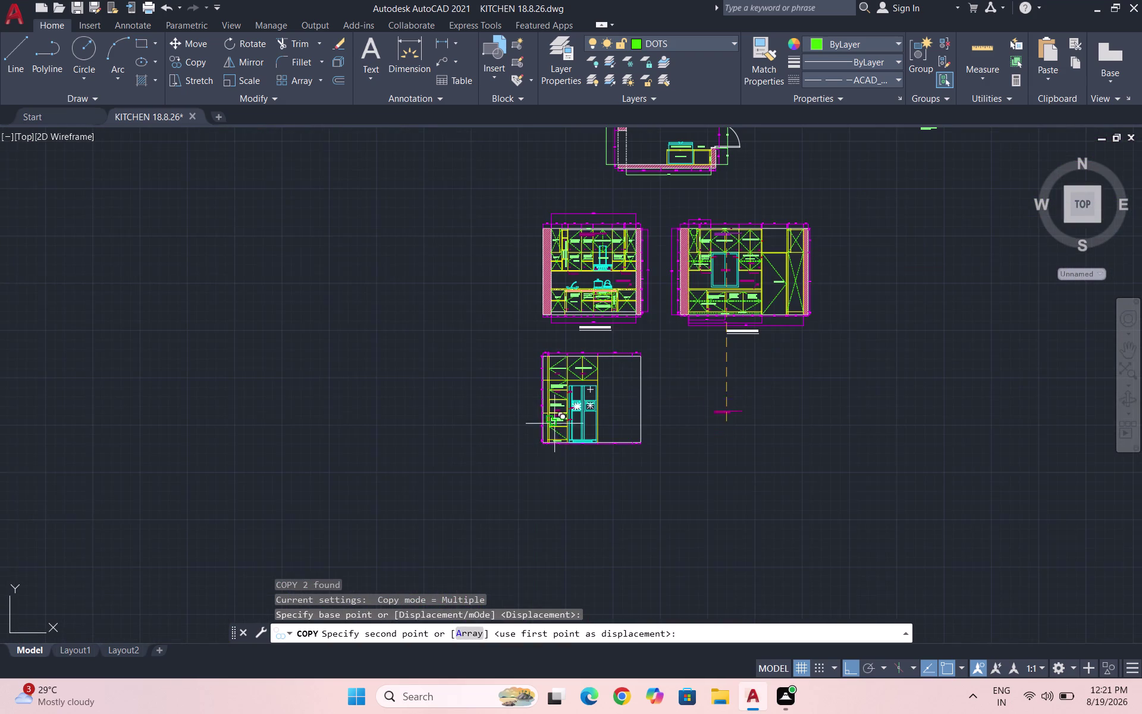
key(F8)
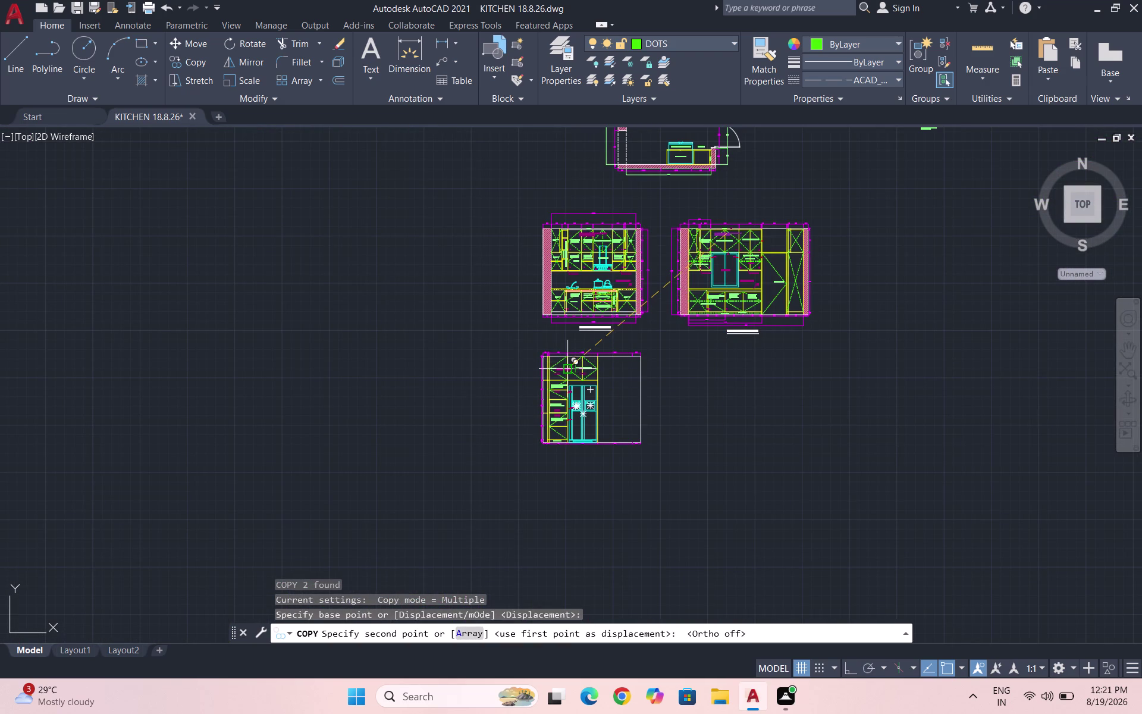
scroll(up, 3)
scroll(up, 3)
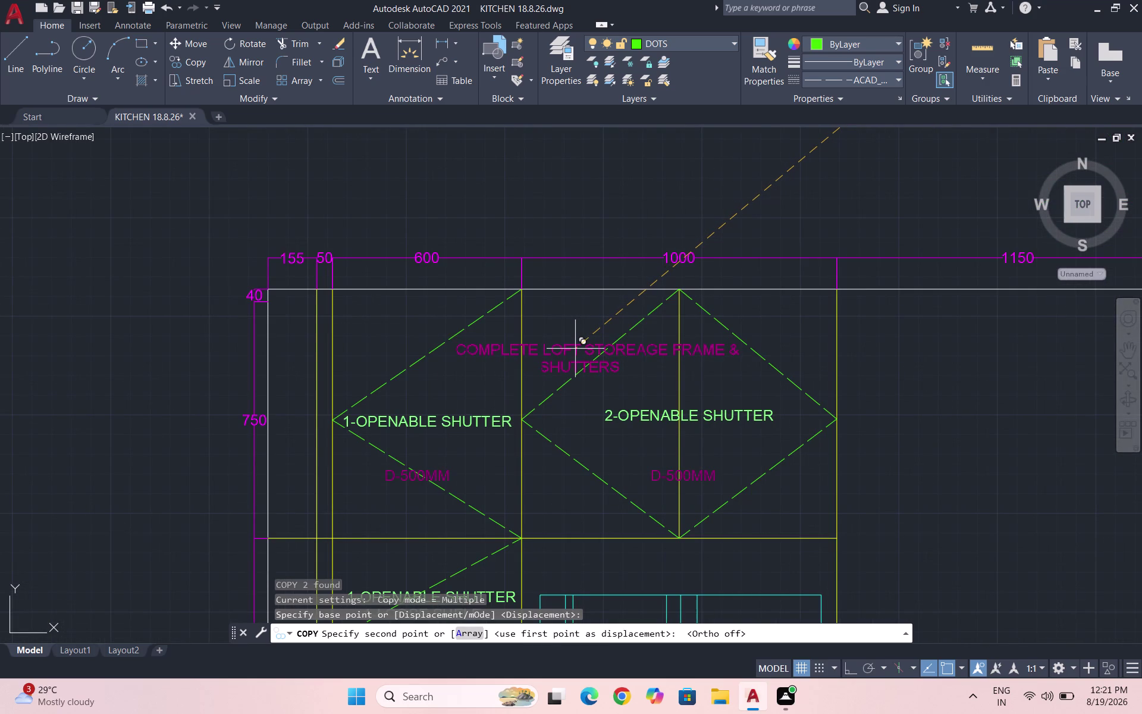
click(574, 349)
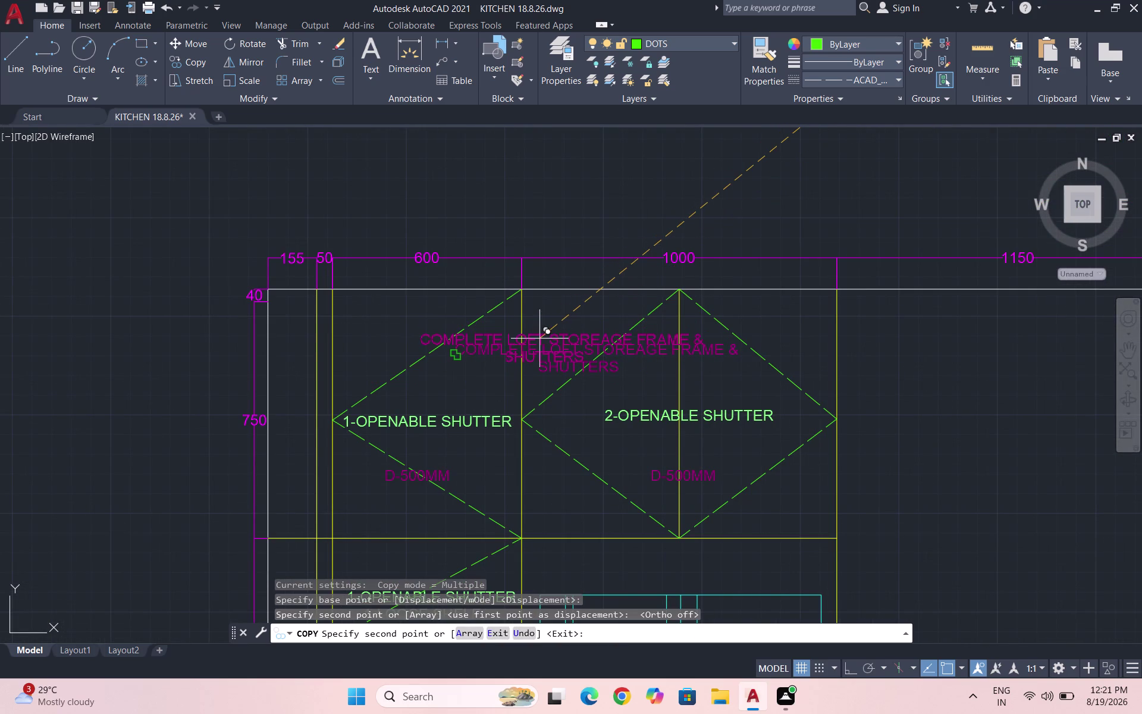
key(Escape)
Select the VS -1 section marker.
scroll(down, 3)
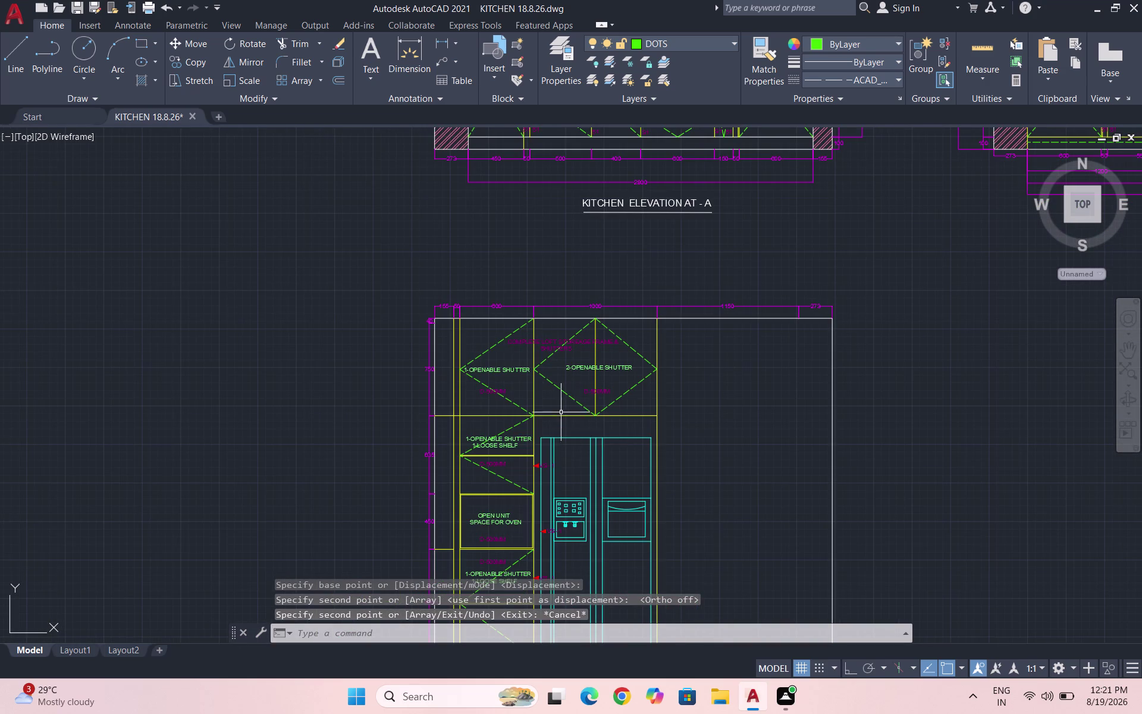
scroll(up, 3)
drag(555, 529, 552, 522)
click(532, 499)
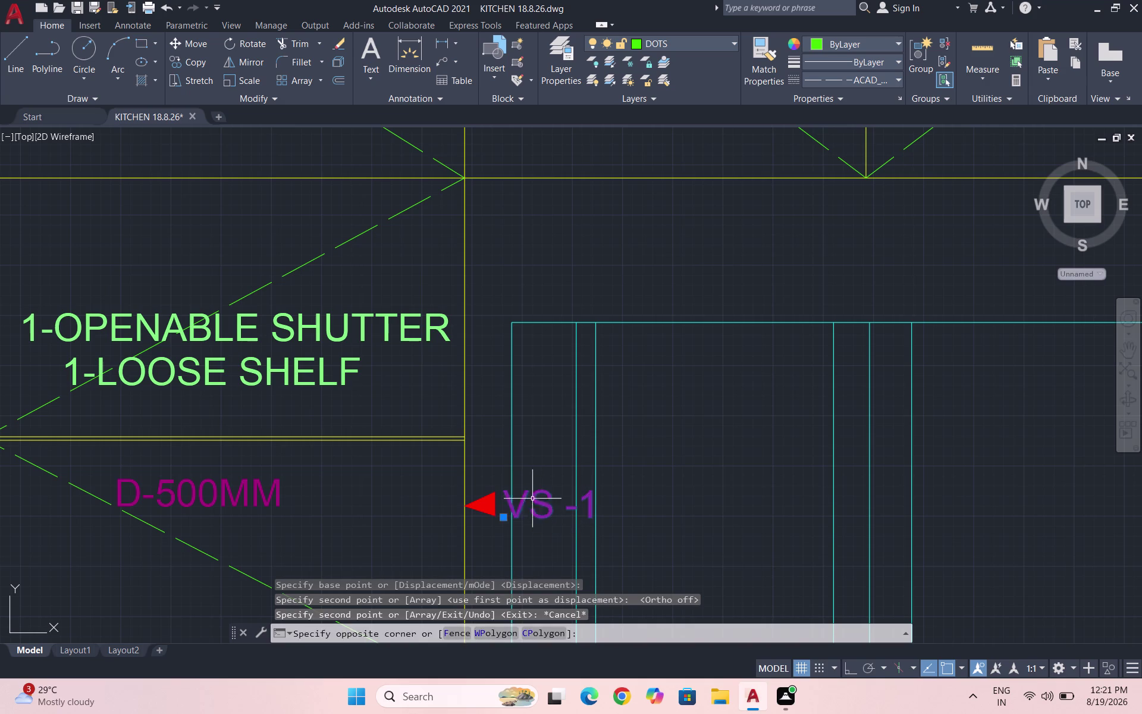
Copy the VS -1 arrow and text from the arrow tip to the 2-openable loft shutter's edge.
click(492, 520)
click(480, 496)
text(C)
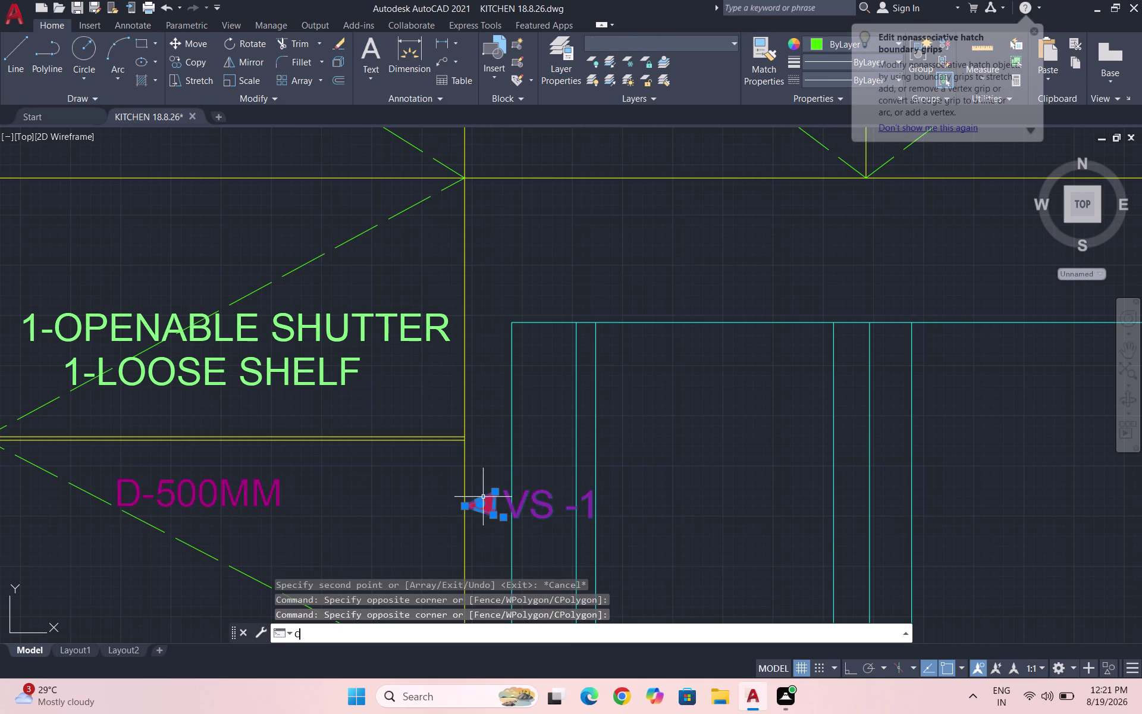
text(O)
key(Return)
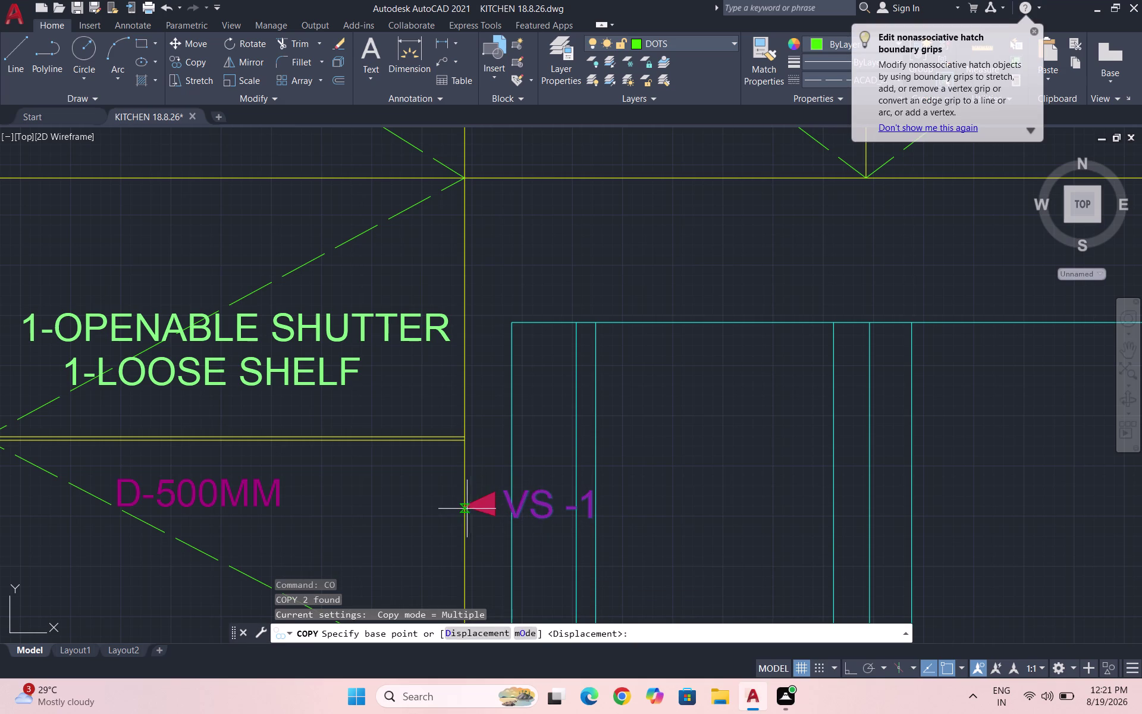
click(462, 505)
scroll(down, 3)
scroll(up, 3)
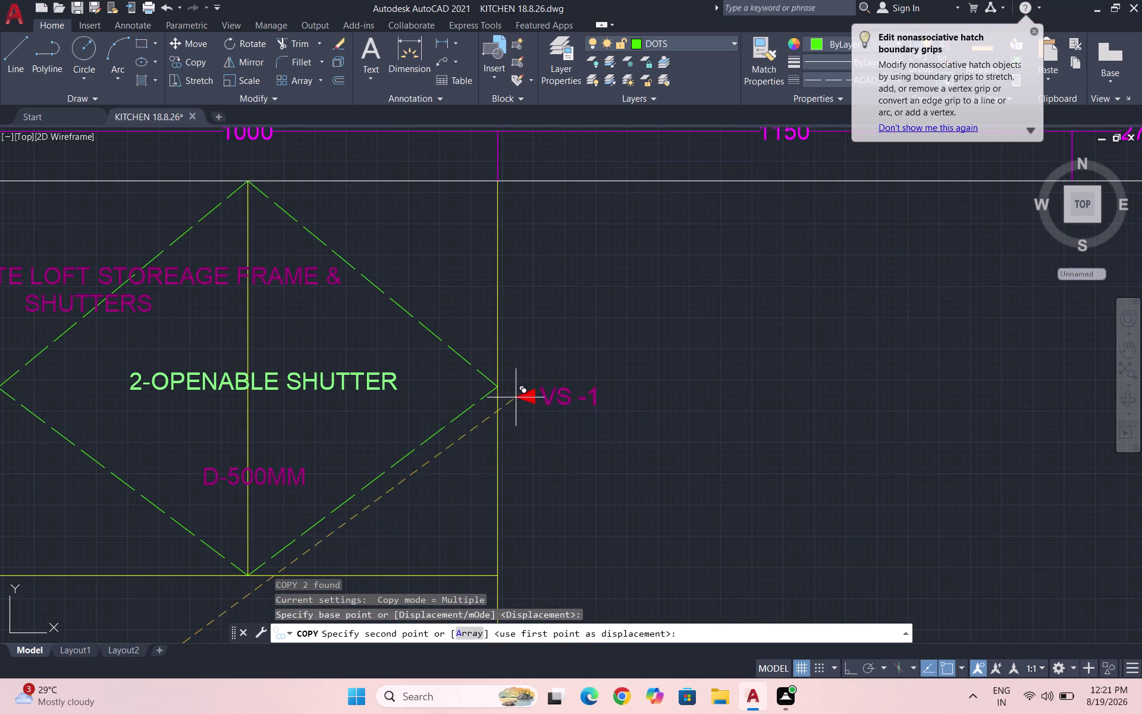
click(499, 391)
scroll(down, 3)
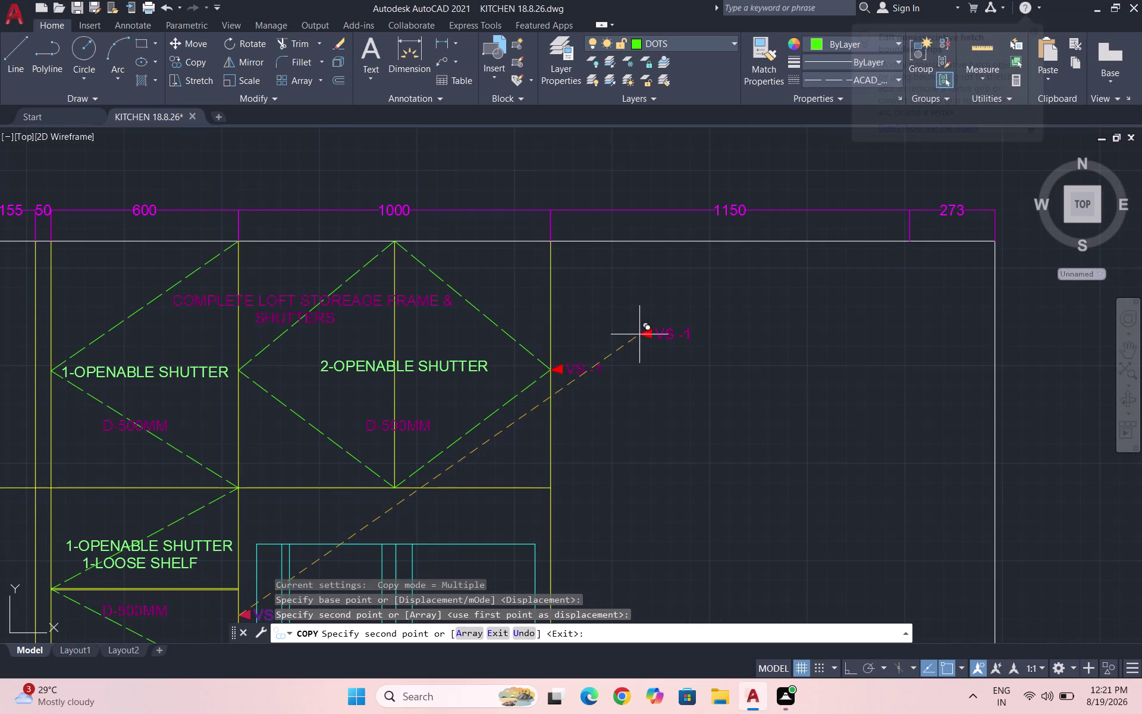
scroll(up, 3)
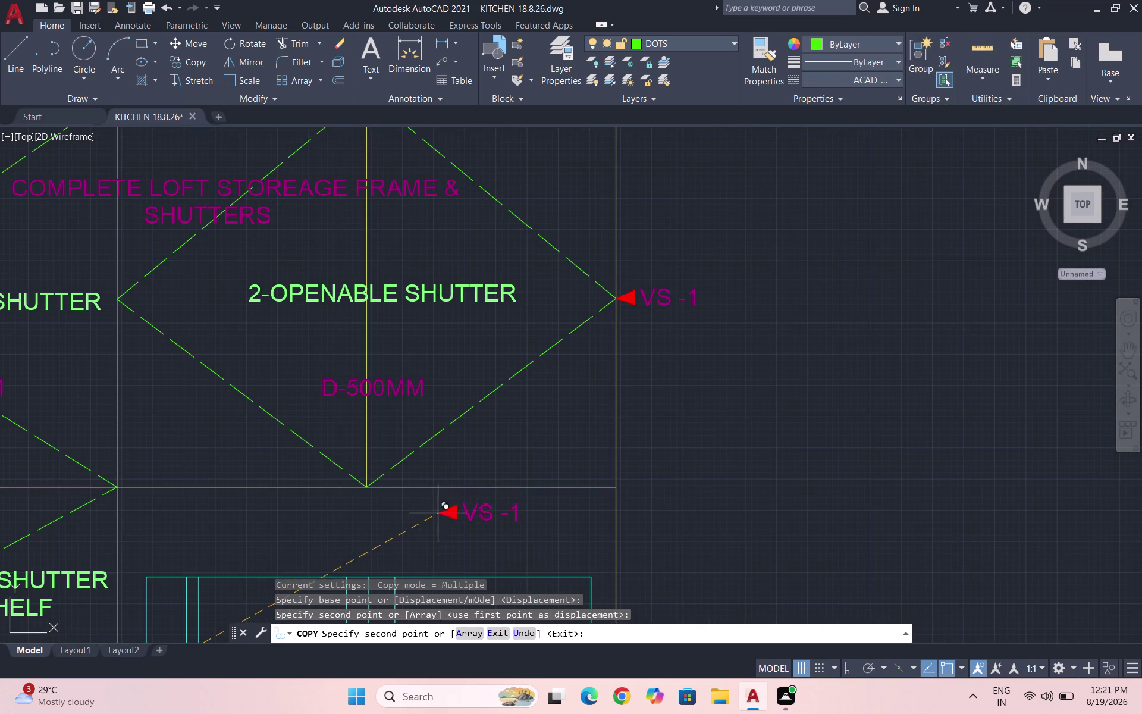
Place another VS -1 marker copy below the loft and rotate it 270° to point upward.
click(438, 513)
key(Escape)
drag(551, 520, 537, 515)
click(446, 498)
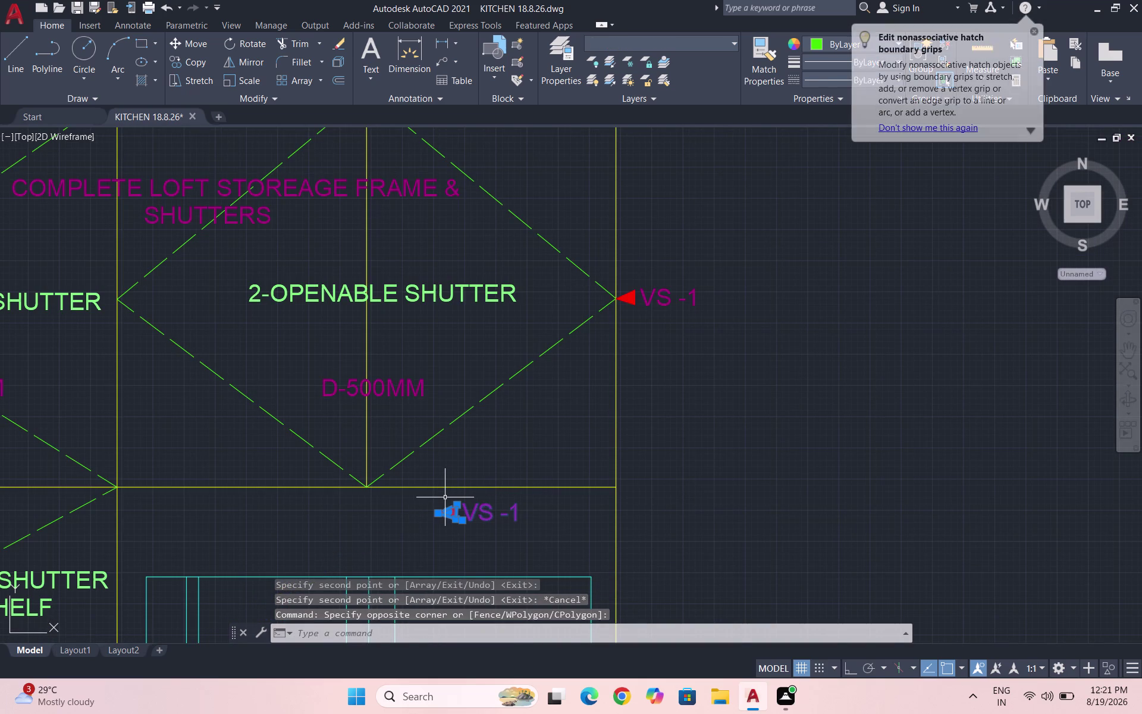
text(RO)
key(Return)
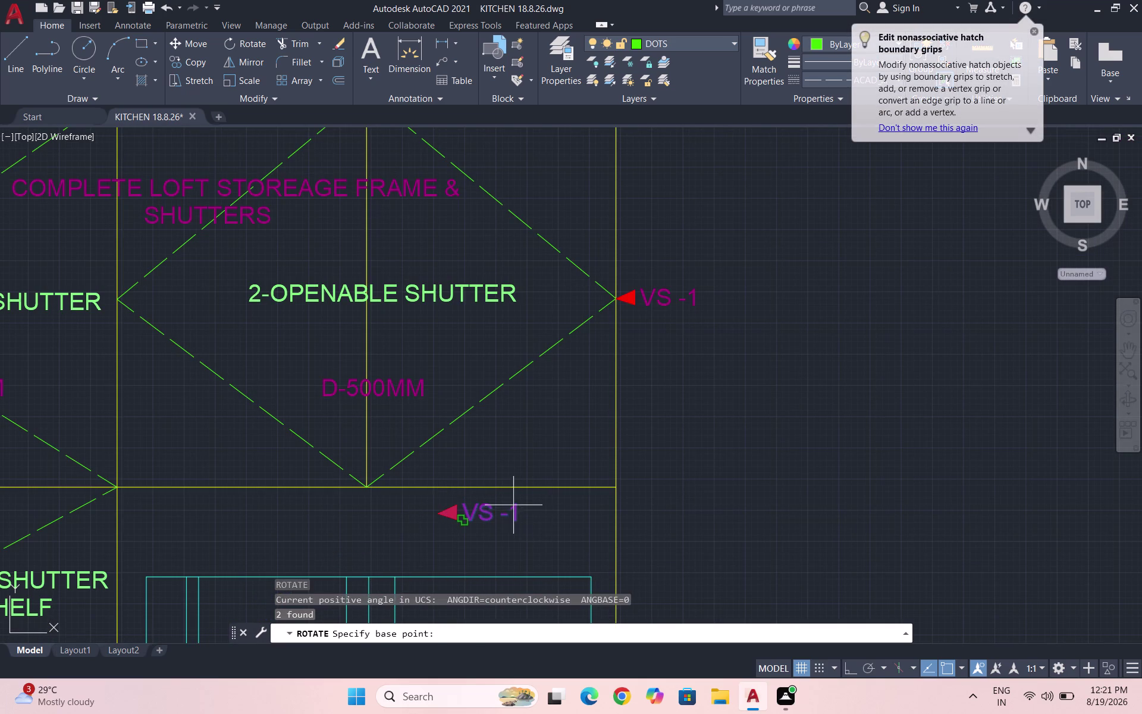
click(513, 505)
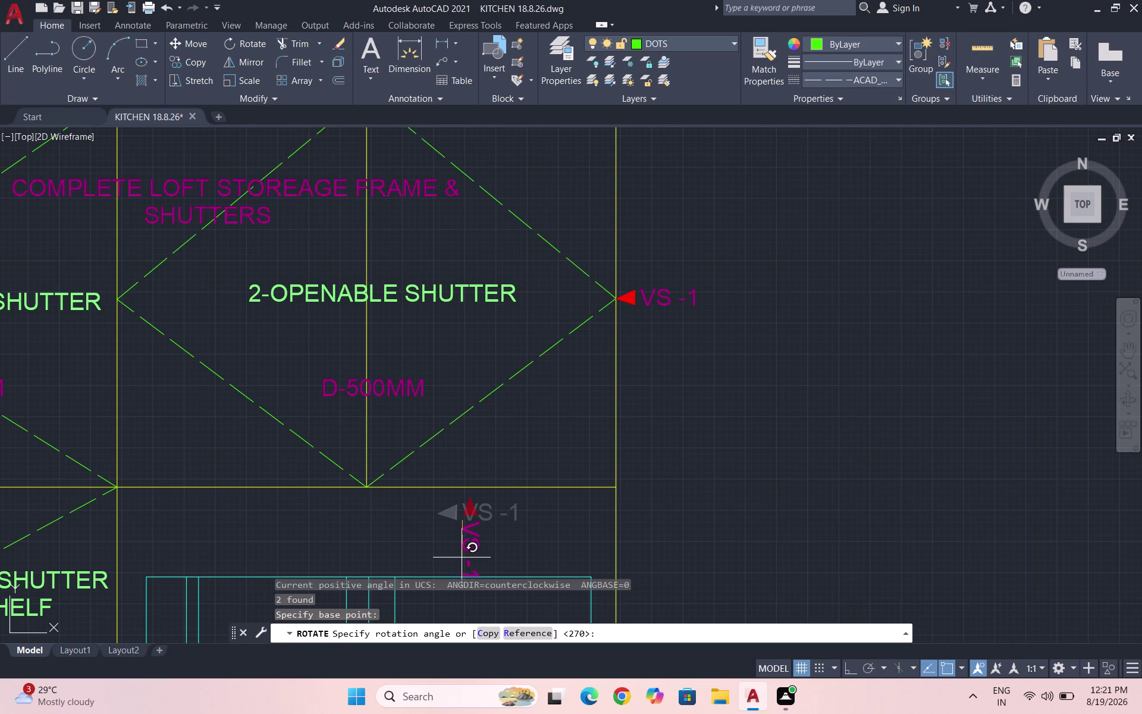
key(F8)
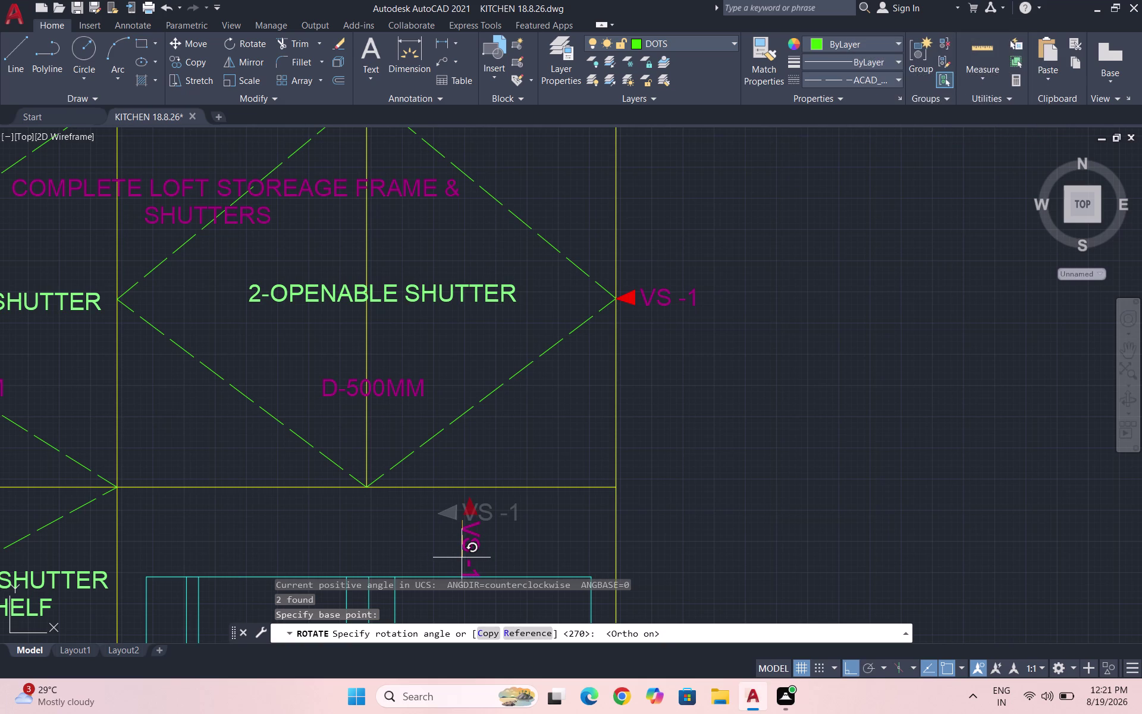
click(461, 557)
click(425, 585)
click(459, 544)
Window-select the marker's sideways VS -1 label and delete it.
scroll(up, 3)
drag(507, 542, 505, 537)
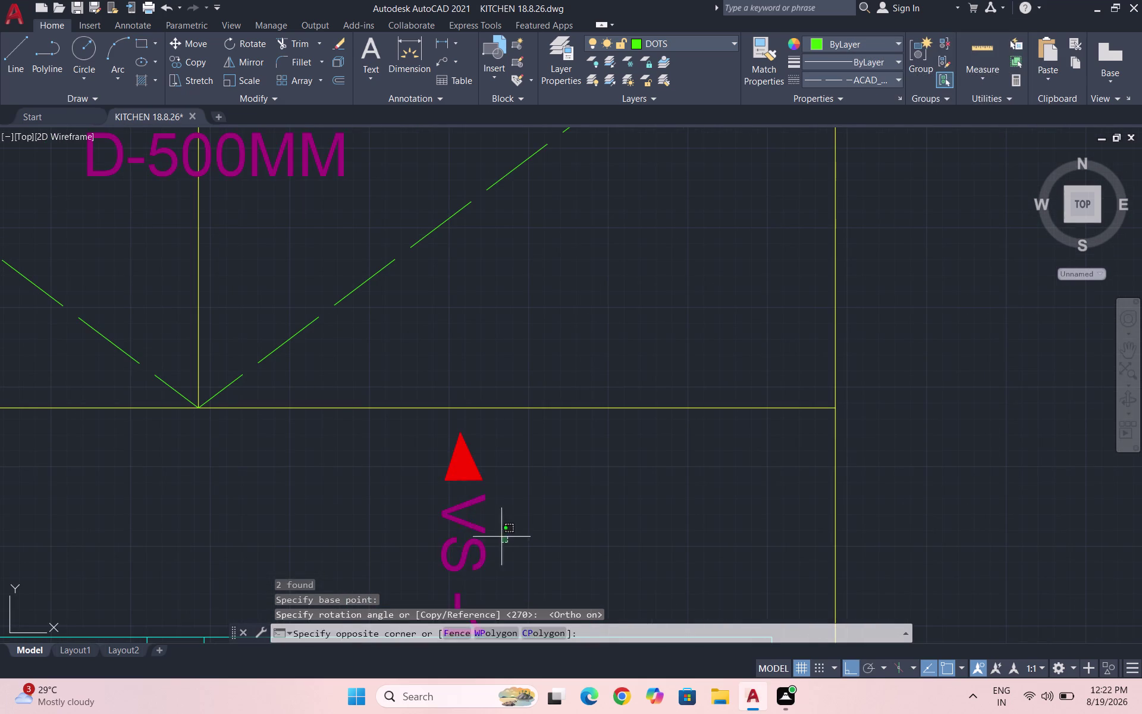
drag(505, 537, 494, 536)
click(434, 531)
key(Delete)
scroll(down, 3)
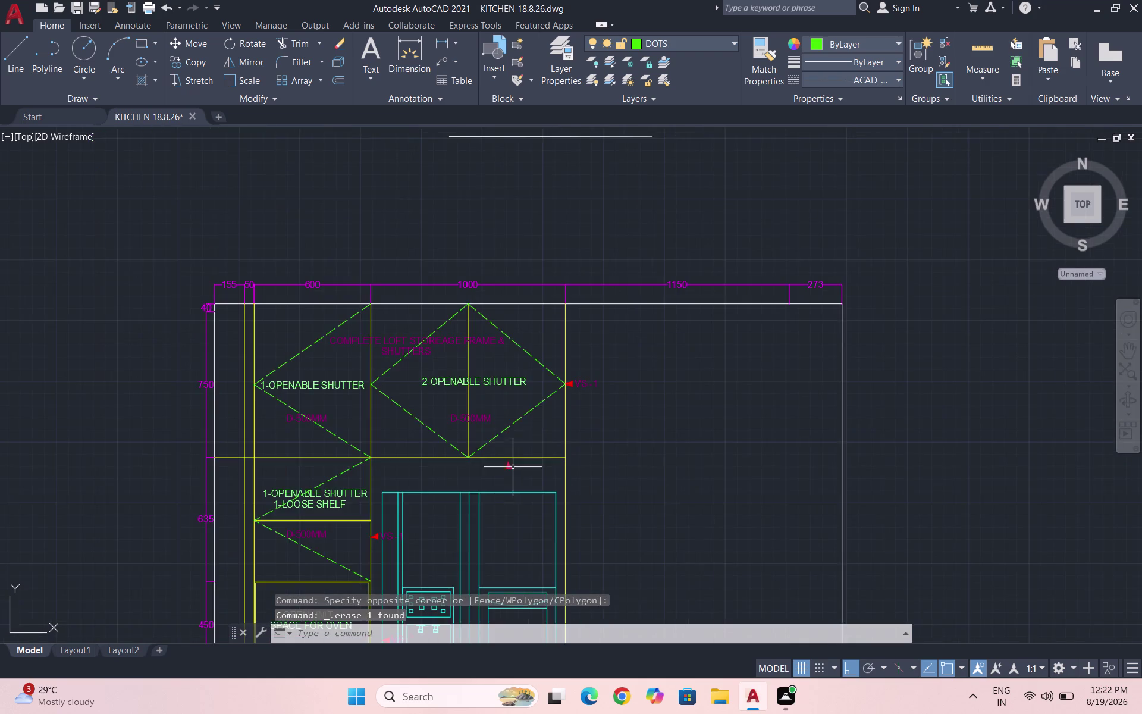
Copy the VS 2 label to sit beside the upward section marker.
scroll(down, 3)
scroll(down, 3)
scroll(up, 3)
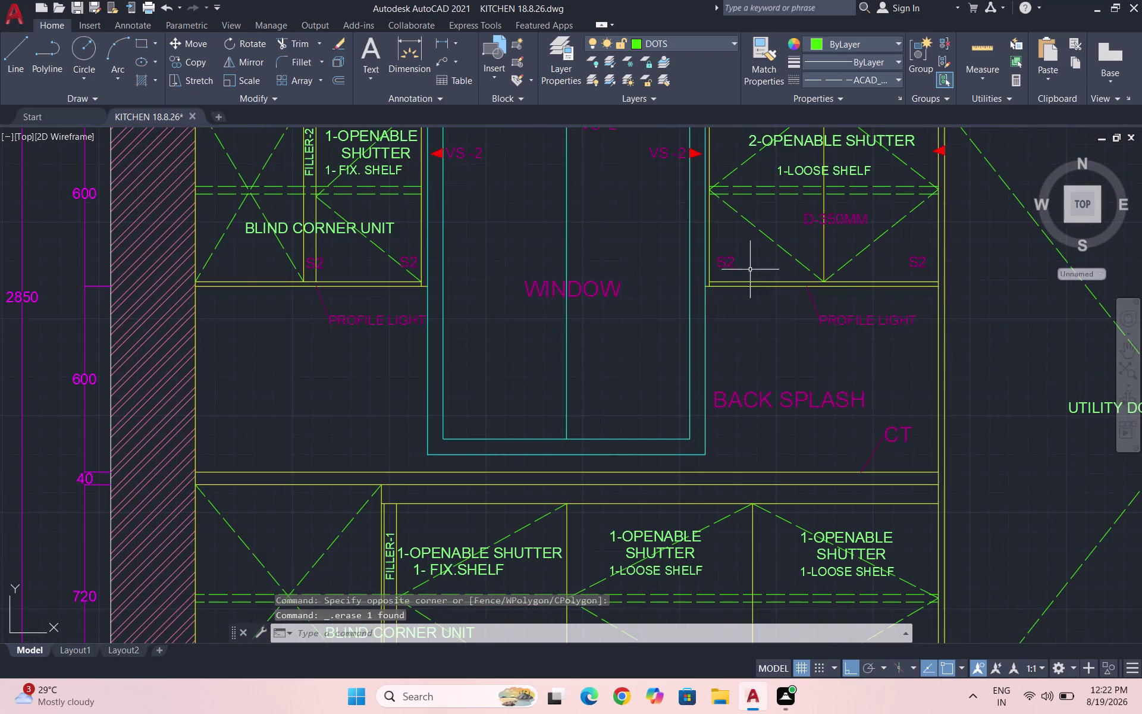
click(474, 159)
click(455, 147)
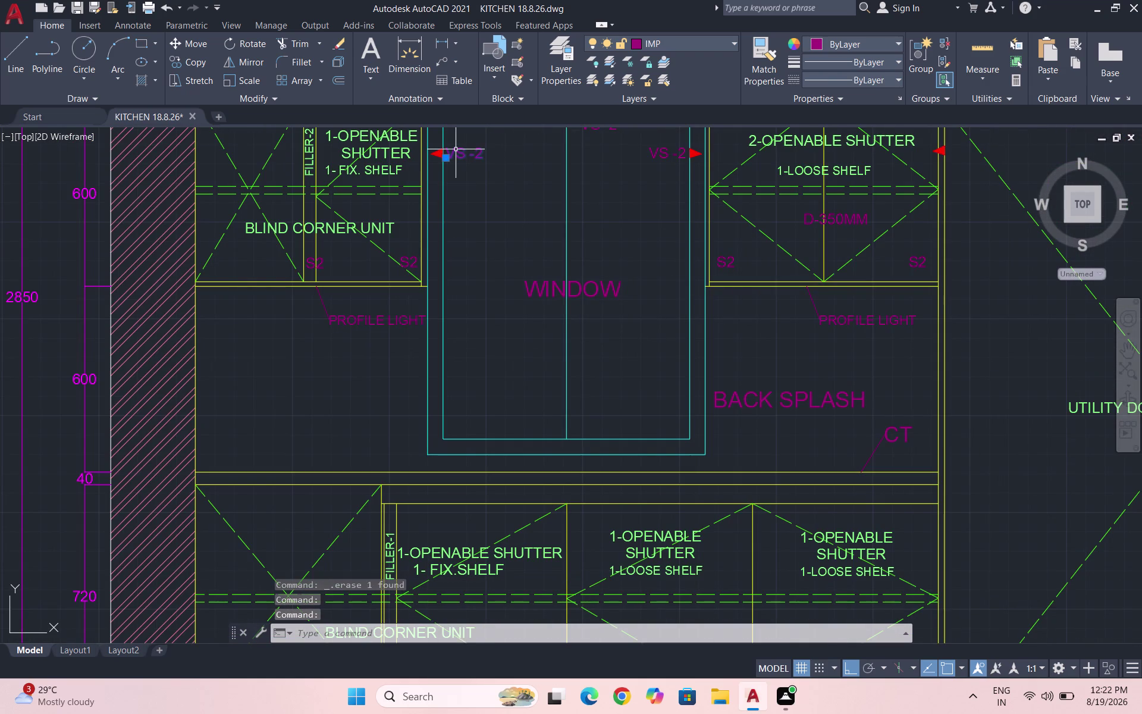
text(CO)
key(Return)
click(475, 158)
scroll(down, 3)
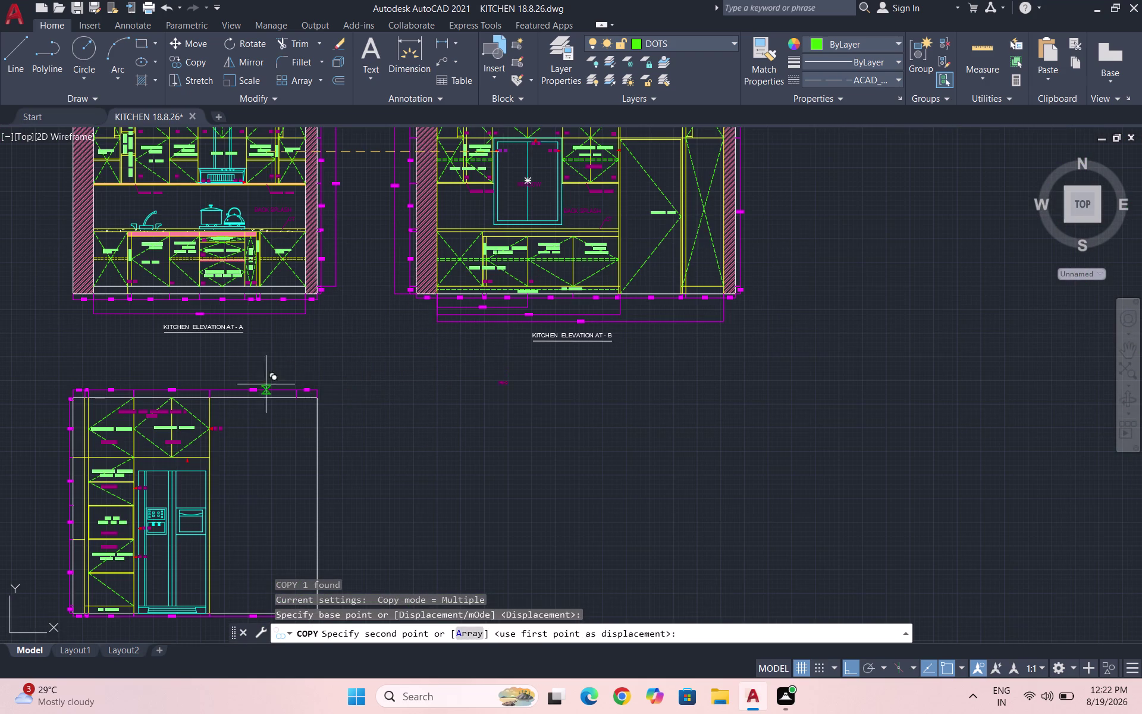
key(F8)
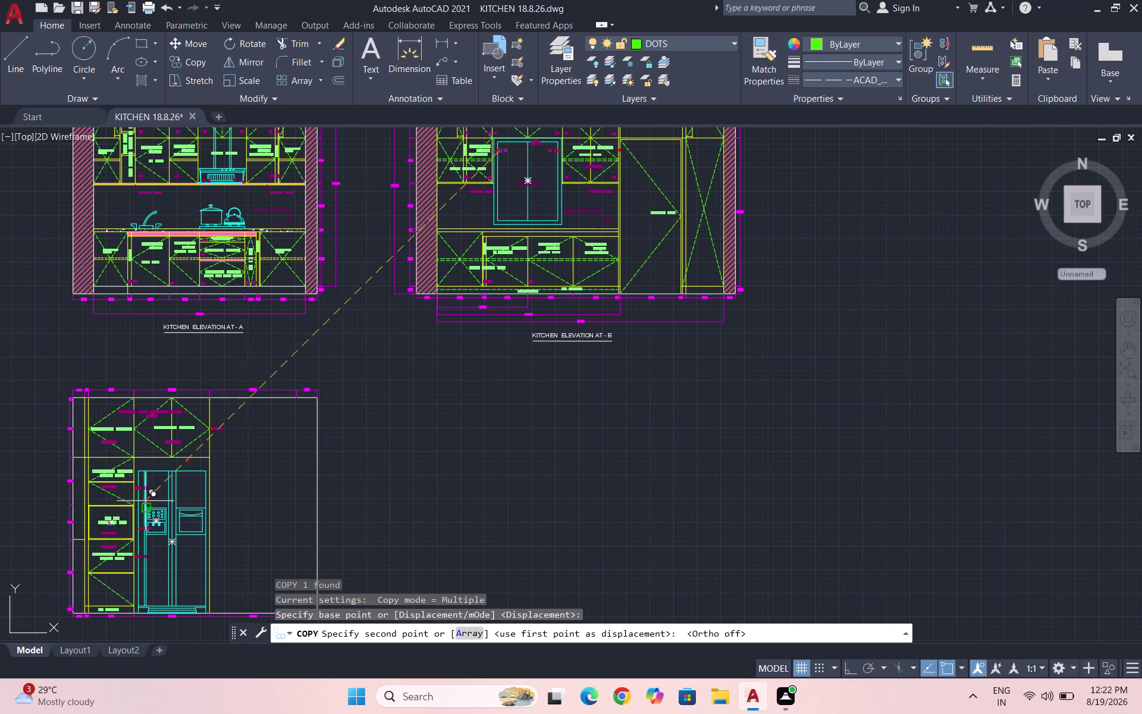
scroll(up, 3)
scroll(up, 3)
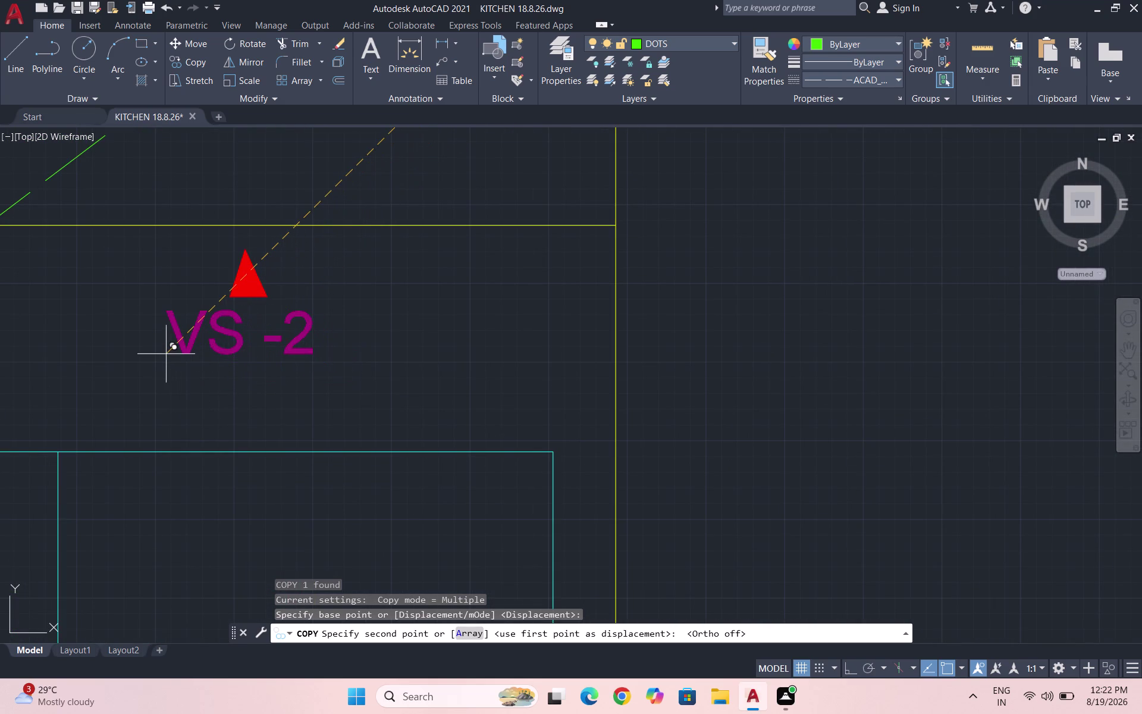
click(168, 354)
key(Escape)
Edit the copied label to read VS -1 and save the KITCHEN drawing.
triple_click(304, 333)
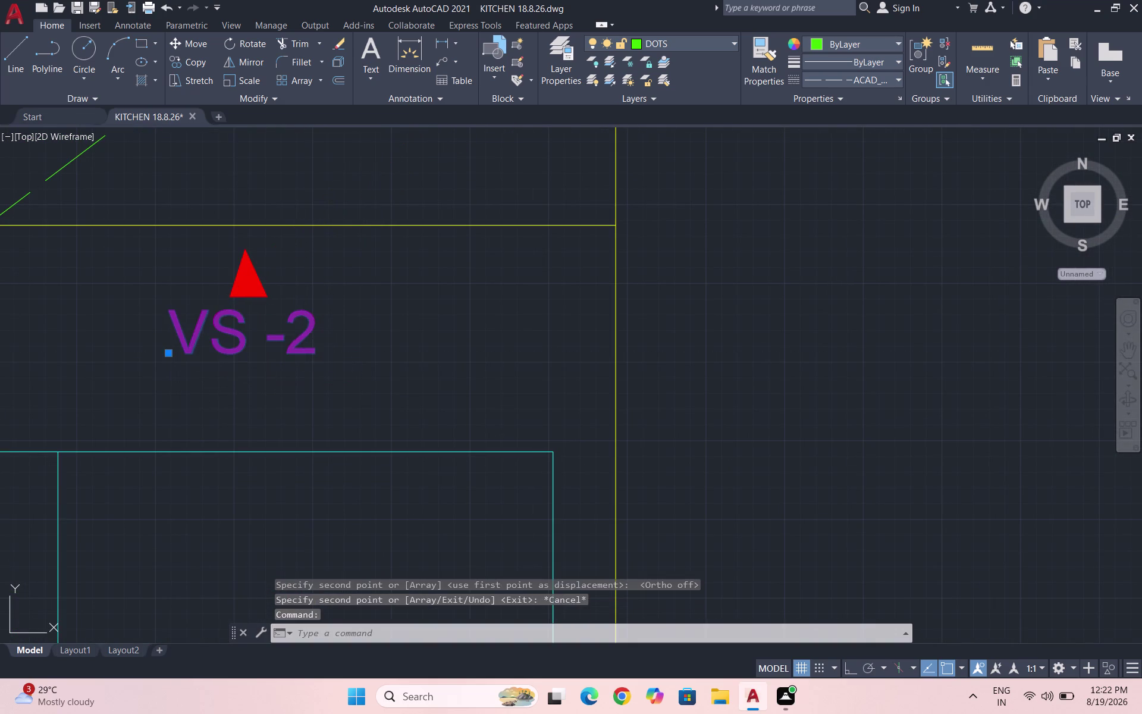
key(BackSpace)
key(1)
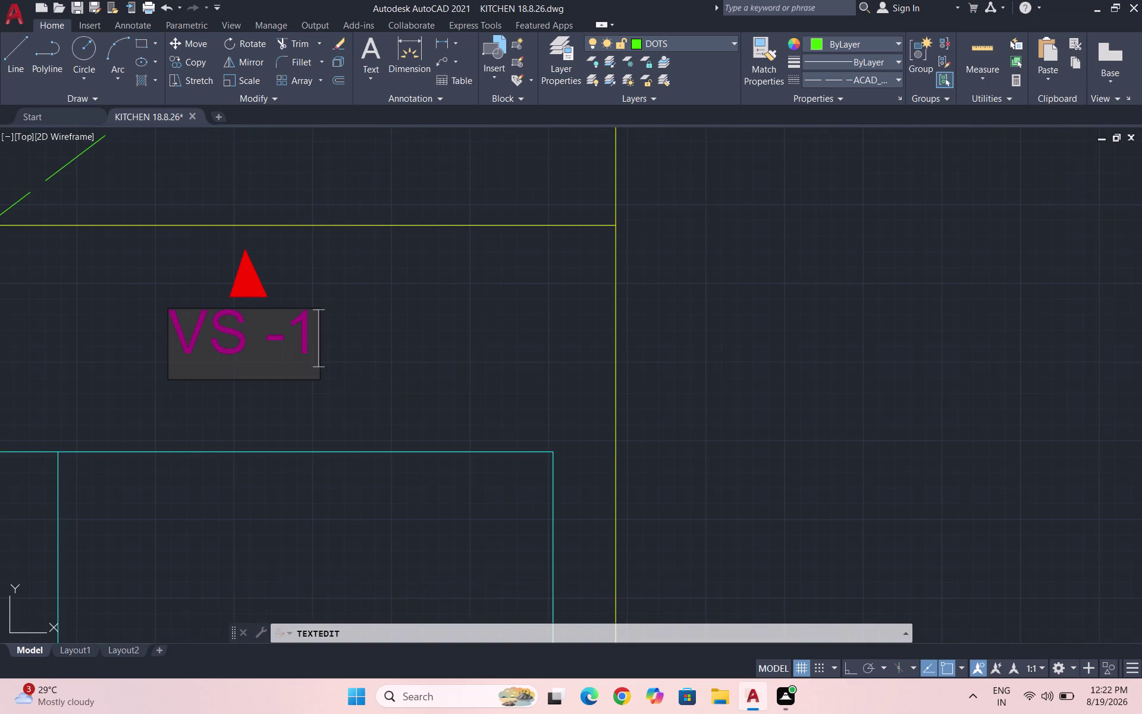
drag(368, 344, 374, 344)
key(Escape)
scroll(down, 3)
key(ctrl+s)
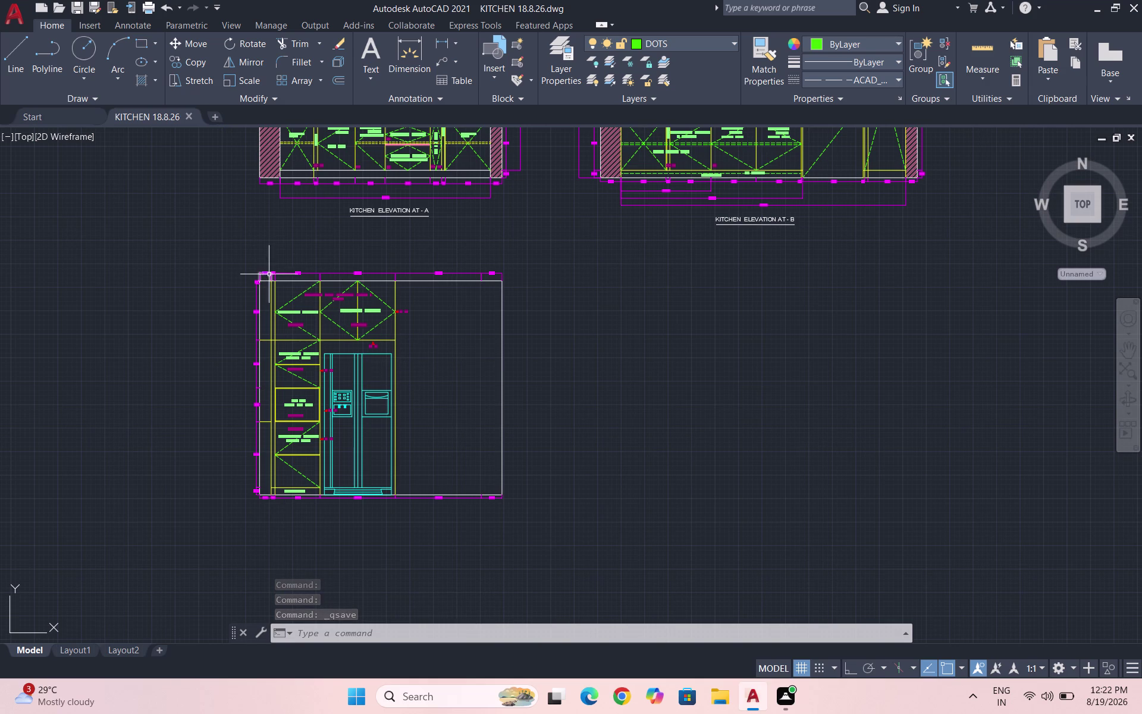
Draw a horizontal line across the loft just below the elevation's top edge.
scroll(up, 3)
scroll(down, 3)
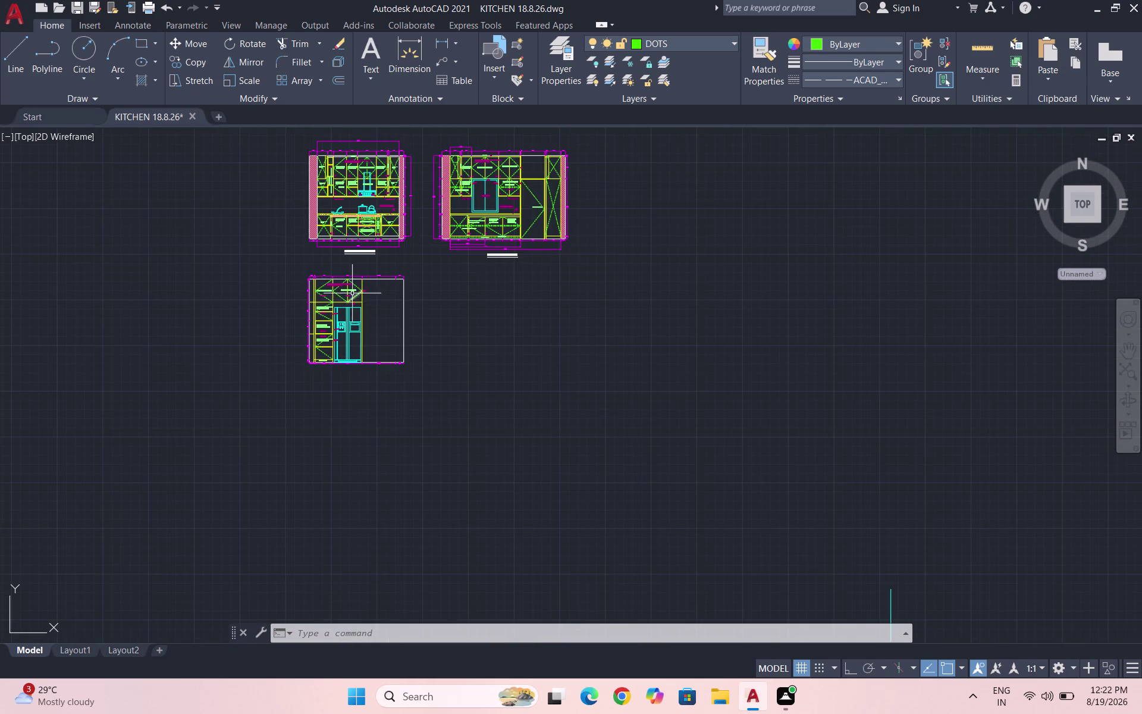
scroll(up, 3)
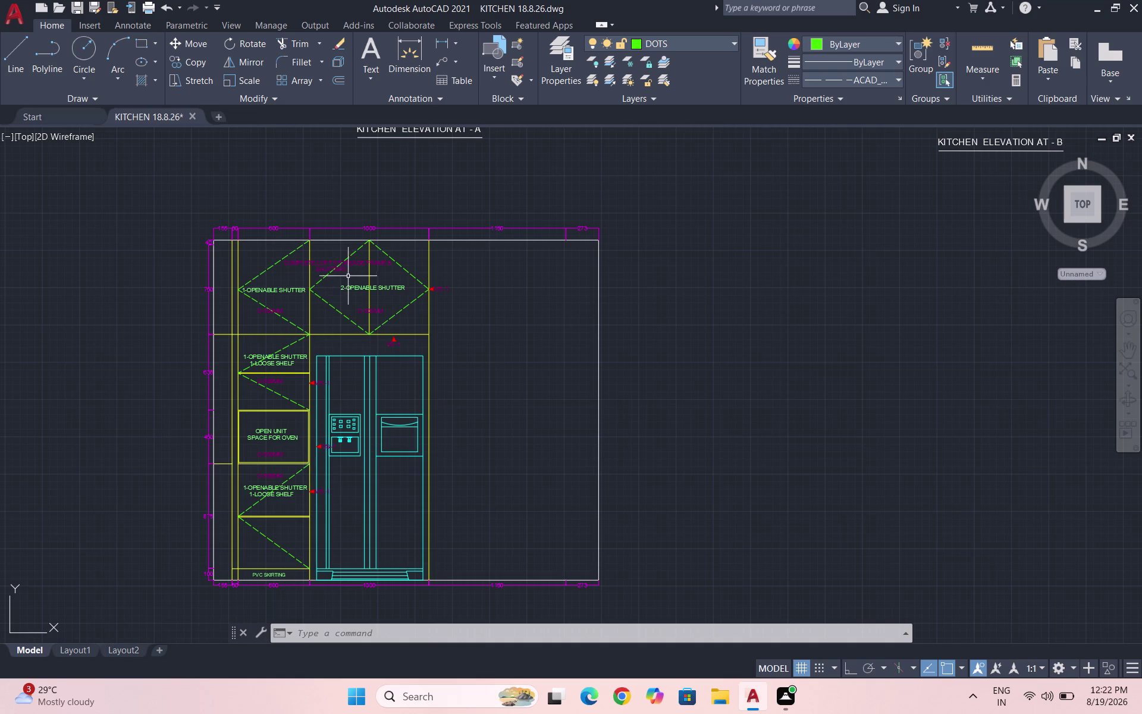
scroll(up, 3)
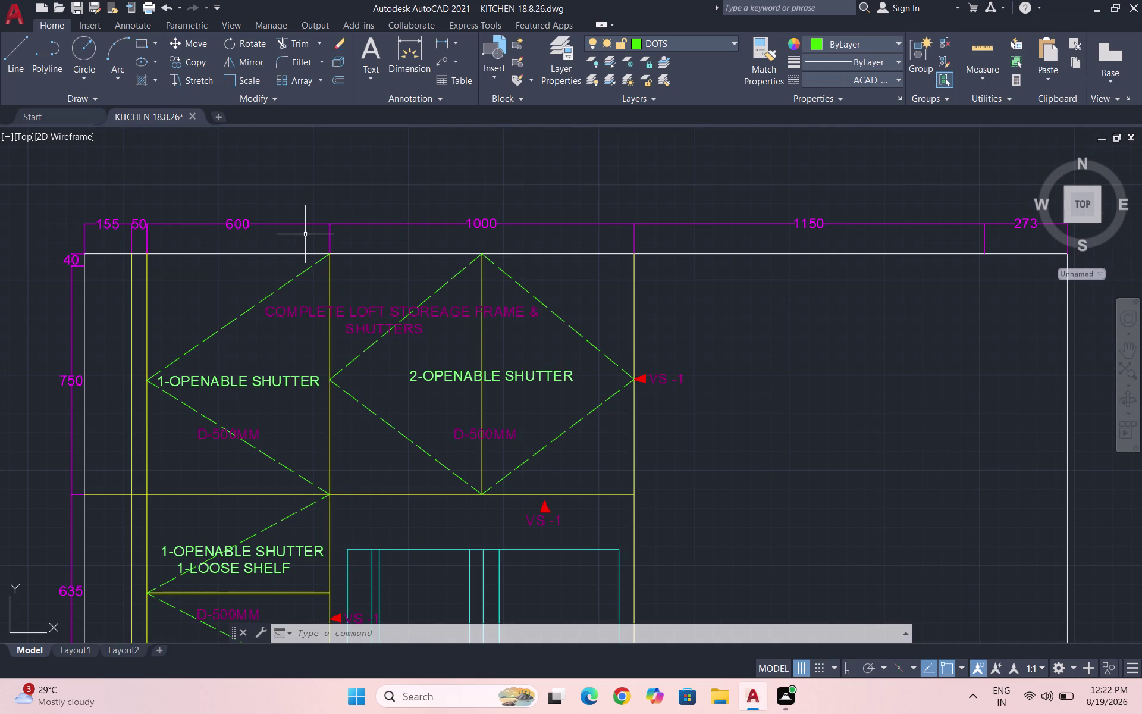
key(l)
key(Return)
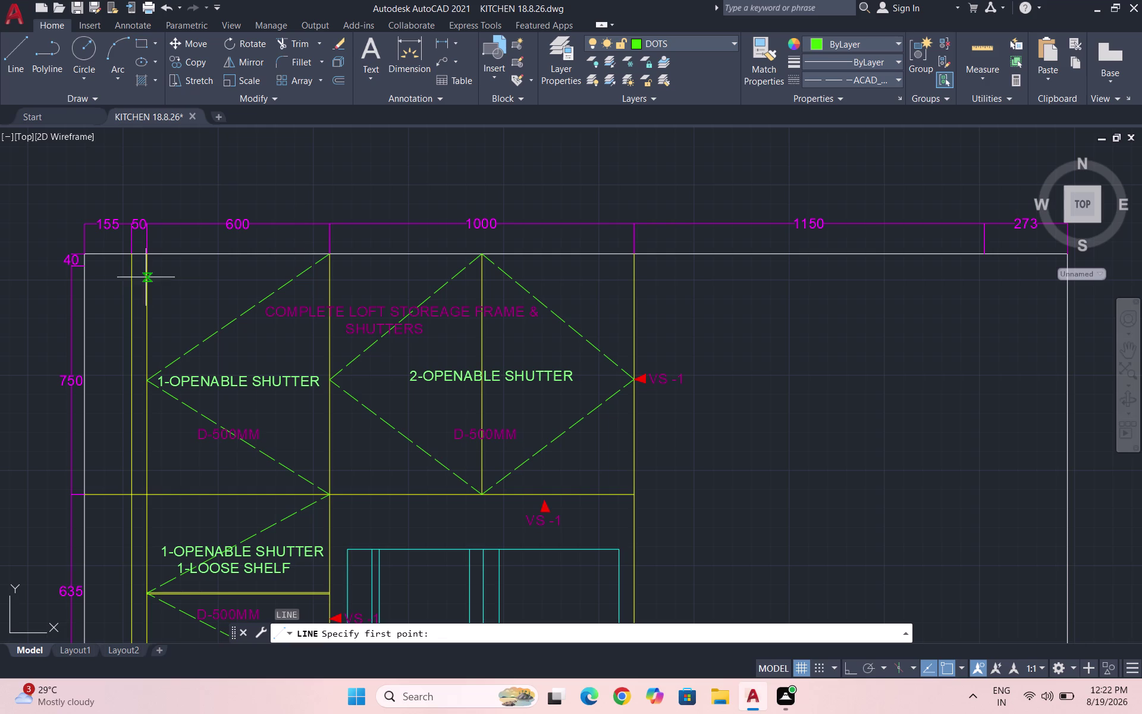
scroll(up, 3)
click(89, 267)
scroll(down, 3)
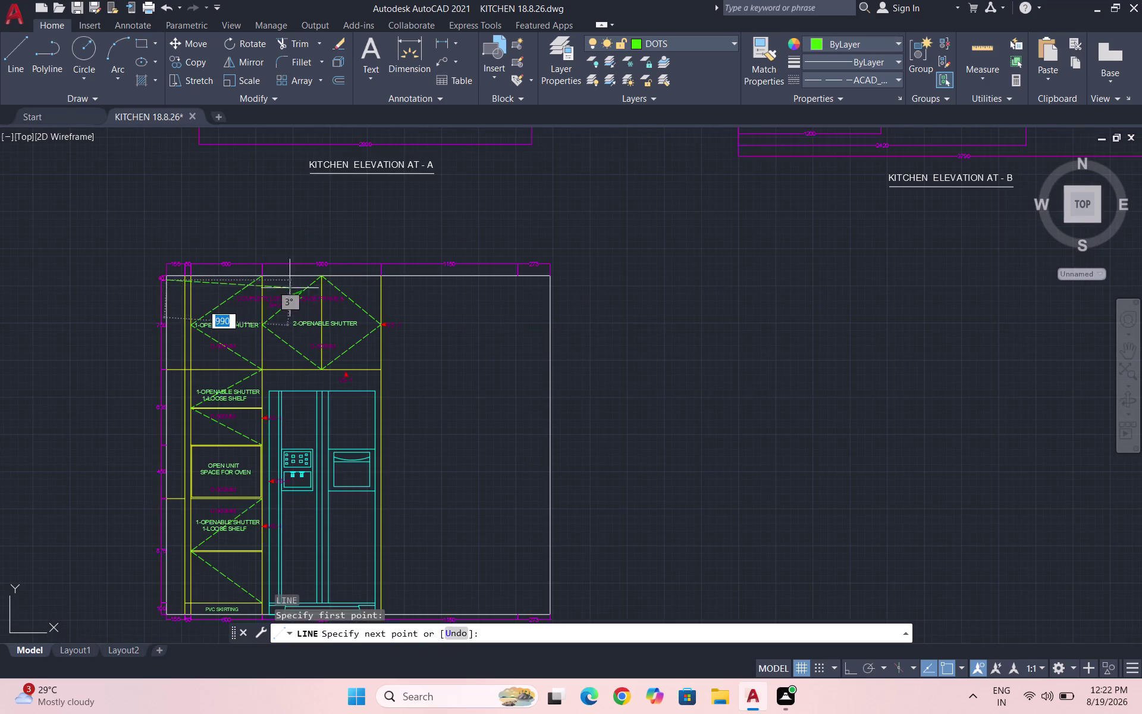
scroll(up, 3)
scroll(down, 3)
scroll(down, 3)
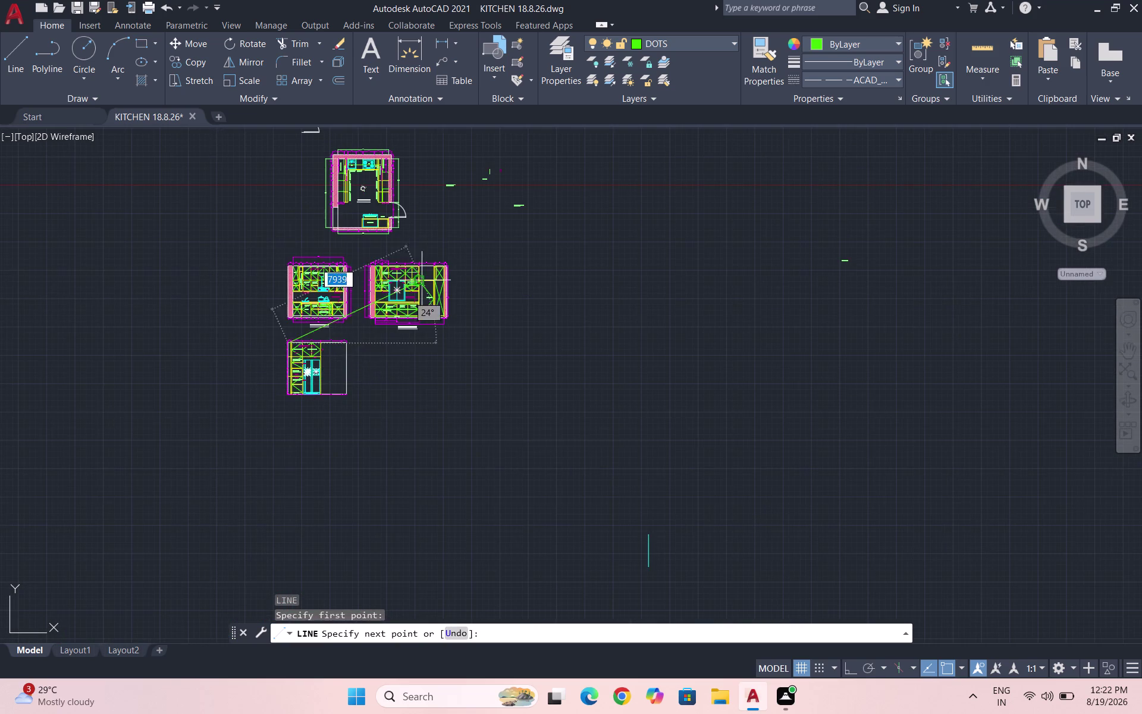
scroll(up, 3)
scroll(up, 3)
scroll(down, 3)
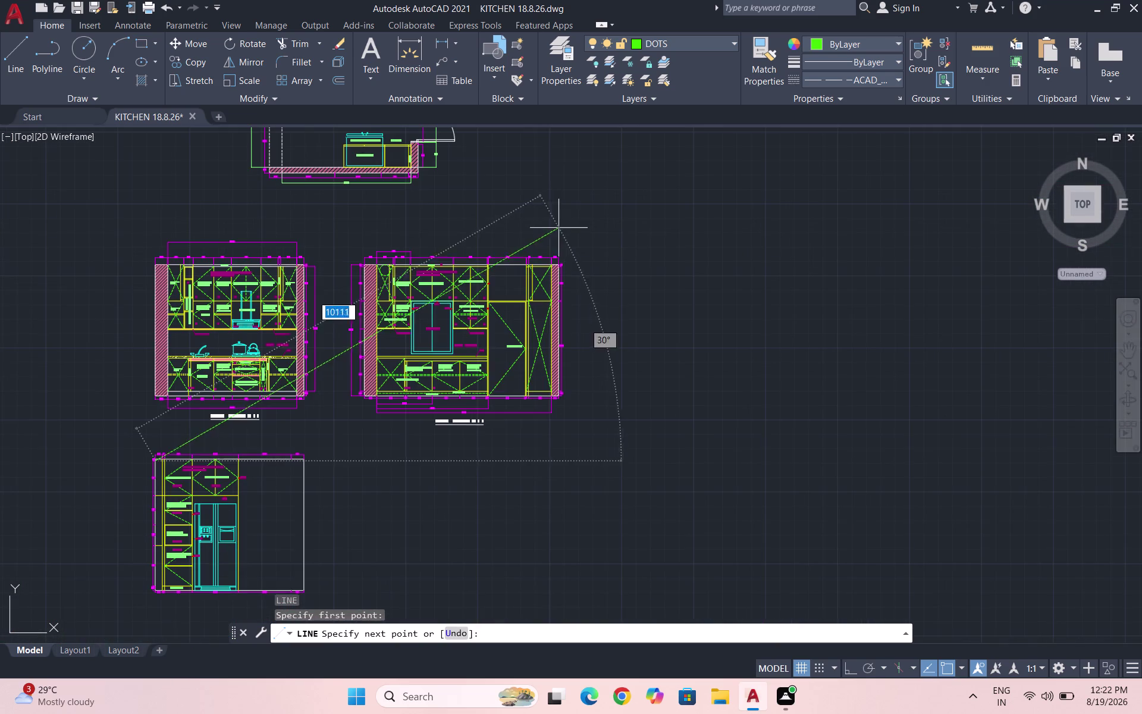
scroll(up, 3)
scroll(down, 3)
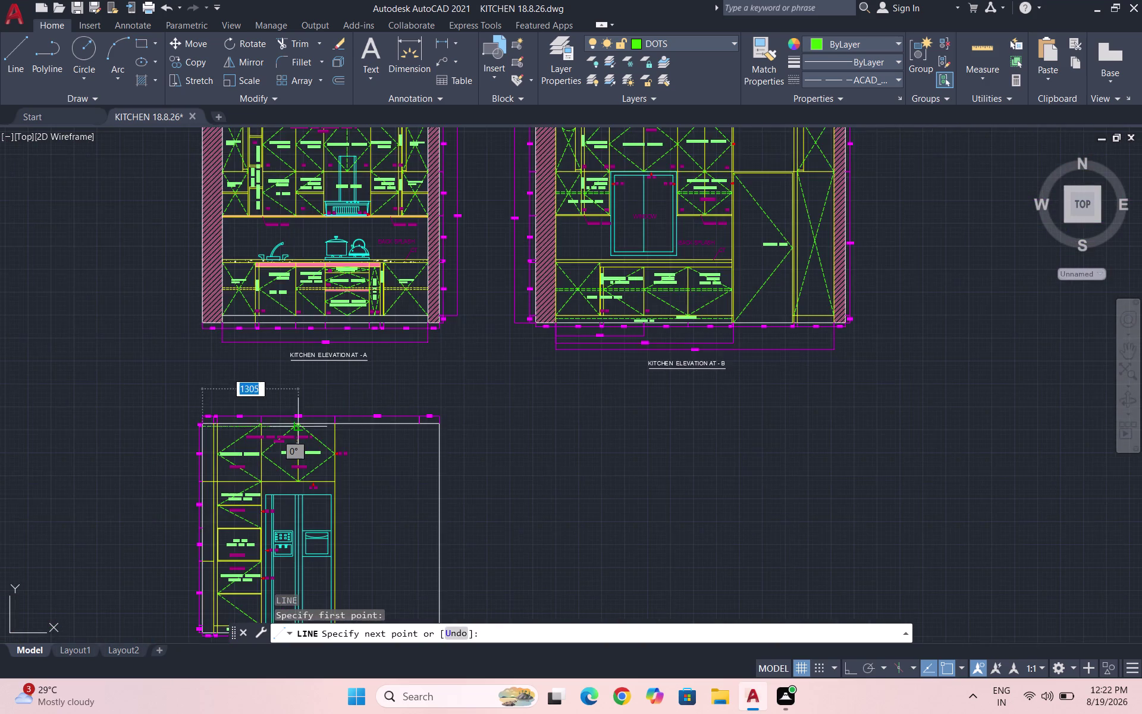
scroll(up, 3)
scroll(up, 3)
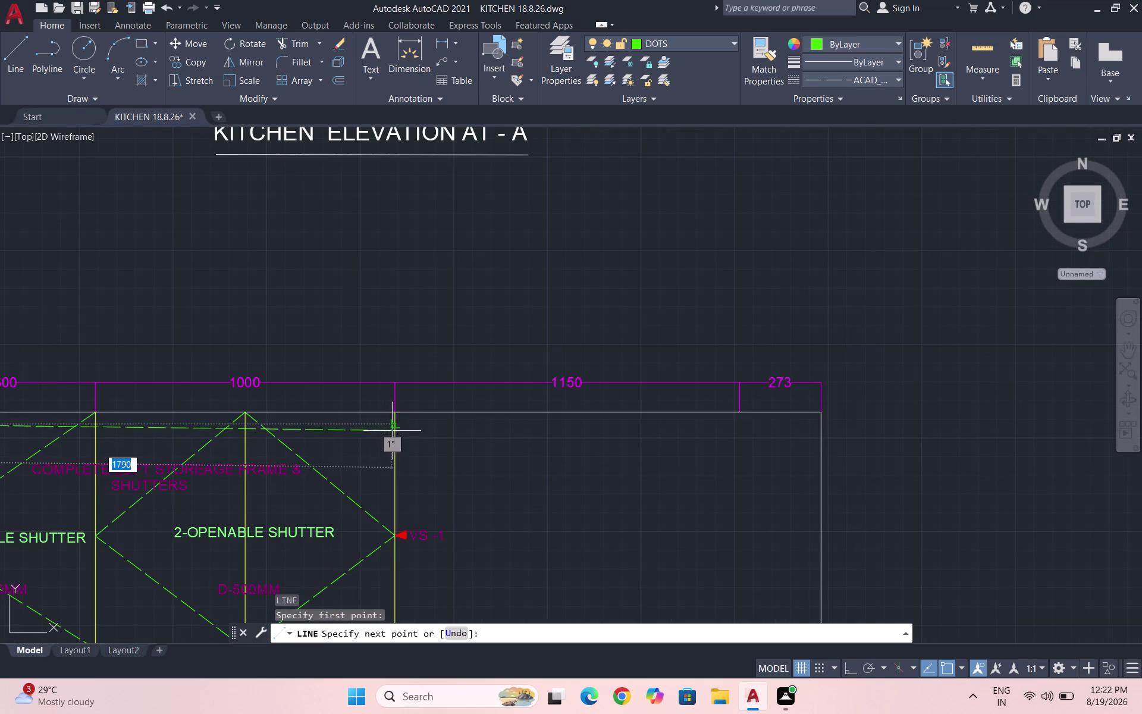
click(396, 428)
key(Escape)
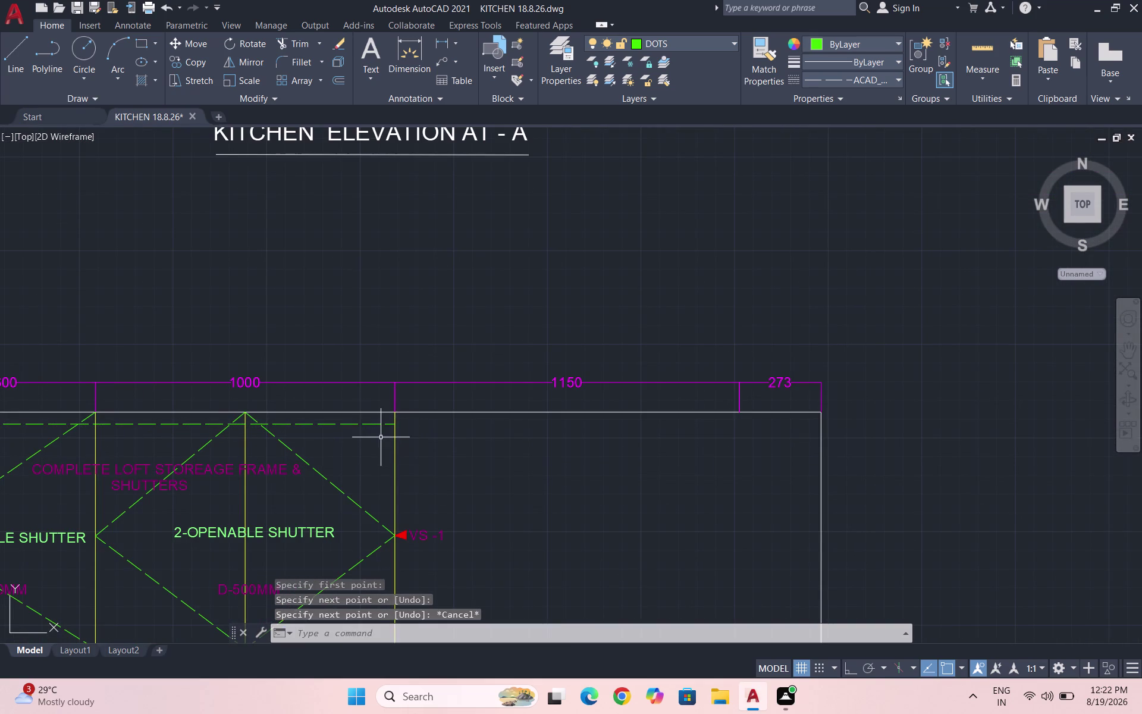
Put the new loft line on the KITCHEN ITEMS layer.
click(381, 437)
scroll(up, 3)
click(358, 420)
click(721, 42)
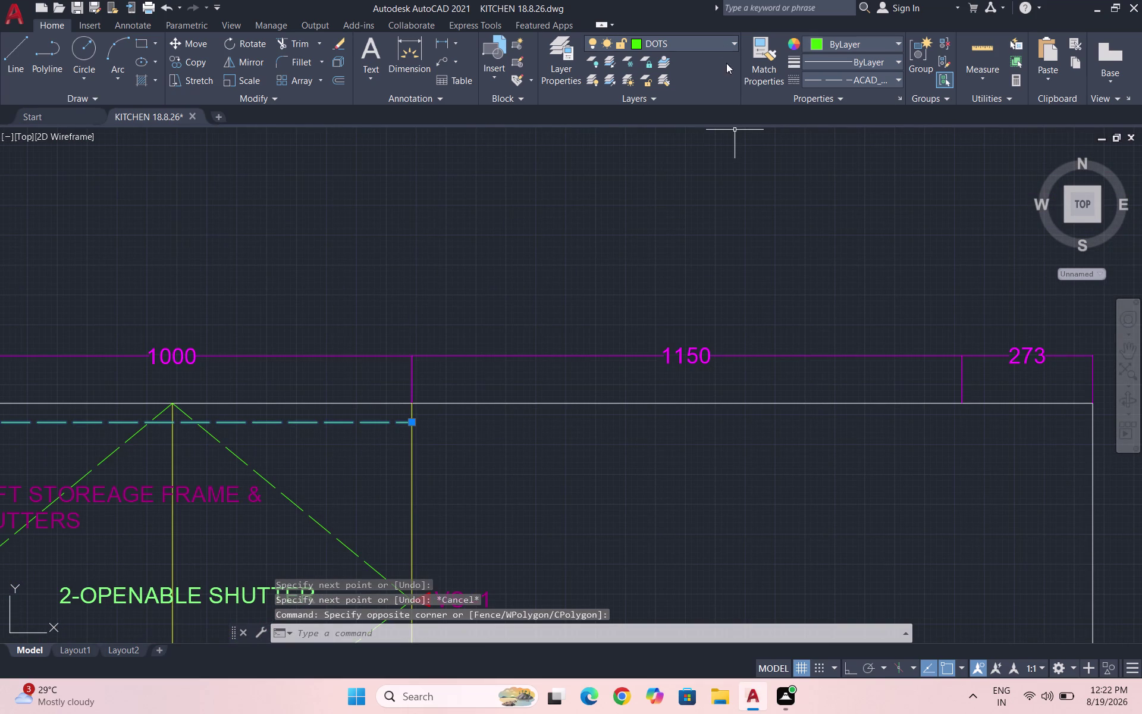
click(704, 199)
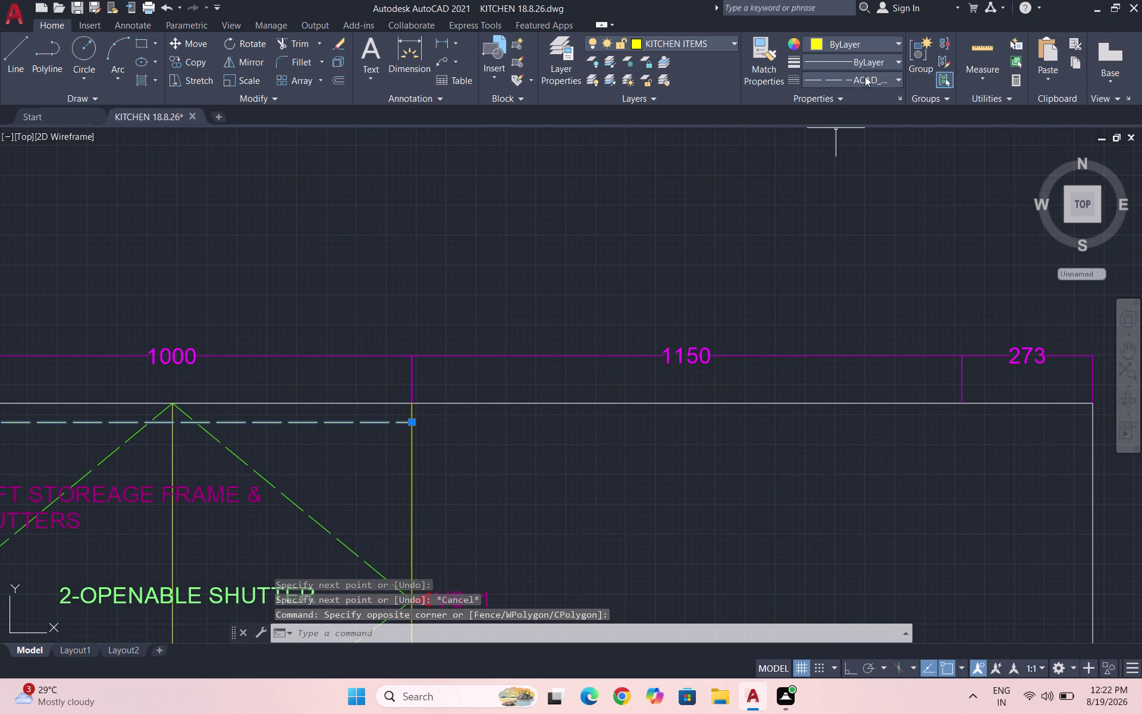
click(865, 76)
click(867, 99)
scroll(down, 3)
key(Escape)
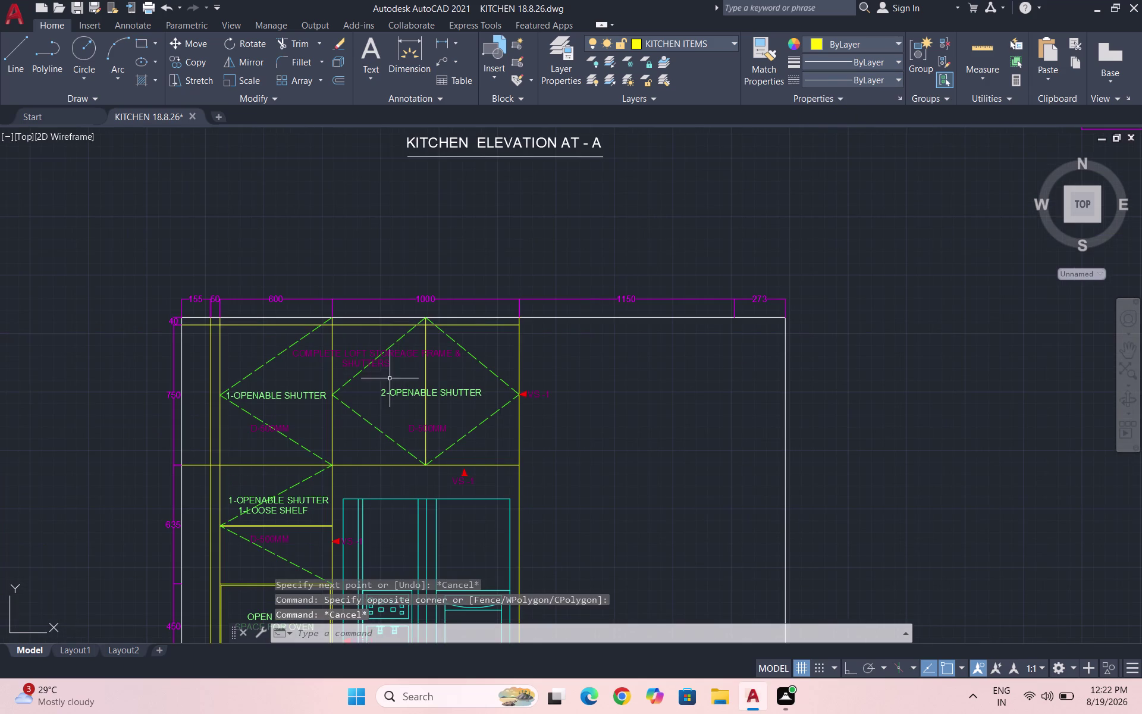
scroll(up, 3)
drag(288, 381, 283, 374)
Pick at the left shutter's dashed diagonals, then clear that selection.
click(232, 355)
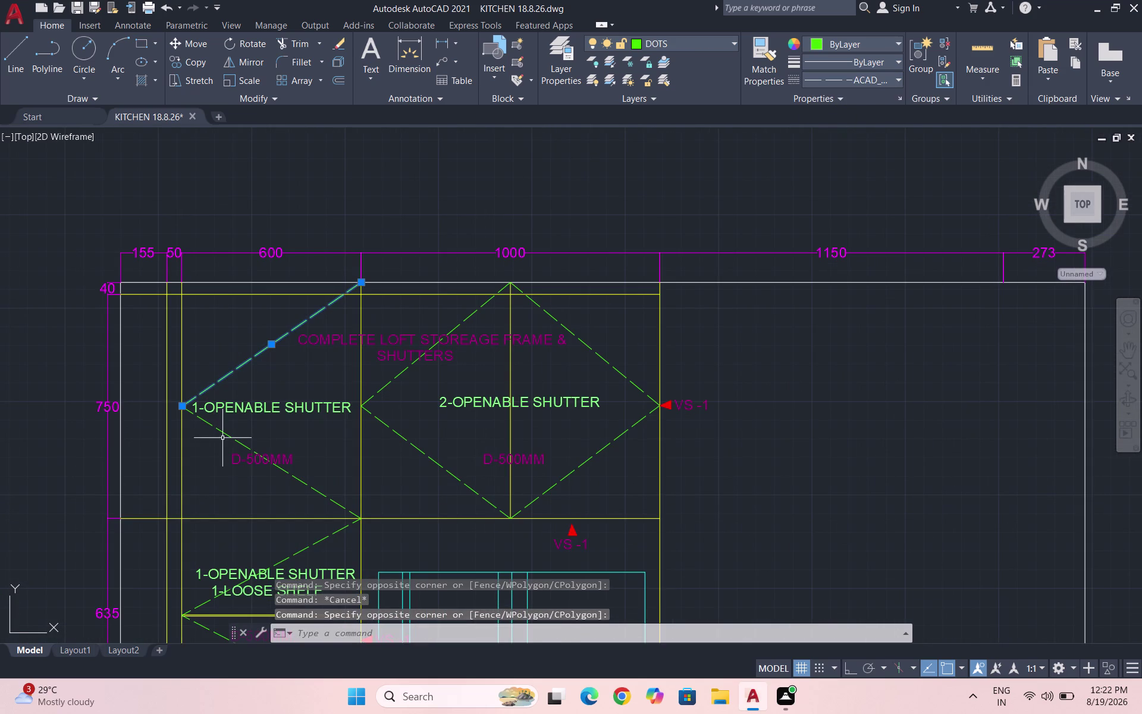
click(206, 466)
click(233, 431)
drag(235, 434, 228, 432)
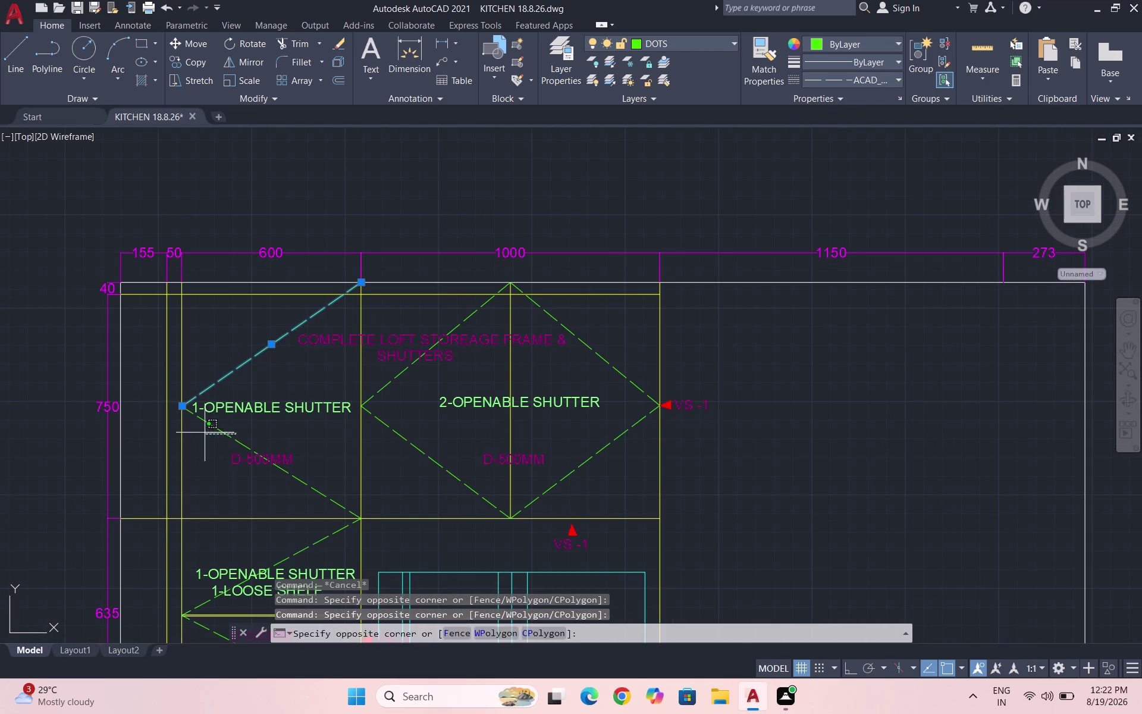
click(204, 433)
click(448, 406)
key(Escape)
Select the dashed diagonal lines of the right 2-openable loft shutter.
click(405, 410)
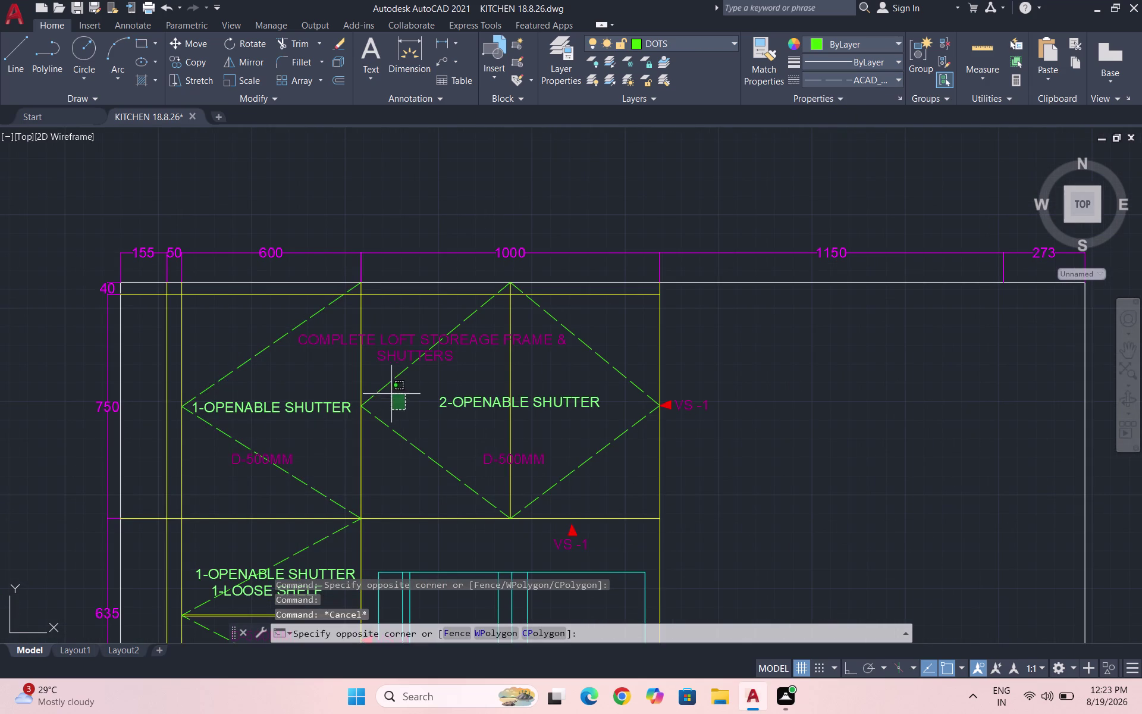
click(378, 379)
click(408, 445)
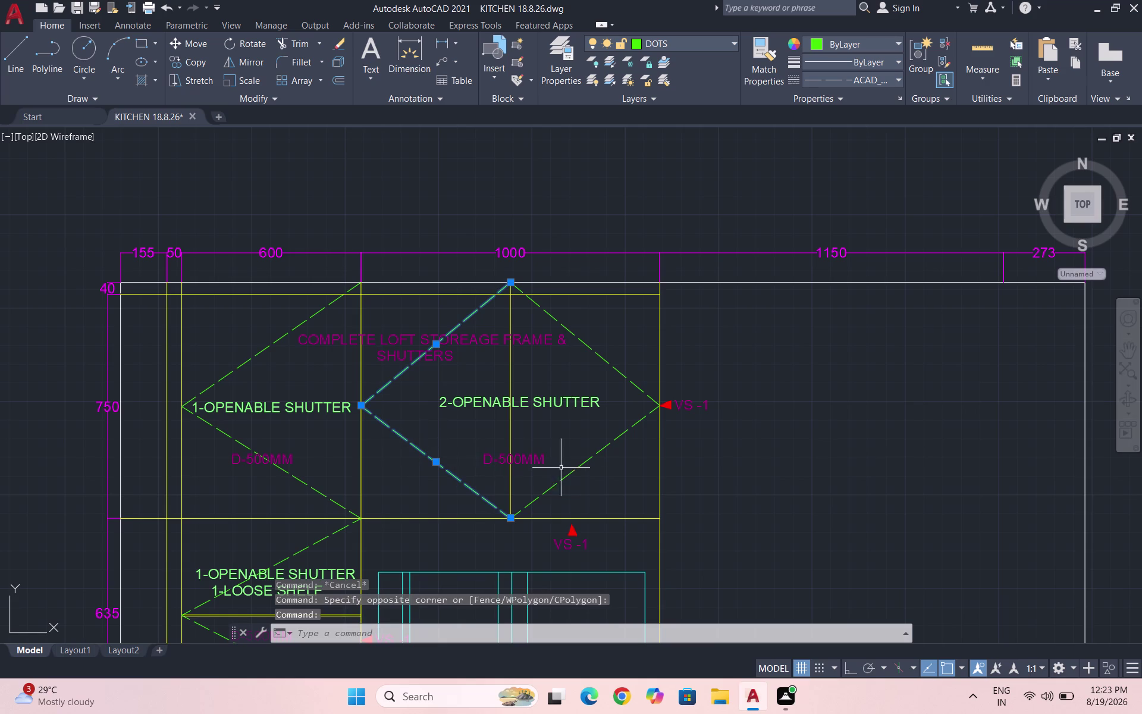
click(582, 453)
click(580, 450)
click(611, 467)
click(583, 457)
click(638, 383)
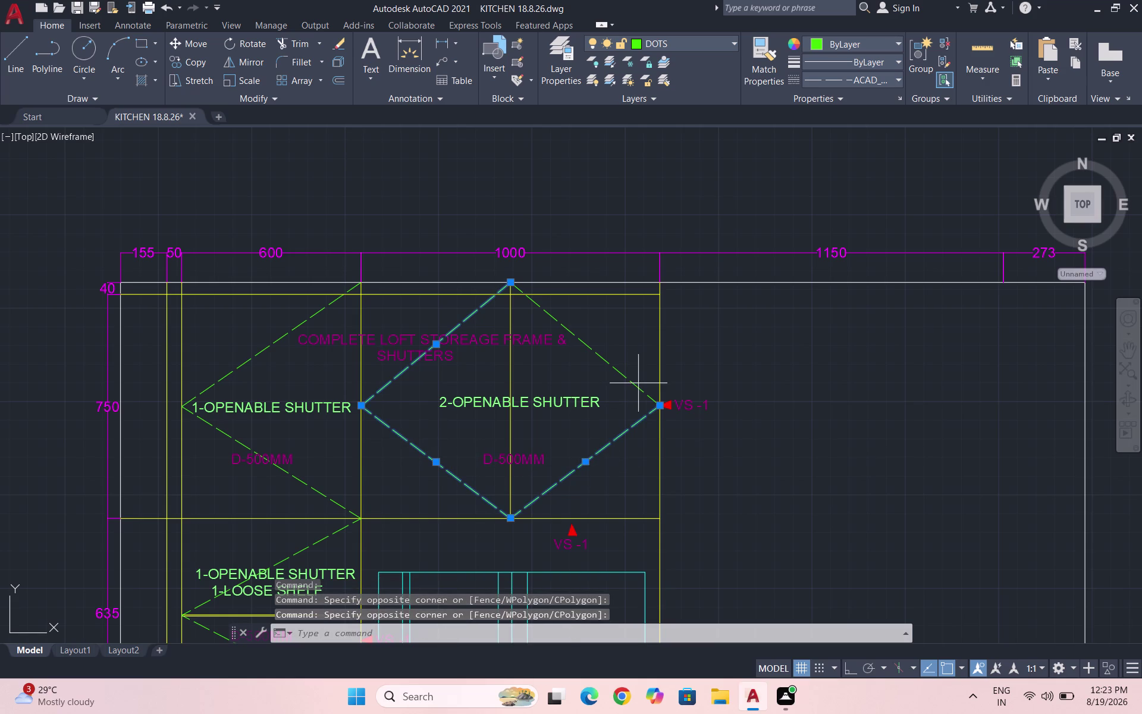
click(606, 375)
Add the left shutter's remaining diagonals and delete all selected dashed lines.
click(215, 435)
click(191, 421)
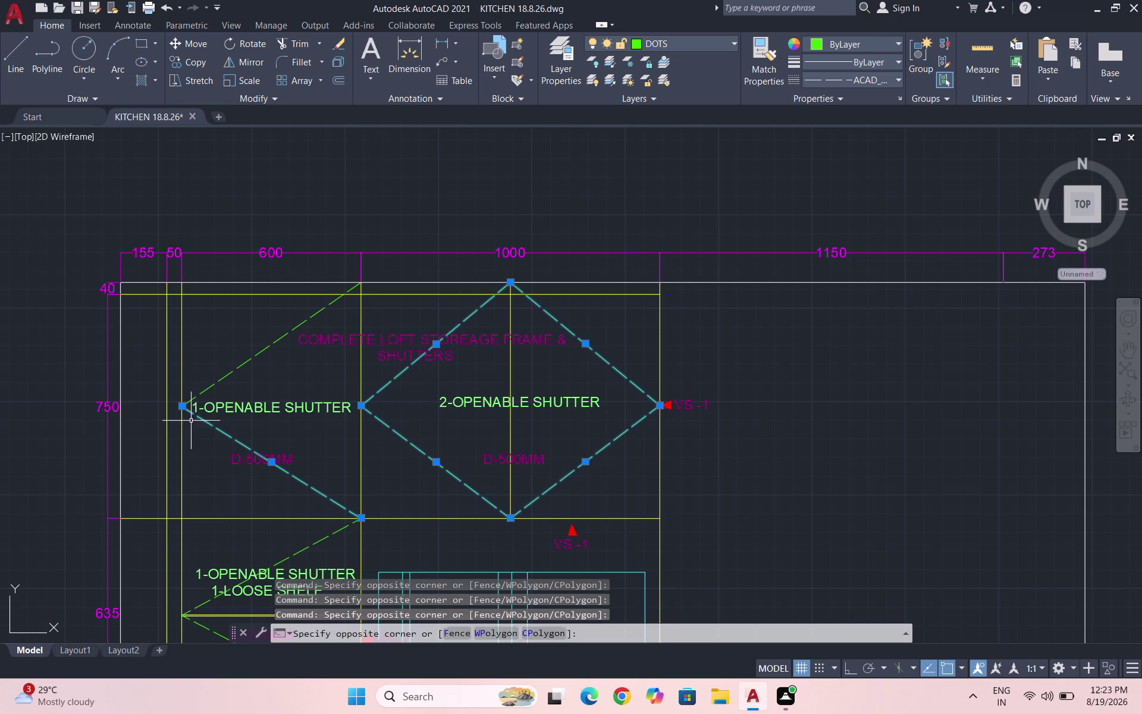
drag(277, 374, 261, 360)
click(241, 349)
key(Delete)
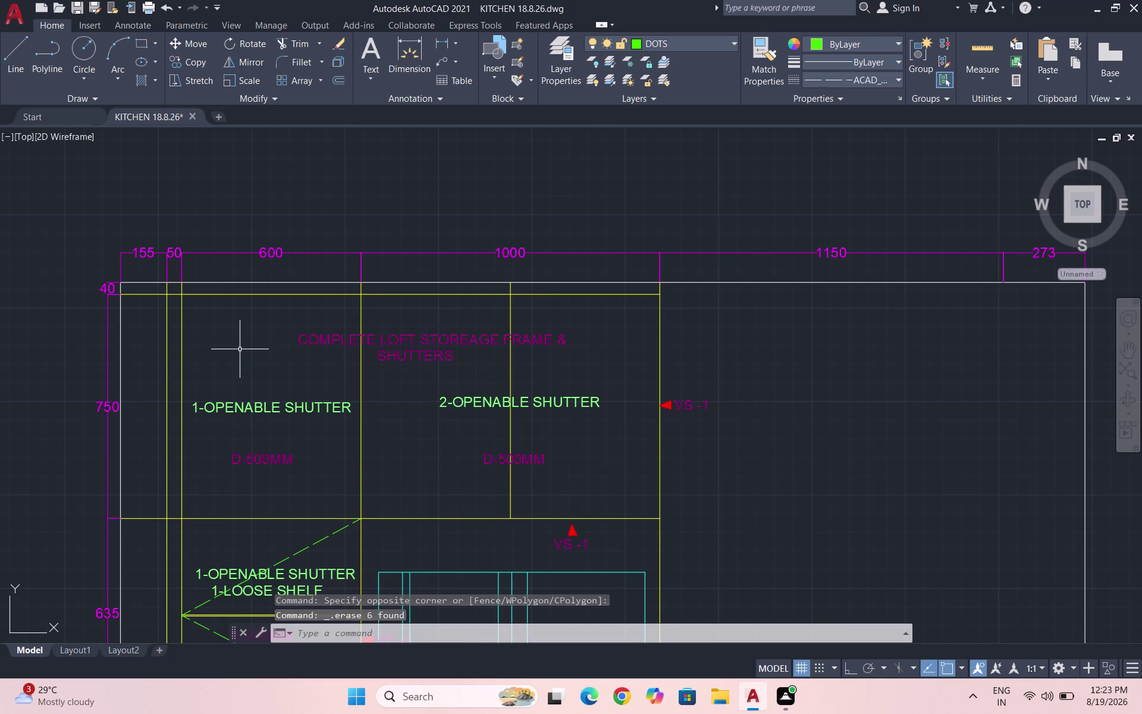
key(Escape)
key(Escape)
key(l)
key(Return)
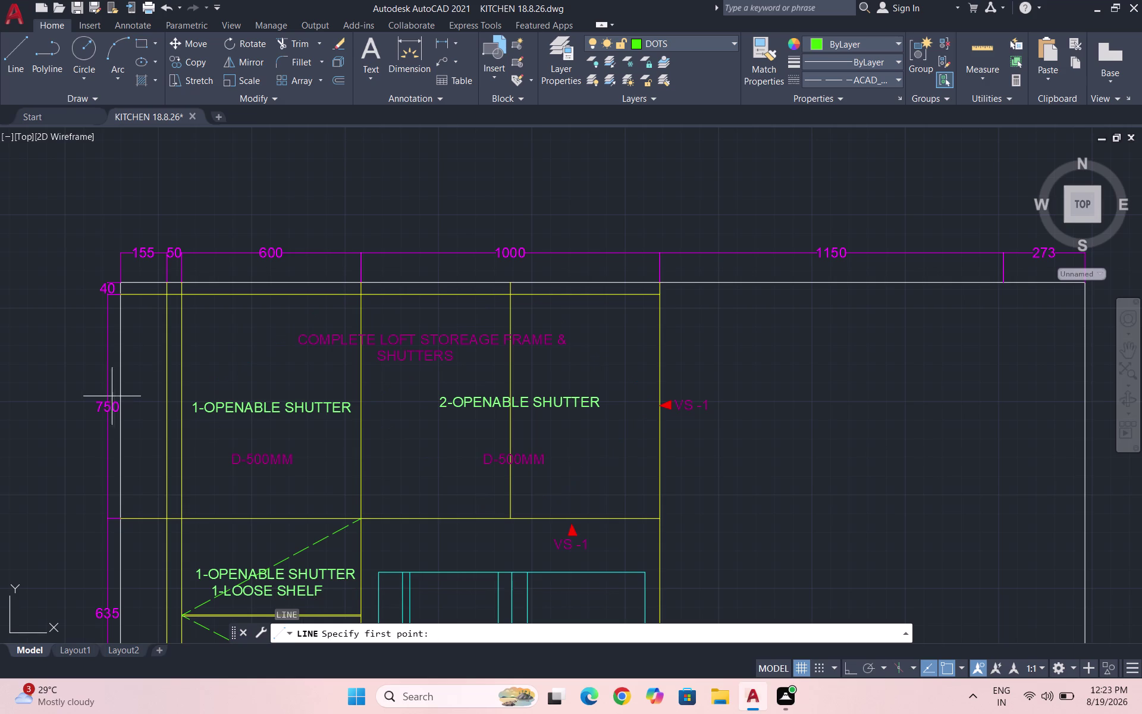
Draw a horizontal guide line and the left shutter's swing diagonals.
click(122, 404)
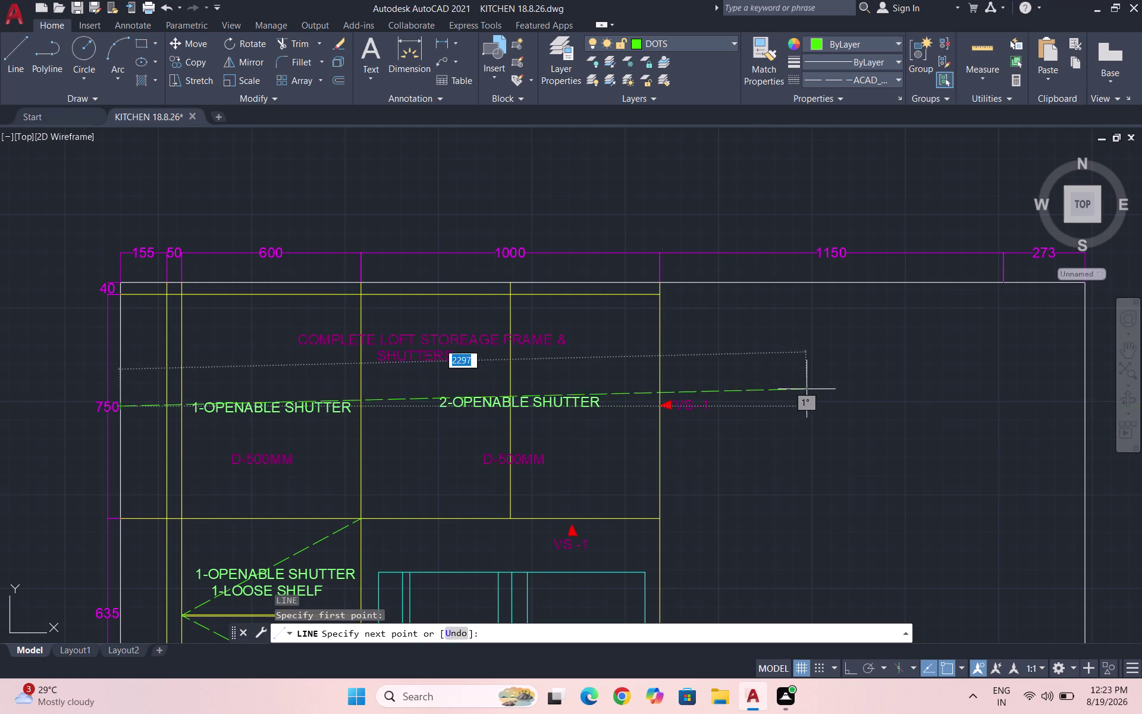
click(811, 400)
key(Escape)
key(space)
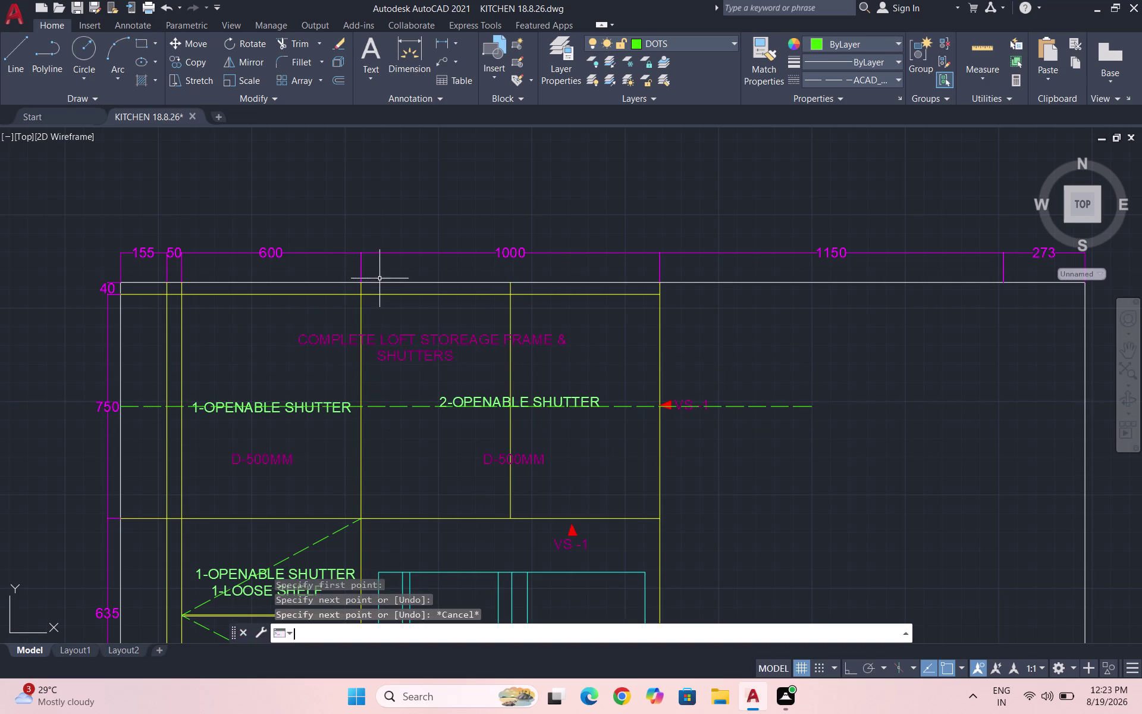
click(362, 296)
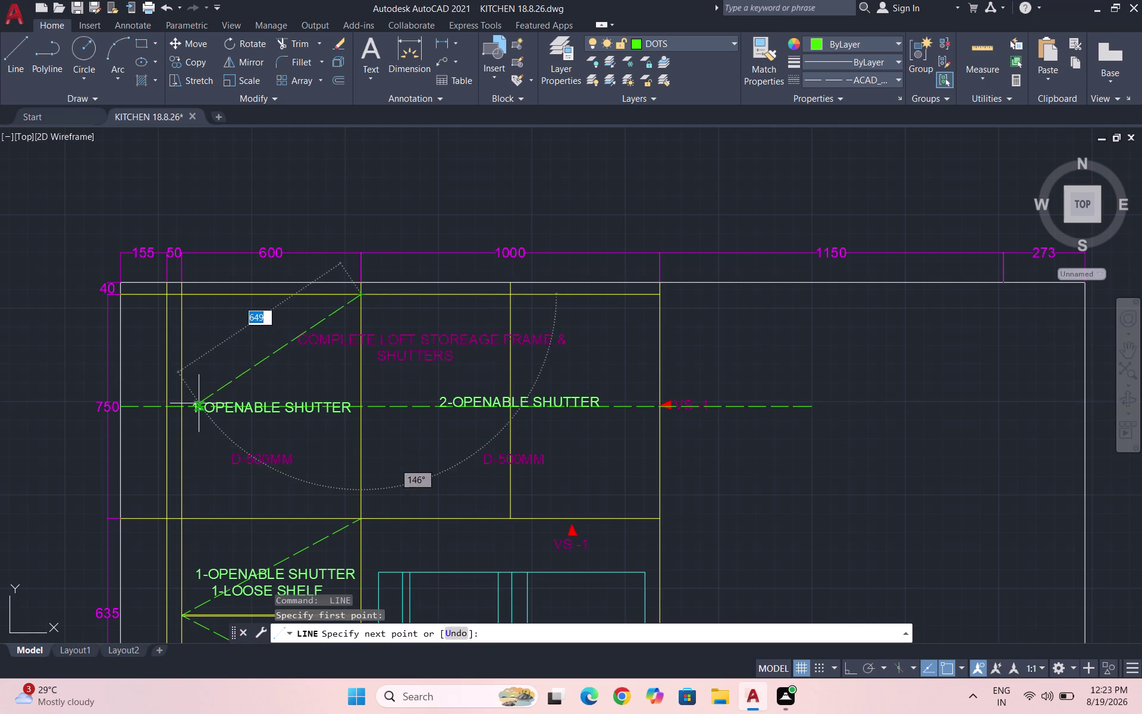
click(181, 408)
click(361, 516)
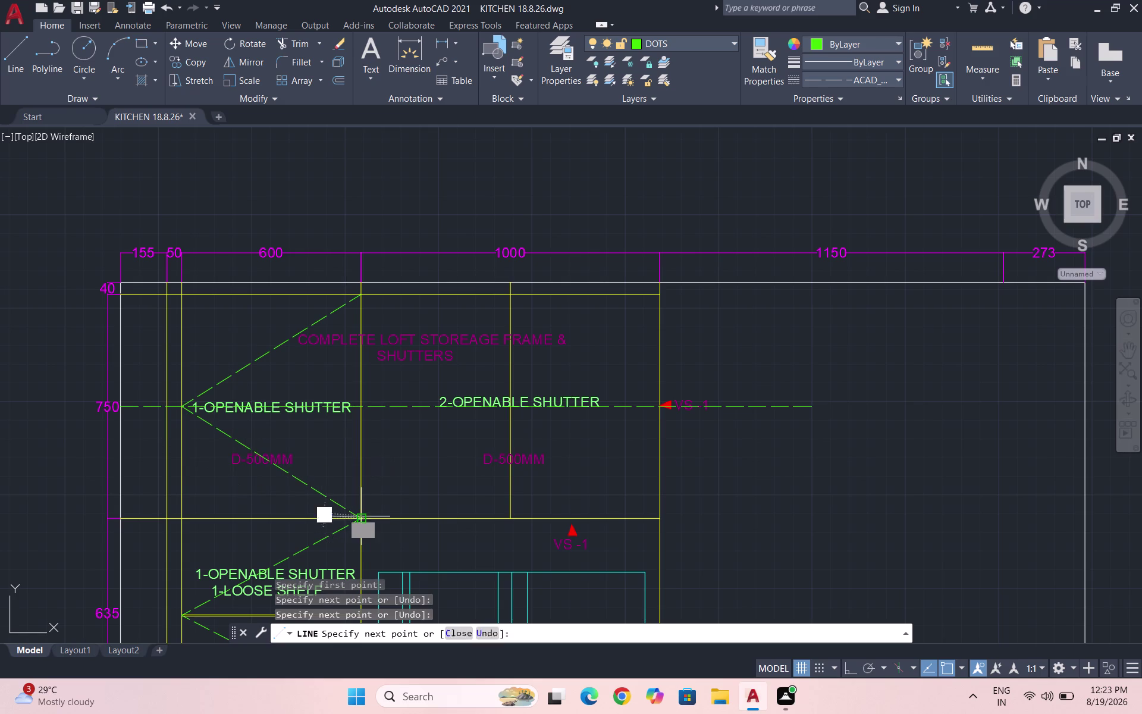
key(space)
Draw a closed diamond opening symbol on the right loft shutter.
key(space)
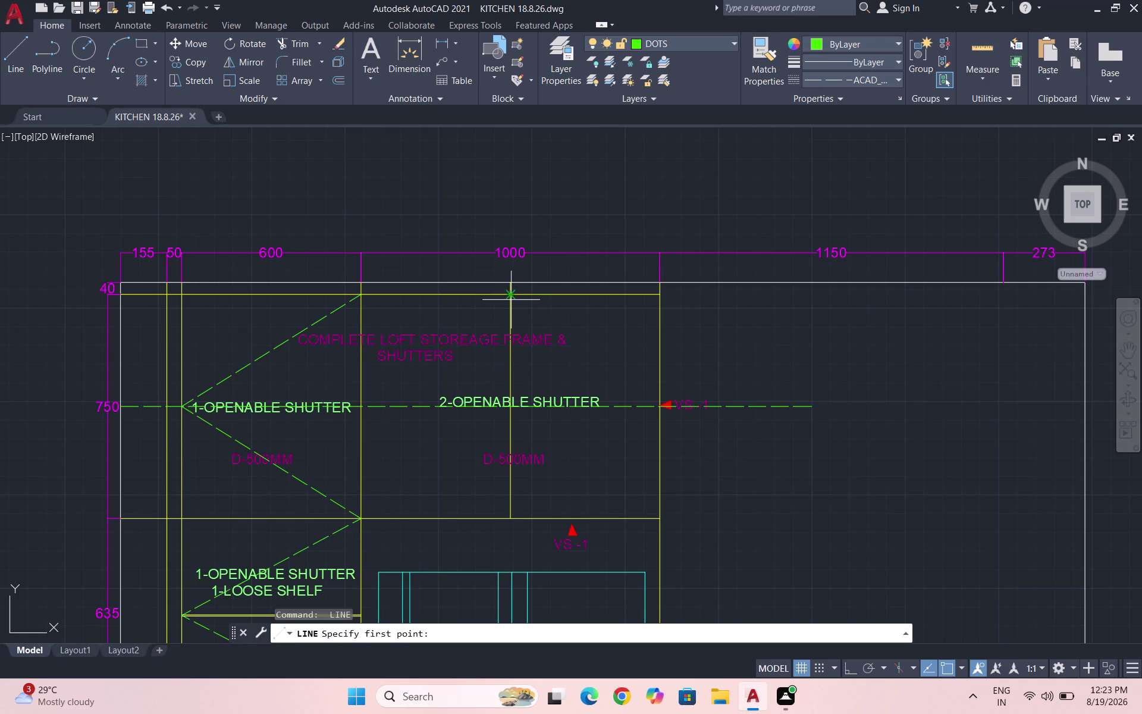
click(508, 292)
click(359, 406)
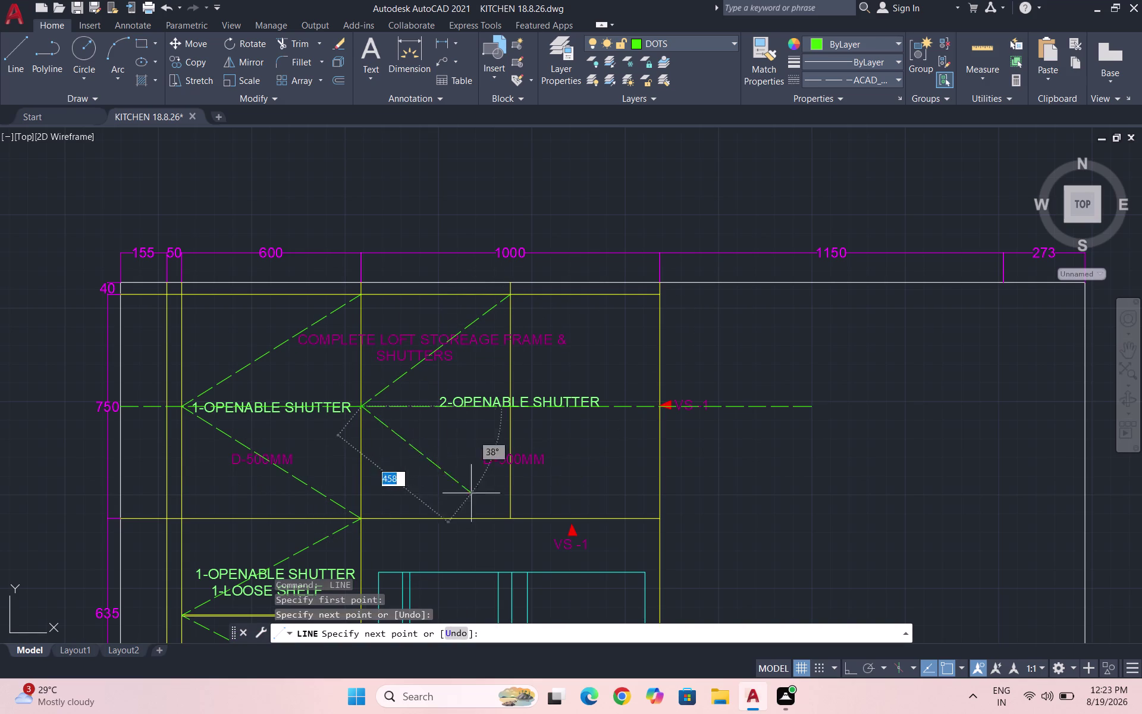
click(507, 519)
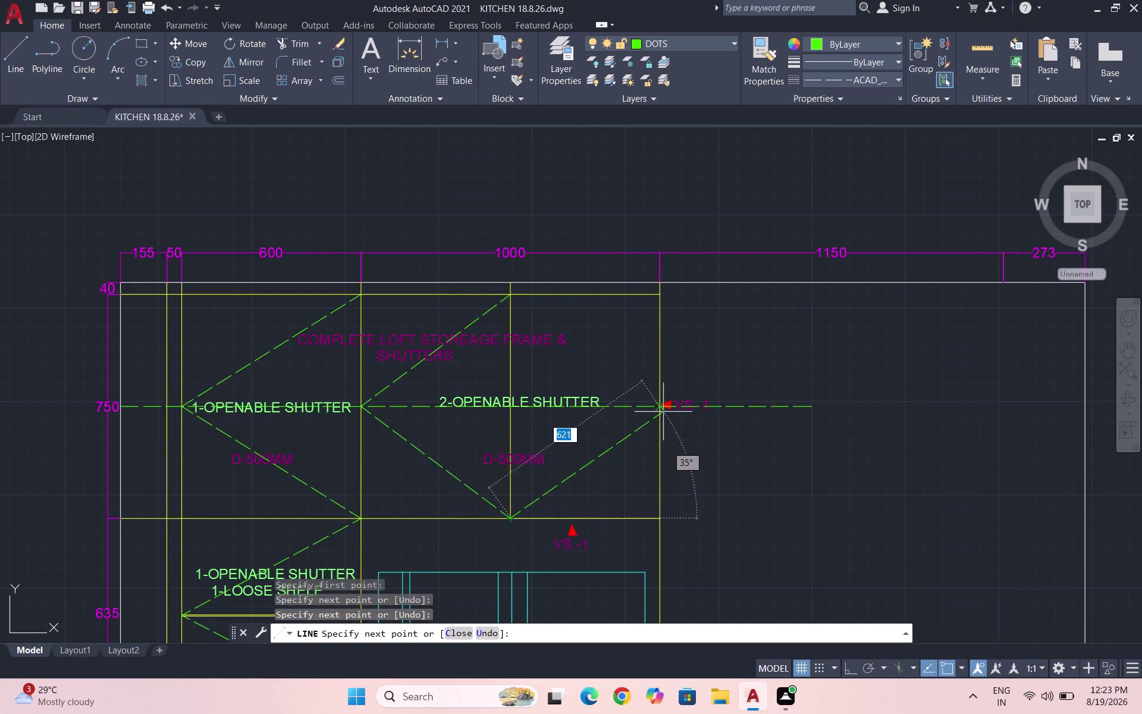
click(662, 408)
click(511, 293)
key(Escape)
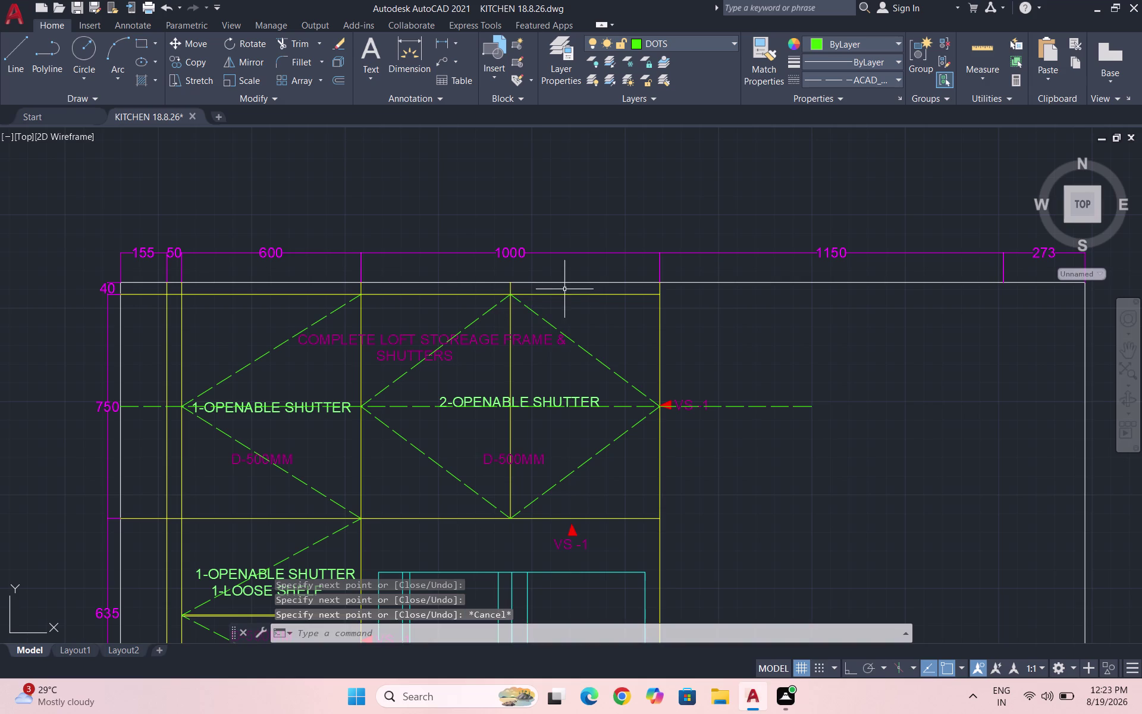
Attempt trimming the line ends, then delete the horizontal dashed guide line.
text(TR)
key(Return)
key(Return)
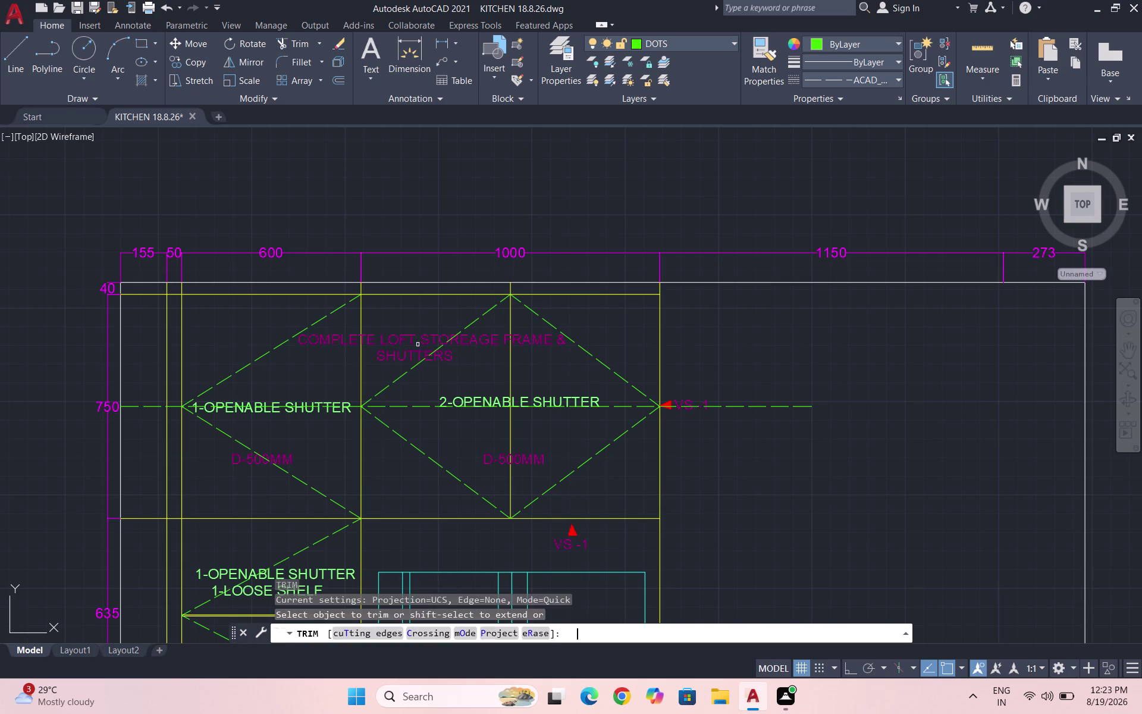
click(361, 288)
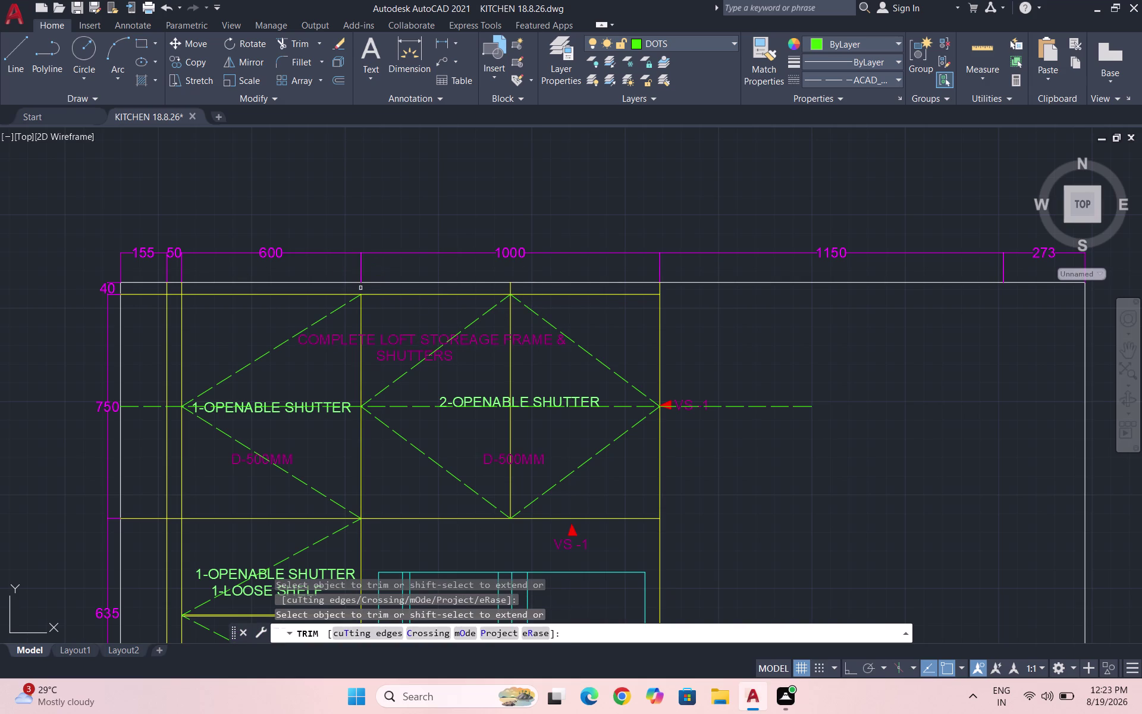
click(510, 289)
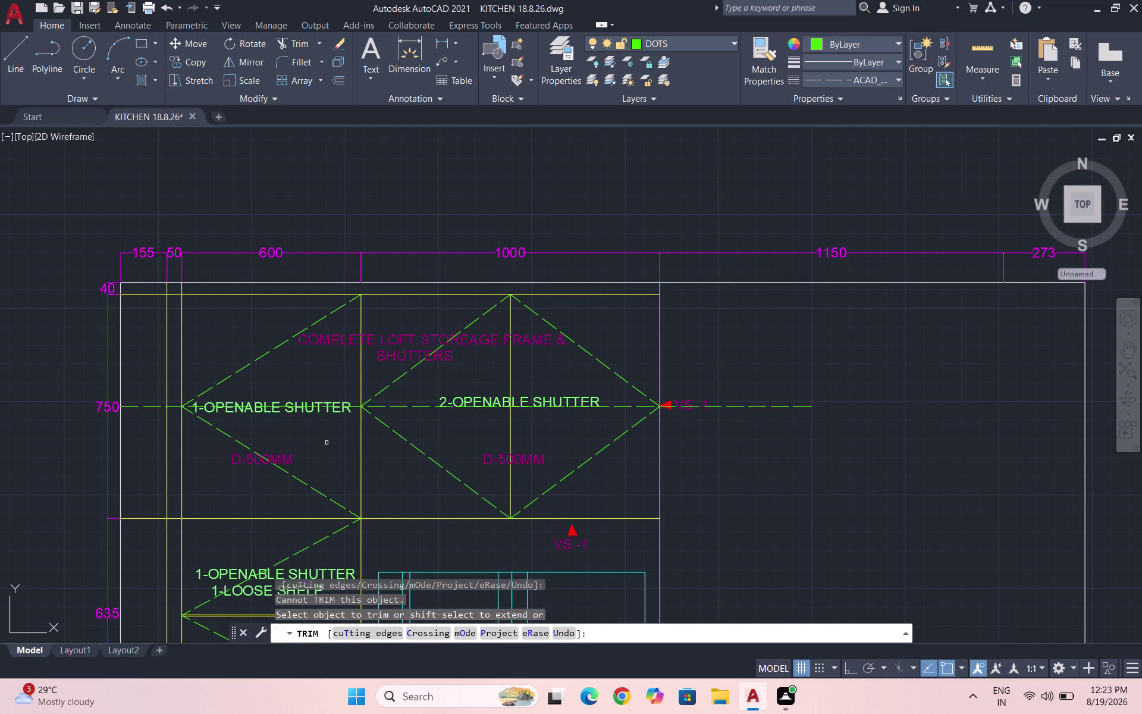
key(Escape)
click(423, 415)
click(414, 400)
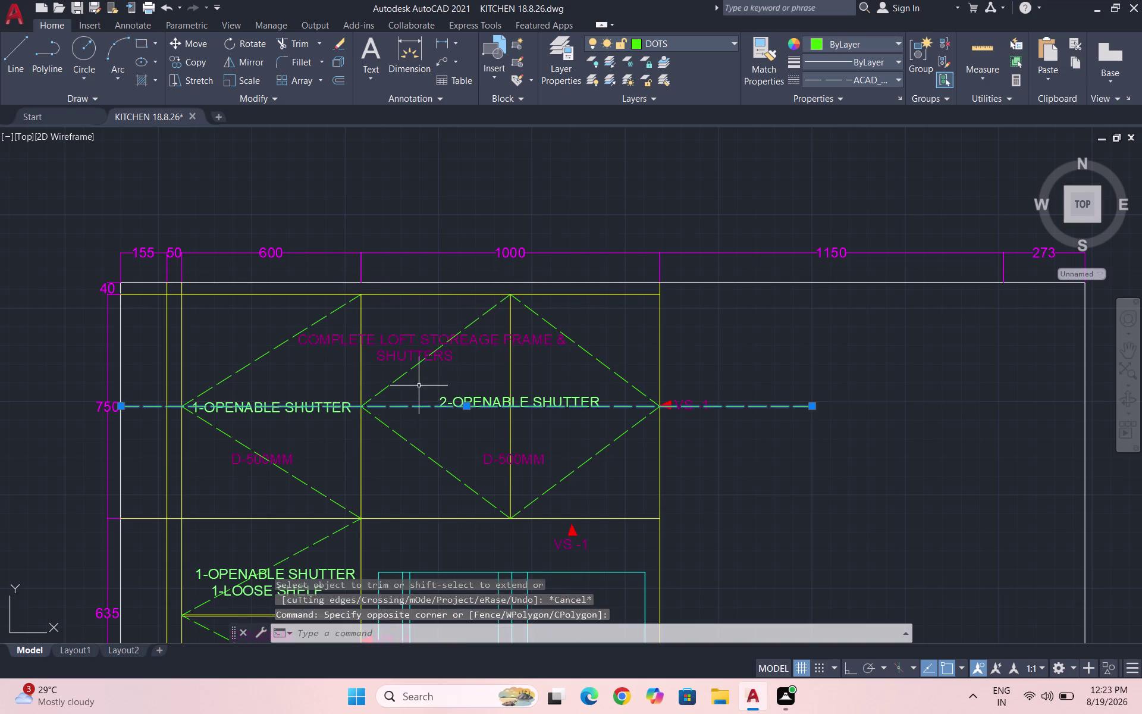
key(Delete)
scroll(down, 3)
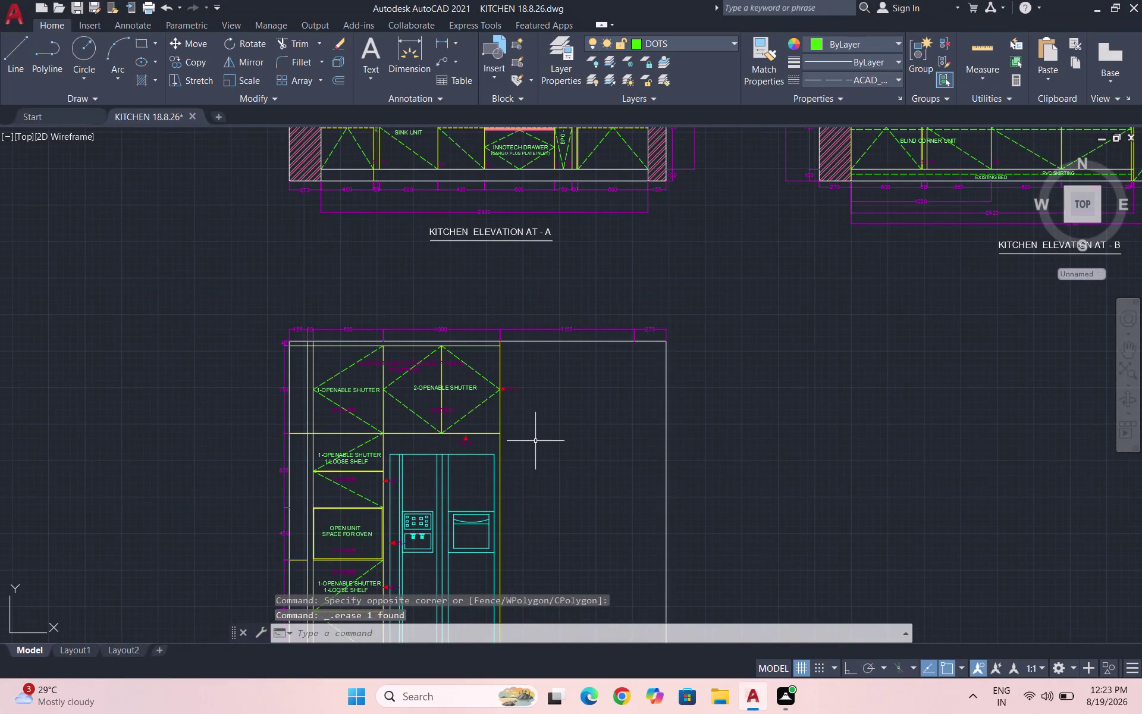
scroll(down, 3)
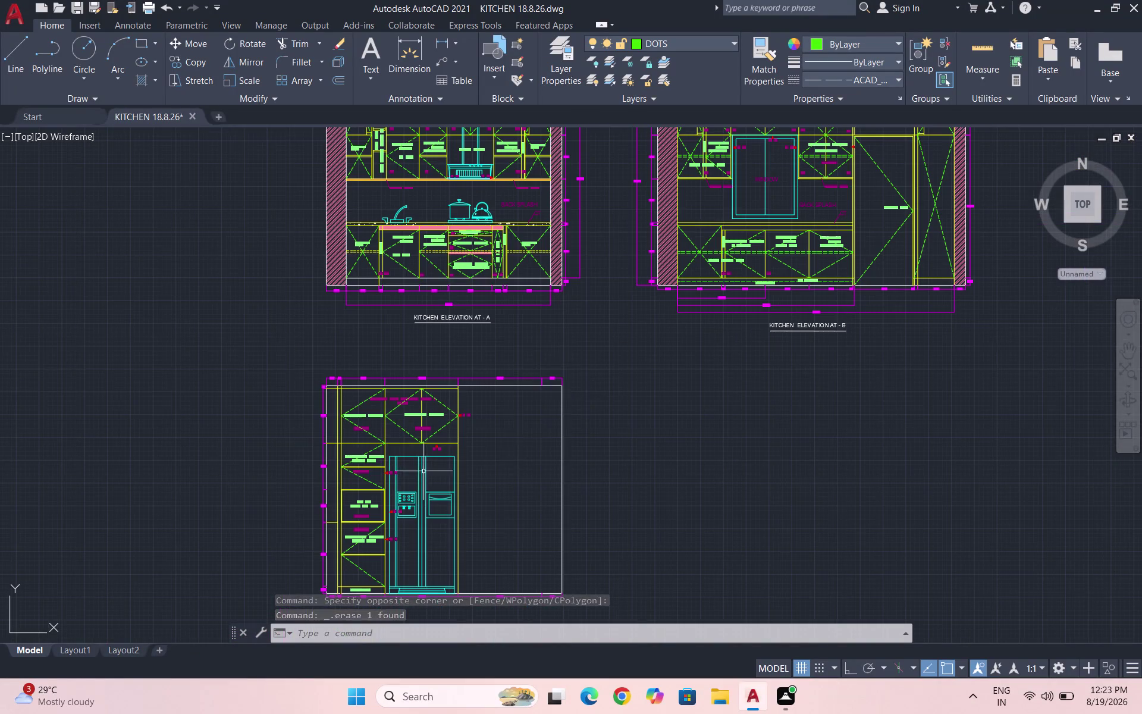
scroll(up, 3)
scroll(up, 3)
Copy the FILLER-1 label from elevation A into the third elevation.
click(350, 298)
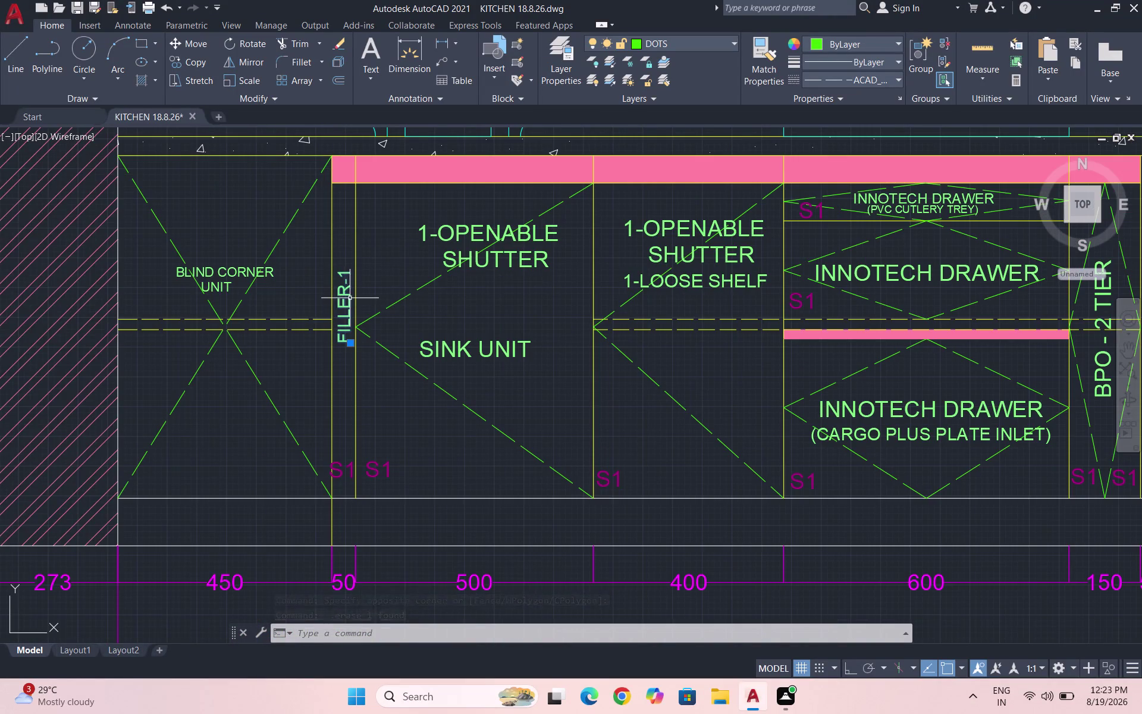
text(CO)
key(Return)
click(344, 301)
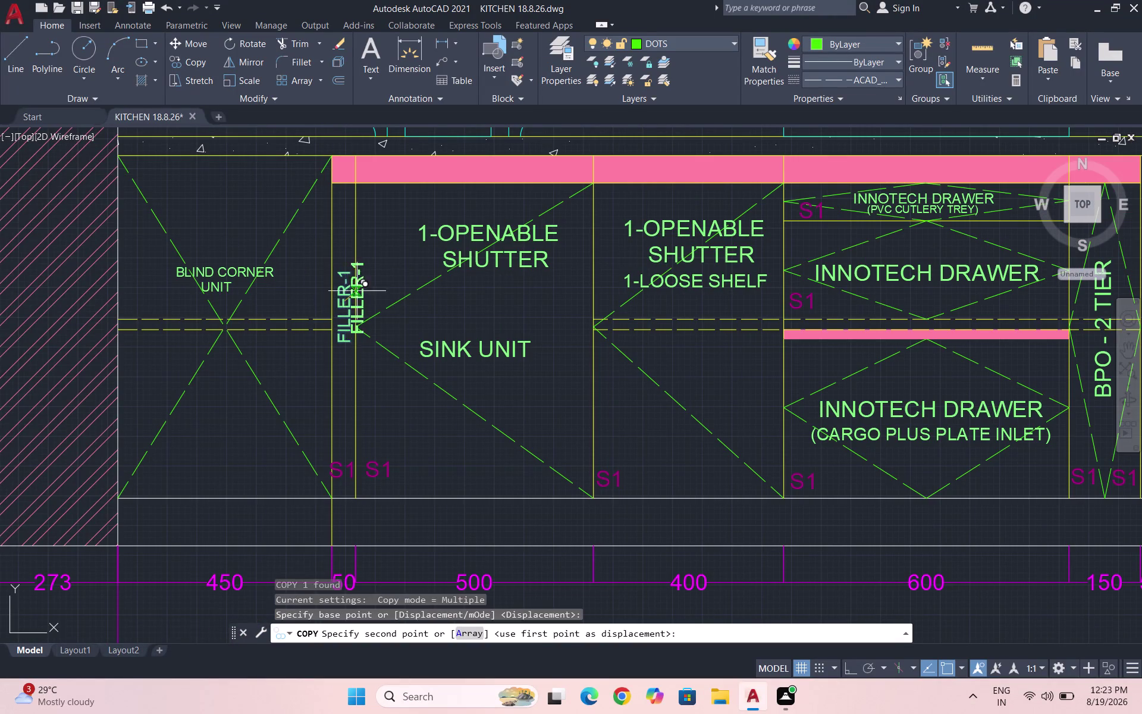
scroll(down, 3)
scroll(up, 3)
scroll(up, 3)
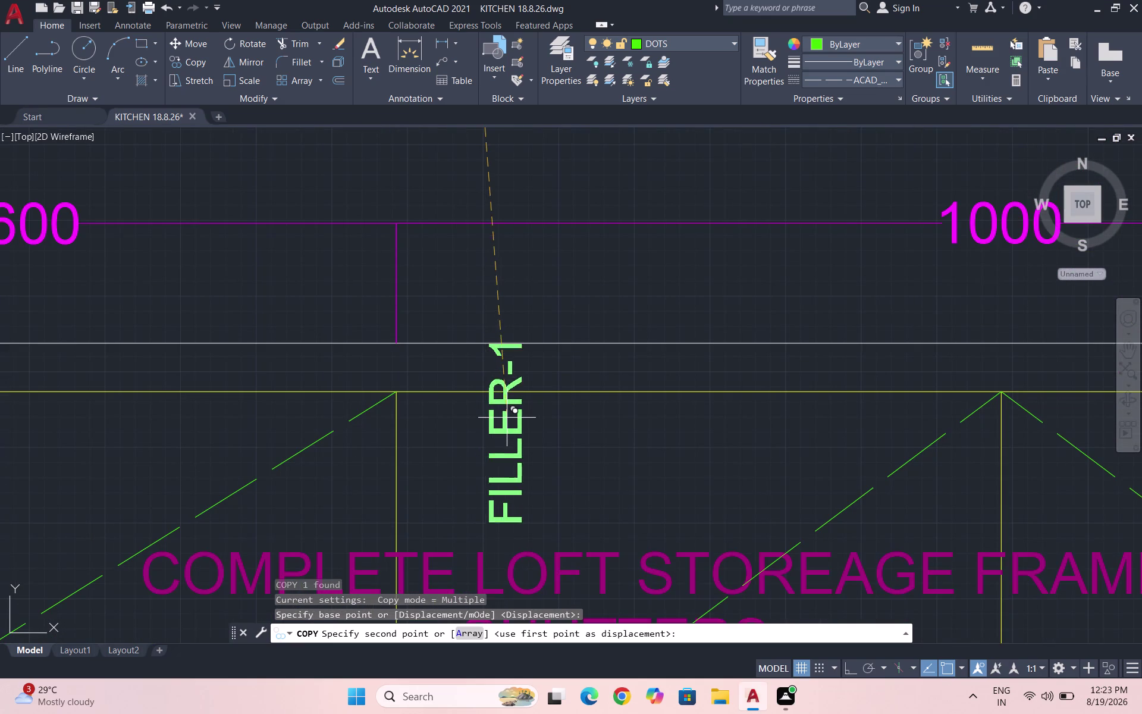
click(504, 433)
key(Escape)
Rotate the copied FILLER-1 label to horizontal with Ortho on.
click(552, 439)
drag(481, 436, 473, 434)
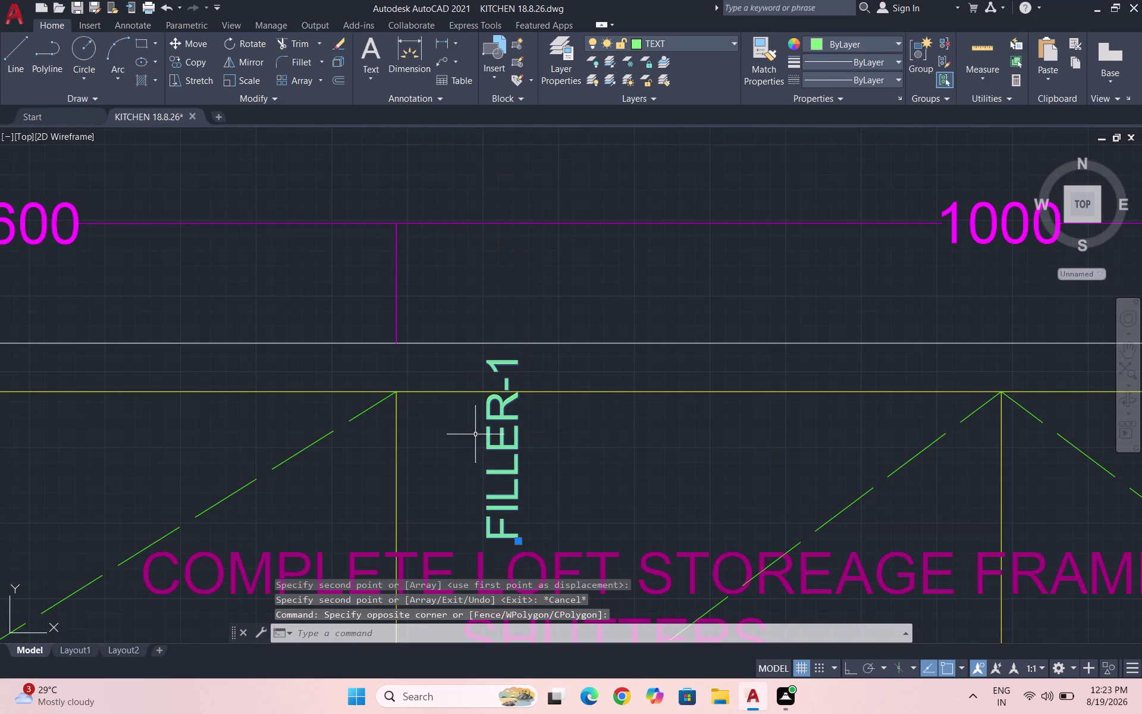
text(RO)
key(Return)
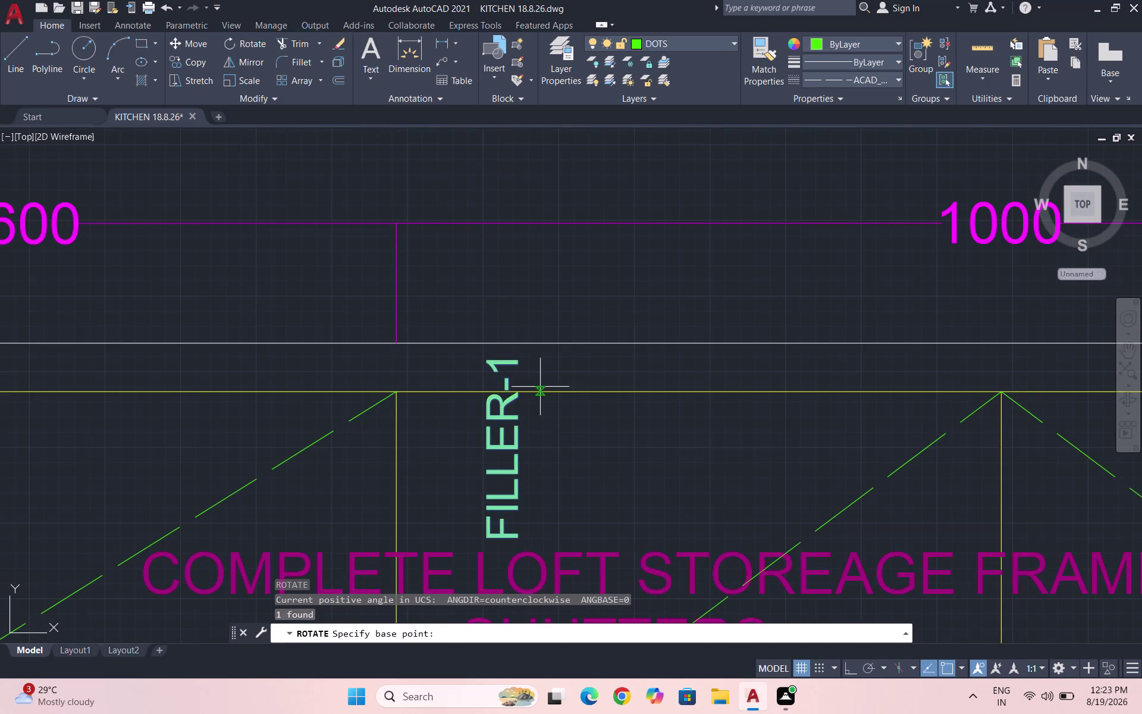
click(516, 361)
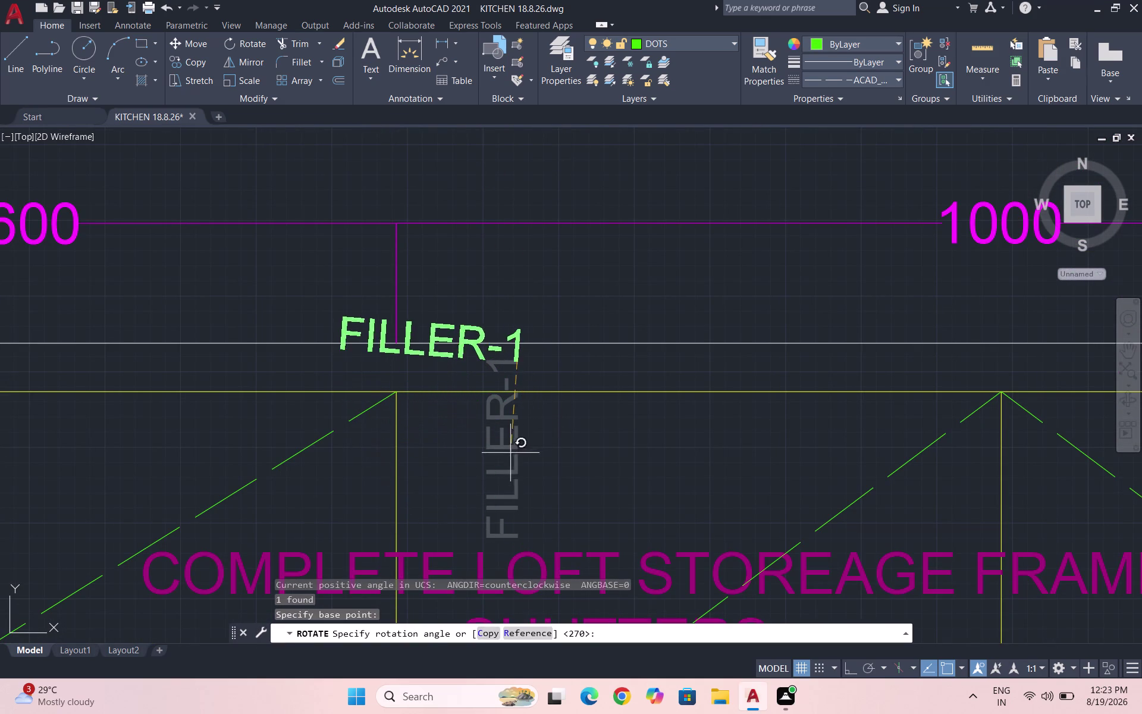
key(F8)
click(521, 441)
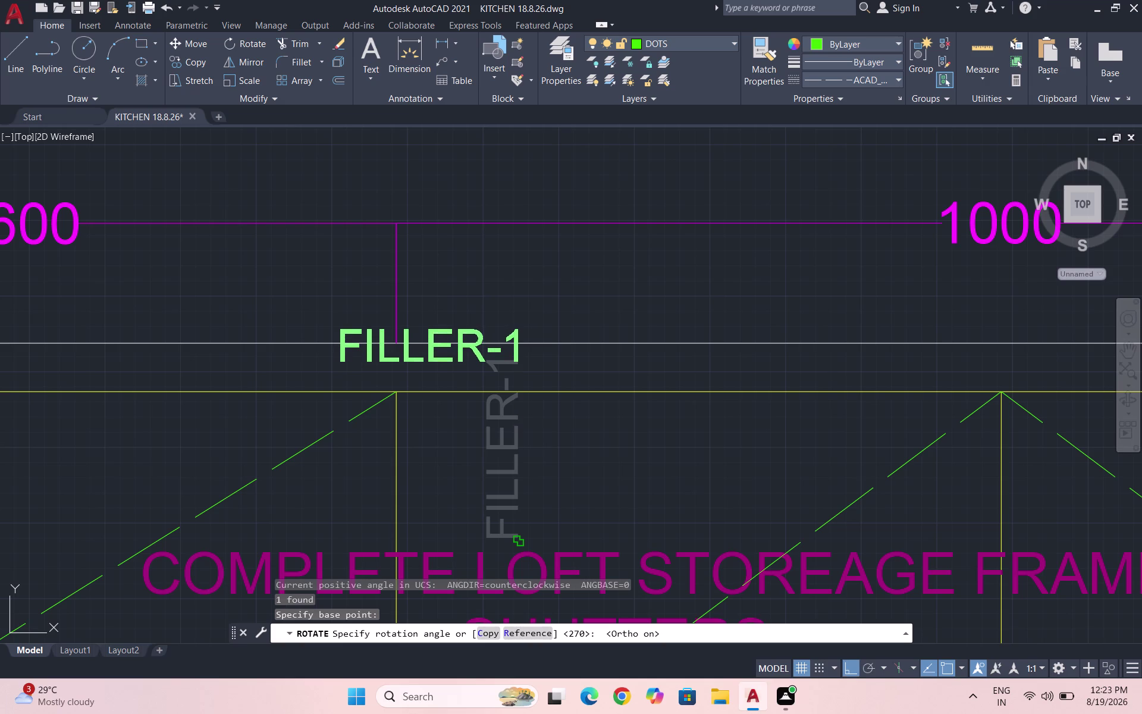
click(503, 473)
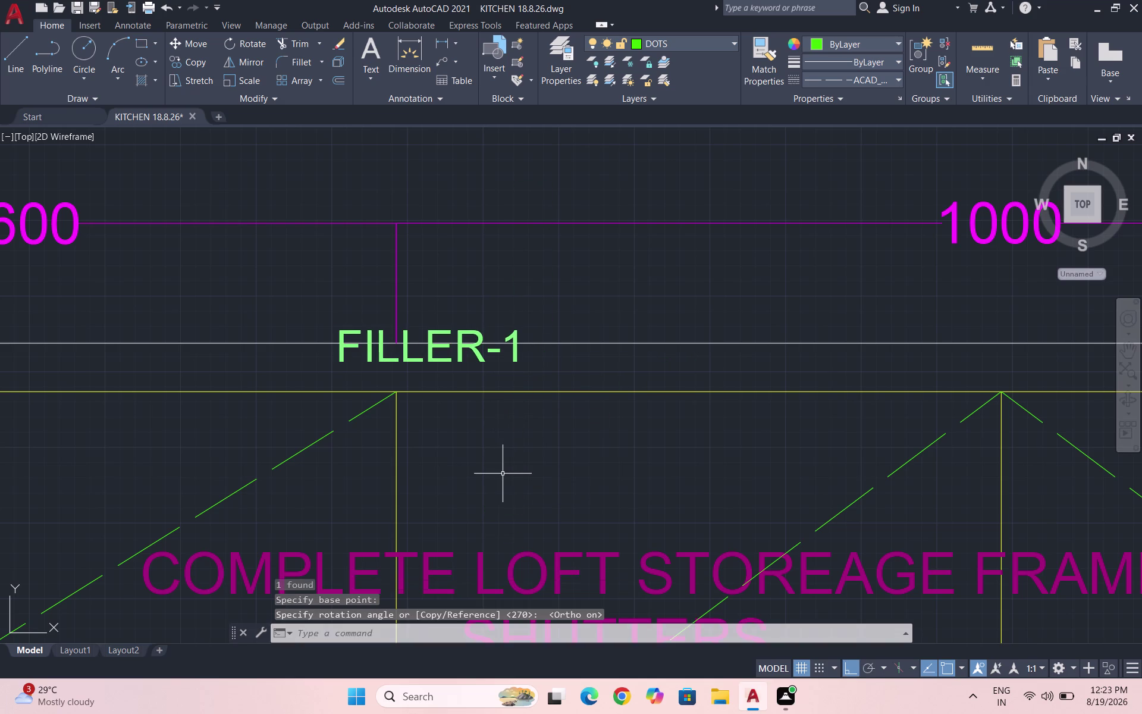
Move the horizontal FILLER-1 label into the narrow top filler strip.
scroll(up, 3)
drag(505, 375, 489, 362)
click(333, 299)
key(m)
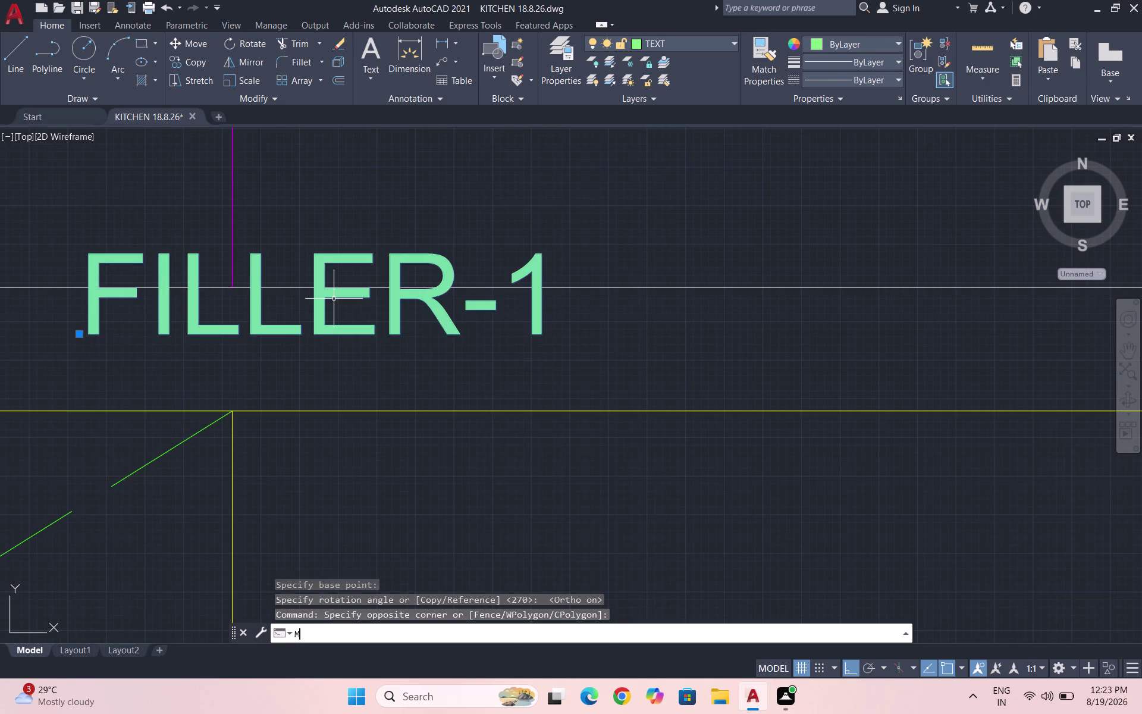
key(Return)
drag(314, 295, 317, 311)
click(312, 331)
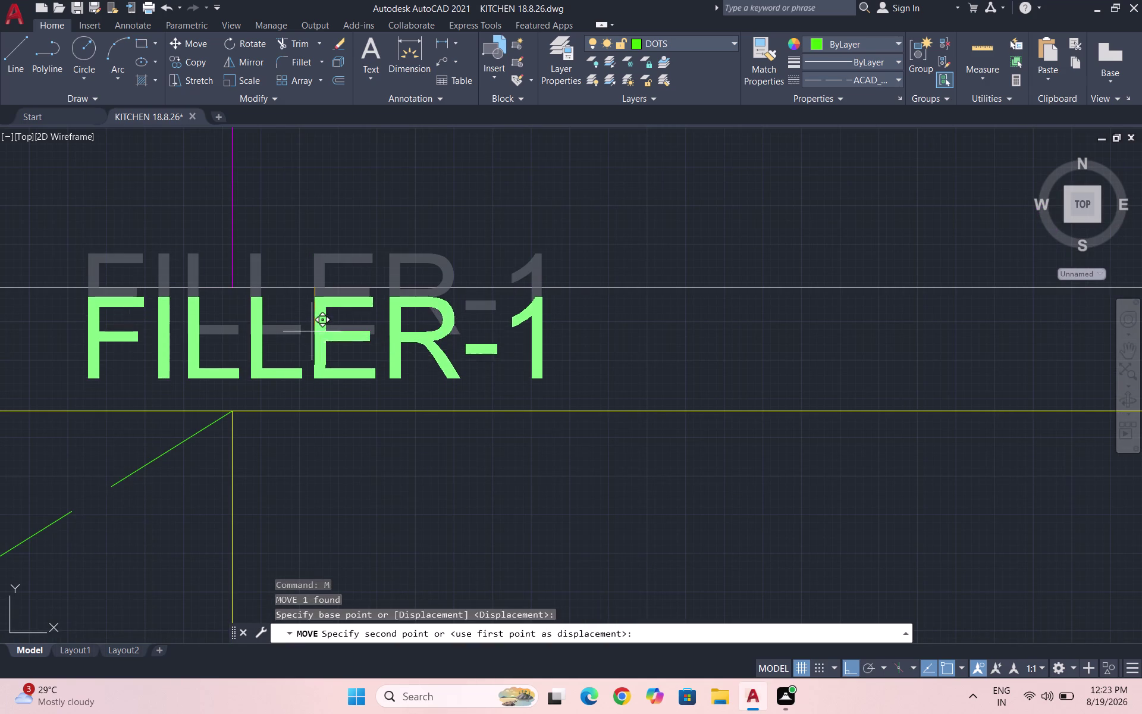
scroll(down, 3)
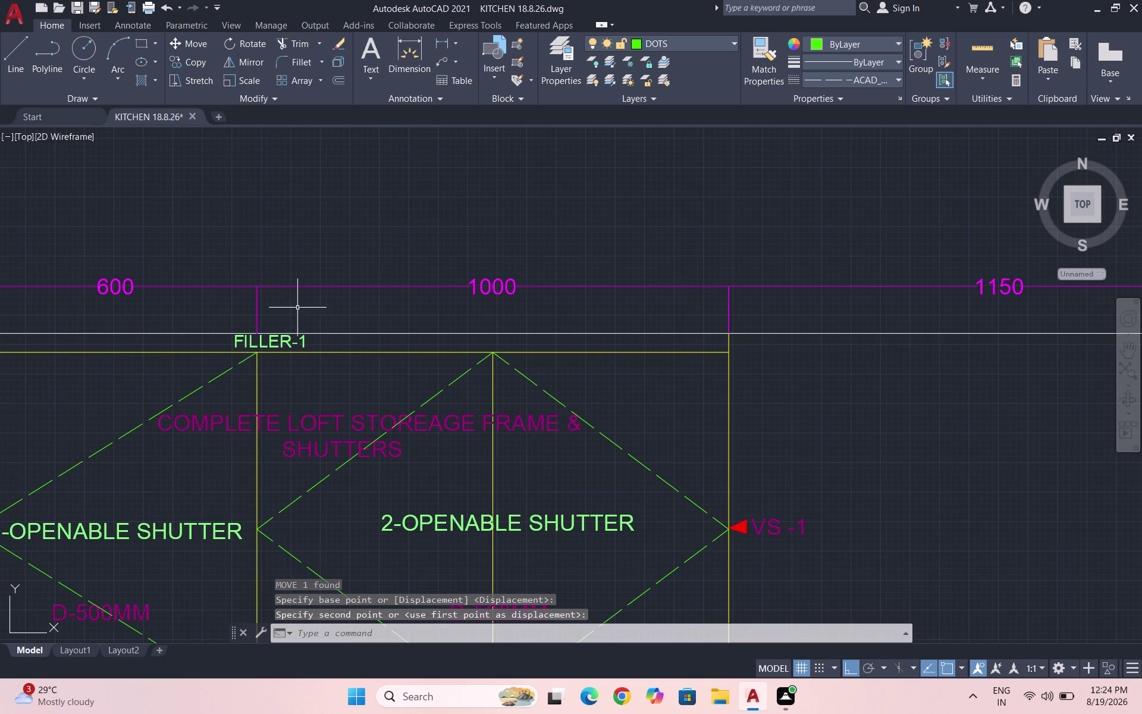
scroll(down, 3)
scroll(down, 3)
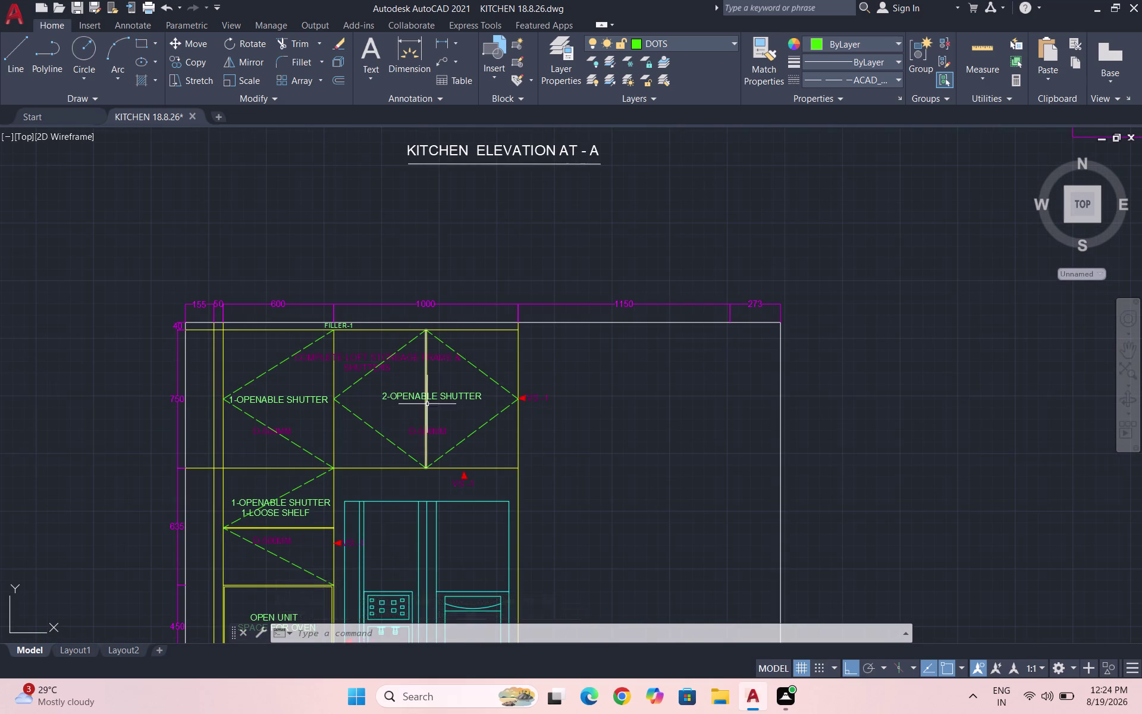
Start copying the S1 tag from its base point with Ortho toggled.
scroll(down, 3)
scroll(down, 3)
scroll(up, 3)
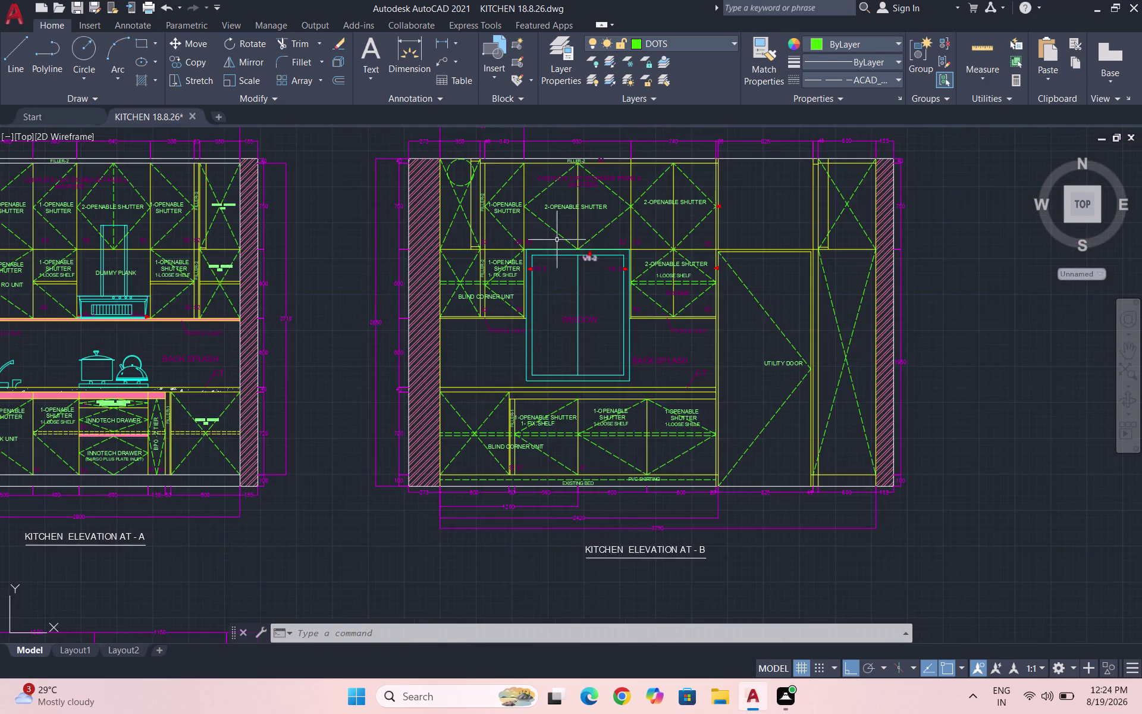
scroll(up, 3)
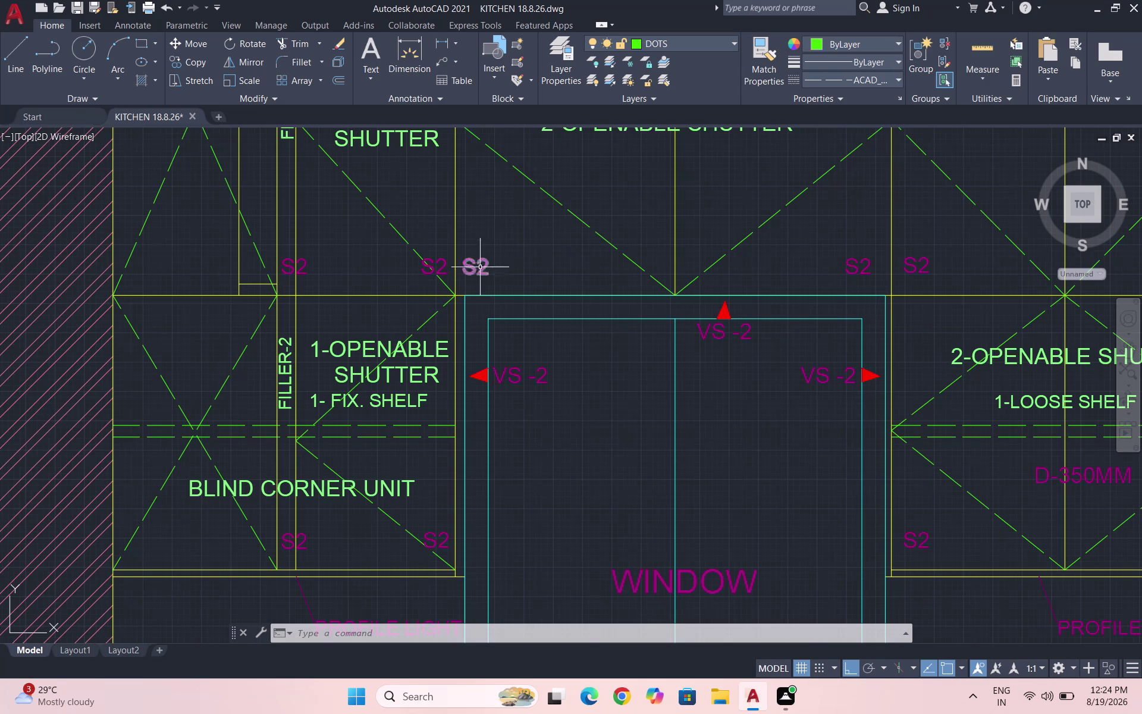
scroll(down, 3)
scroll(down, 3)
scroll(up, 3)
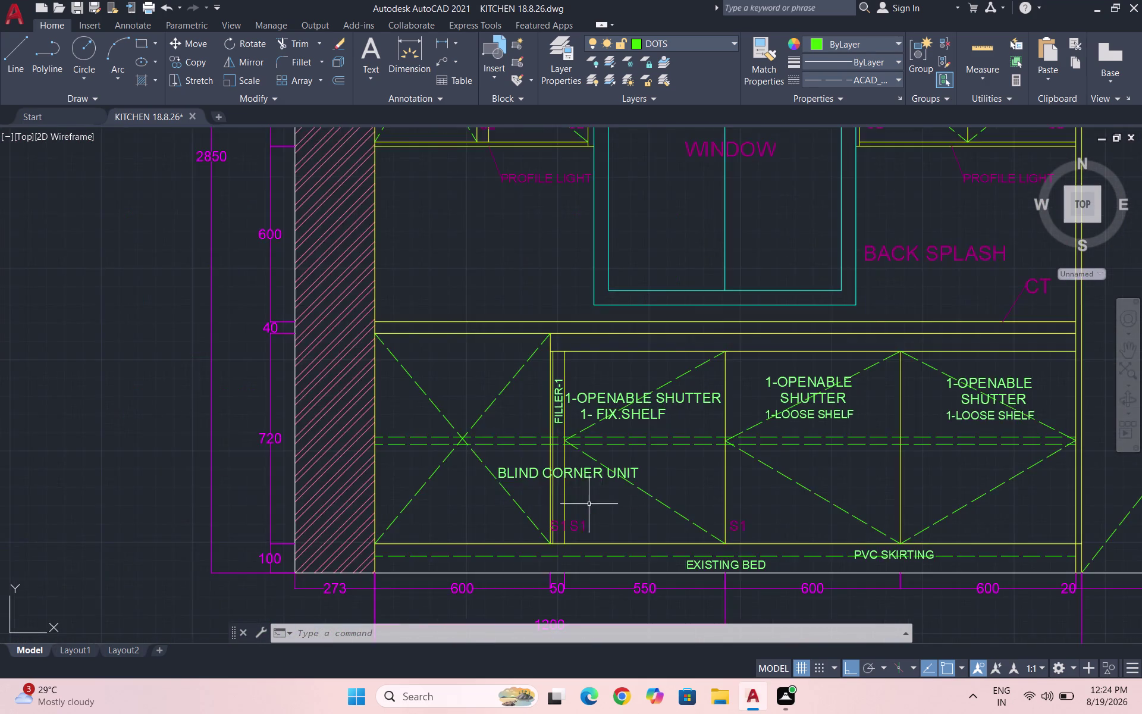
scroll(up, 3)
drag(600, 561, 586, 552)
click(560, 540)
text(CO)
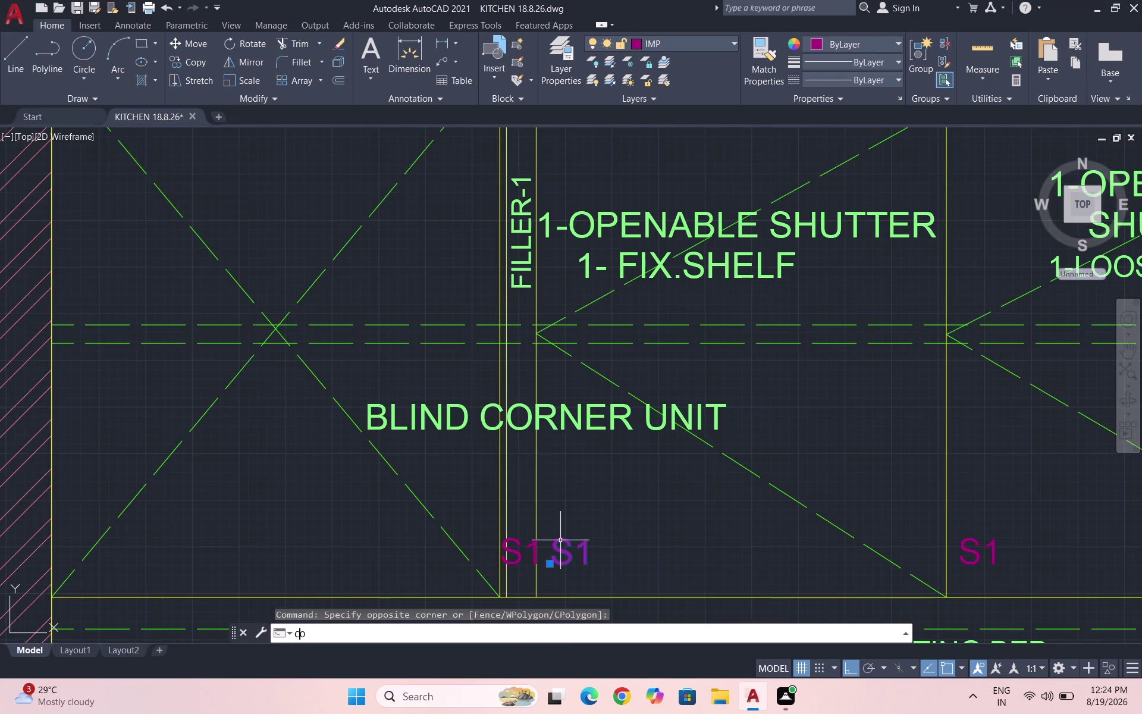
key(Return)
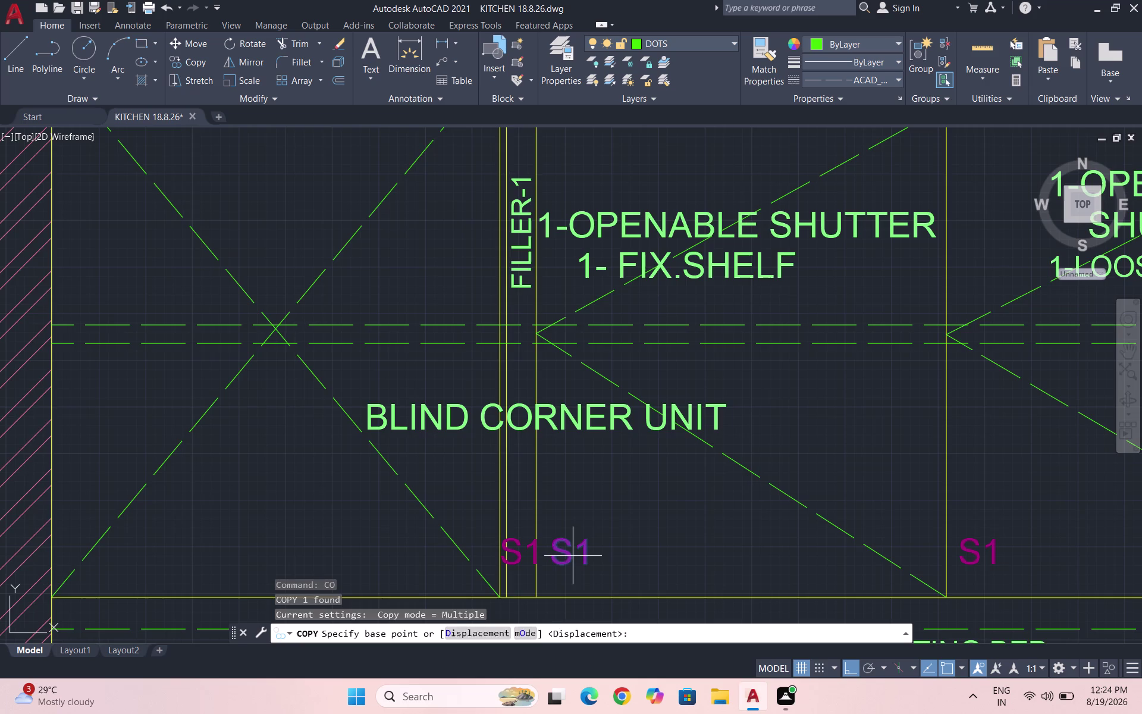
click(573, 555)
scroll(down, 3)
scroll(down, 3)
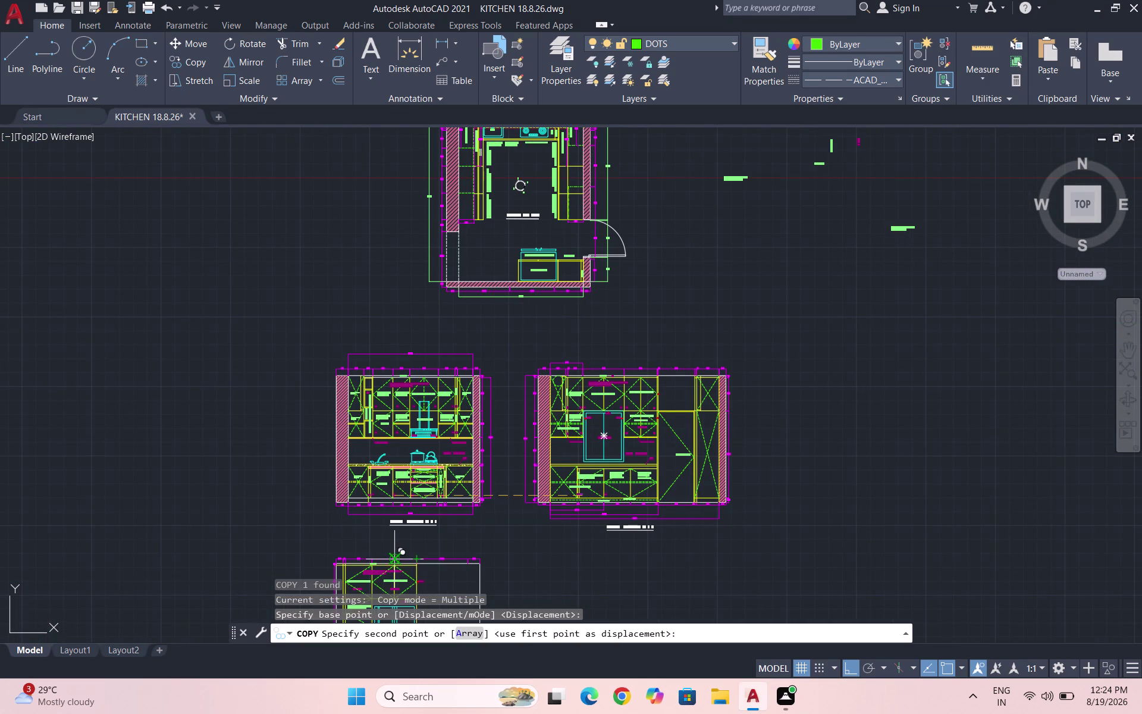
key(F8)
scroll(down, 3)
scroll(up, 3)
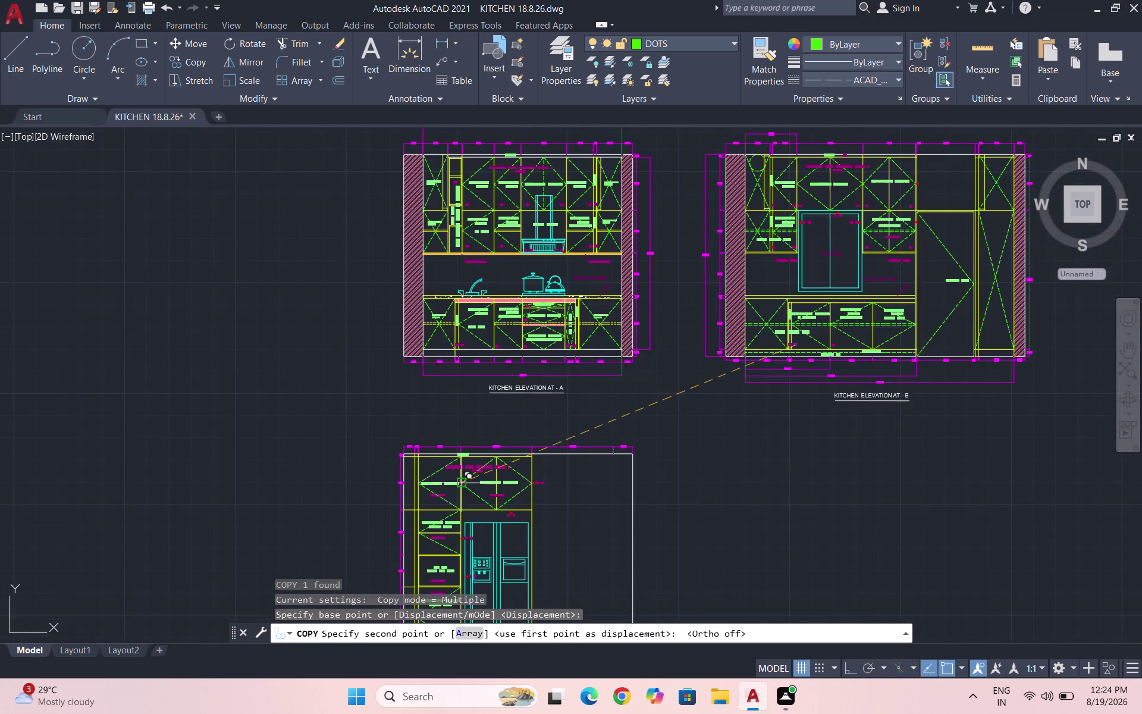
scroll(up, 3)
scroll(up, 3)
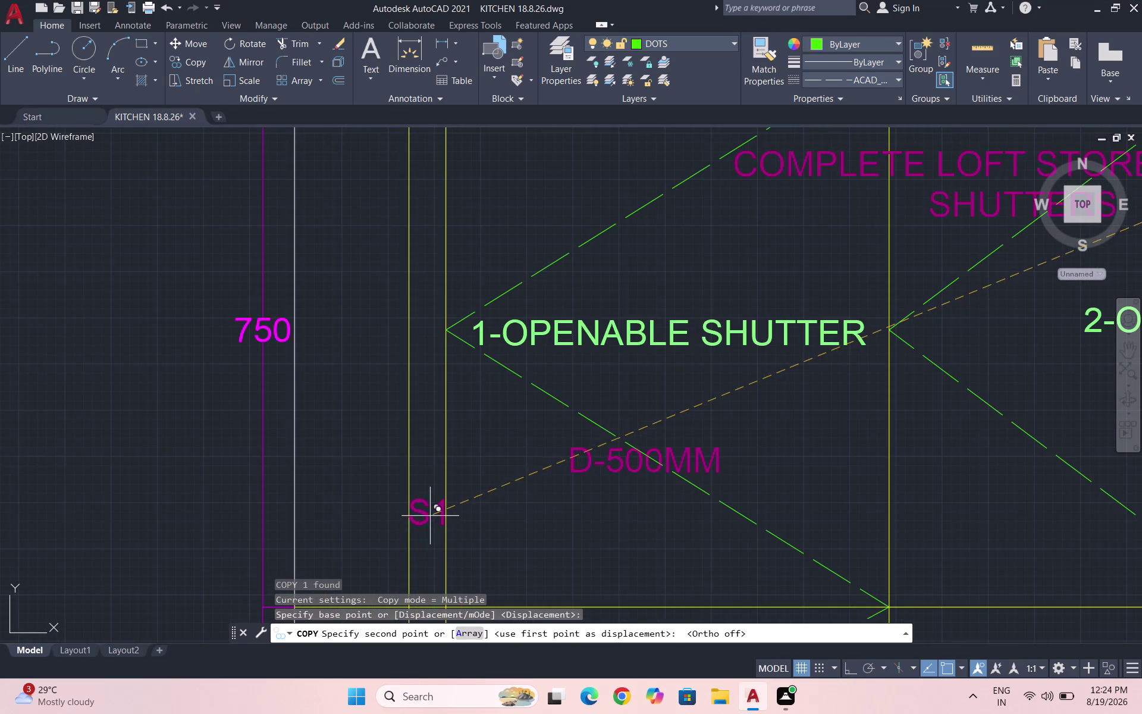
scroll(down, 3)
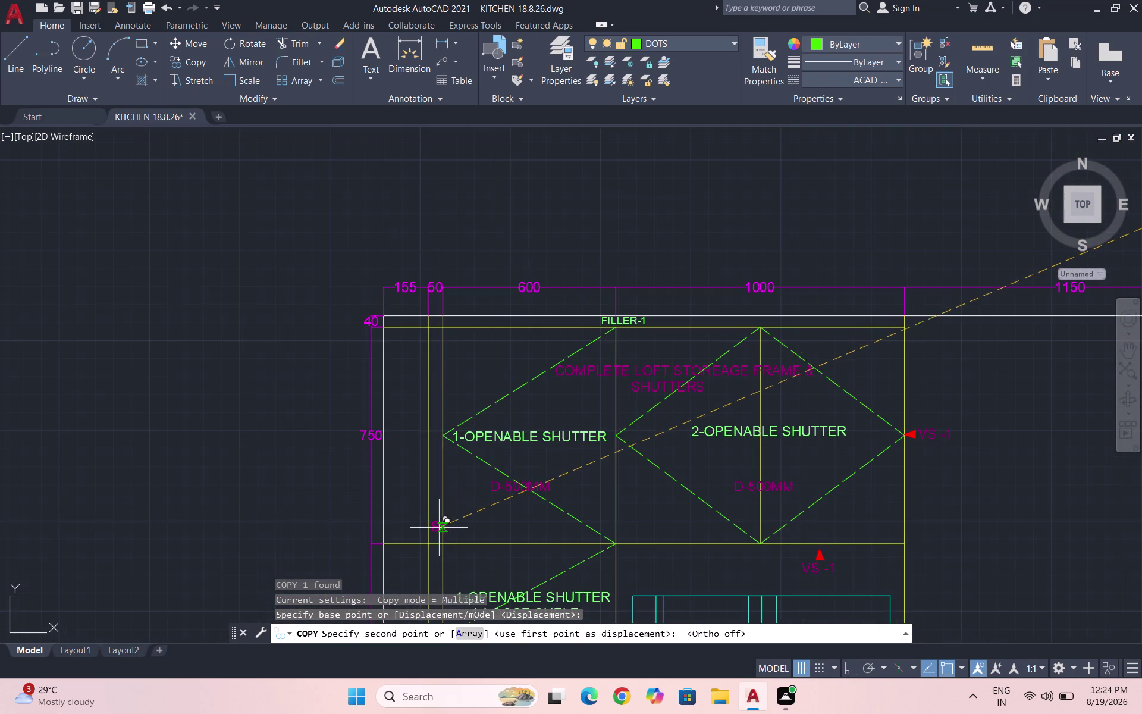
scroll(up, 3)
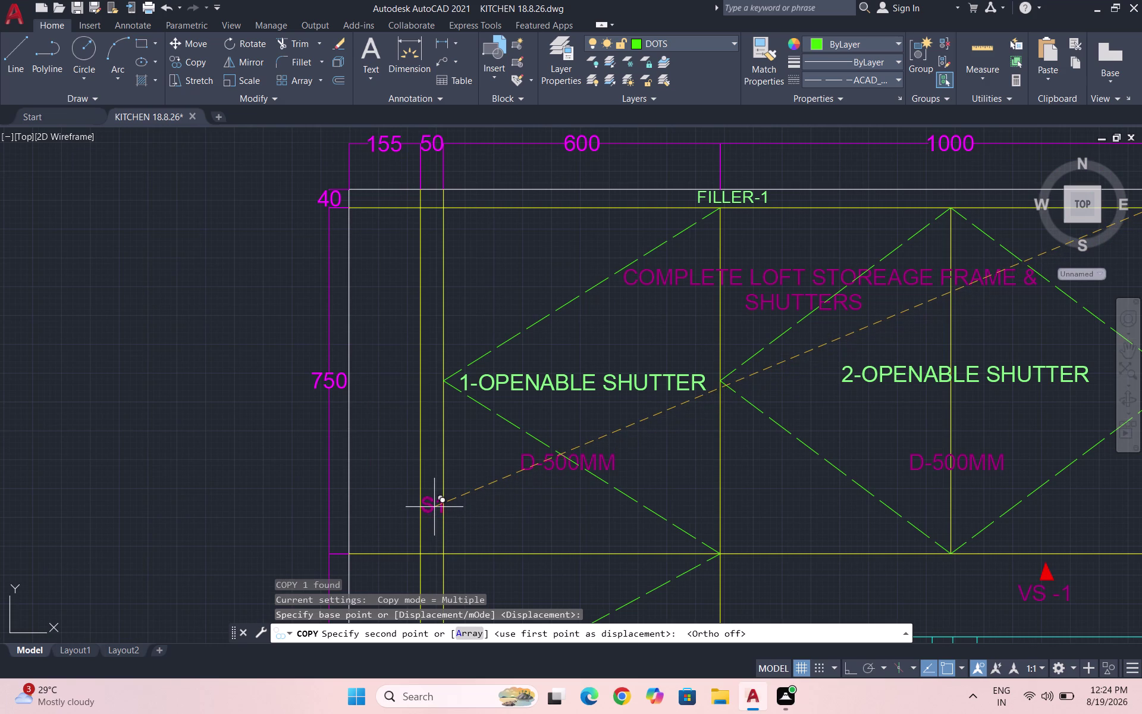
Place S1 copies at the left, central and right loft shutters and above the oven.
click(434, 507)
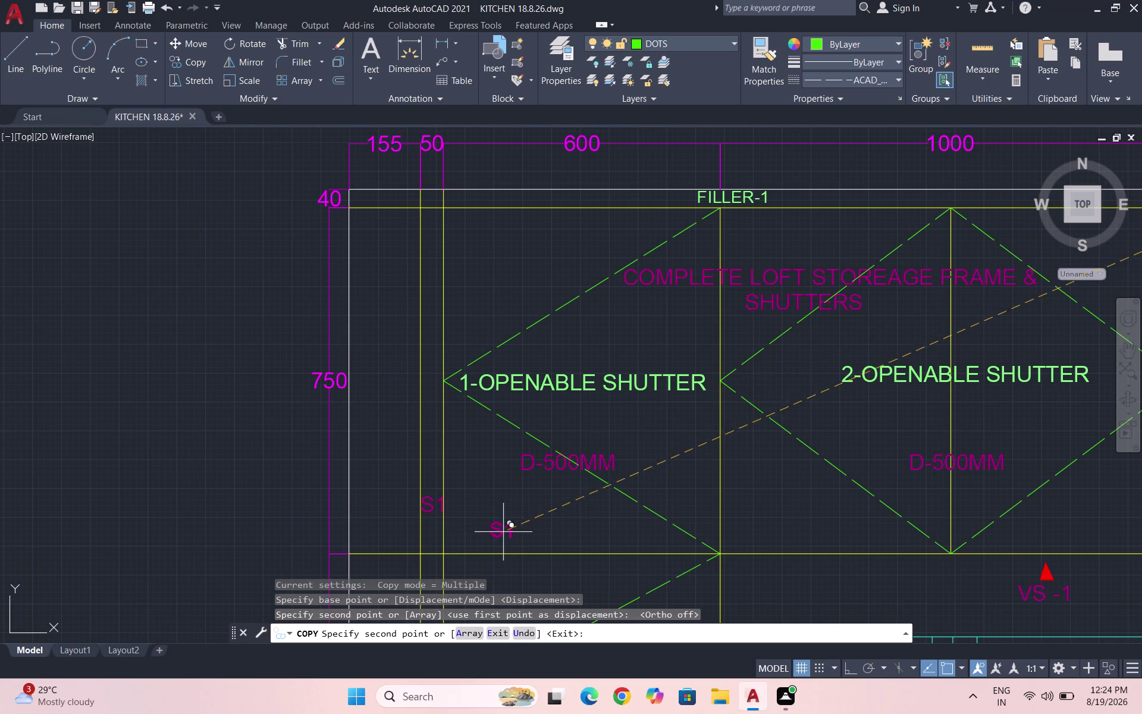
click(467, 538)
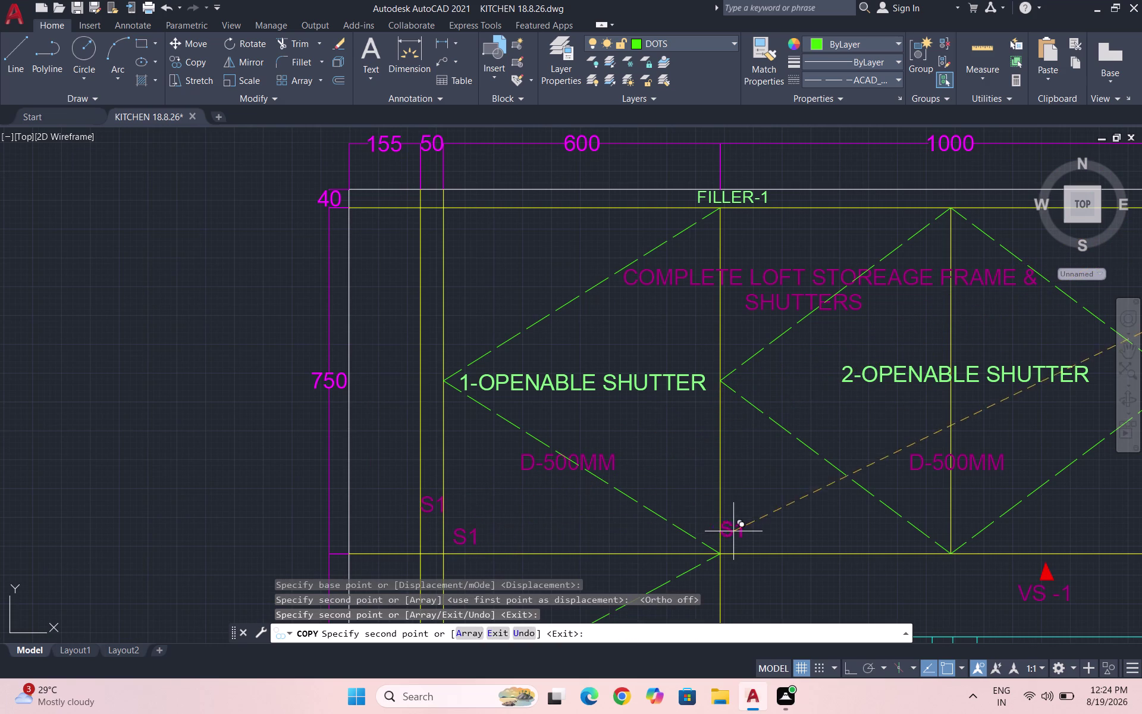
click(743, 541)
scroll(down, 3)
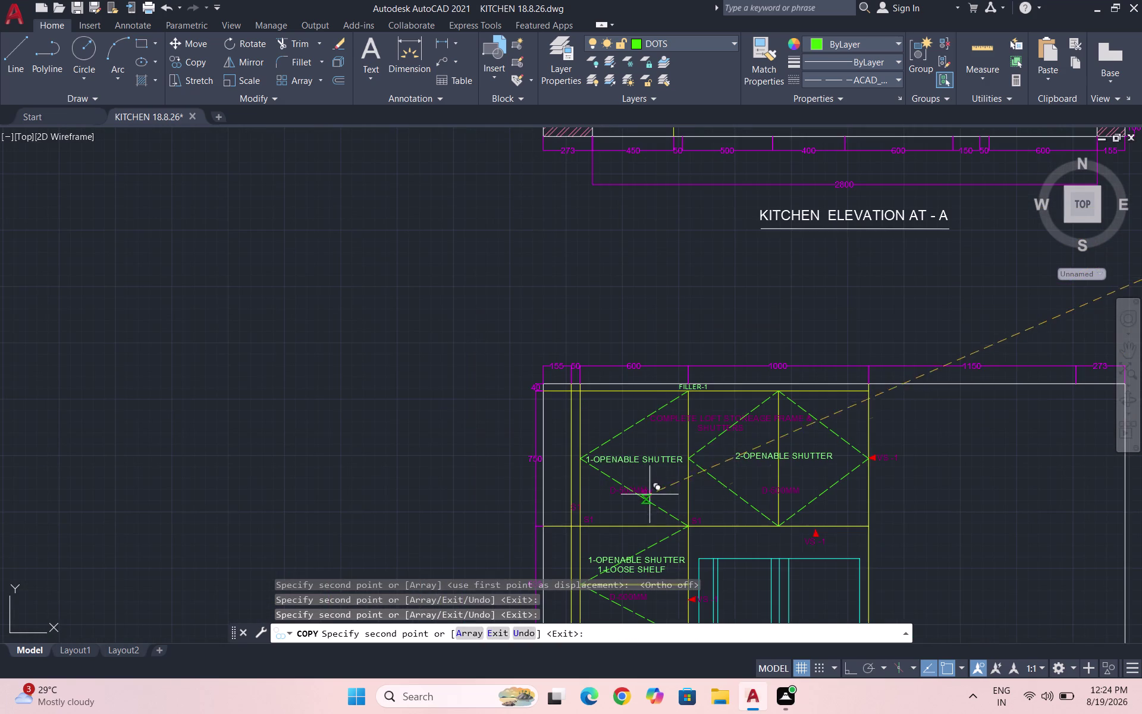
scroll(up, 3)
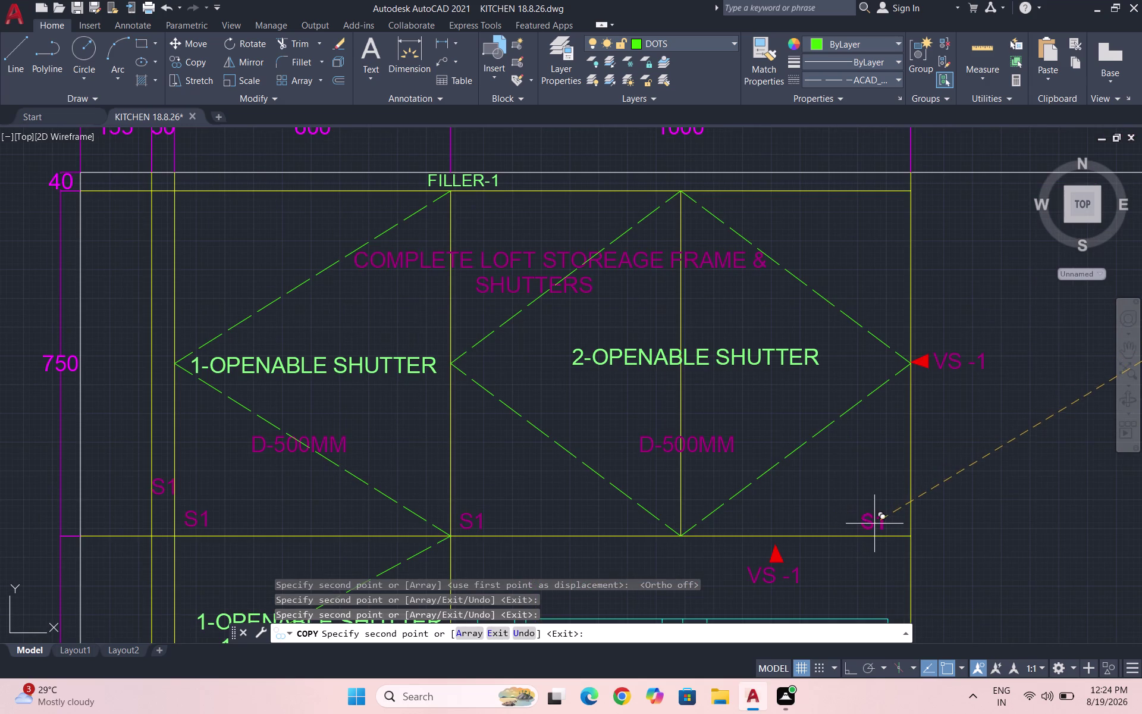
click(882, 521)
scroll(down, 3)
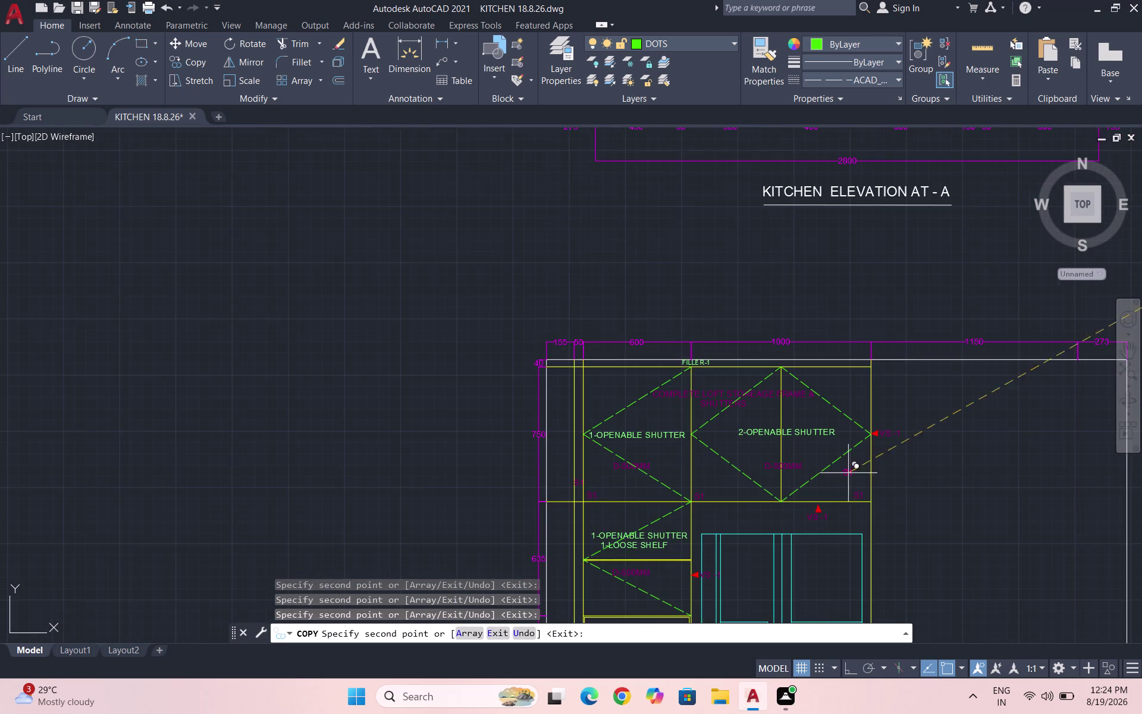
scroll(down, 3)
scroll(up, 3)
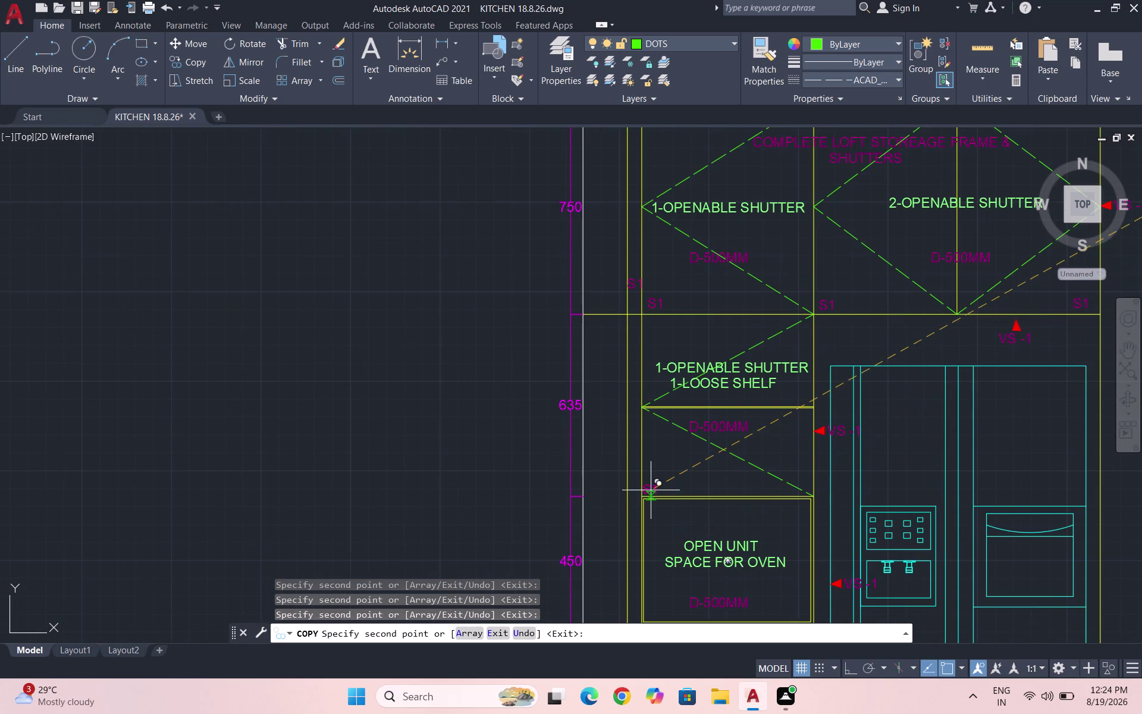
scroll(up, 3)
click(659, 485)
scroll(down, 3)
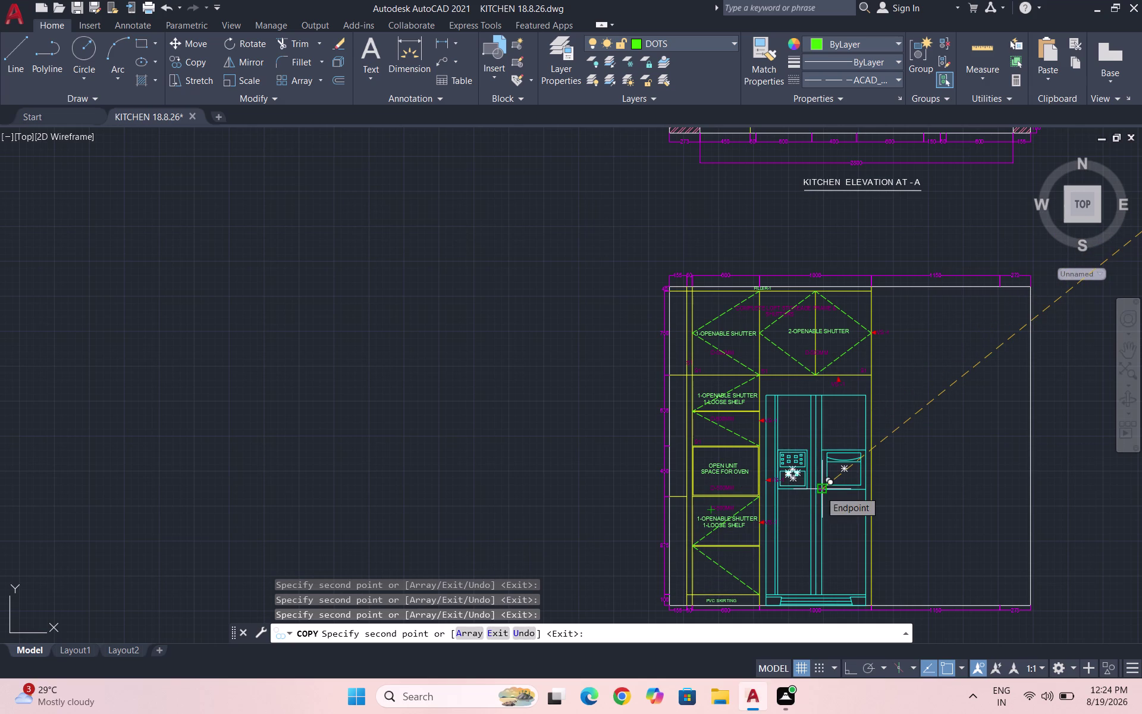
key(Escape)
scroll(down, 3)
scroll(up, 3)
scroll(up, 3)
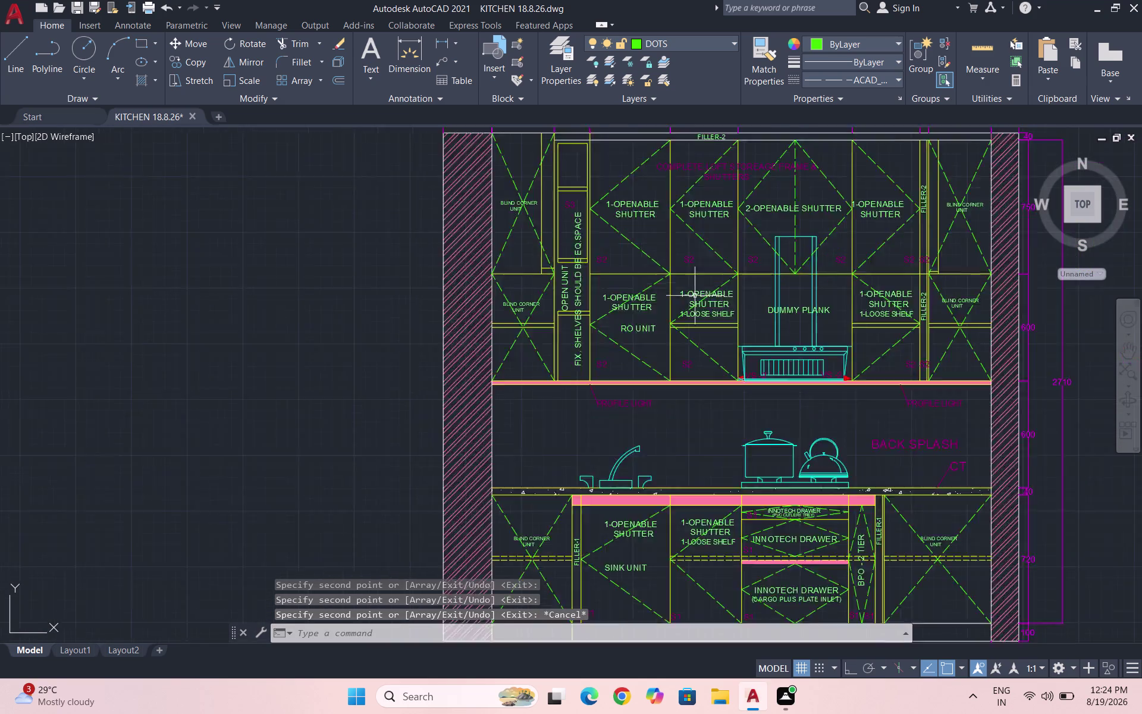
scroll(up, 3)
scroll(down, 3)
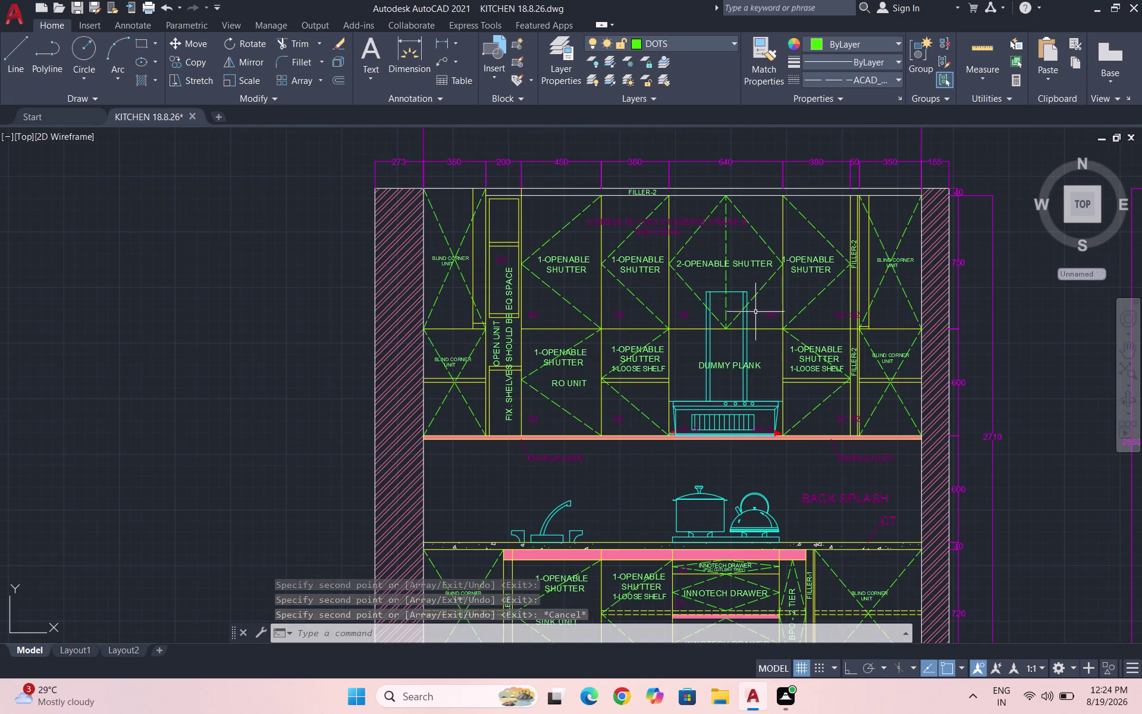
scroll(up, 3)
drag(522, 283, 513, 283)
Copy the S3 tag from elevation A into the oven compartment.
click(481, 271)
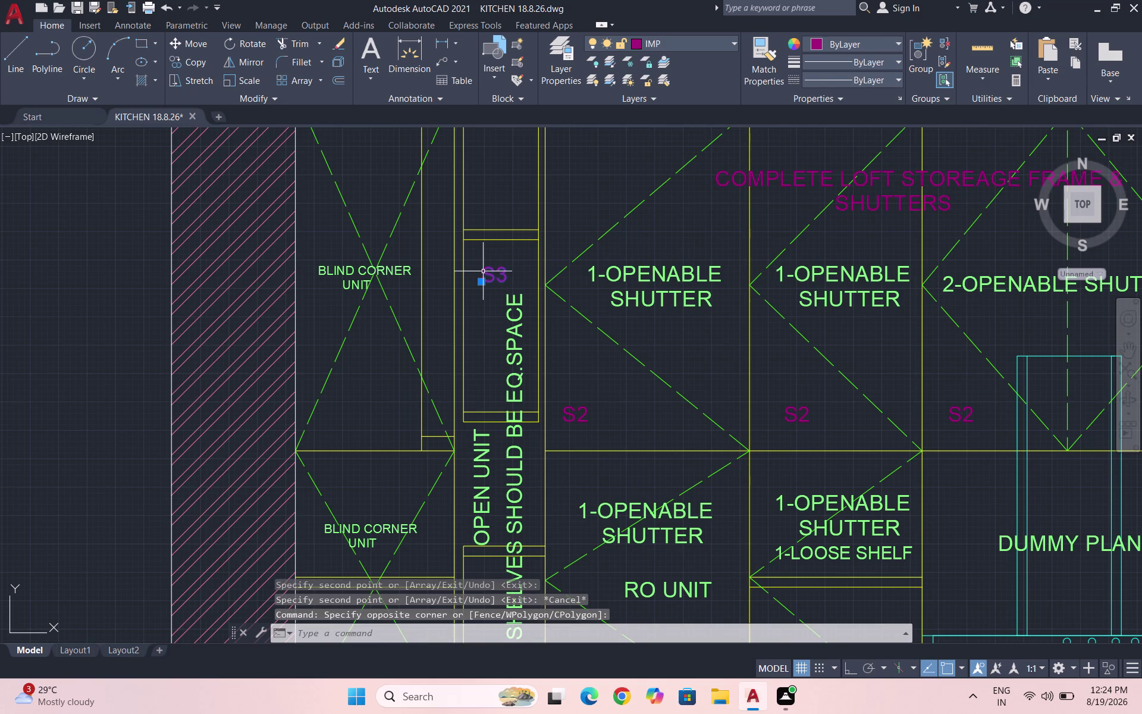
text(CO)
key(Return)
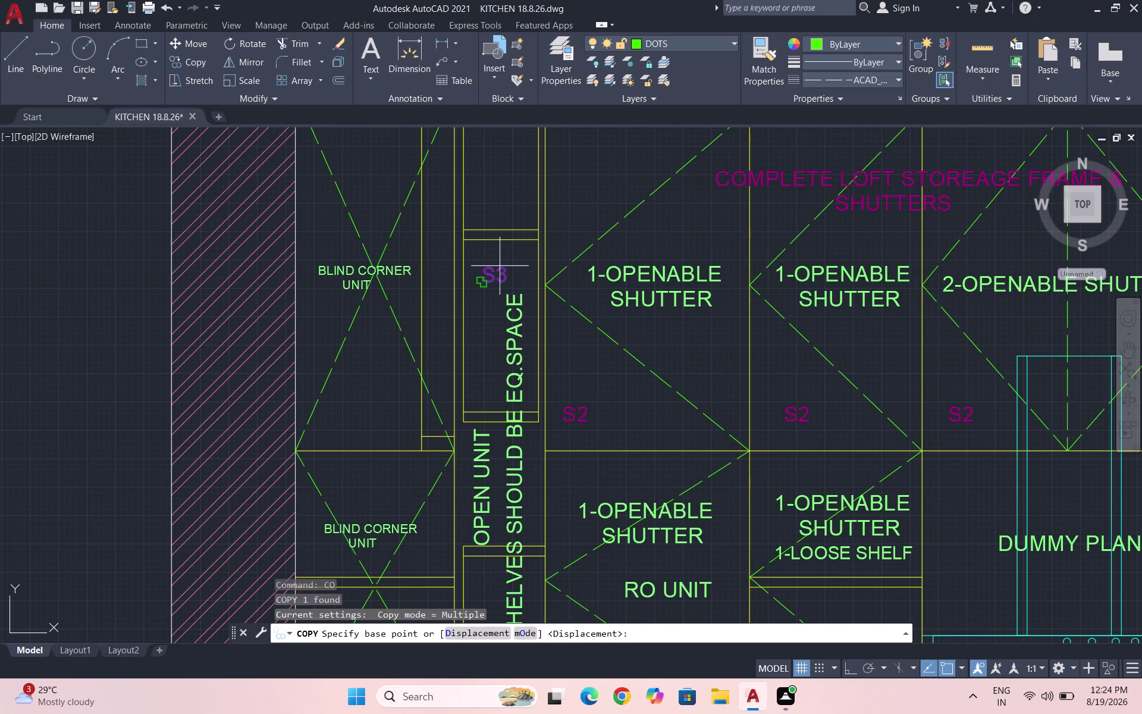
click(500, 266)
scroll(down, 3)
scroll(down, 3)
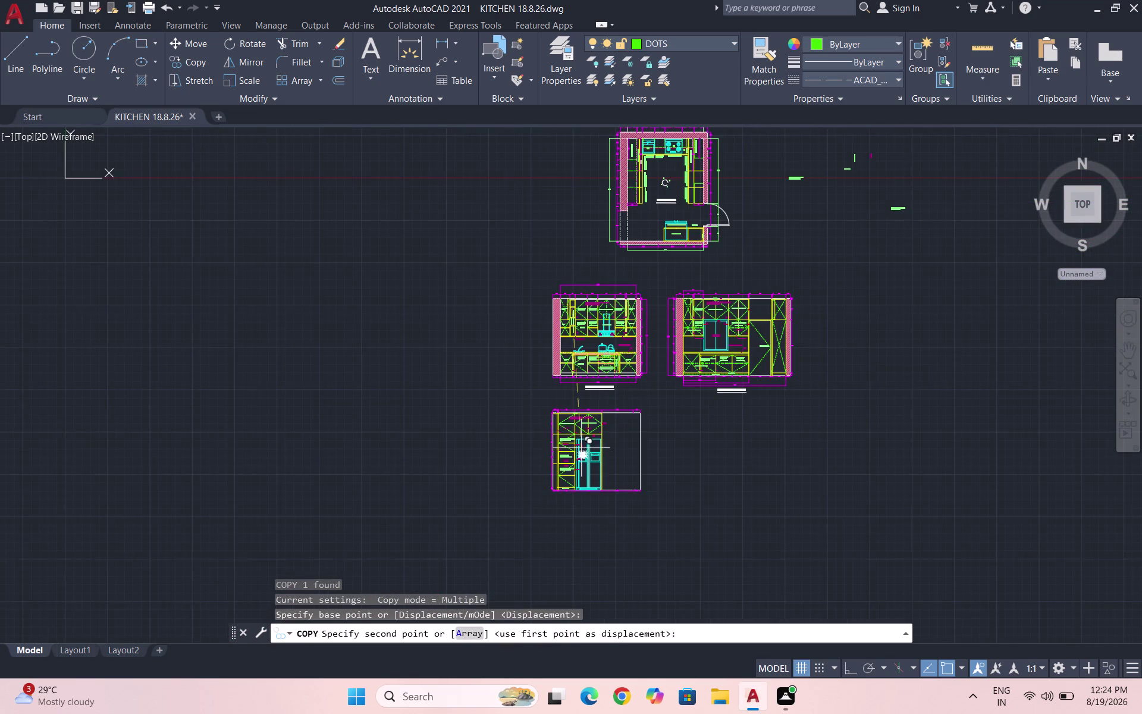
scroll(up, 3)
scroll(up, 3)
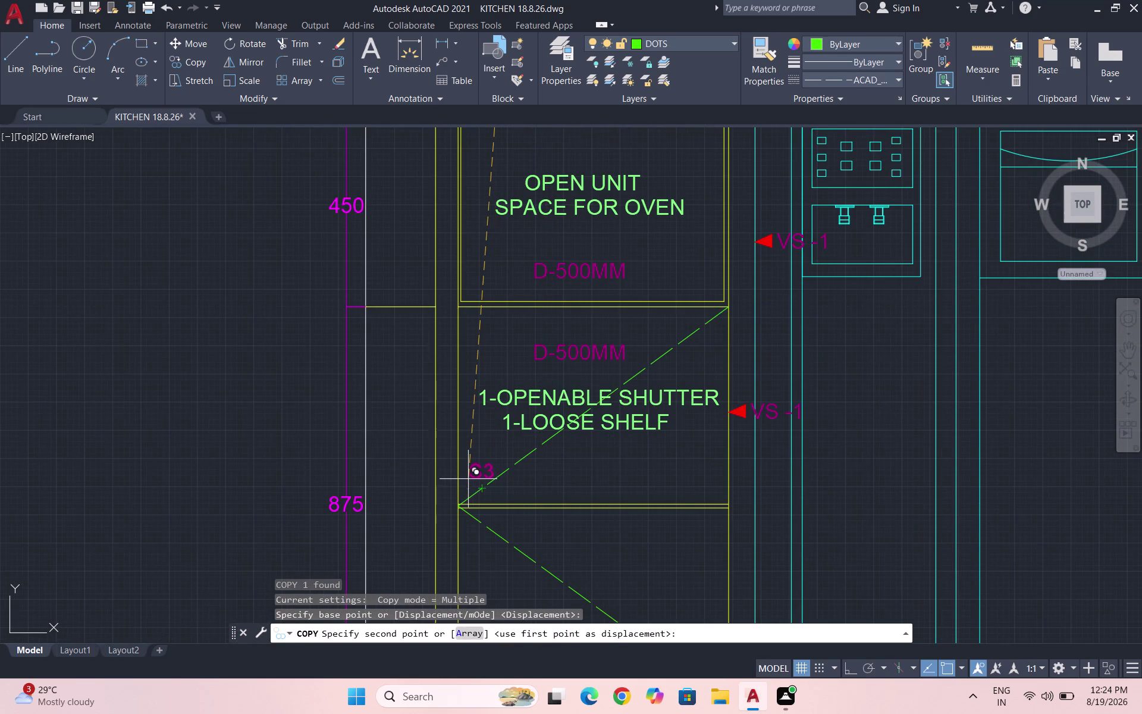
scroll(up, 3)
scroll(down, 3)
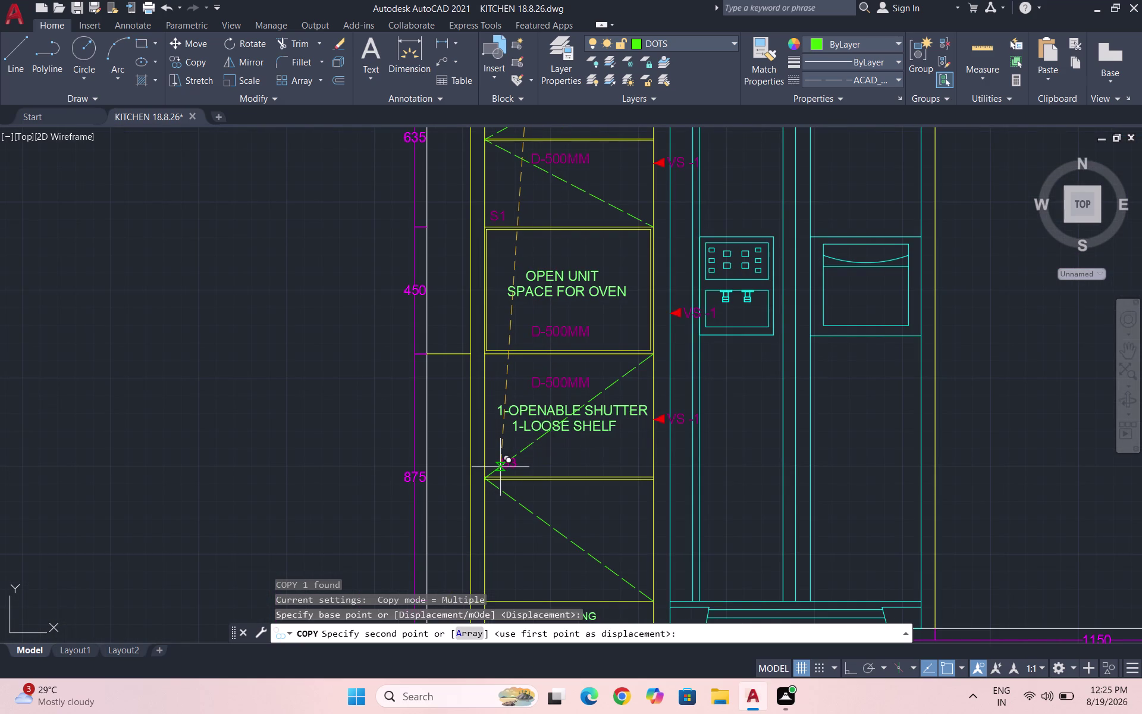
scroll(up, 3)
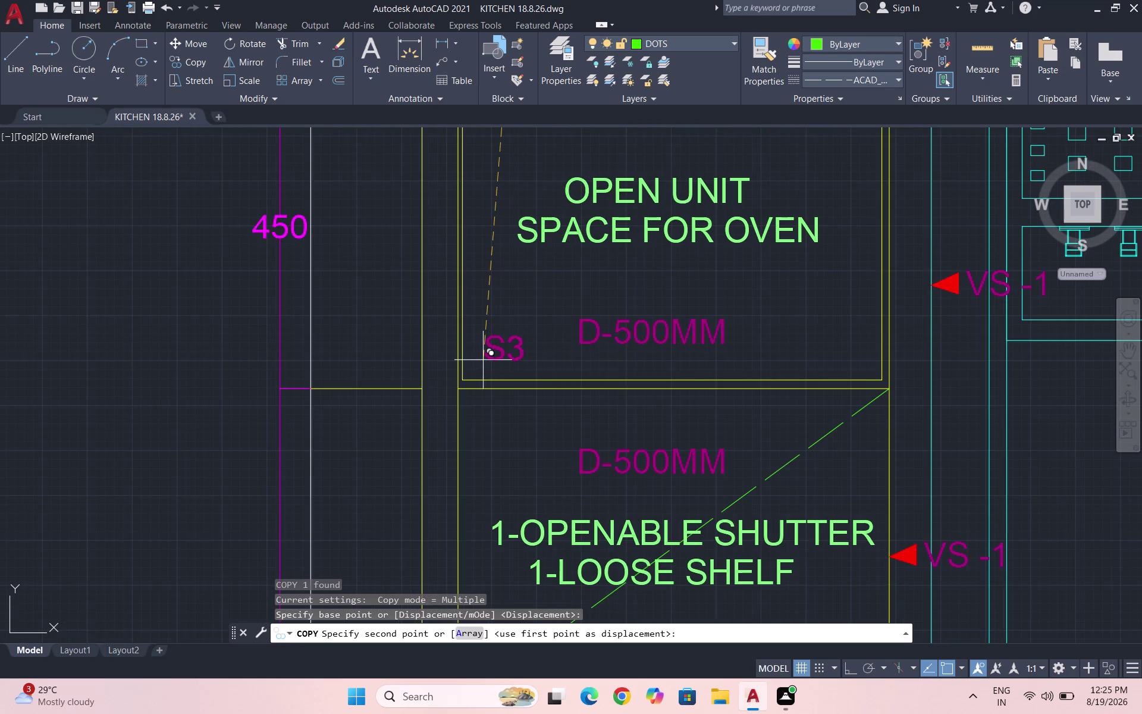
click(482, 359)
key(Escape)
Move the oven unit's D-500MM depth note to a new position.
drag(715, 357, 691, 338)
click(613, 311)
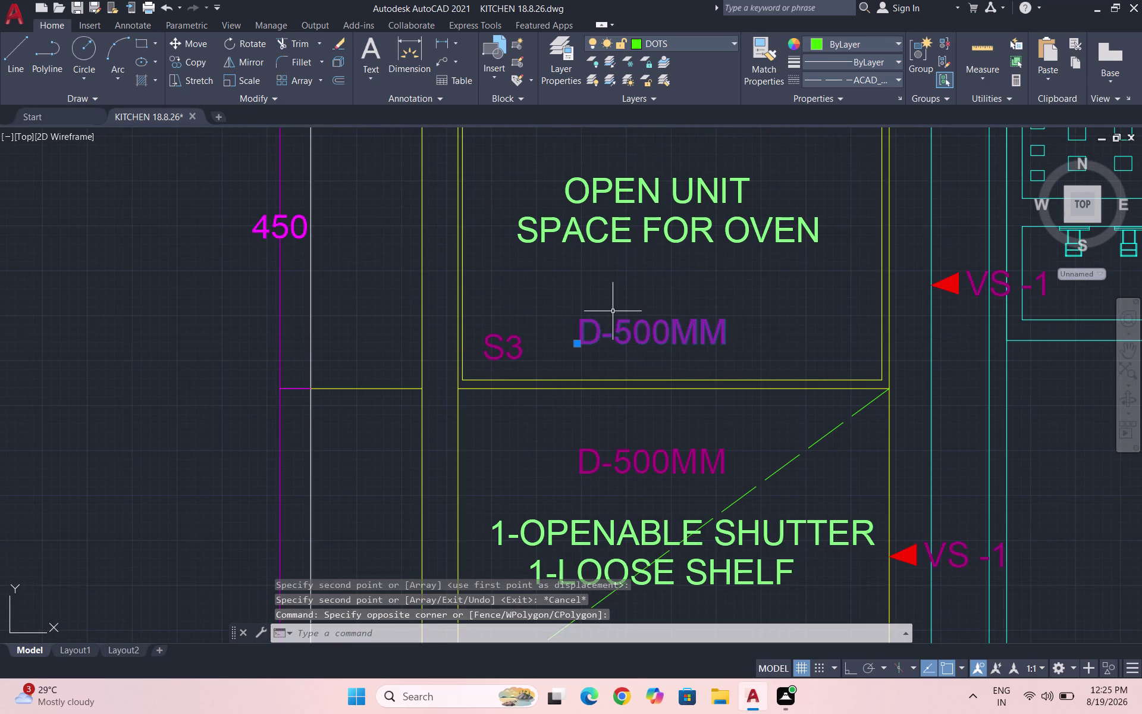
scroll(down, 3)
key(m)
key(Return)
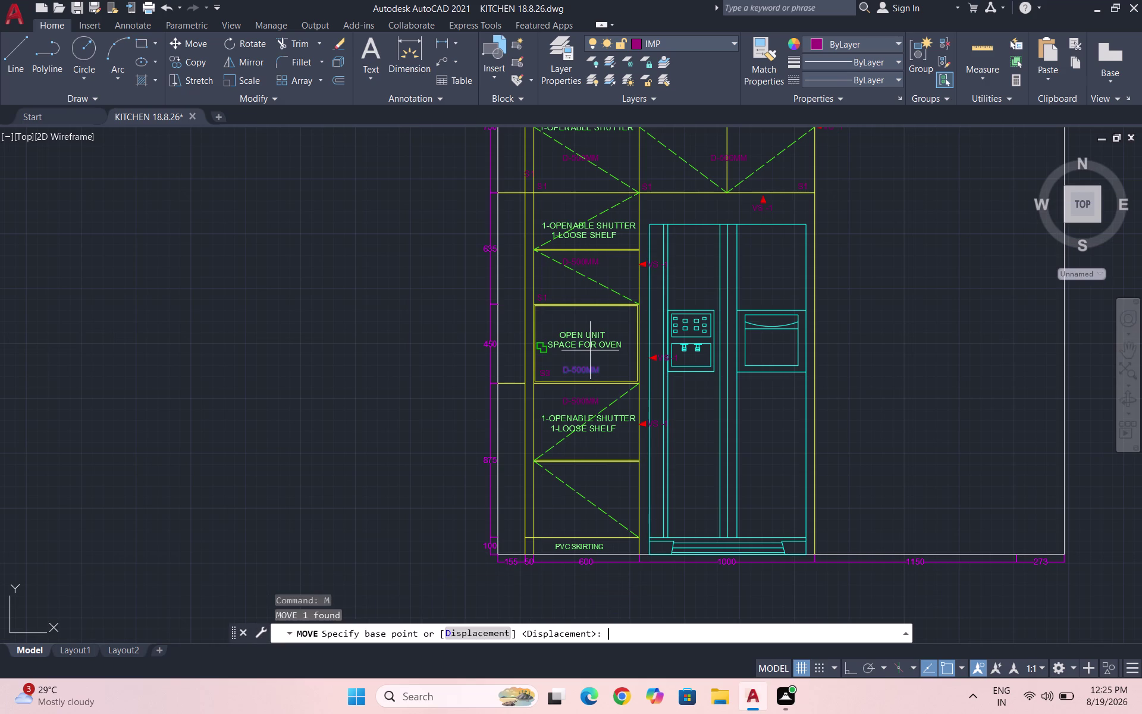
scroll(up, 3)
click(555, 398)
click(567, 366)
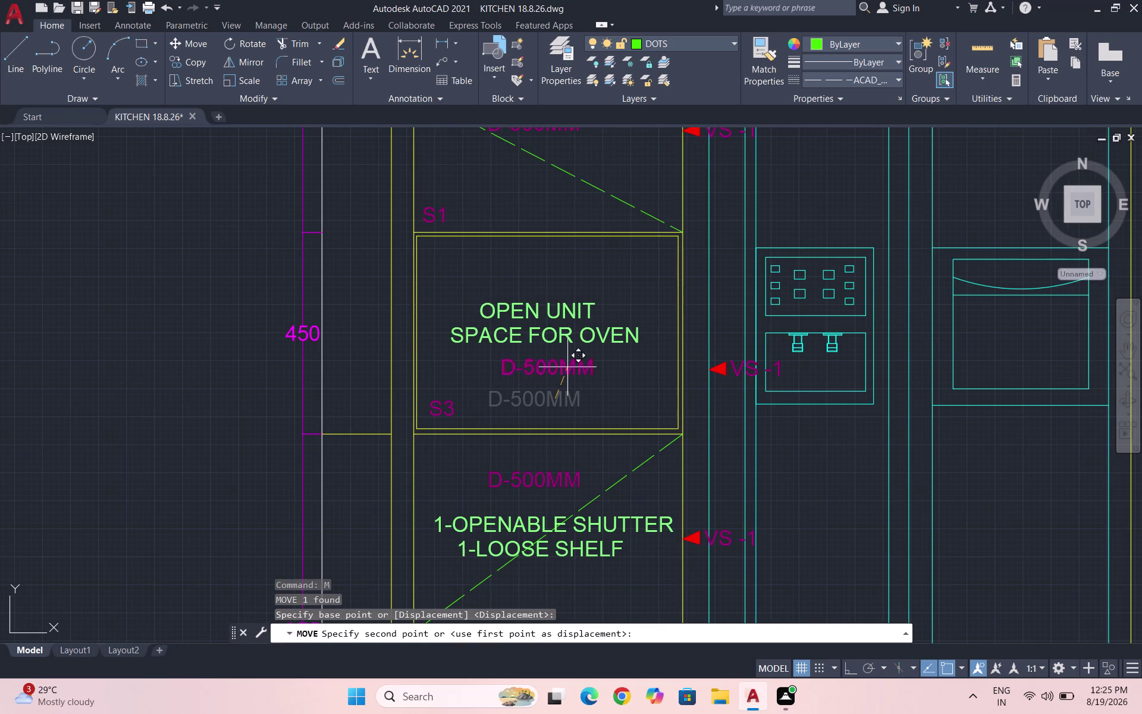
scroll(down, 3)
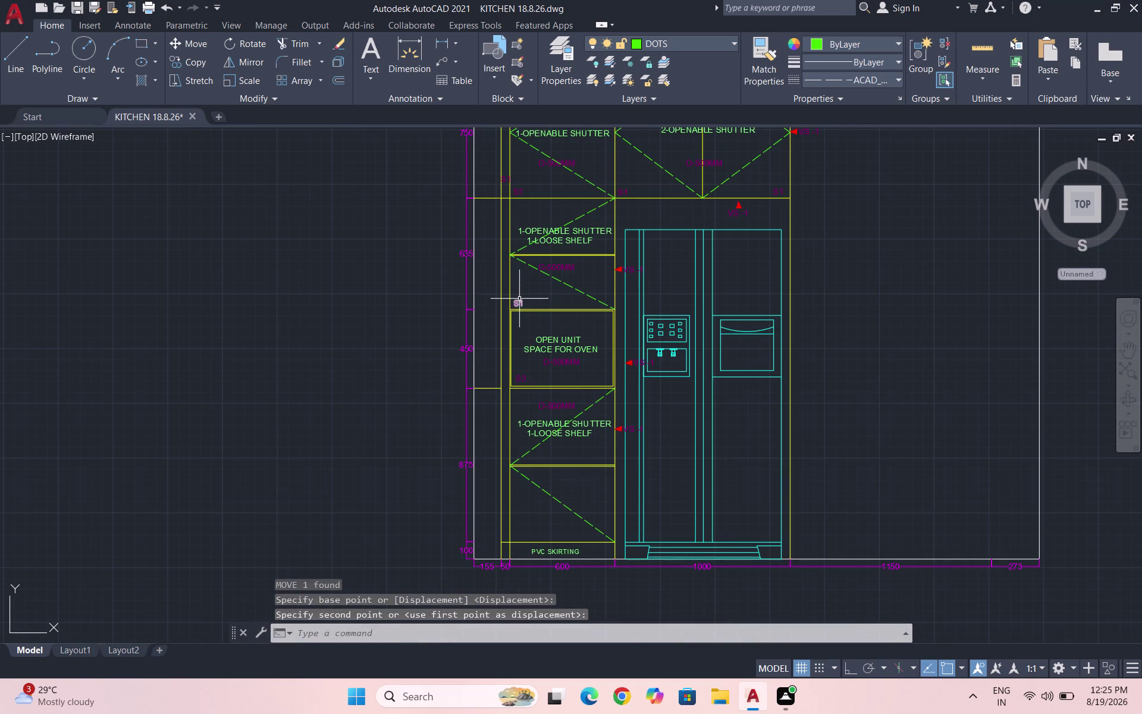
Copy the S1 tag with Ortho on to the lowest shutter near the skirting.
click(519, 299)
text(CO)
key(Return)
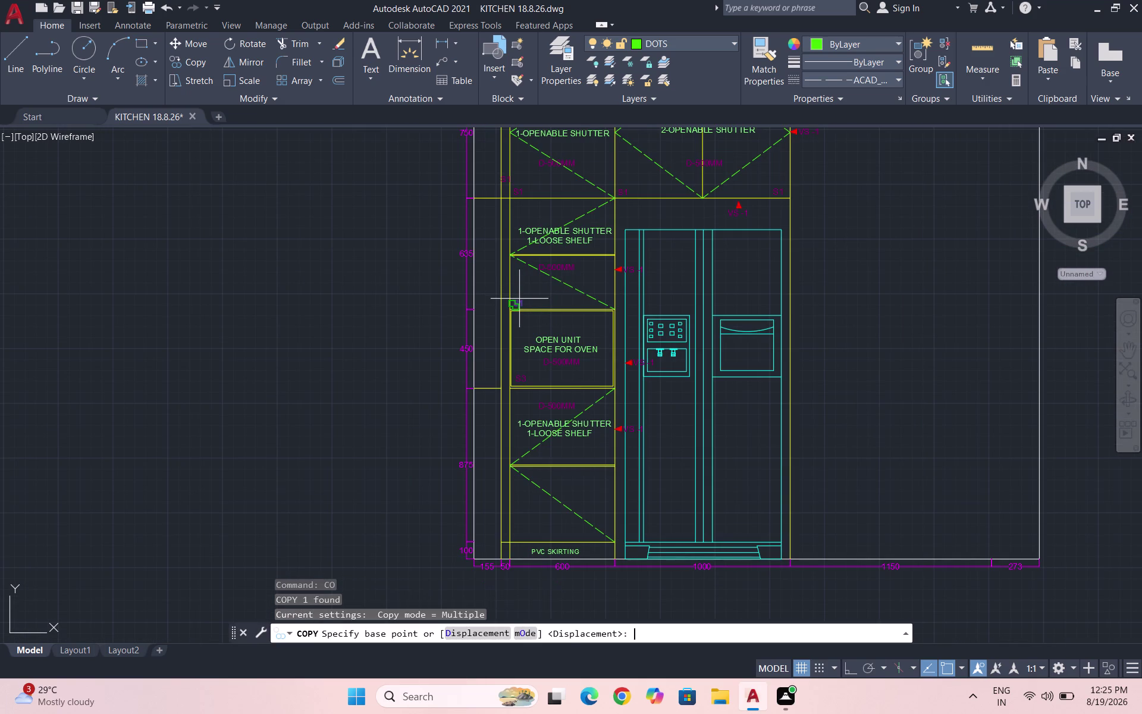
key(F8)
click(511, 304)
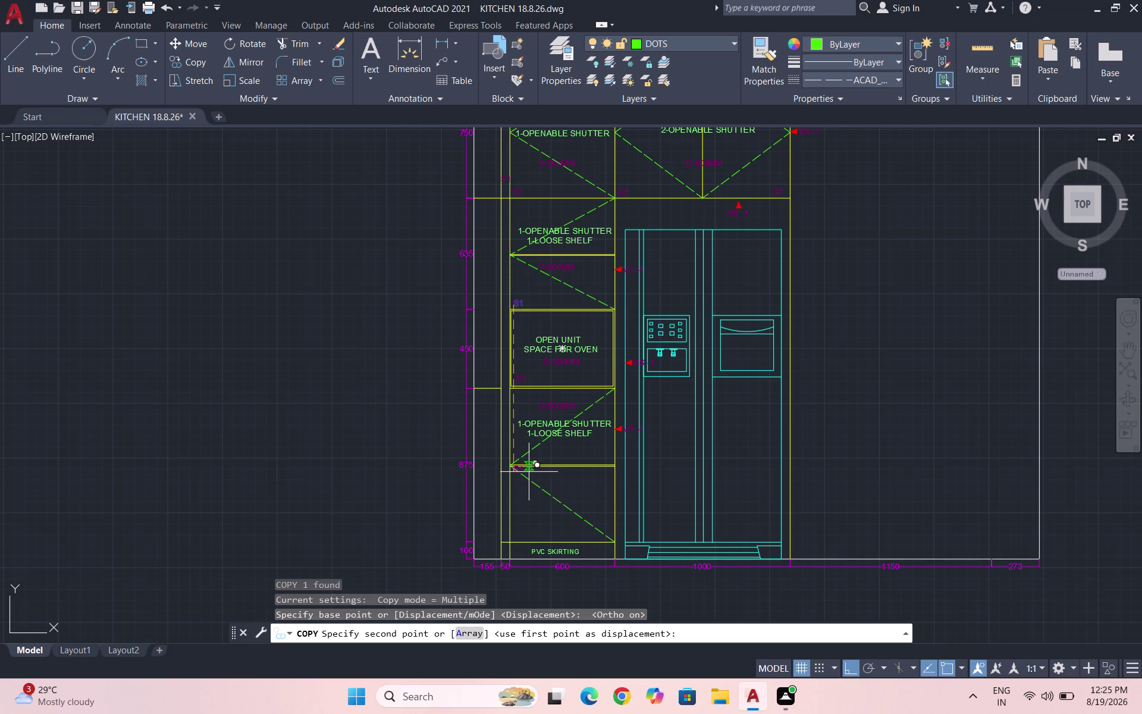
scroll(up, 3)
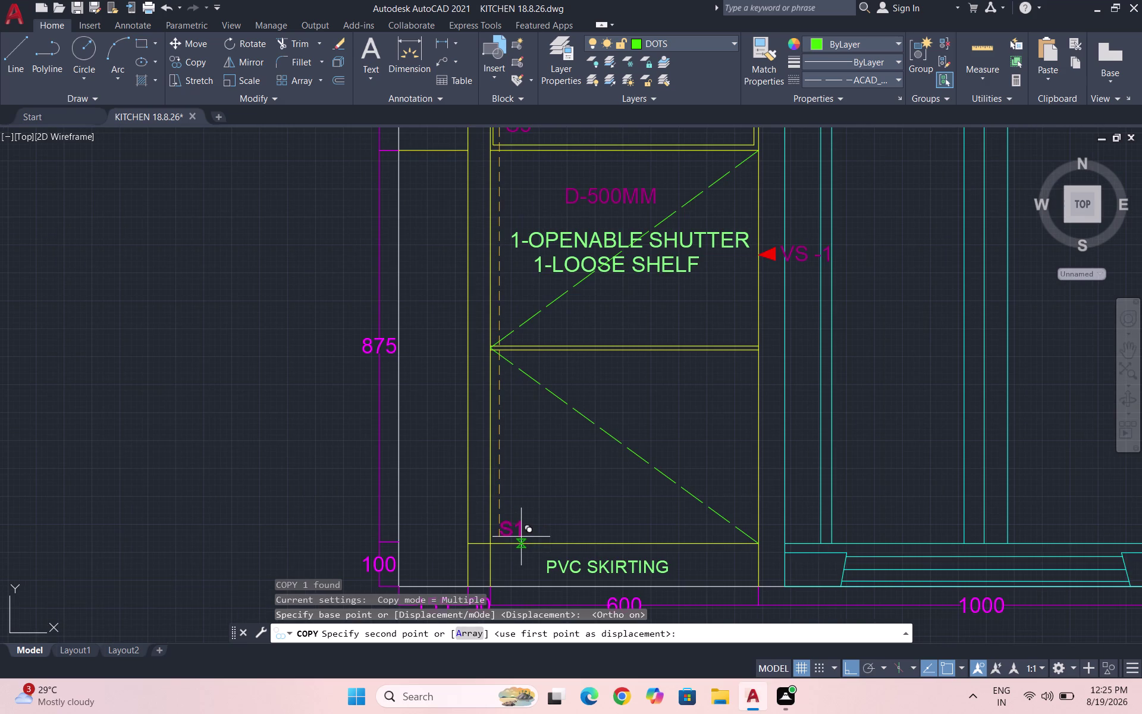
click(521, 537)
scroll(up, 3)
Place an extra S1 copy near the skirting, then delete the duplicate tag.
click(507, 528)
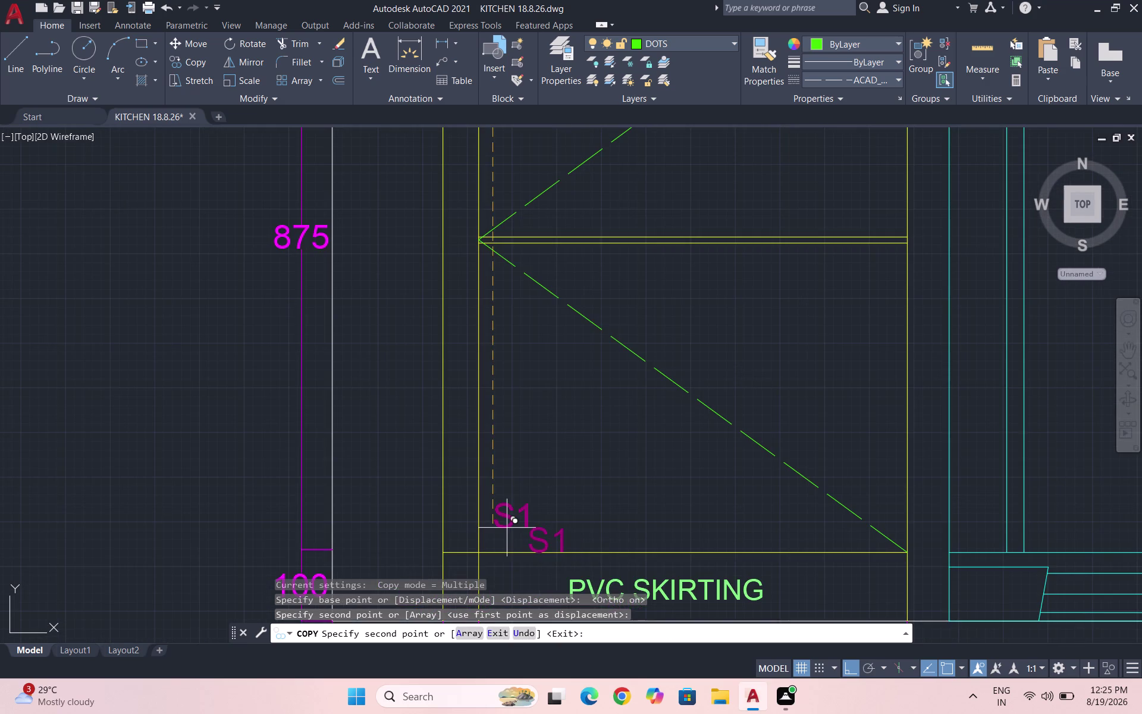
key(Escape)
drag(569, 532, 561, 532)
click(539, 534)
key(BackSpace)
key(Delete)
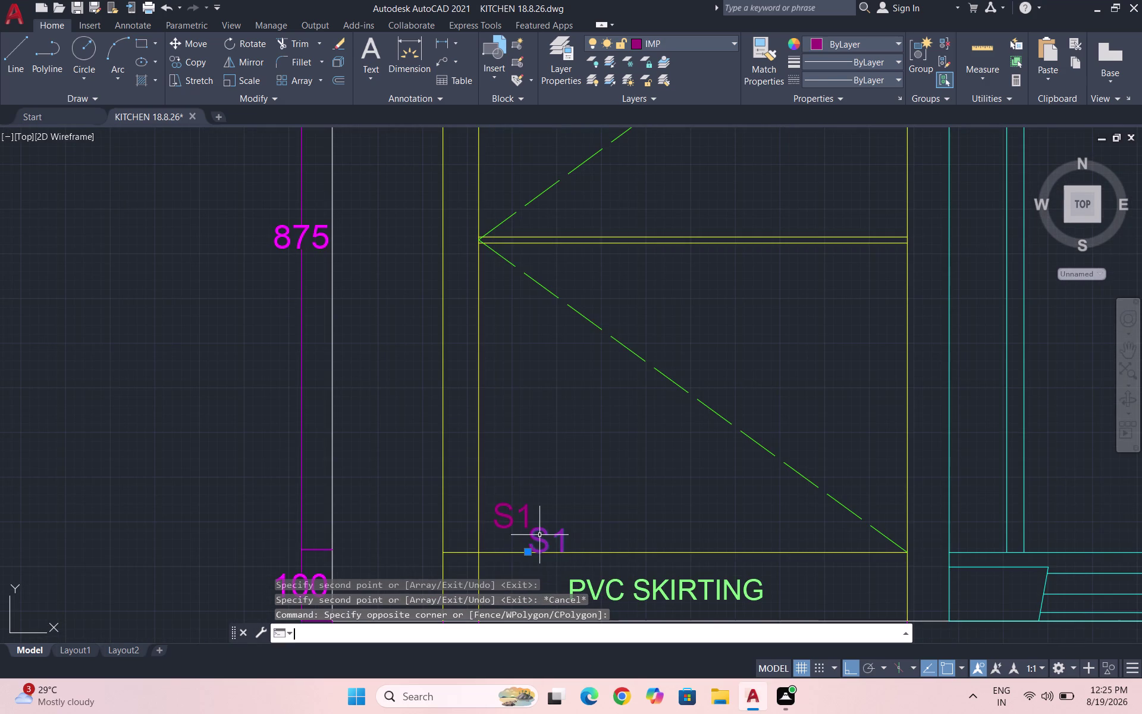
key(Delete)
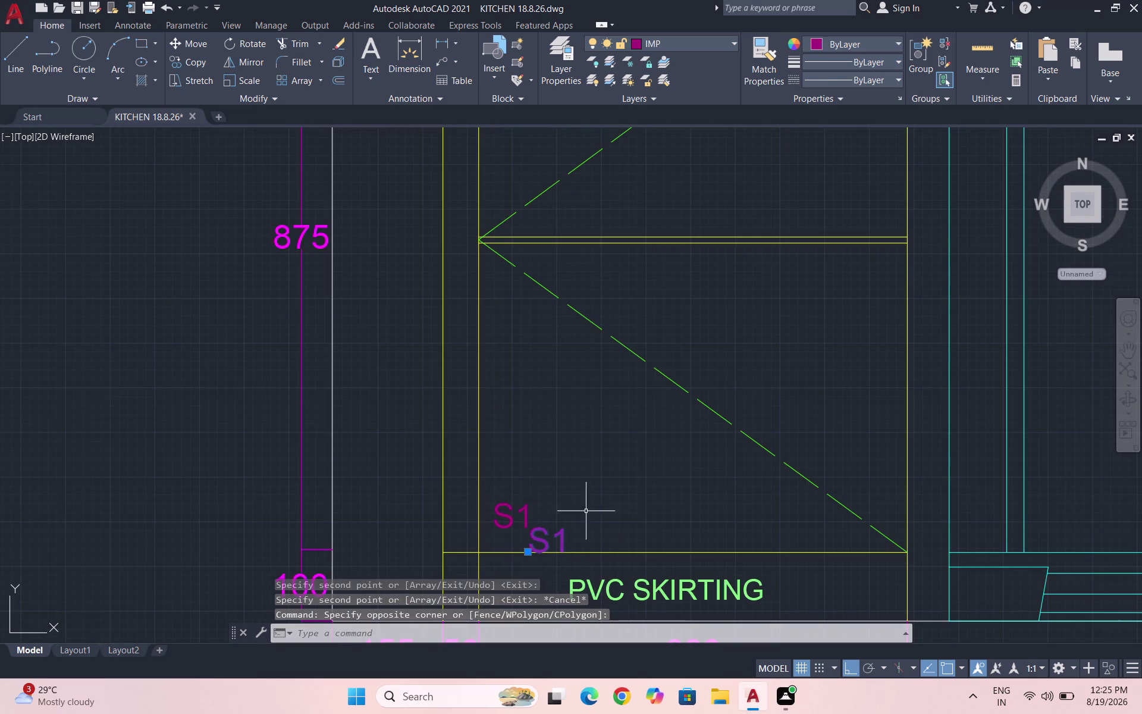
click(594, 503)
key(Delete)
key(Escape)
key(Escape)
Copy the remaining S1 tag to sit beside the original in the bottom cabinet.
drag(529, 534, 531, 524)
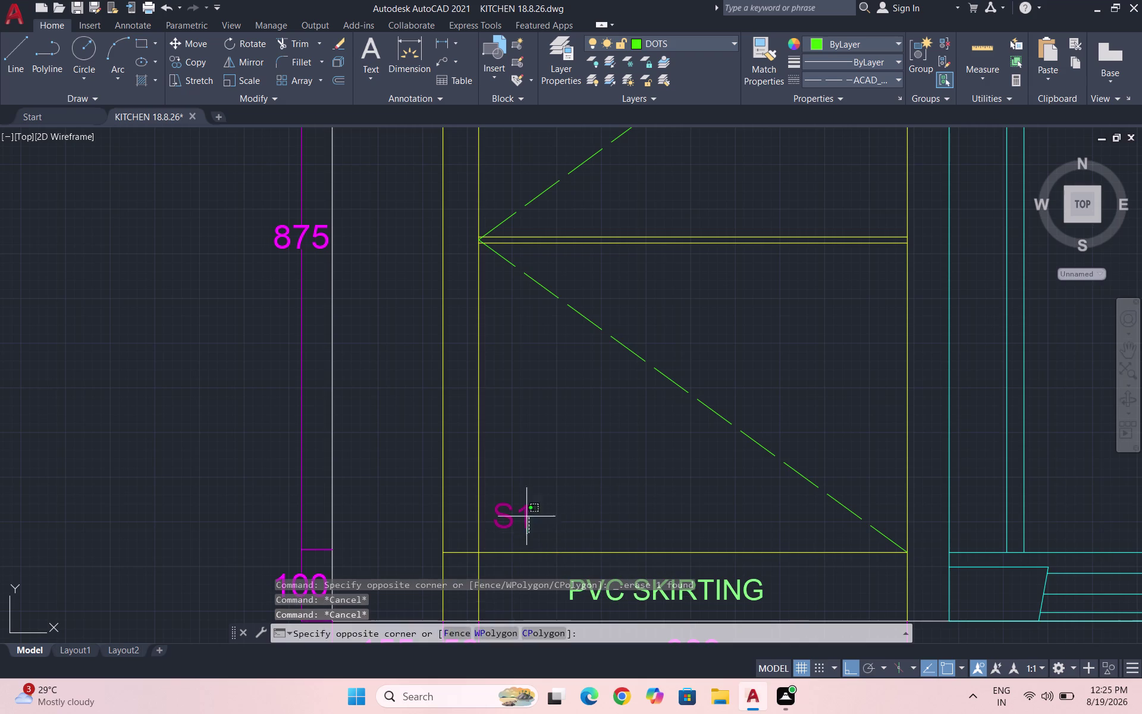
click(506, 489)
text(CO)
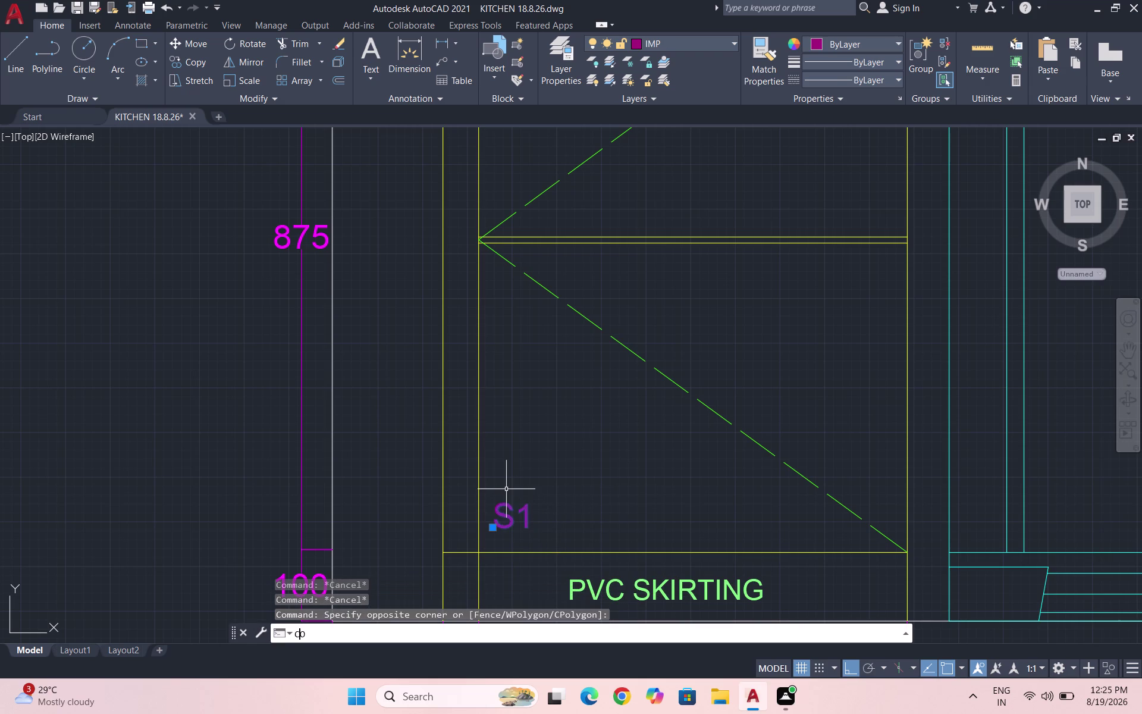
key(Return)
click(528, 517)
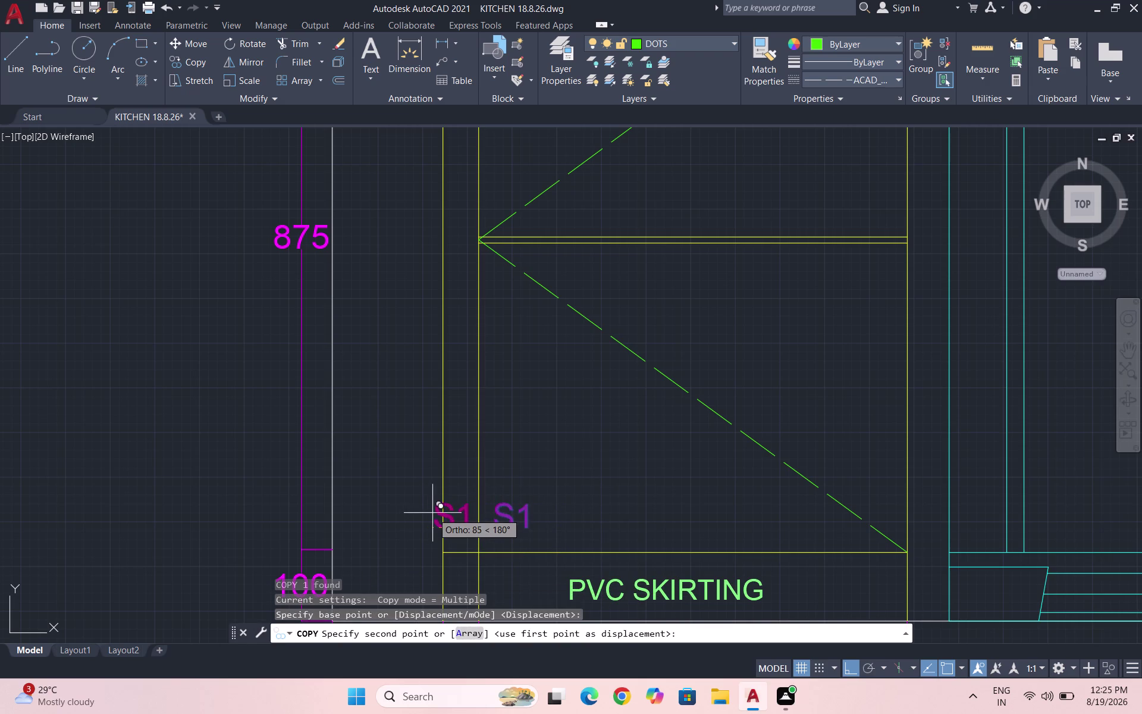
scroll(up, 3)
scroll(down, 3)
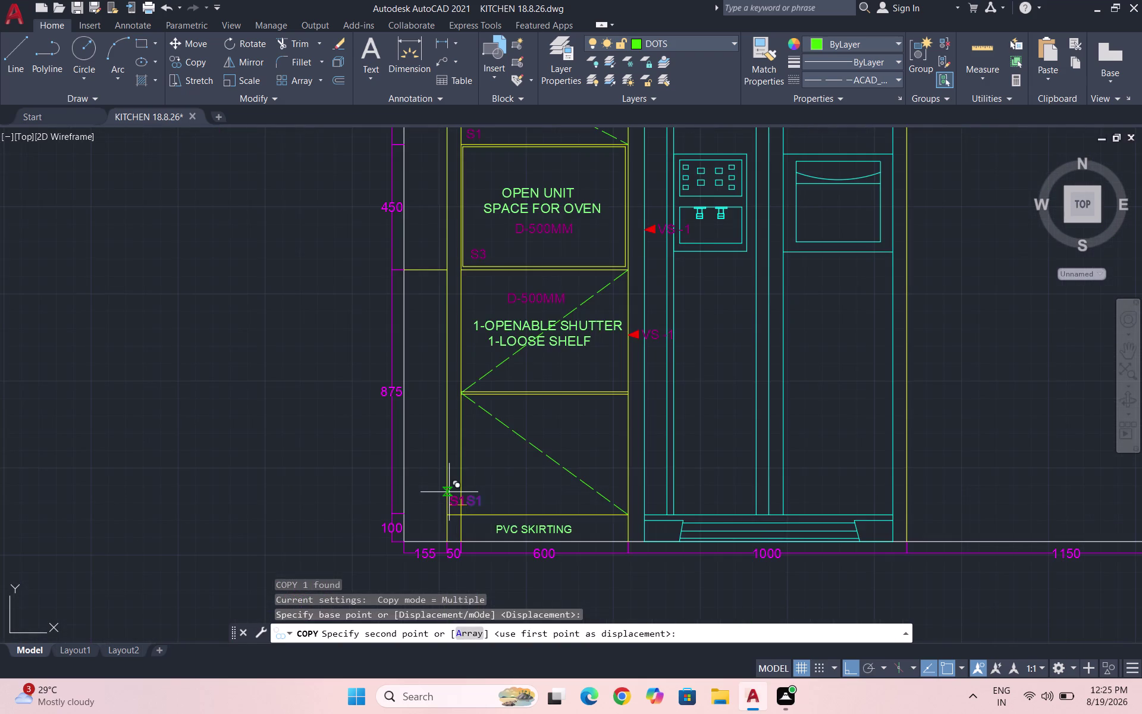
scroll(up, 3)
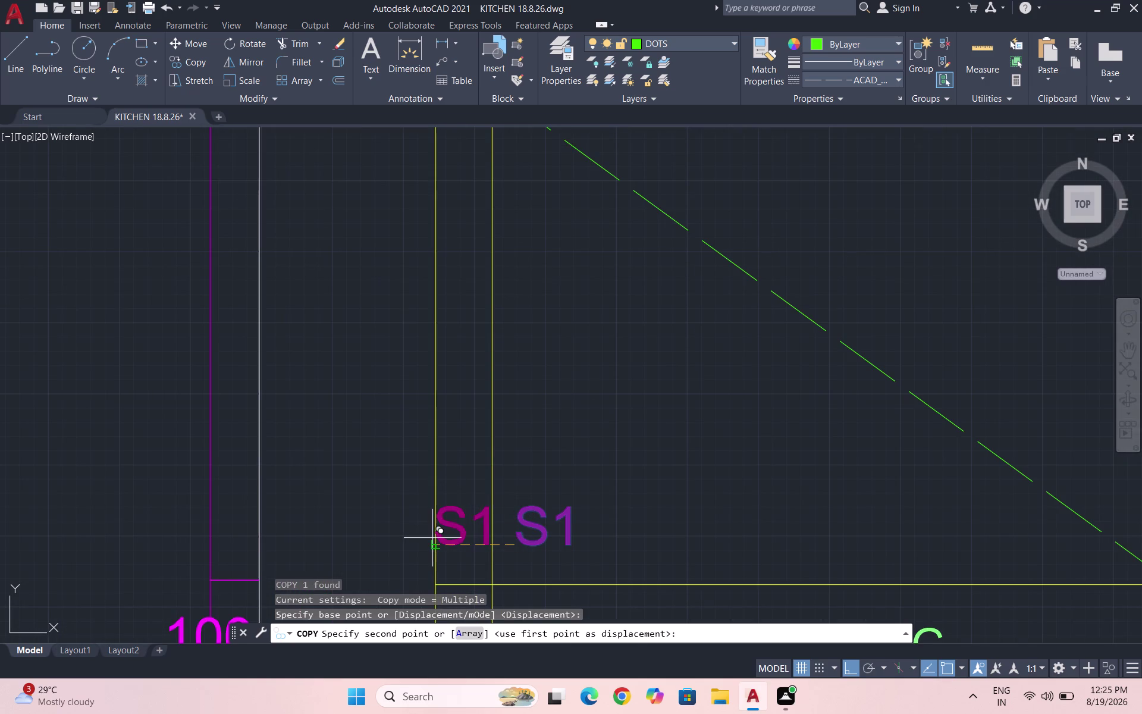
click(432, 538)
key(Escape)
key(Escape)
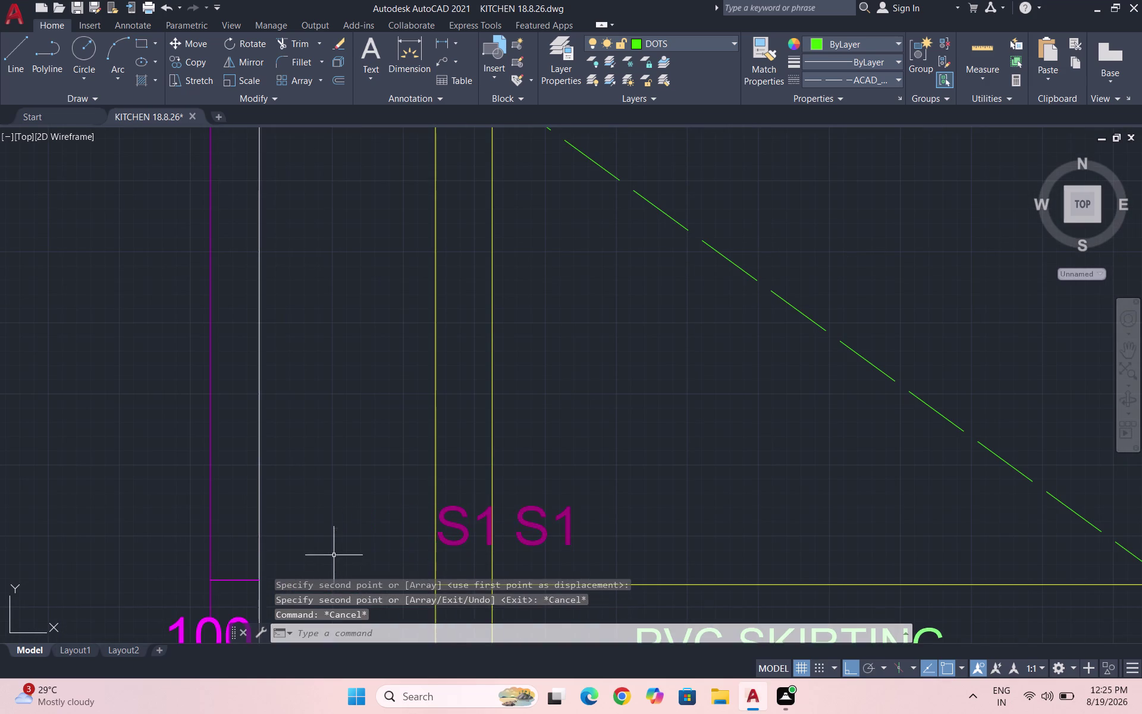
scroll(down, 3)
scroll(down, 3)
scroll(down, 3)
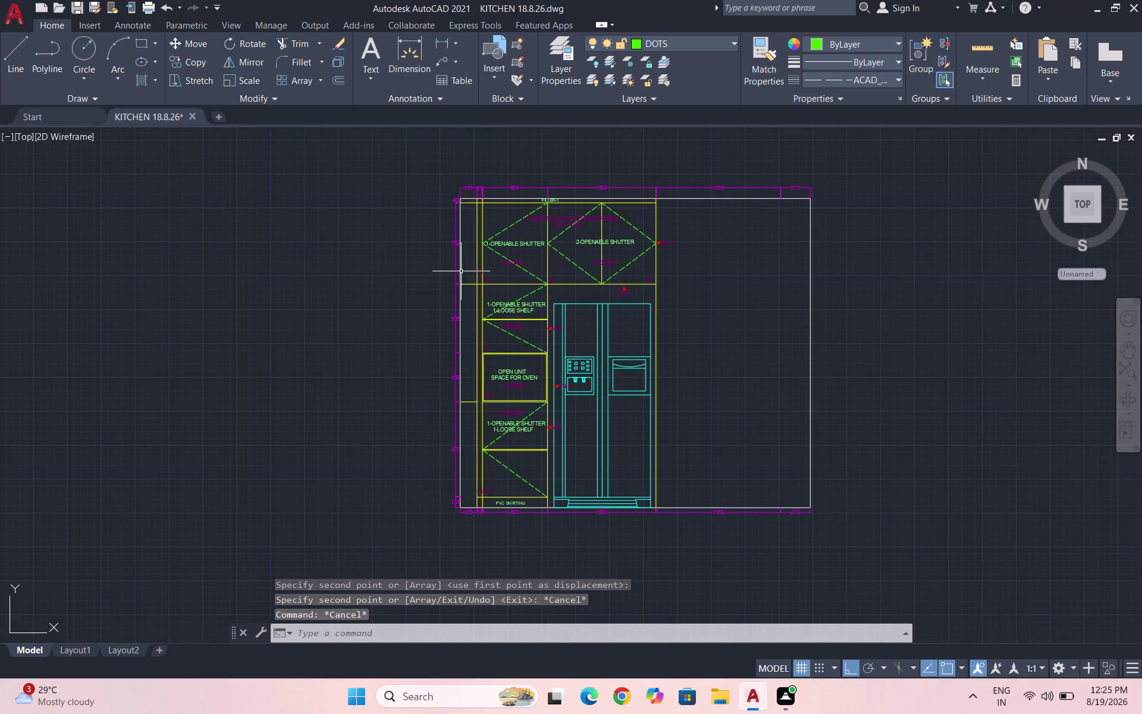
Trim three stray line pieces in the fridge-wall elevation.
scroll(up, 3)
scroll(down, 3)
text(TR)
key(Return)
key(Return)
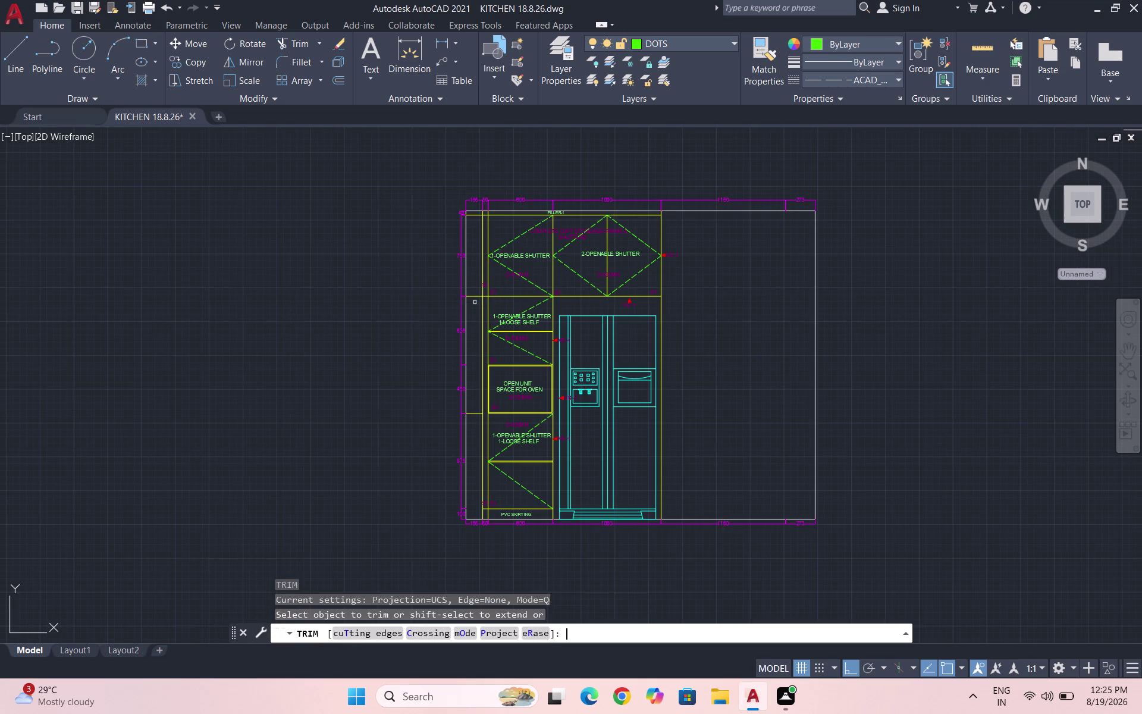
click(474, 214)
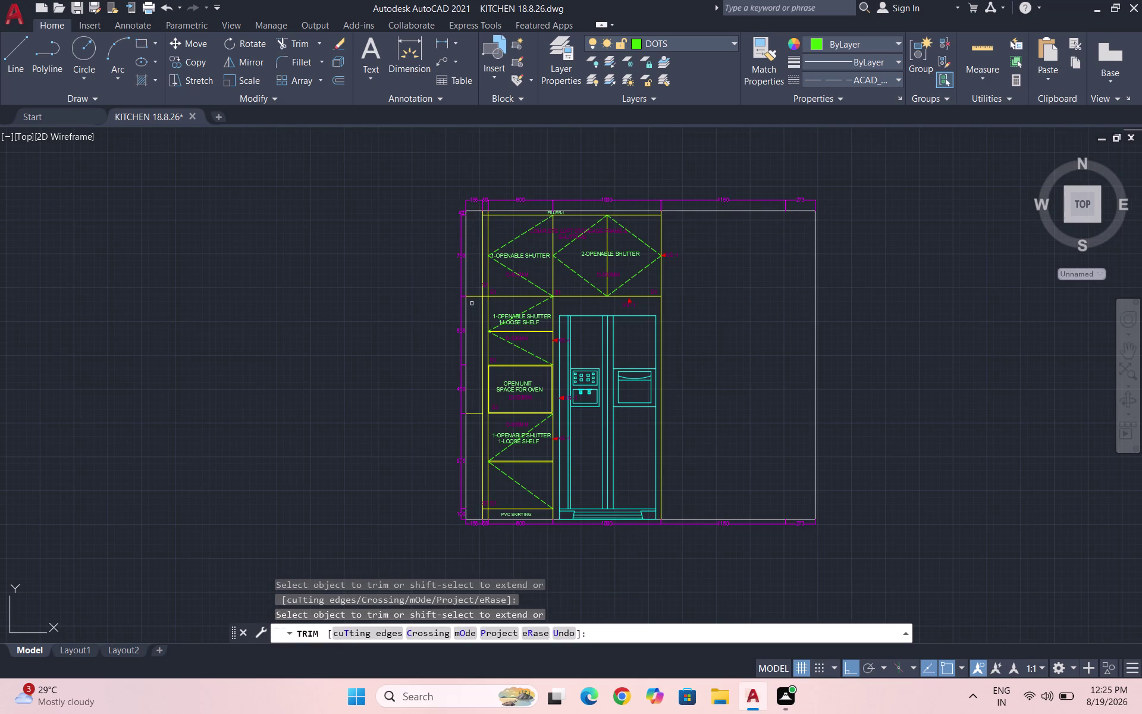
click(474, 295)
click(472, 411)
End trimming and save the KITCHEN drawing with Ctrl+S.
key(Escape)
key(Escape)
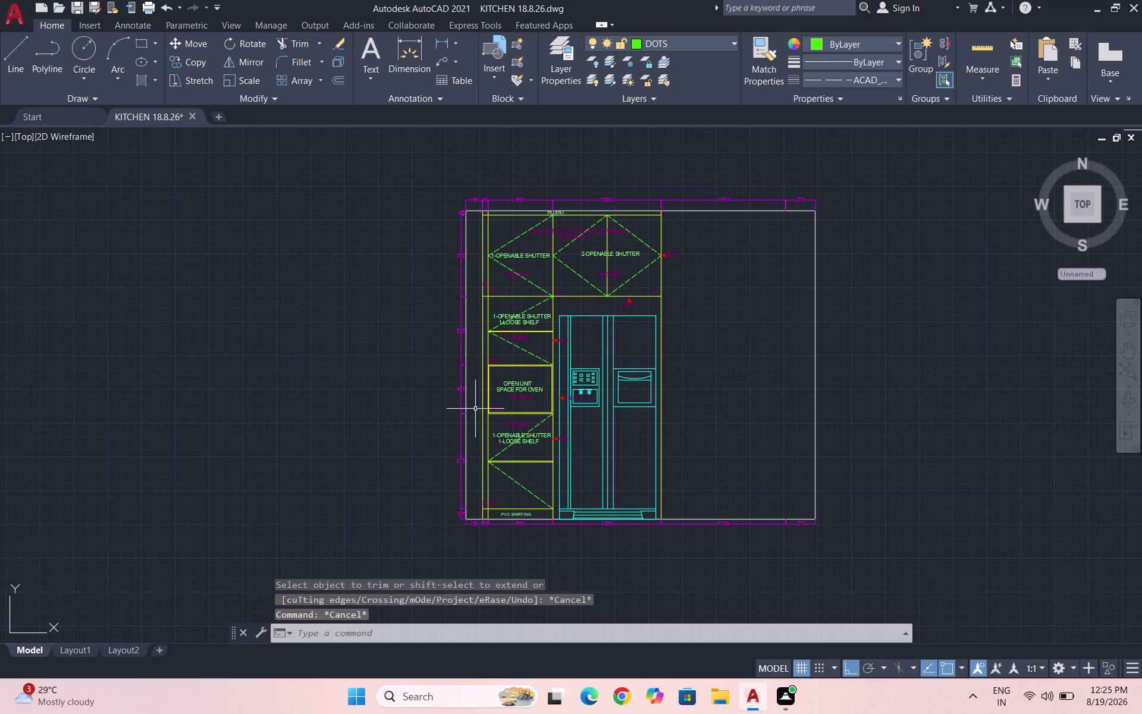
key(ctrl+s)
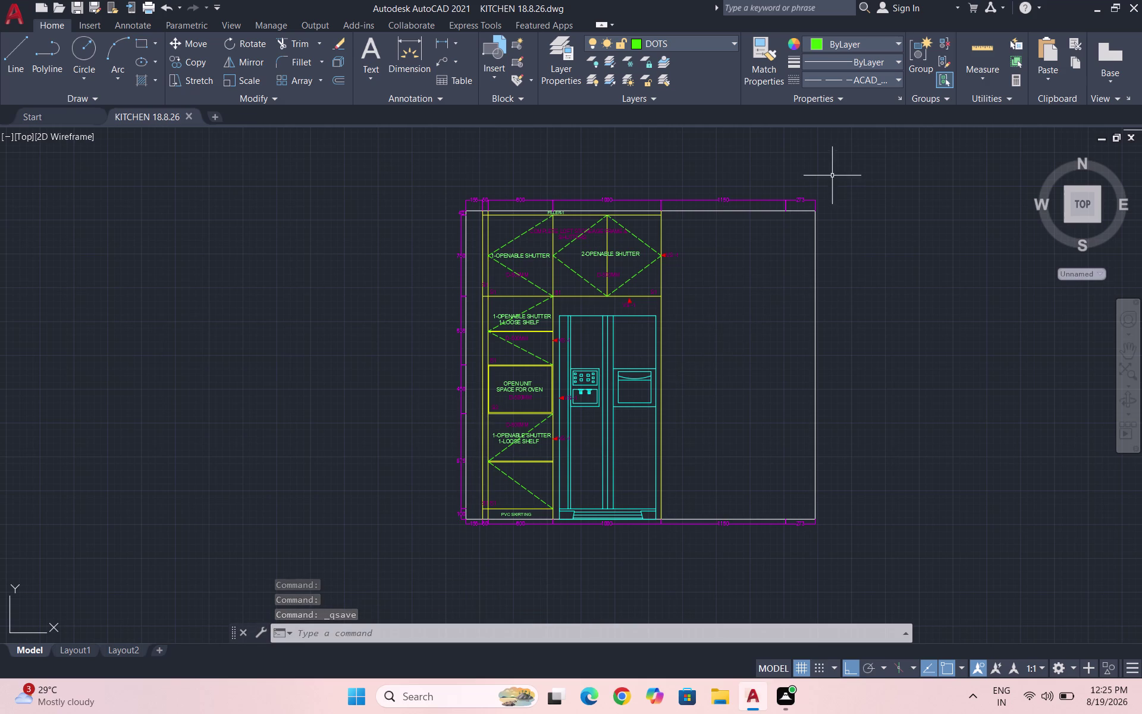
scroll(up, 3)
Draw a line from the upper cabinet corner to the right edge, plus a vertical line under 273.
key(l)
key(Return)
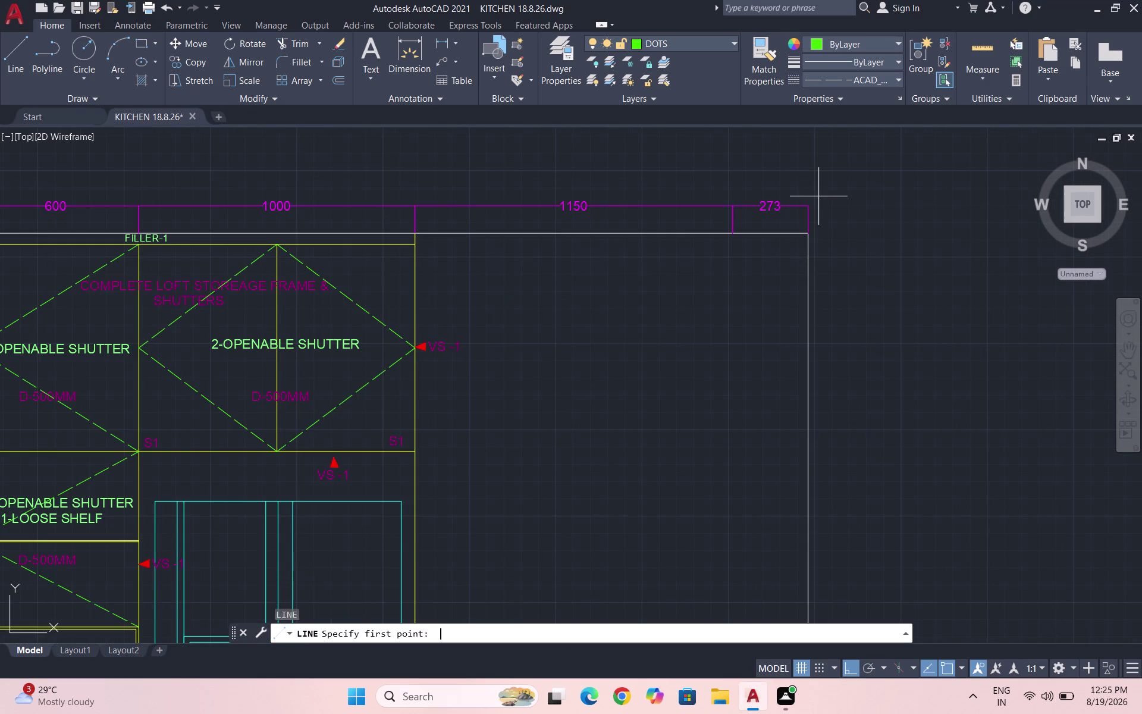
click(416, 452)
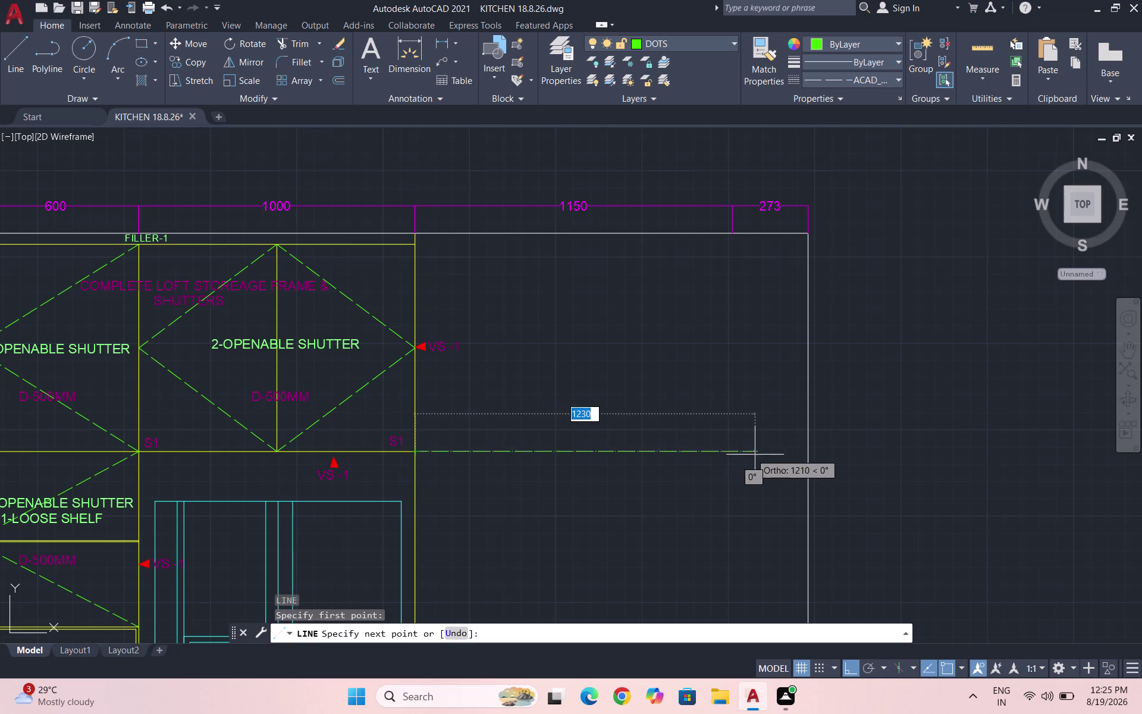
click(810, 448)
key(Escape)
key(space)
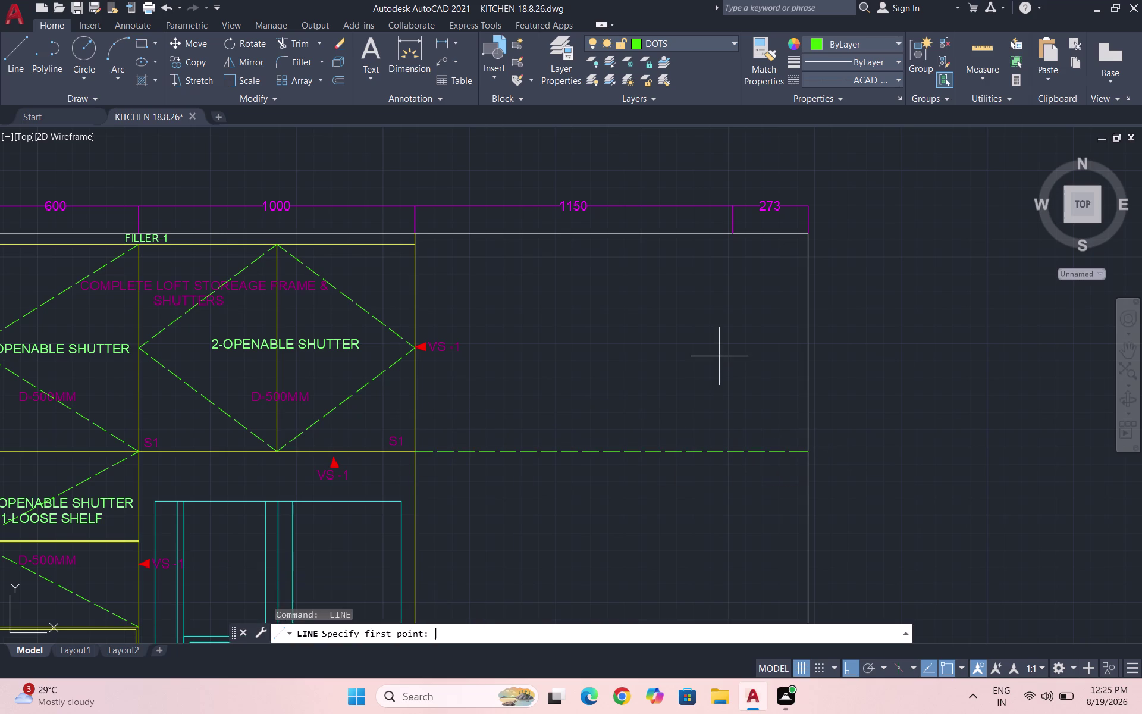
click(733, 236)
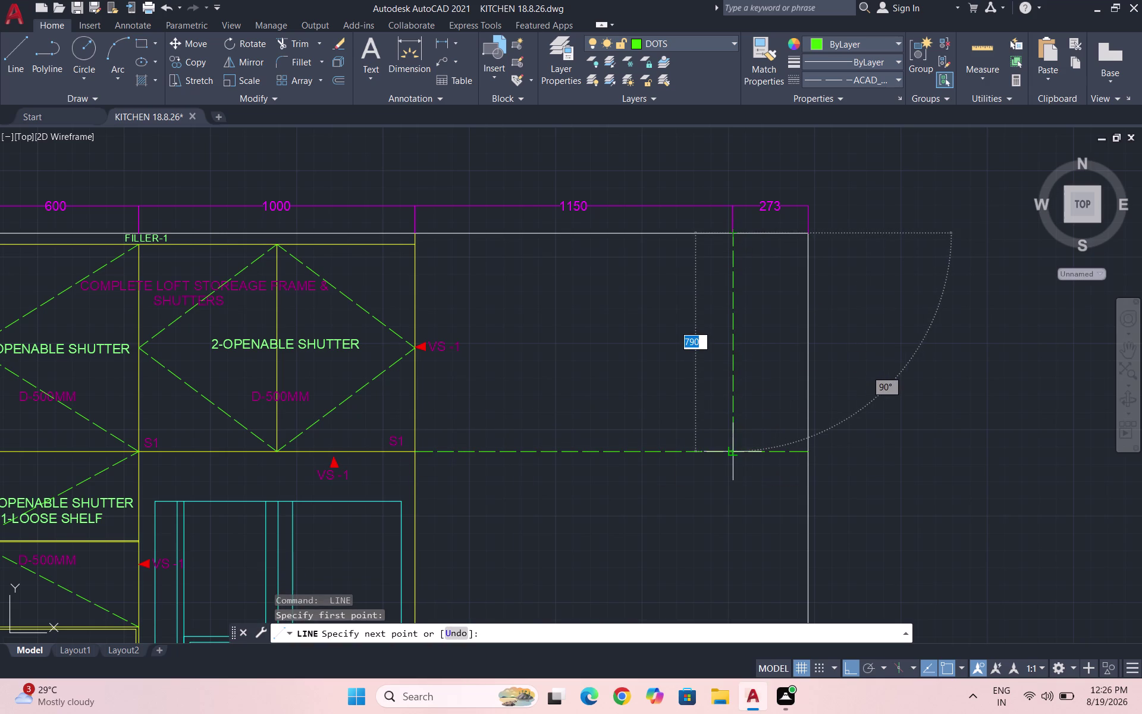
click(737, 454)
key(Escape)
Put both new lines on the KITCHEN ITEMS layer with ByLayer linetype.
drag(777, 483, 756, 454)
click(676, 373)
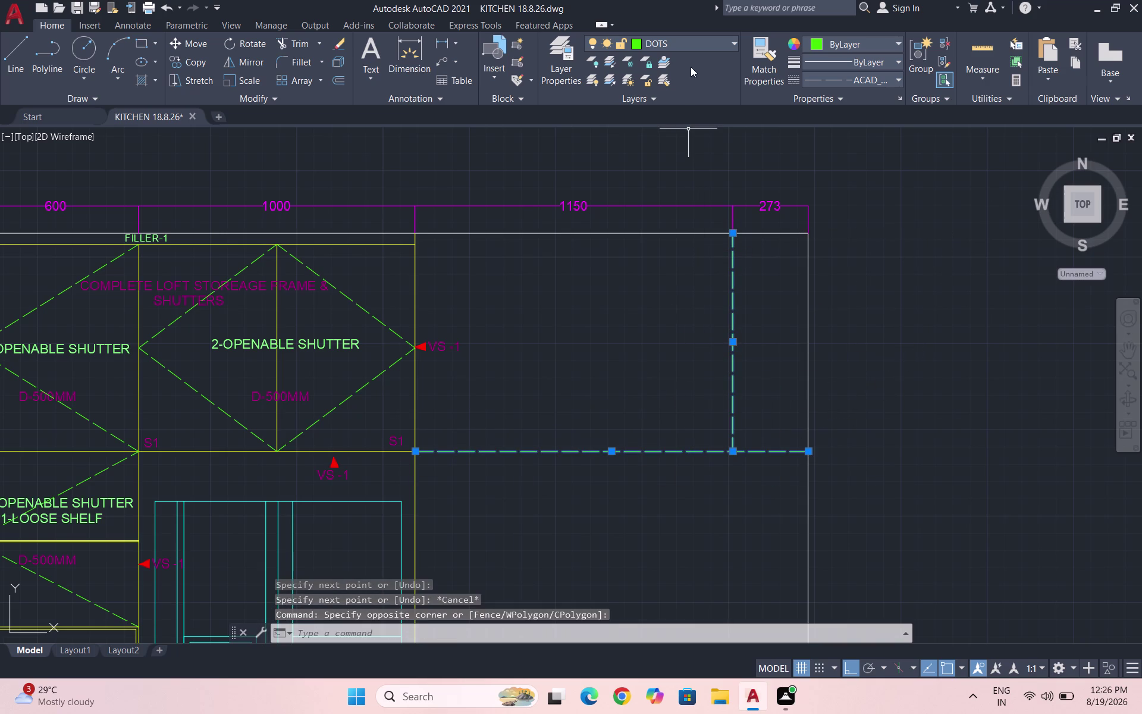
click(684, 43)
click(692, 199)
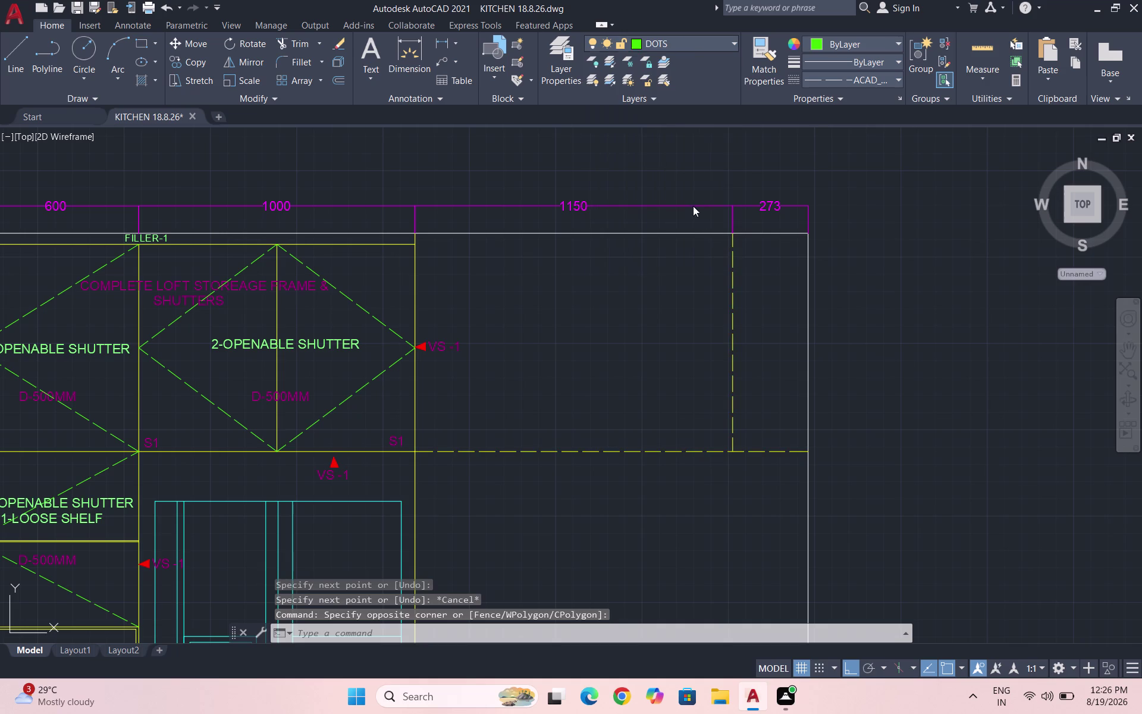
click(854, 77)
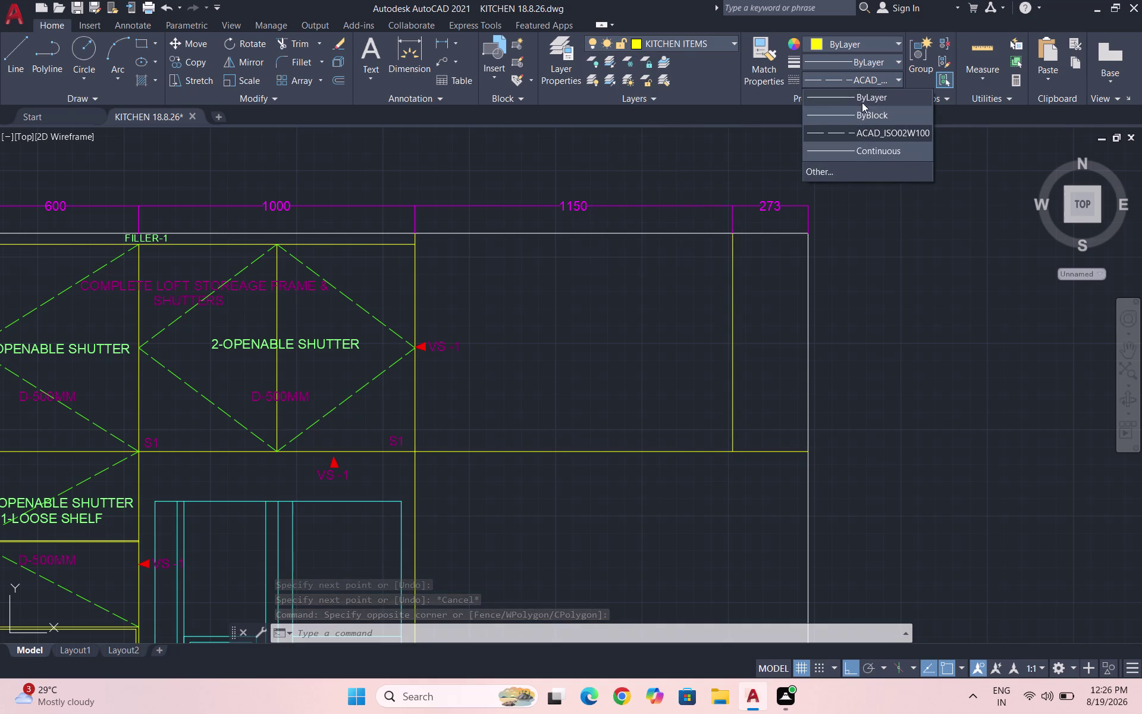
click(860, 98)
key(Escape)
Trim the overhanging line pieces inside the 273-wide corner block.
text(TR)
key(Return)
key(Return)
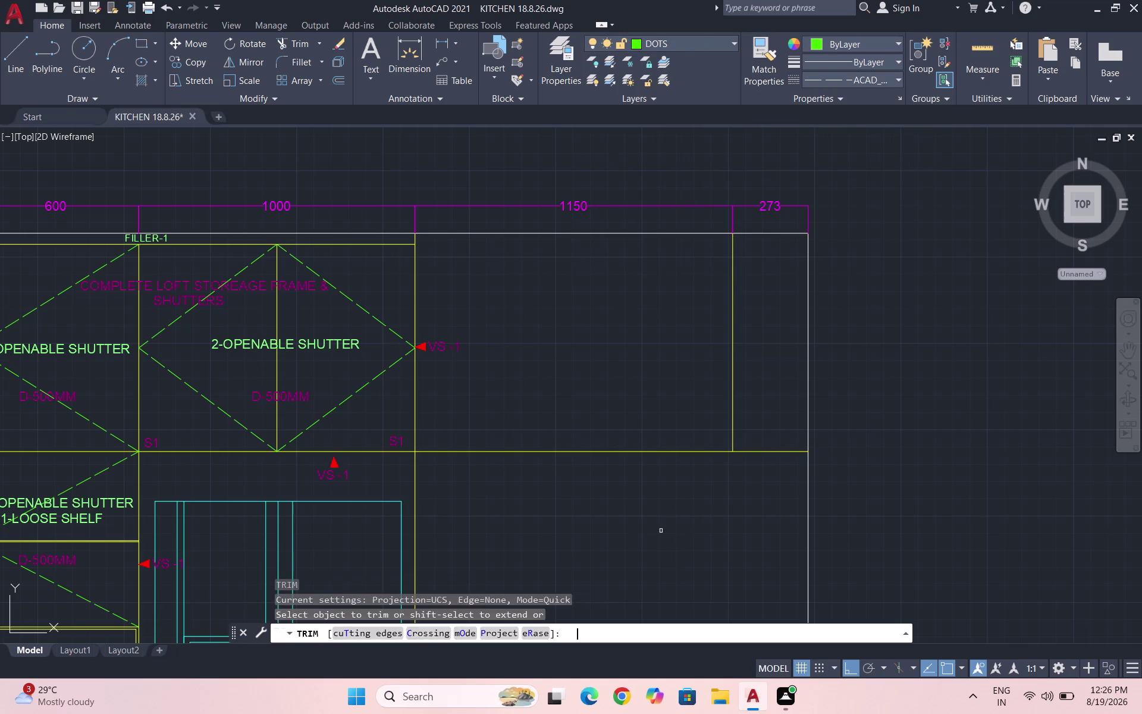
drag(631, 409, 625, 513)
key(Escape)
key(Escape)
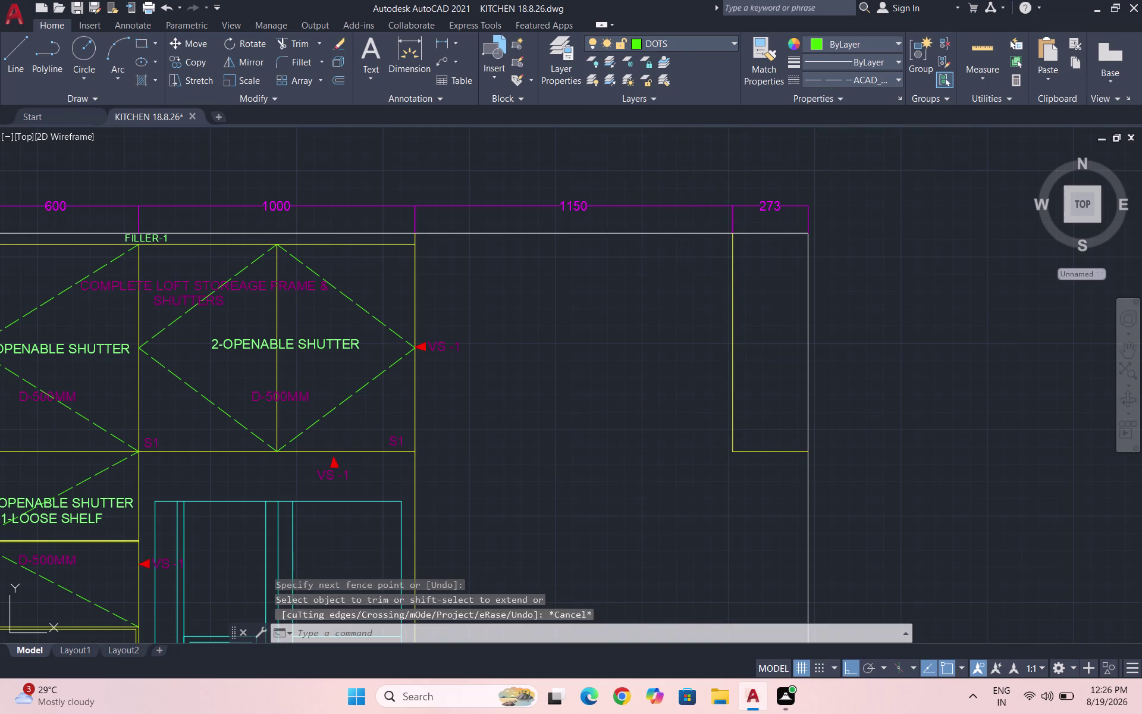
key(Escape)
scroll(down, 3)
scroll(up, 3)
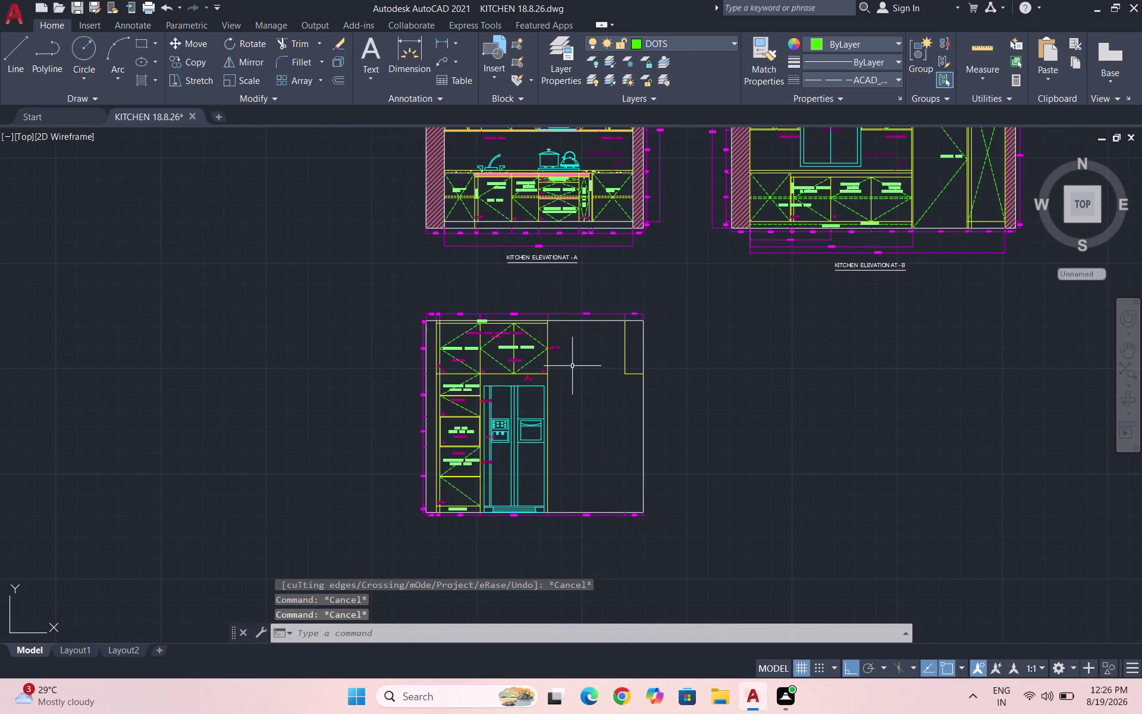
On the HATCH layer, hatch the left strip and top-right block with ANSI31.
click(694, 39)
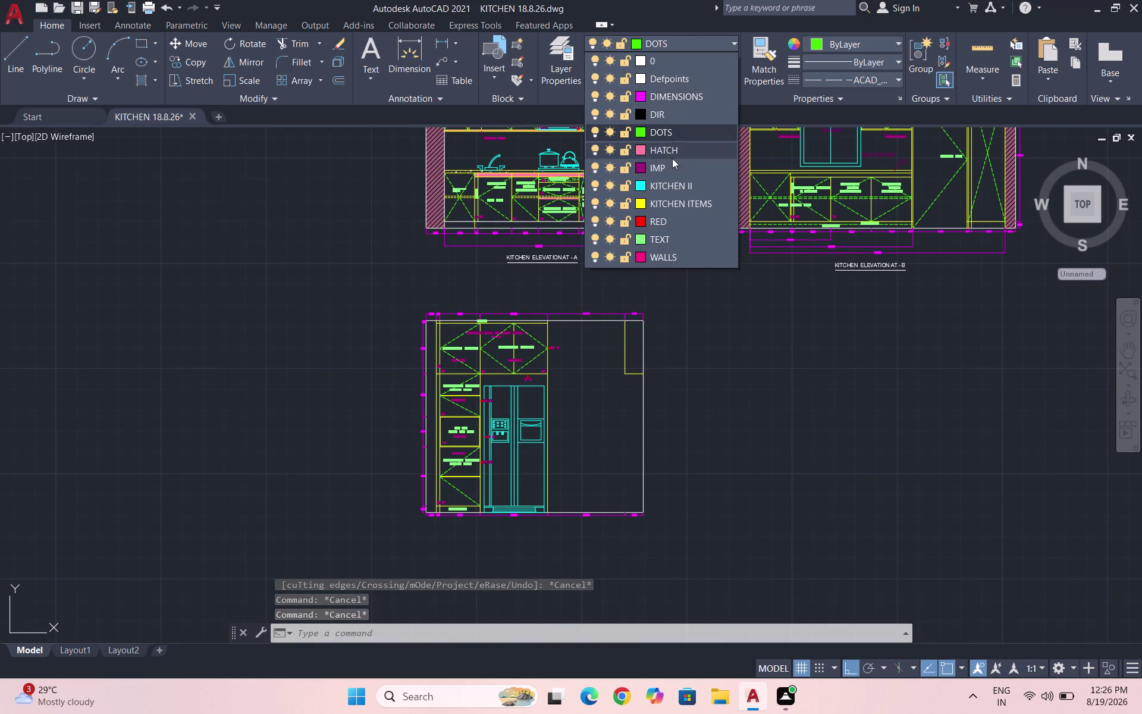
click(671, 146)
key(h)
key(Return)
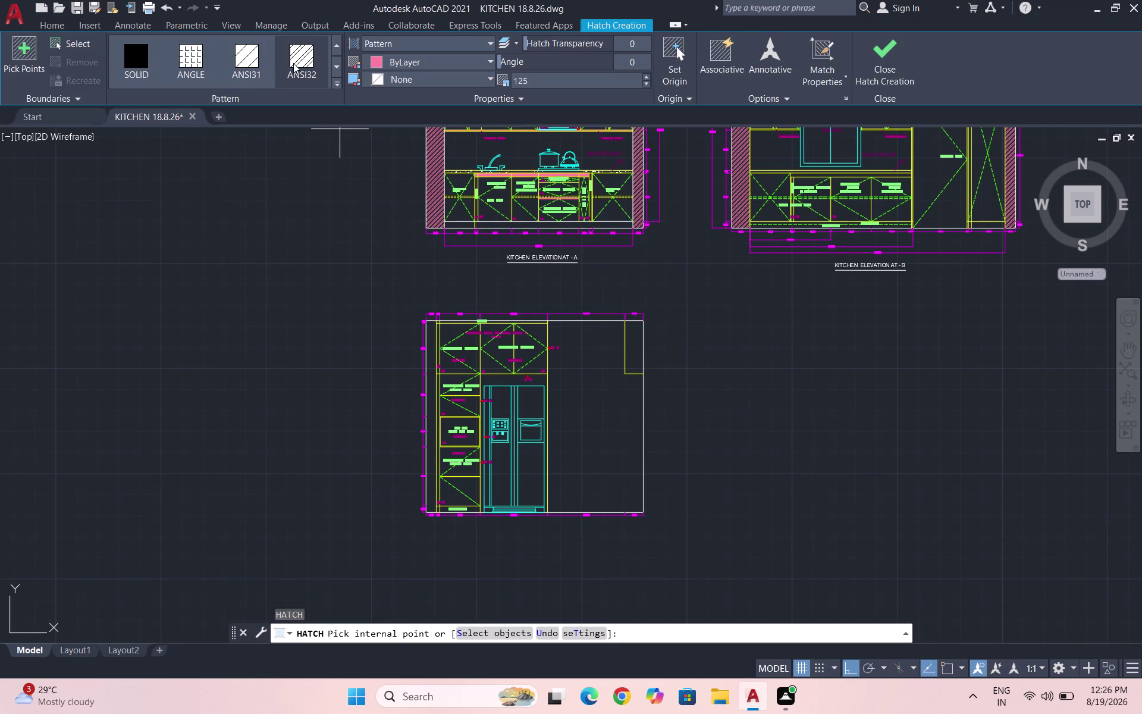
click(302, 60)
click(432, 358)
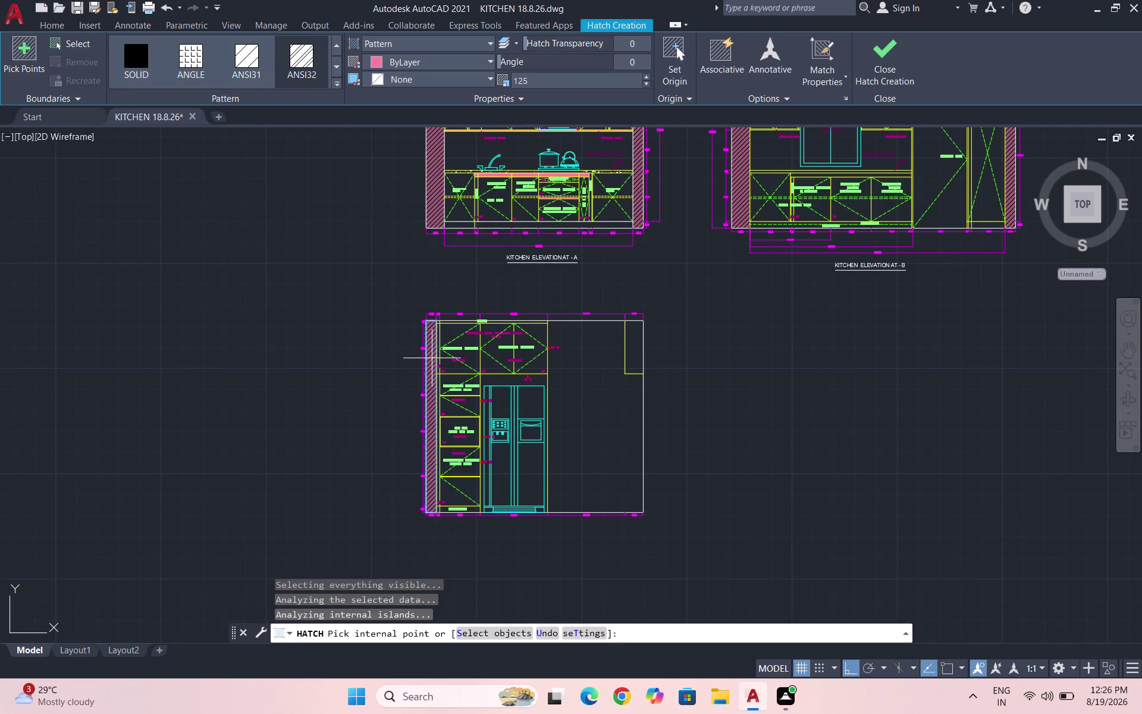
click(632, 357)
key(Escape)
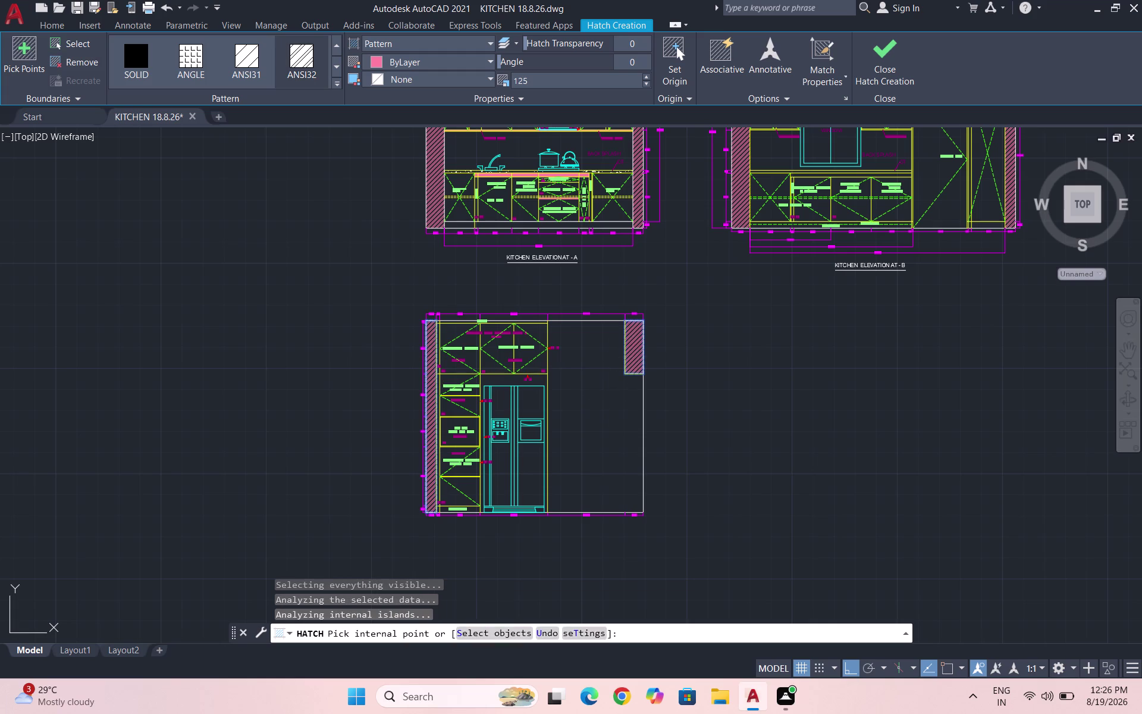
Save the kitchen drawing.
key(Escape)
key(ctrl+s)
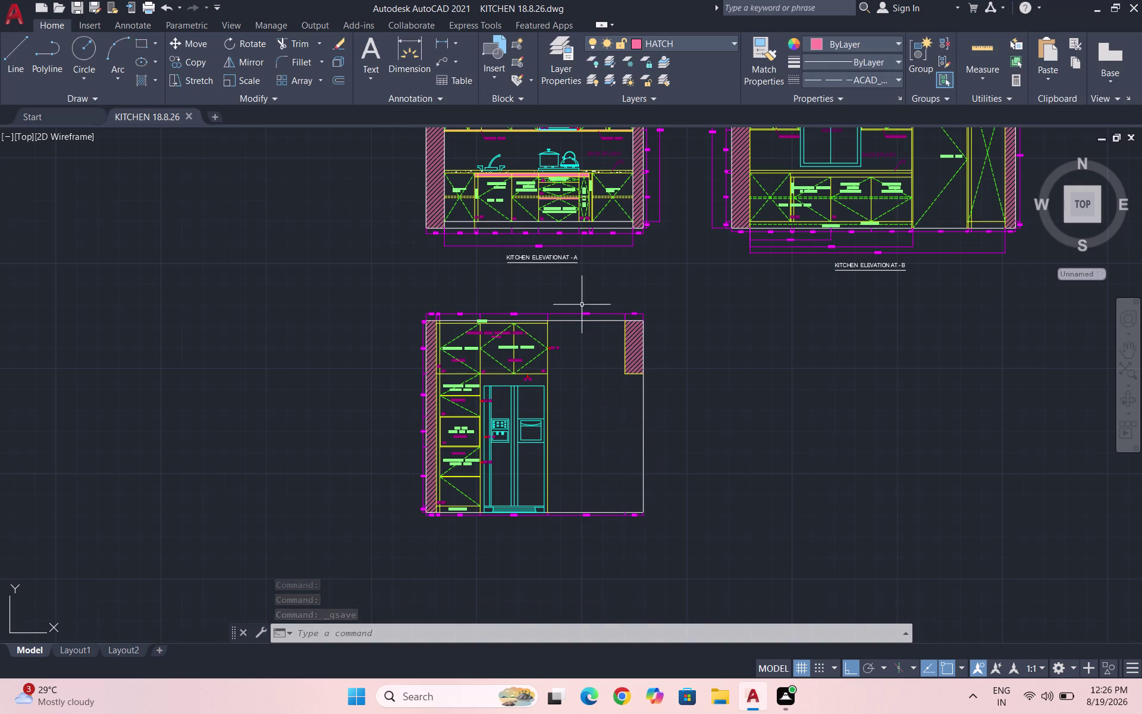
scroll(up, 3)
On the DIMENSIONS layer, dimension the 1650 span from the top edge's left end.
click(671, 41)
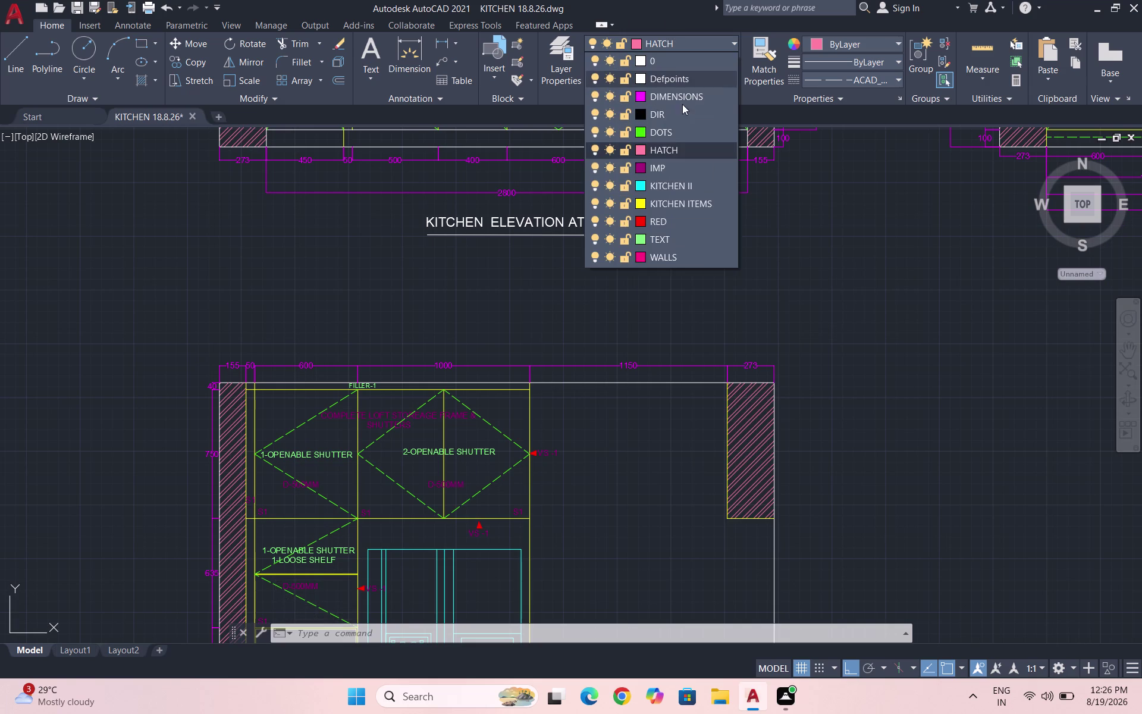
click(682, 99)
click(445, 41)
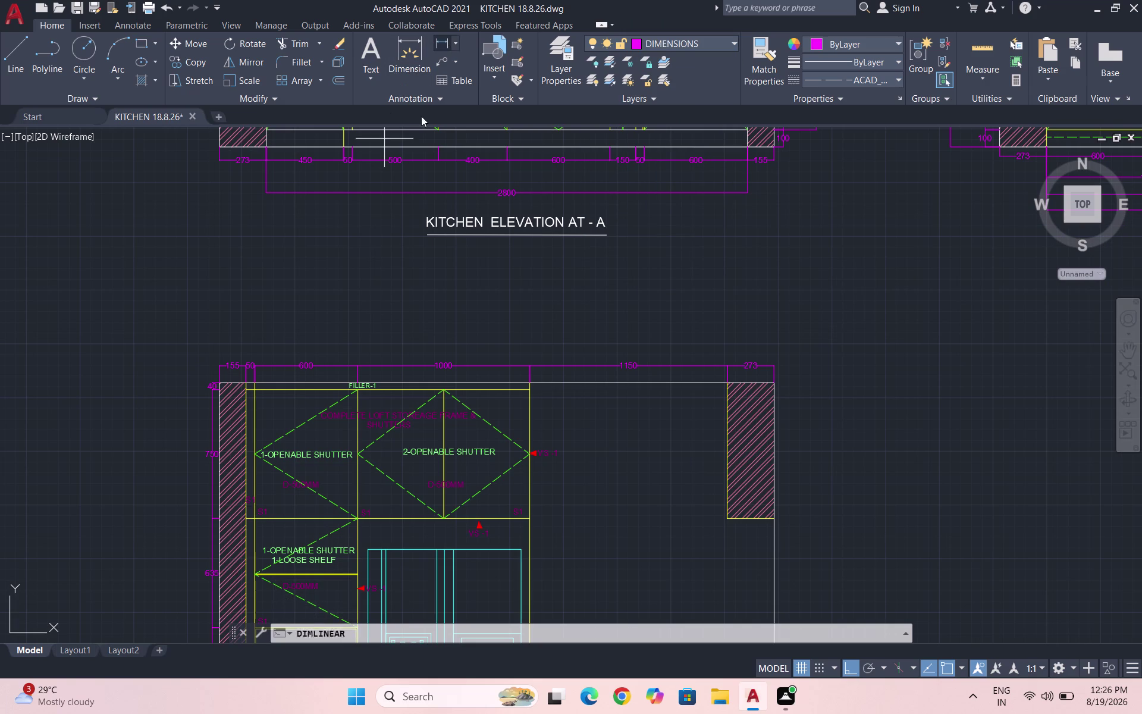
scroll(up, 3)
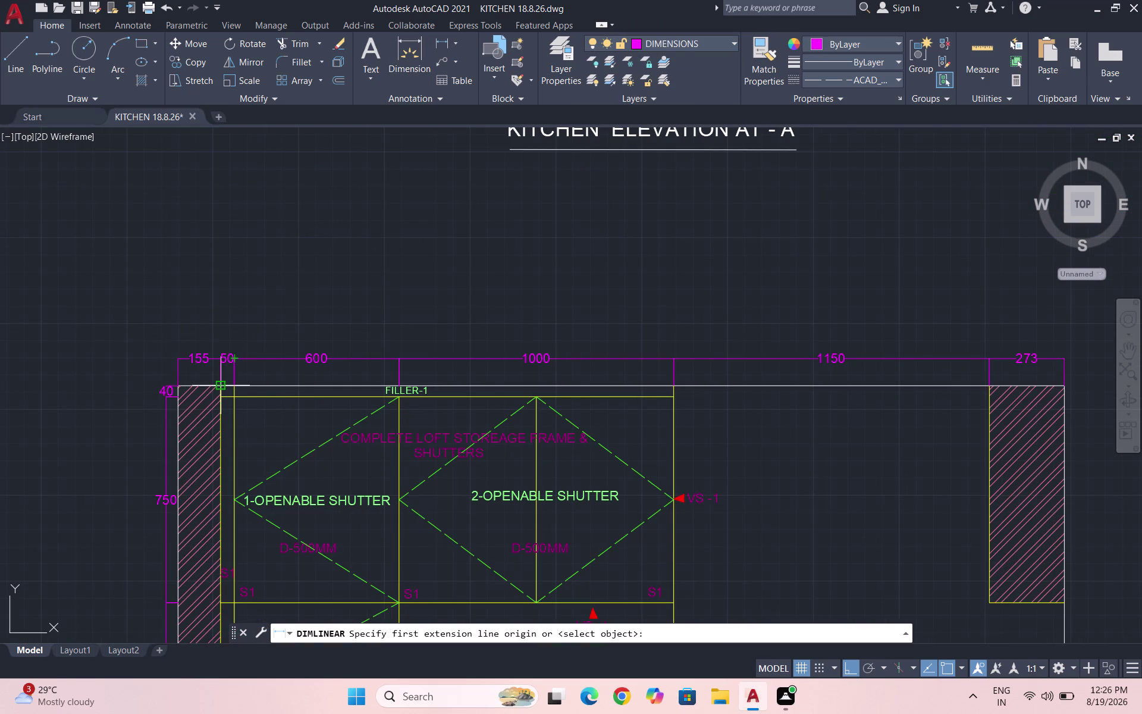
click(220, 388)
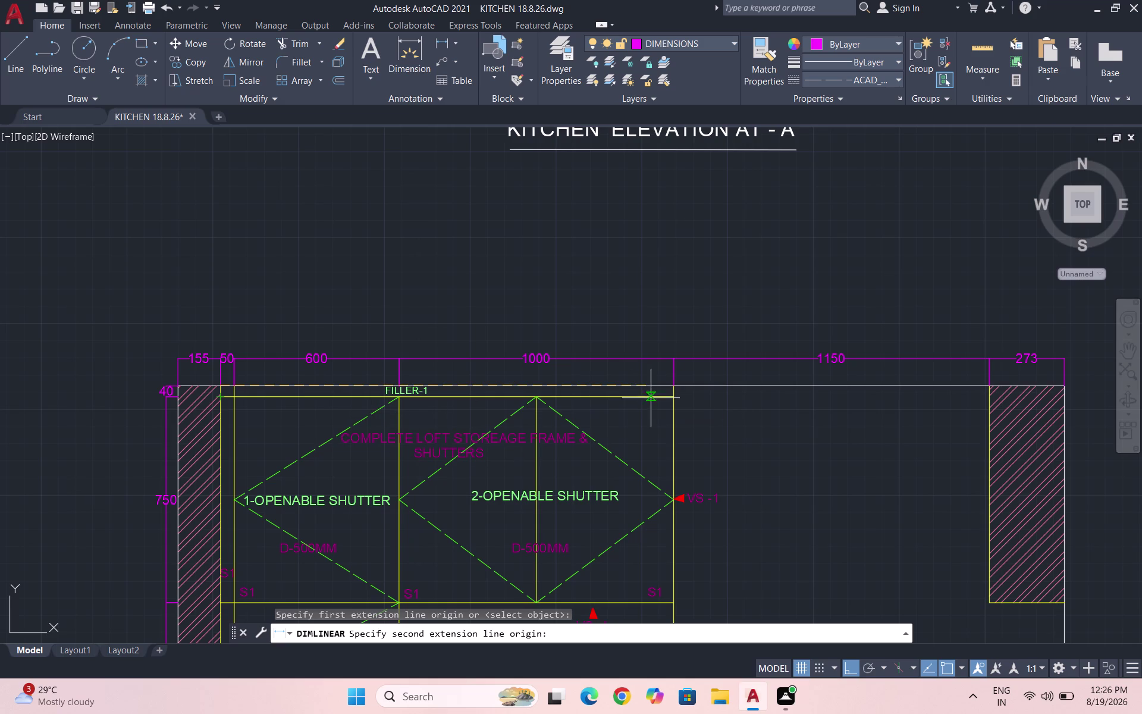
click(678, 385)
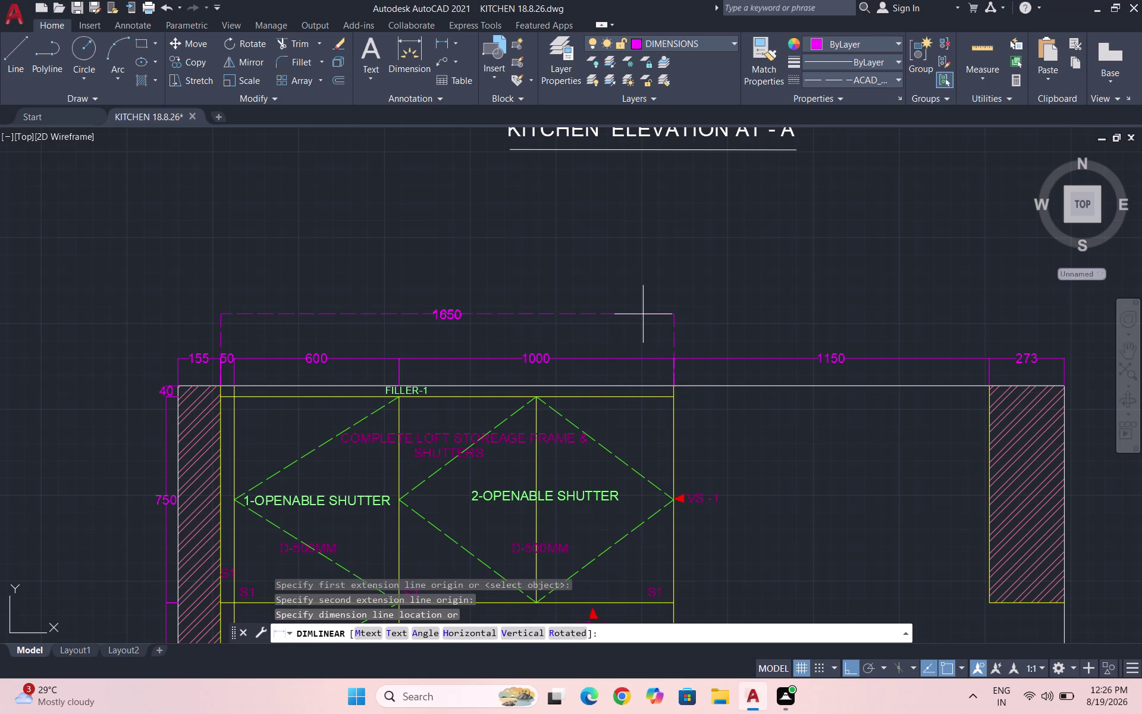
click(643, 314)
Set the new 1650 dimension's linetype to ByLayer.
drag(660, 323, 652, 312)
click(602, 281)
click(890, 79)
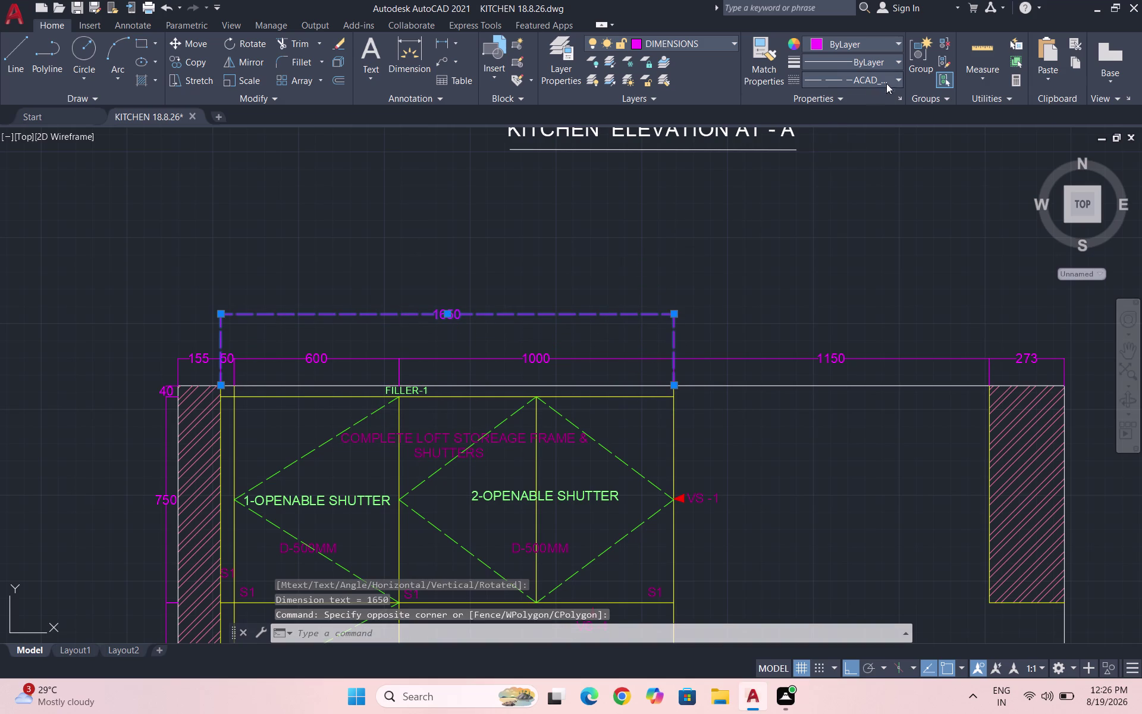
click(858, 95)
click(776, 223)
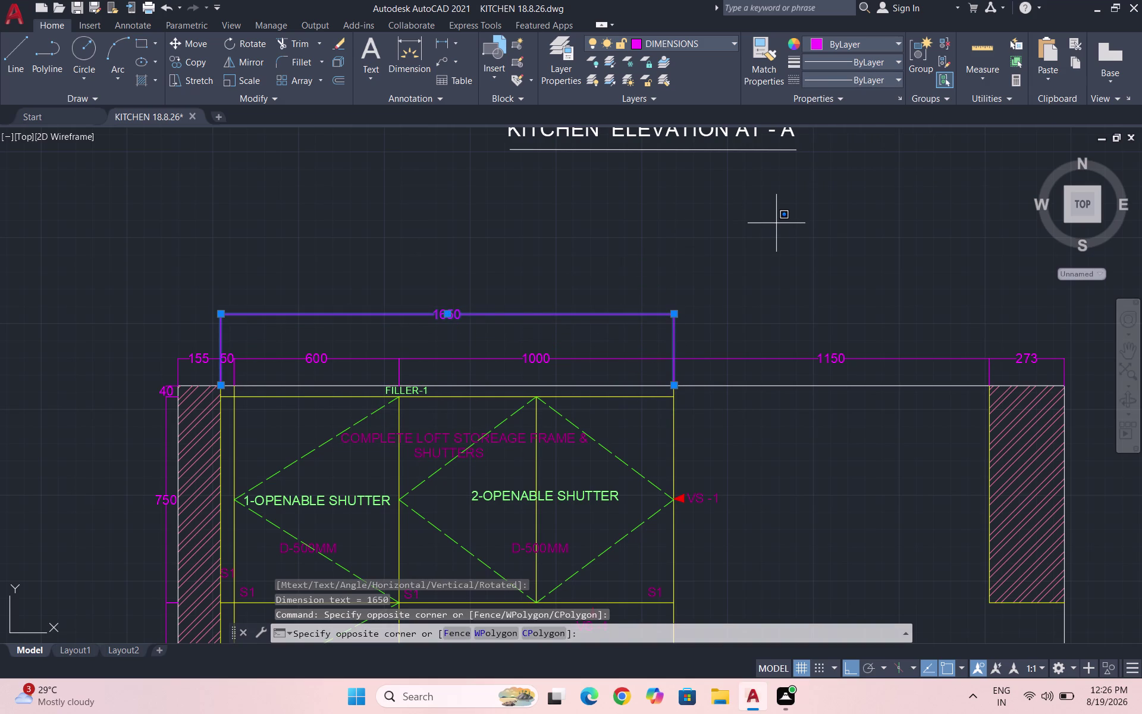
key(Escape)
key(Escape)
click(862, 83)
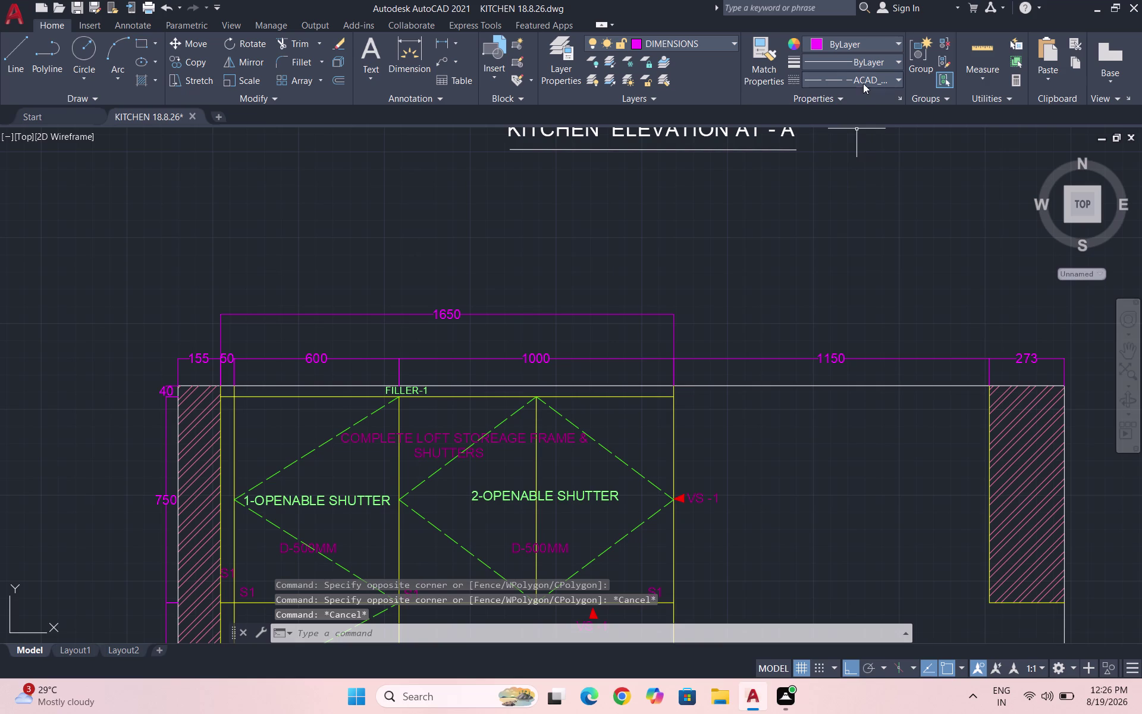
click(859, 93)
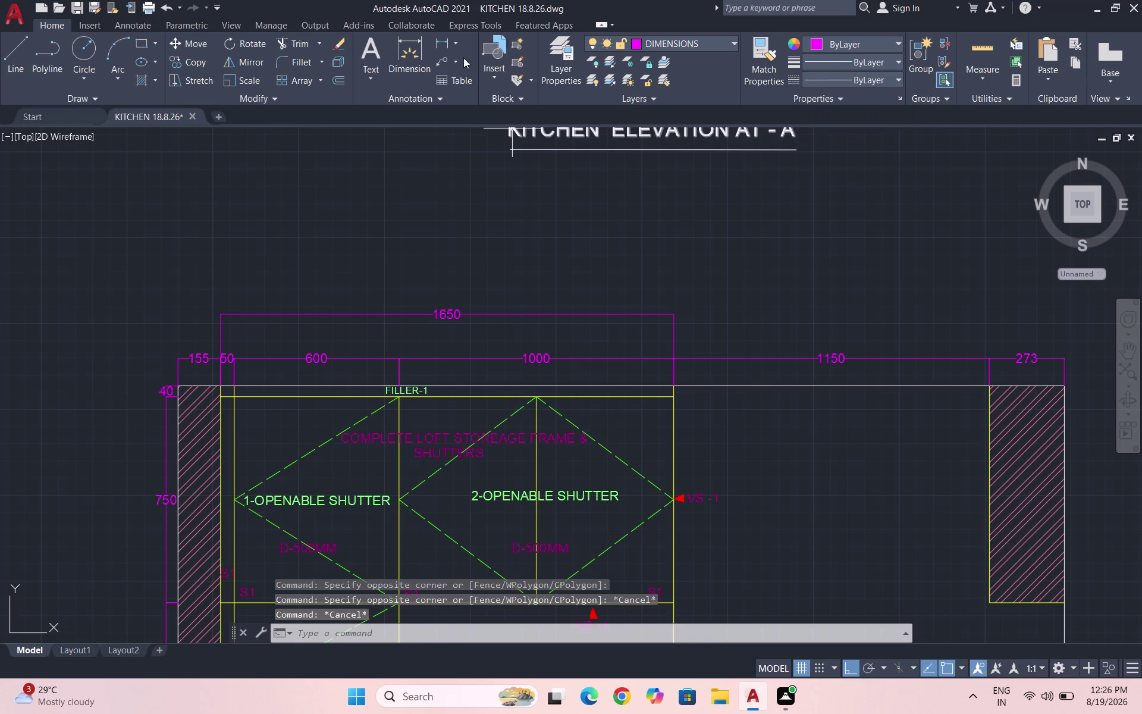
Add the 1150 gap dimension and the 2800 overall width dimension above it.
click(444, 42)
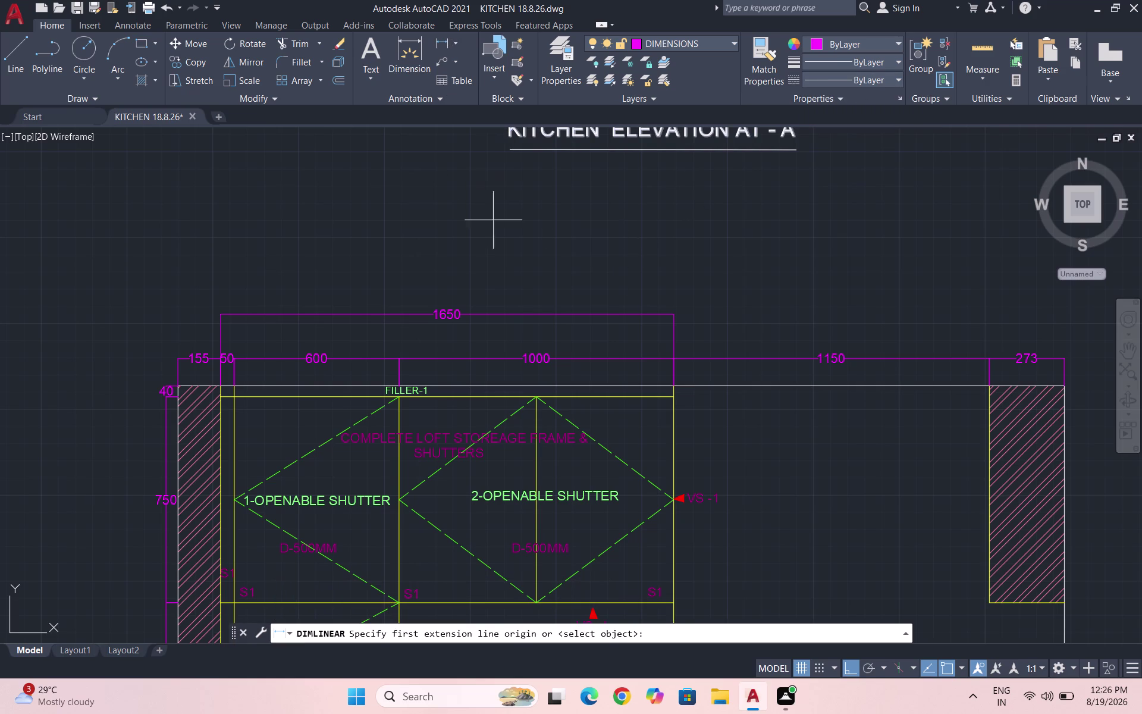
click(678, 359)
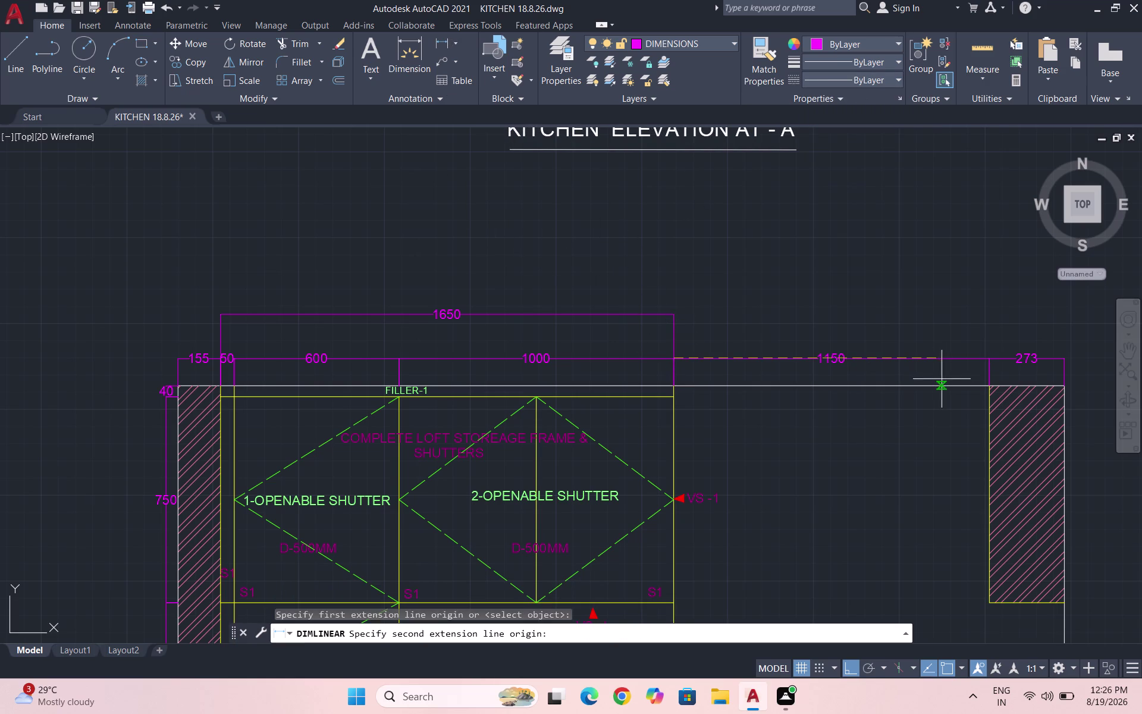
click(990, 359)
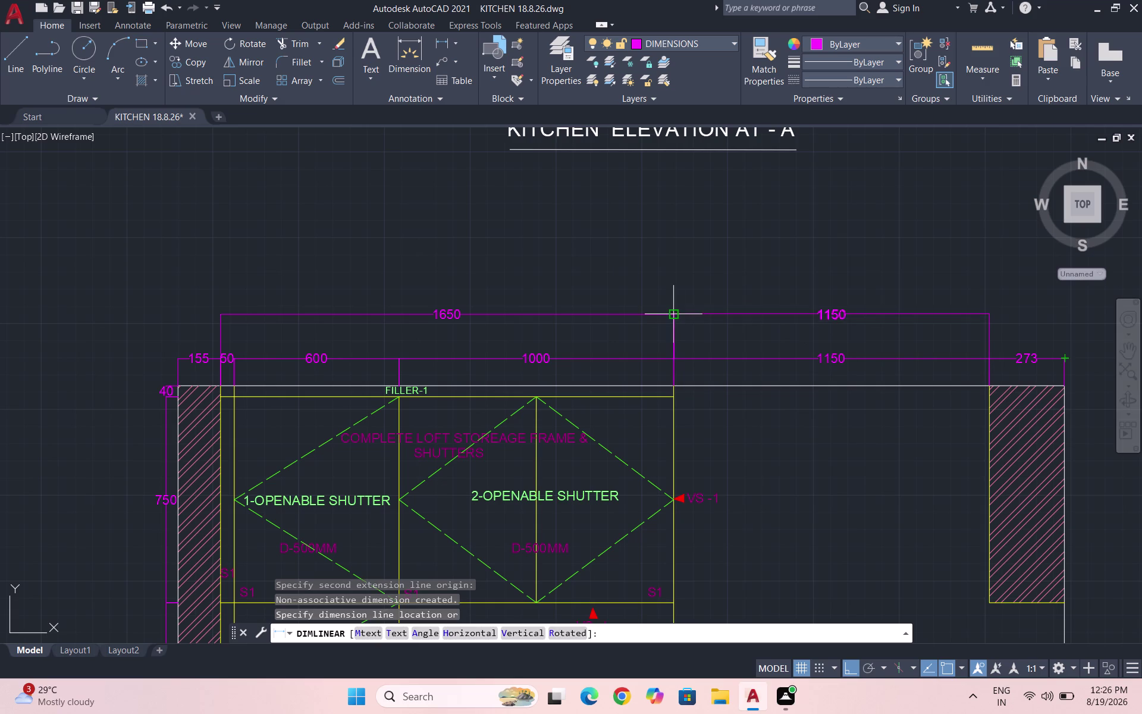
click(670, 314)
key(space)
click(219, 313)
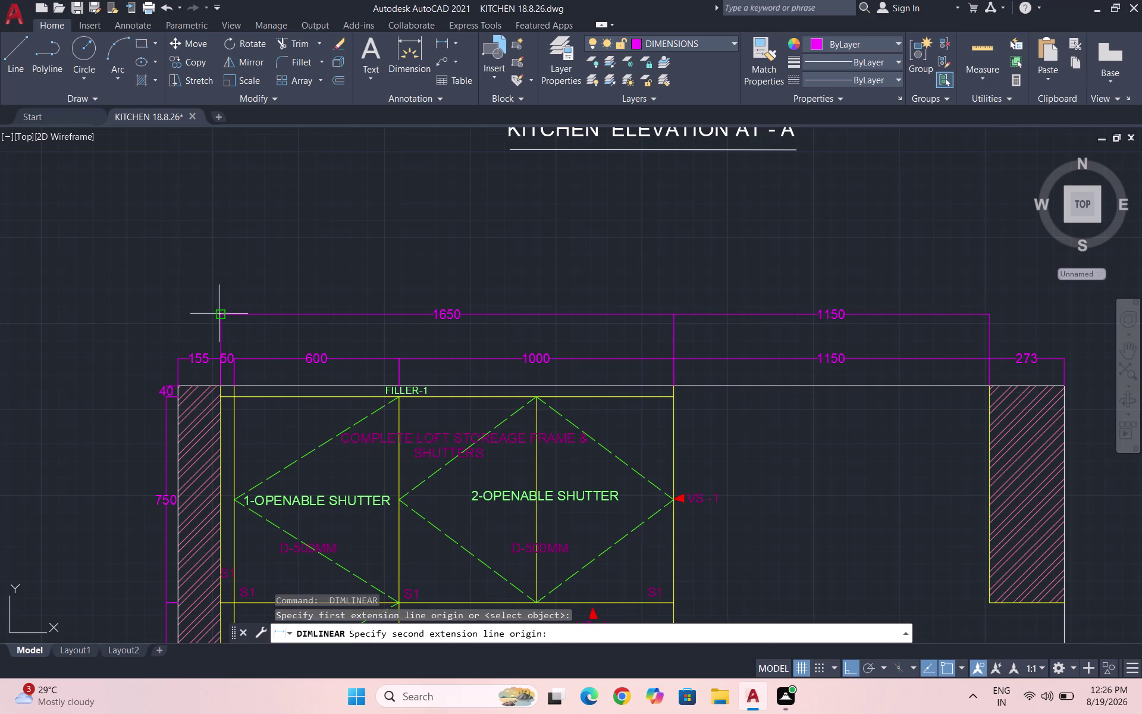
click(993, 315)
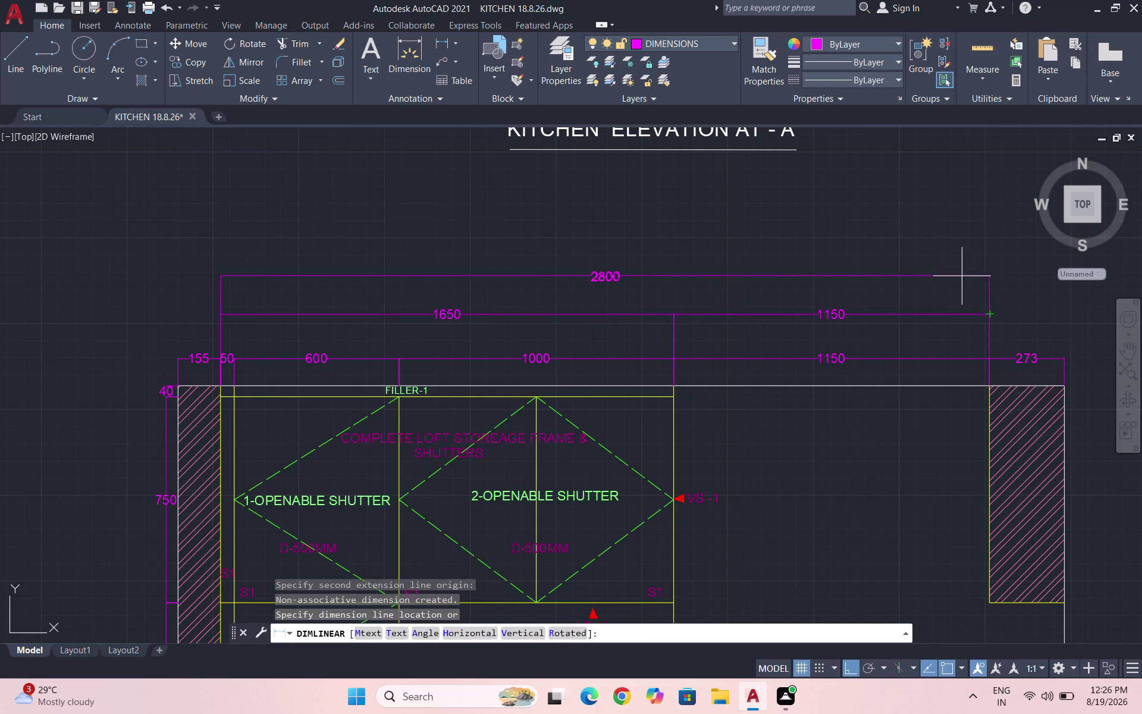
click(579, 276)
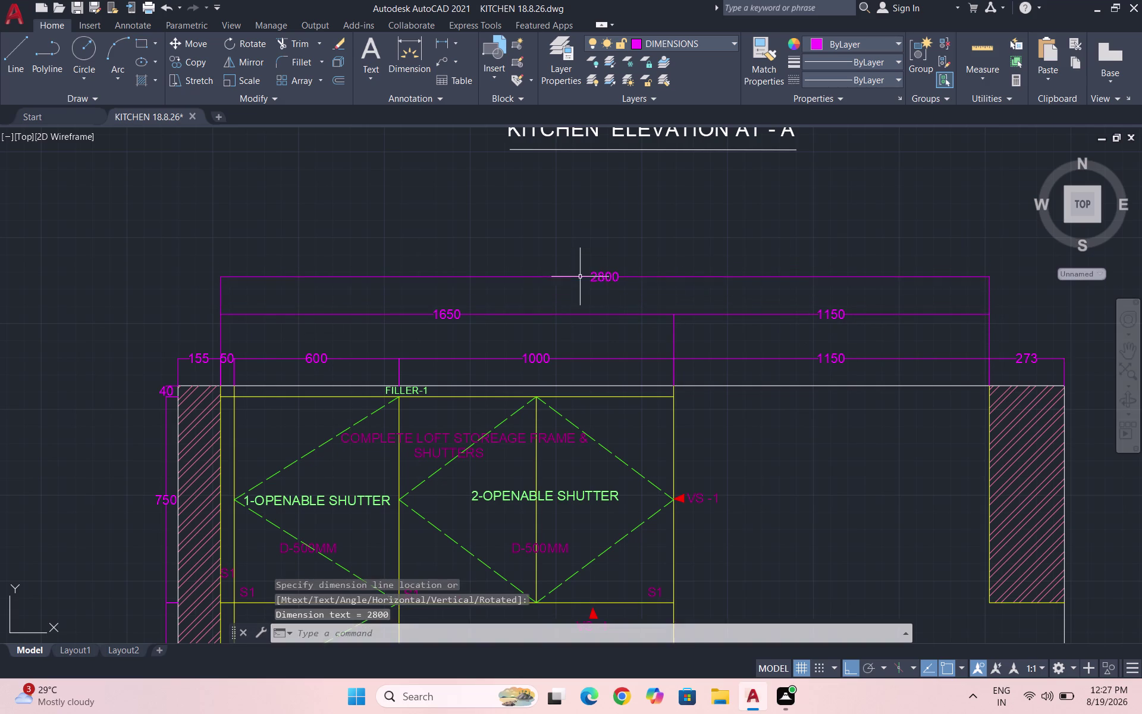
scroll(down, 3)
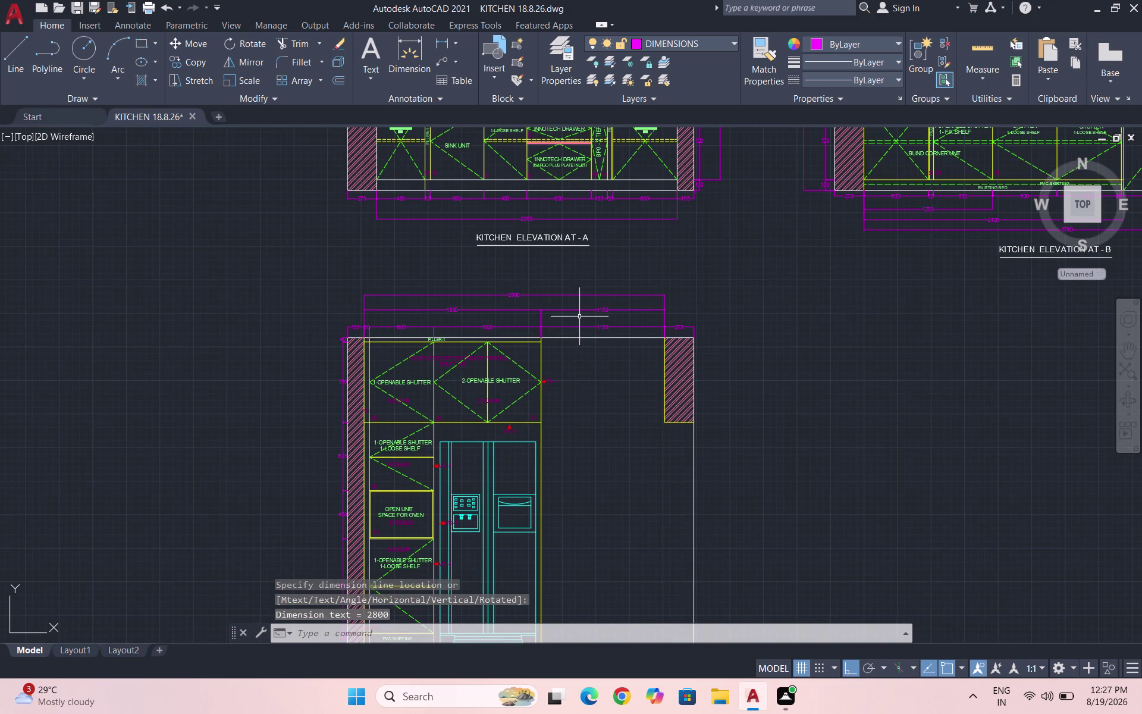
Dimension the 2850 overall height along the elevation's left side.
key(space)
scroll(up, 3)
click(367, 326)
scroll(down, 3)
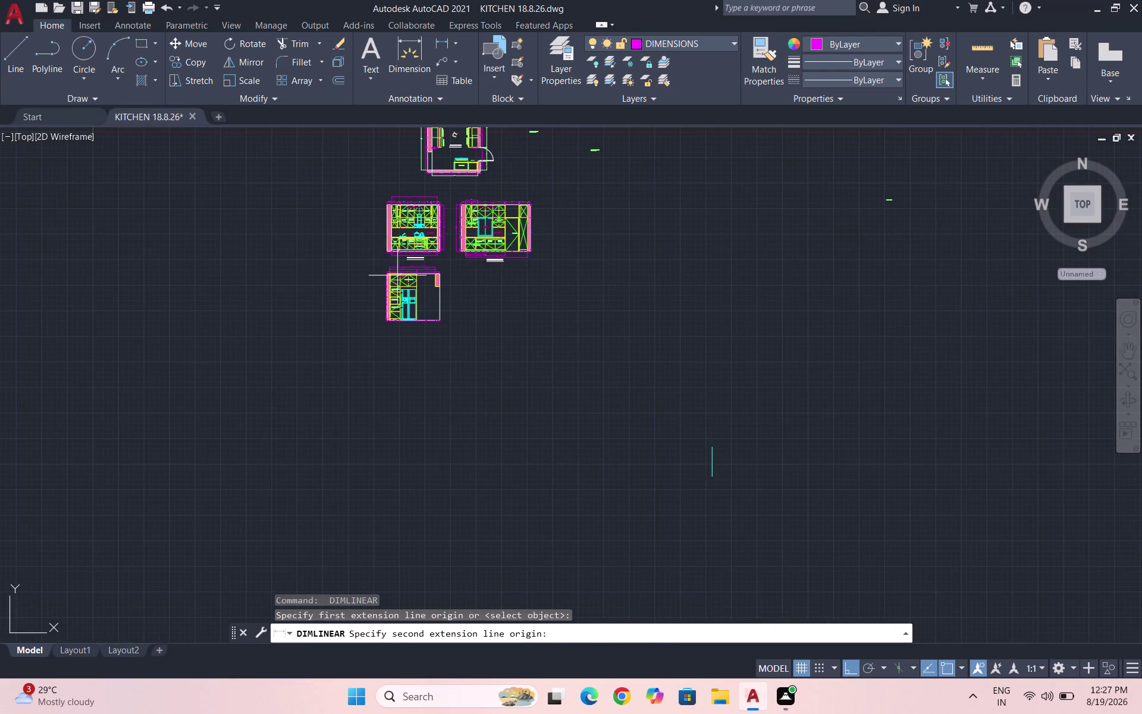
scroll(up, 3)
scroll(up, 3)
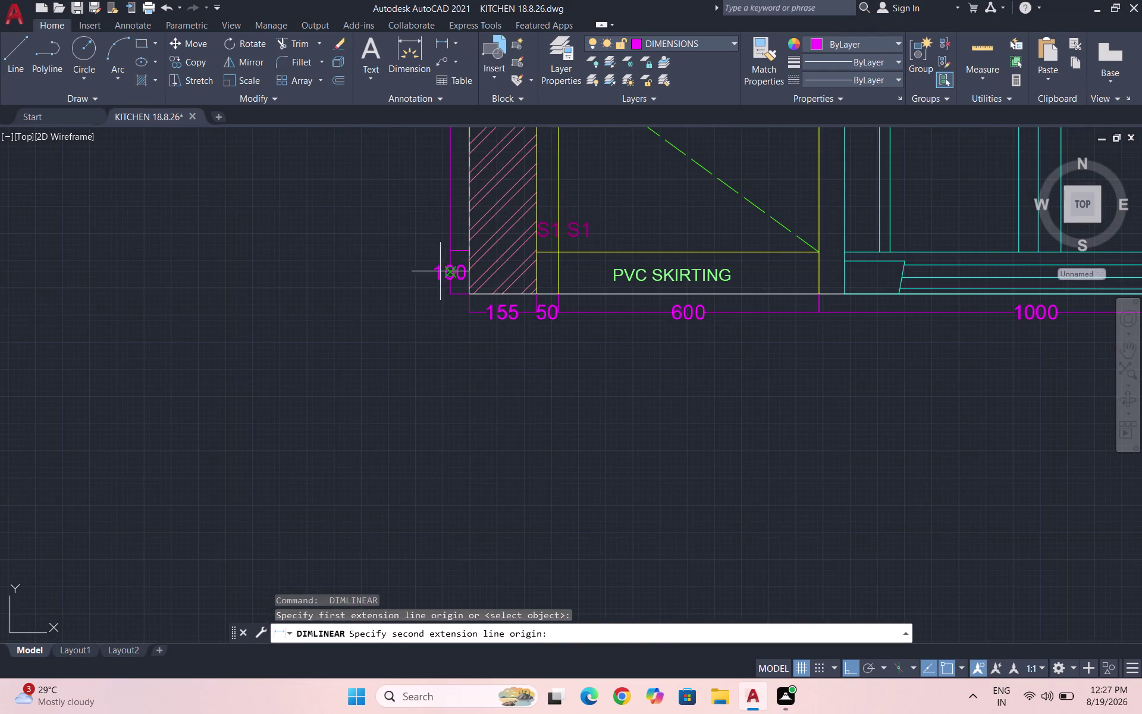
scroll(up, 3)
click(505, 324)
scroll(down, 3)
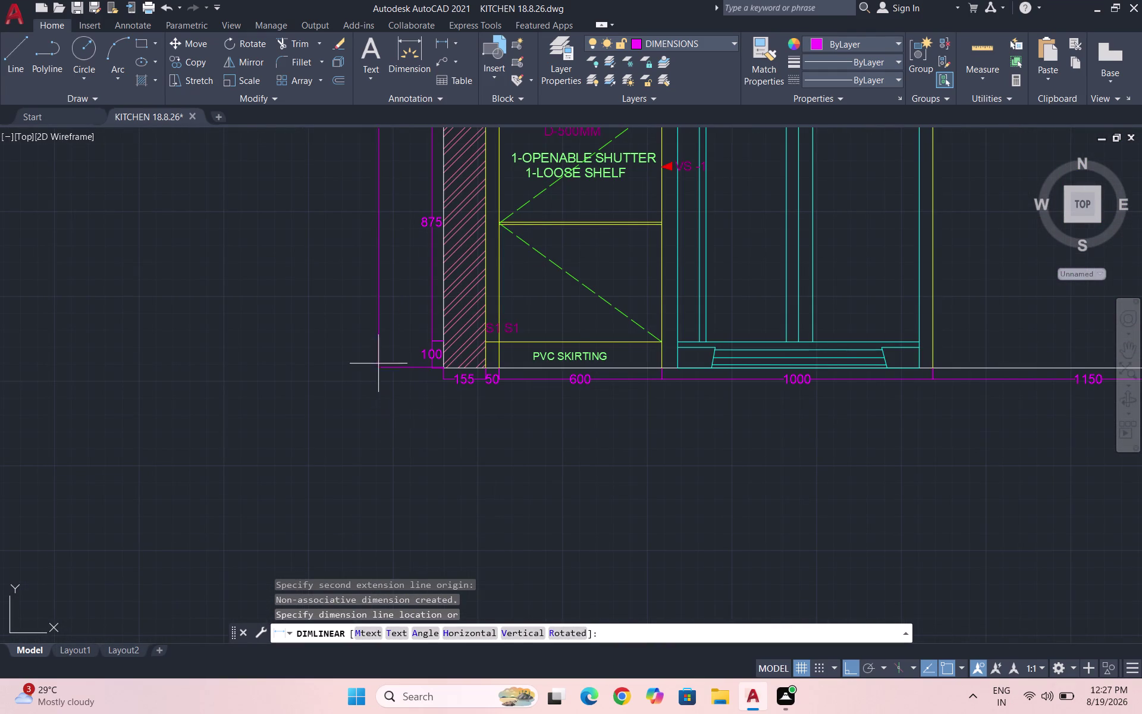
click(400, 346)
scroll(down, 3)
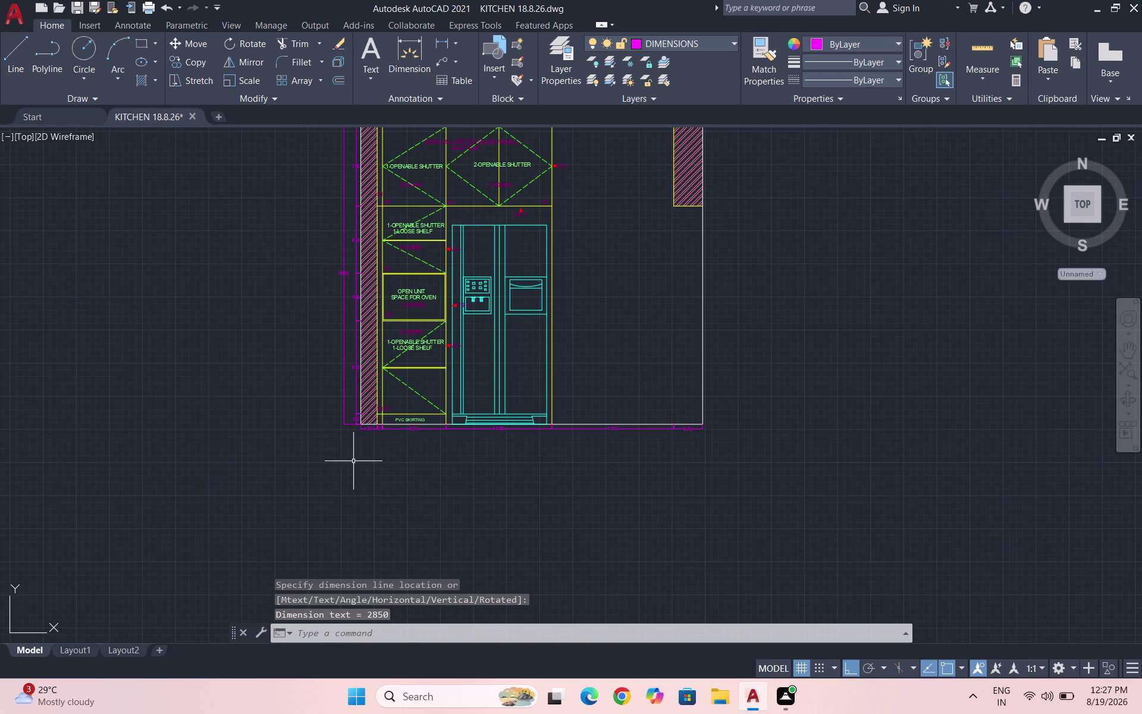
Save the drawing and select the elevation A title.
key(ctrl+s)
scroll(down, 3)
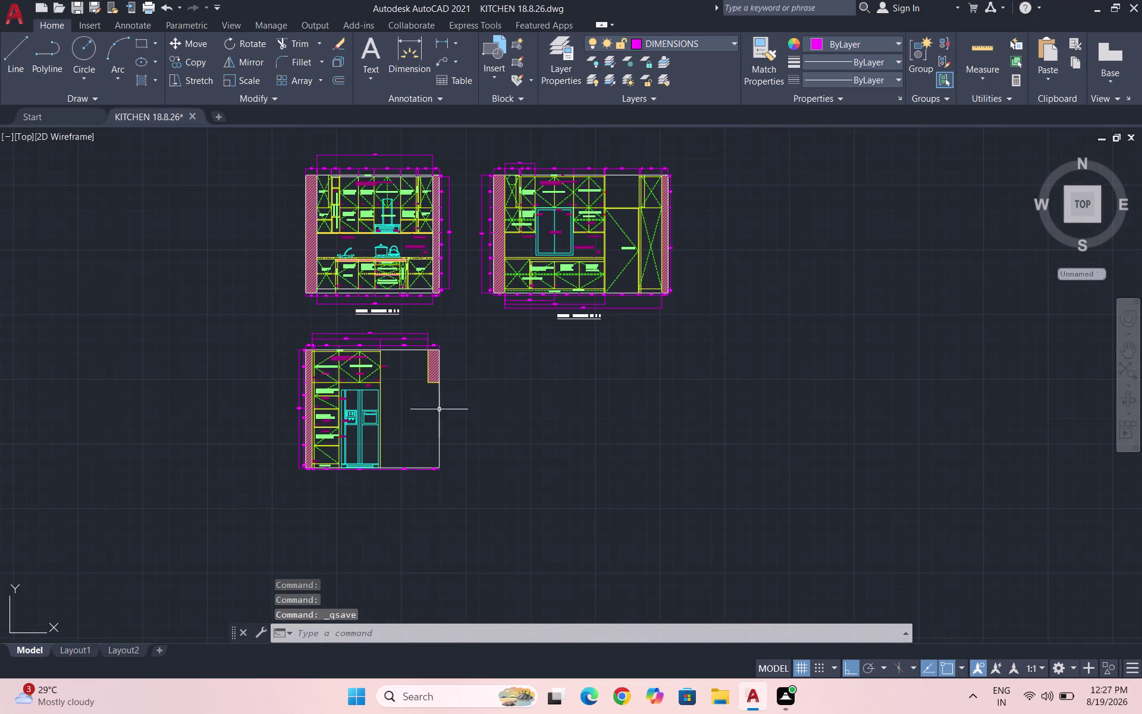
scroll(up, 3)
drag(473, 368, 467, 365)
Copy the elevation A title to below the fridge-wall elevation.
click(286, 330)
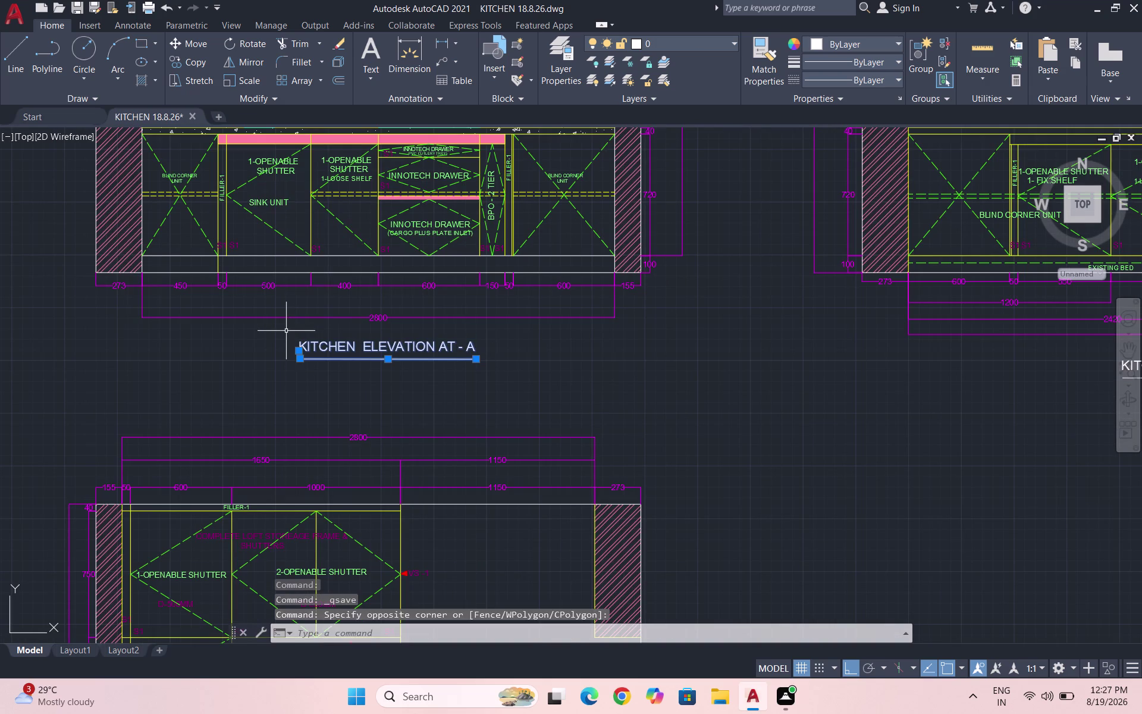
text(CO)
key(Return)
click(361, 352)
scroll(down, 3)
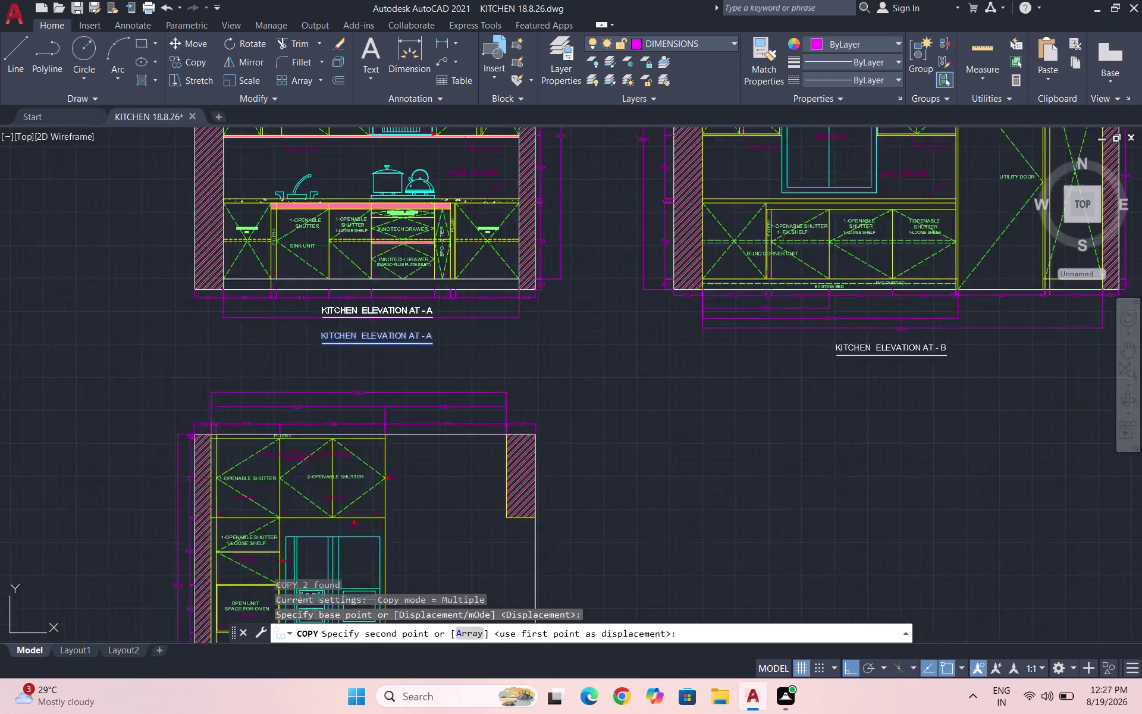
scroll(down, 3)
scroll(up, 3)
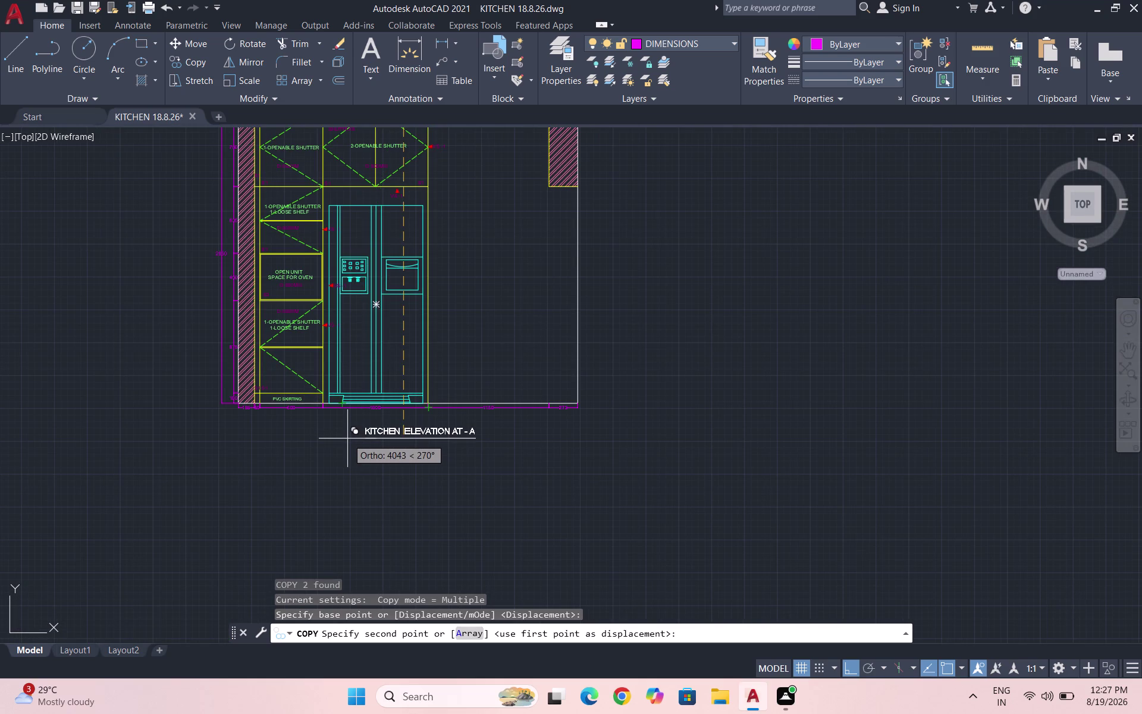
click(347, 439)
key(Escape)
Change the copied title to read KITCHEN ELEVATION AT - C.
scroll(up, 3)
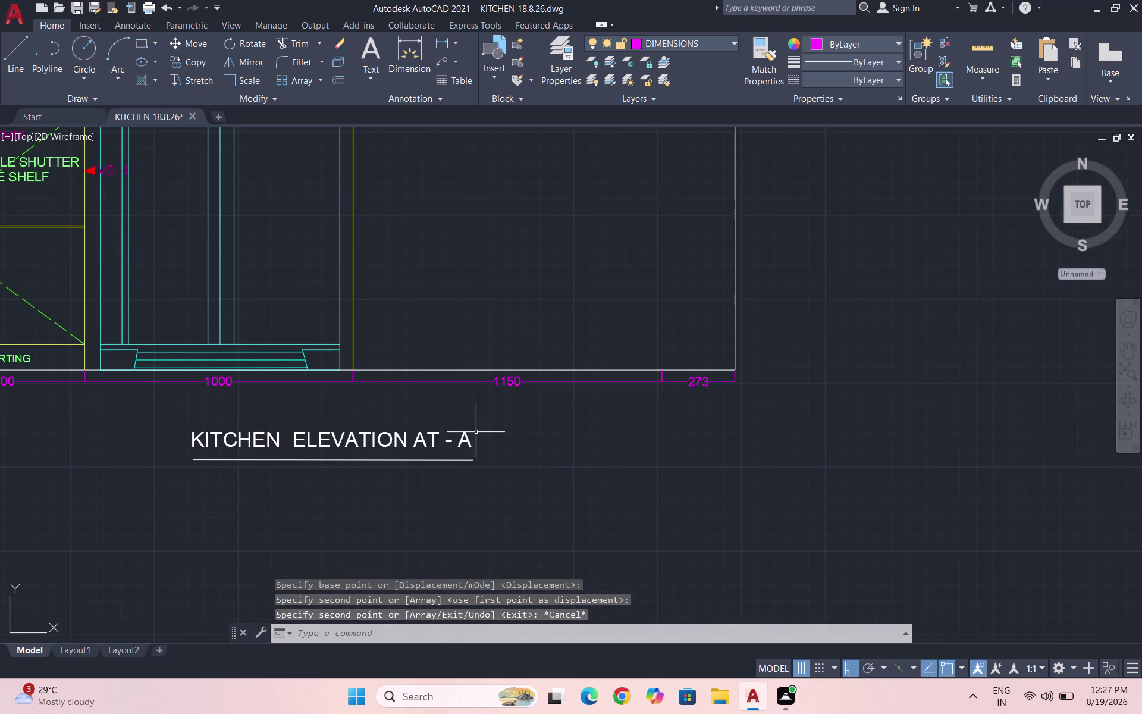
triple_click(466, 438)
key(BackSpace)
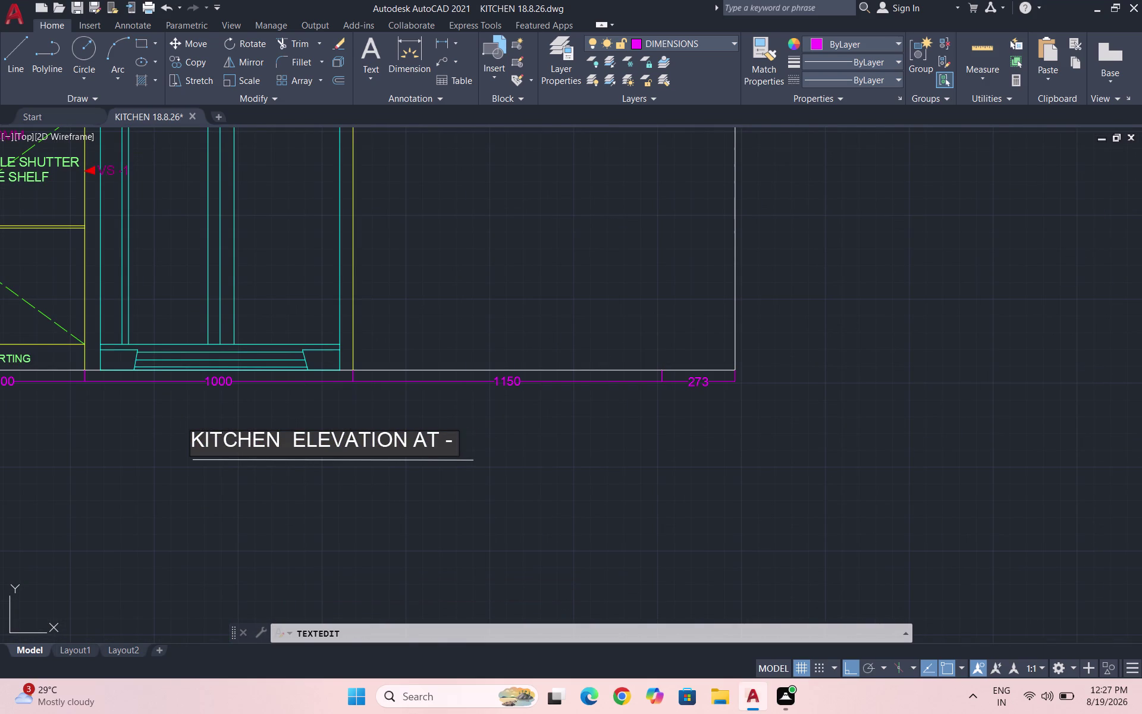
key(c)
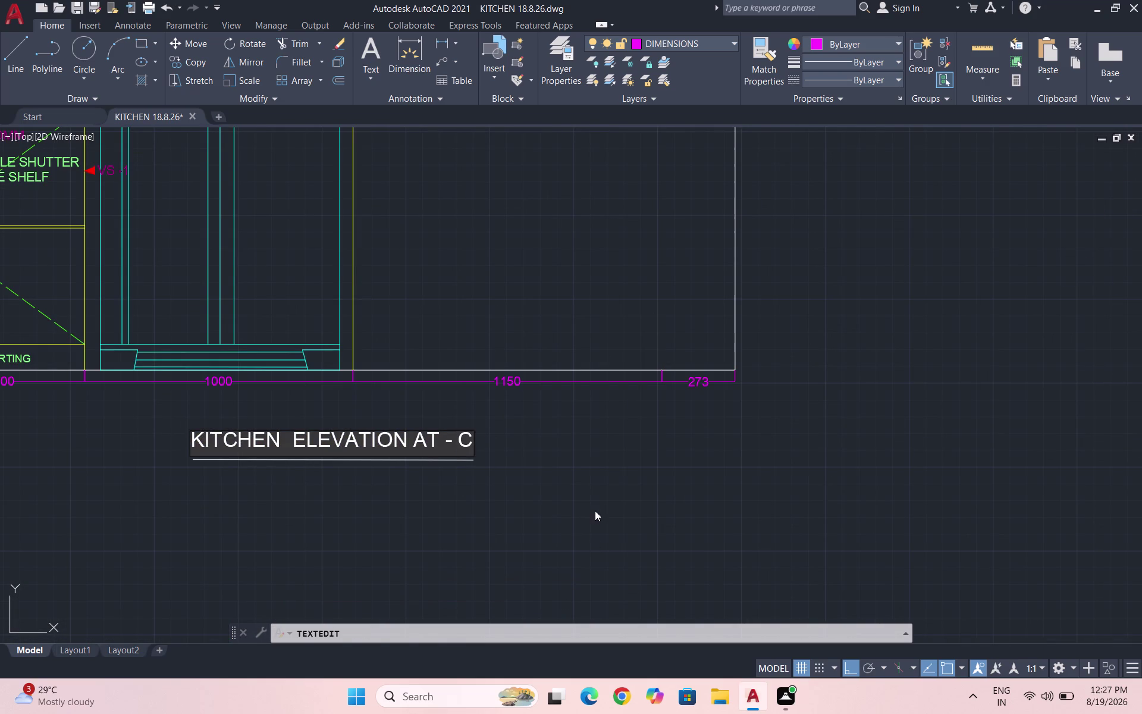
click(595, 510)
key(Escape)
Save the KITCHEN drawing.
scroll(down, 3)
key(ctrl+s)
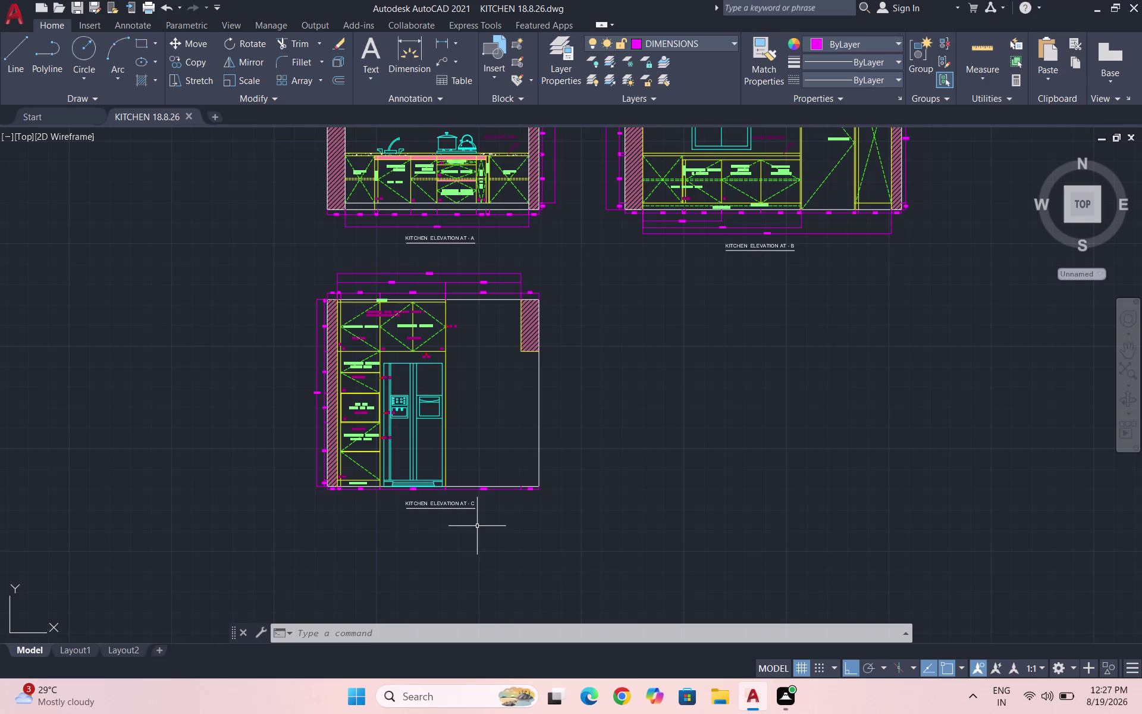
scroll(up, 3)
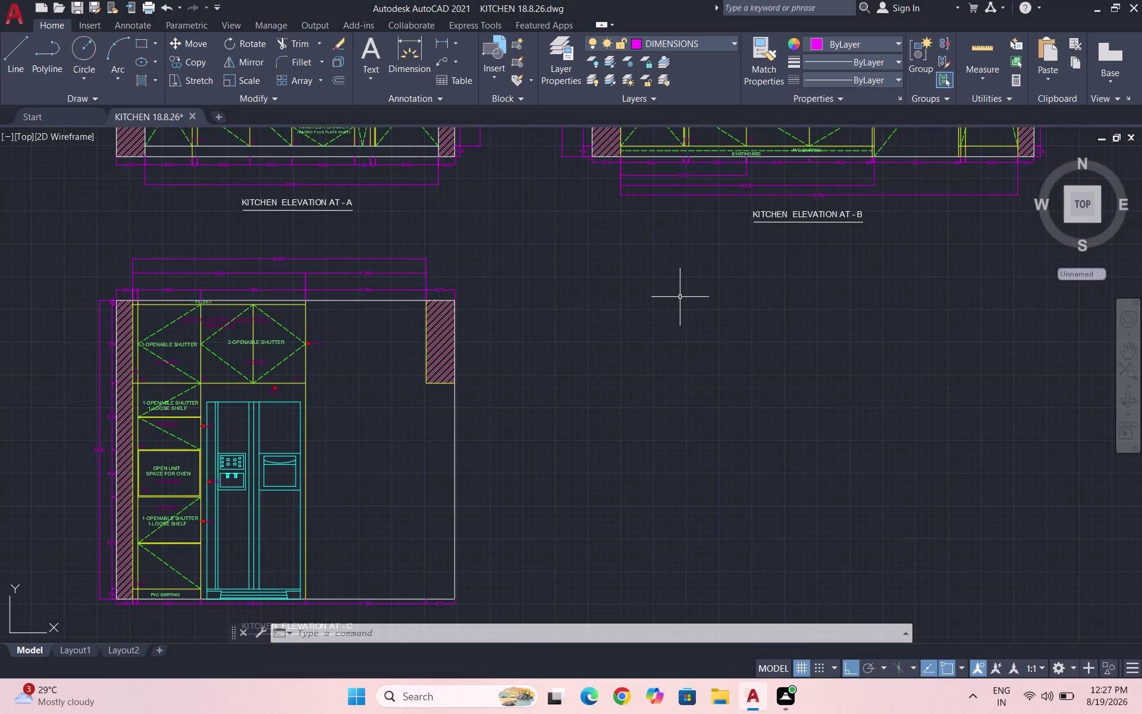
key(l)
key(Return)
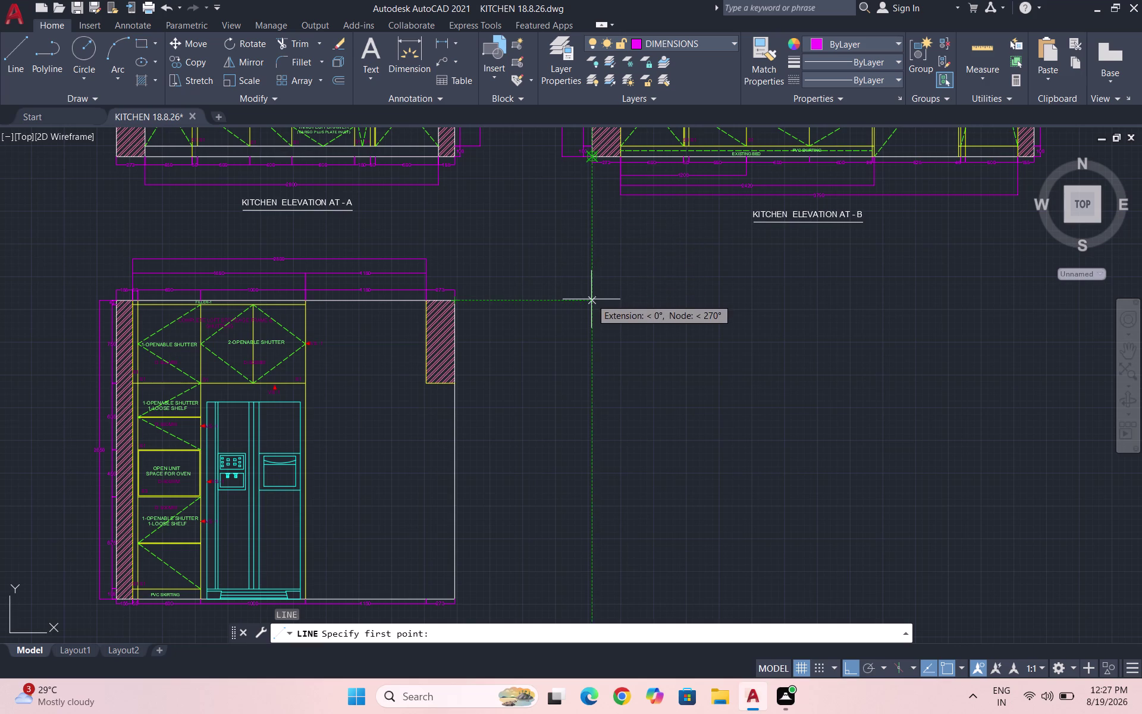
Draw and then undo a short guide line aligned with elevation B's edge.
click(591, 301)
scroll(down, 3)
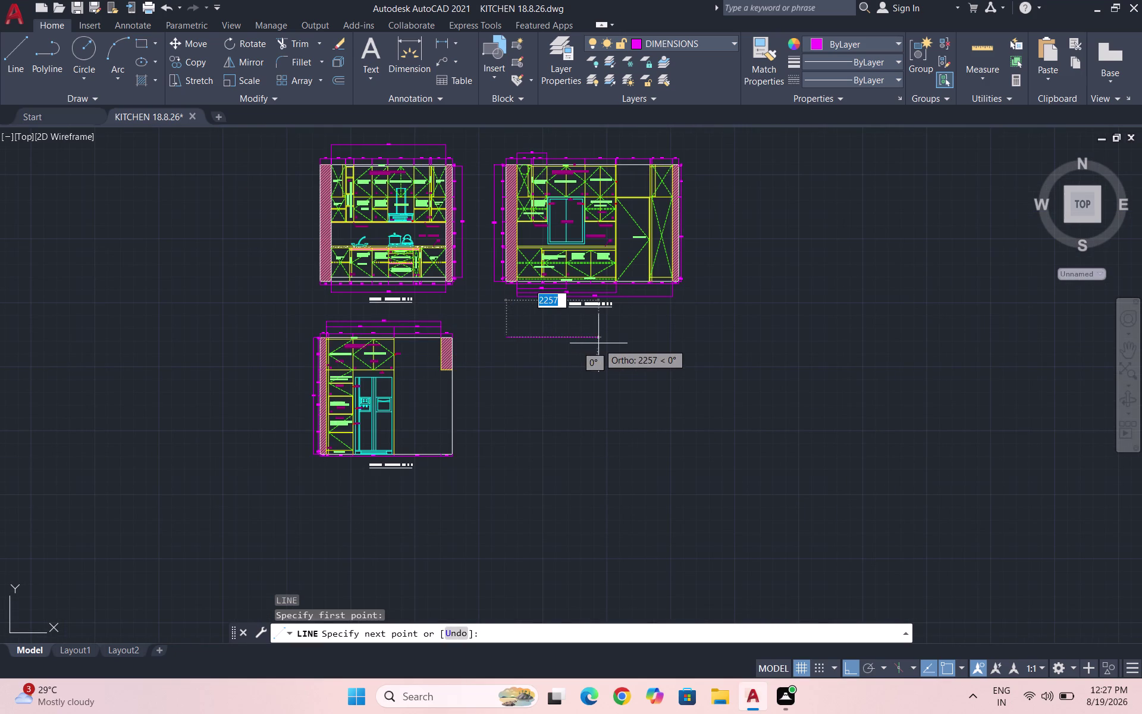
click(599, 344)
key(Escape)
scroll(up, 3)
key(l)
key(Return)
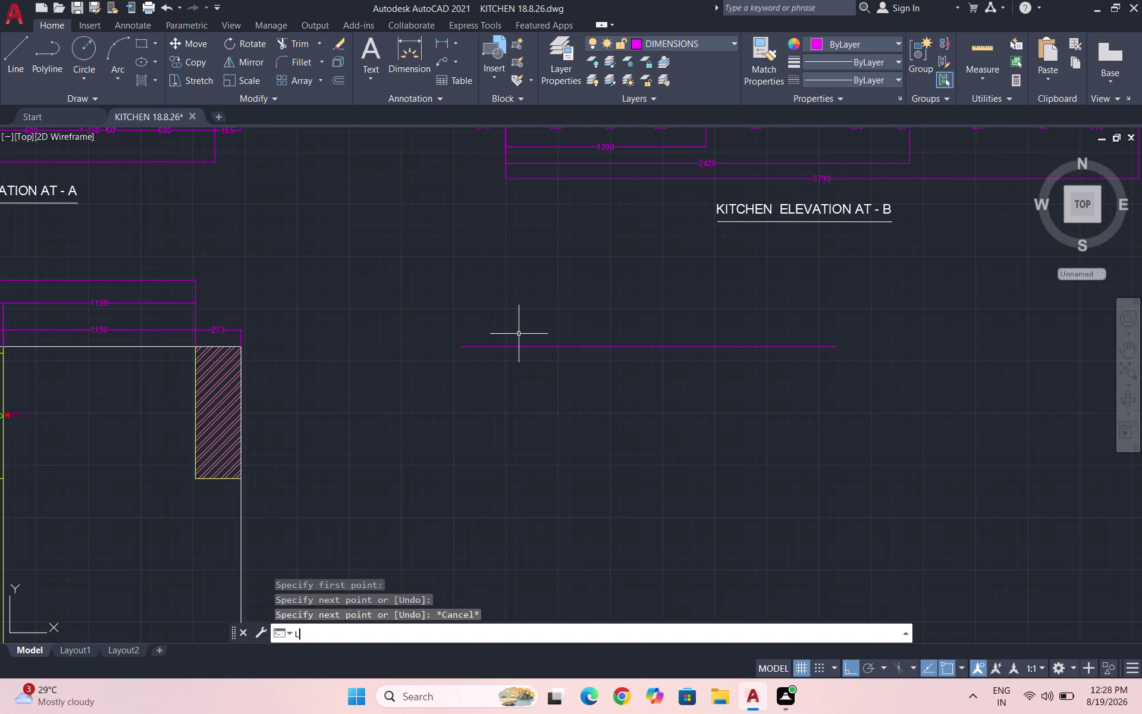
click(457, 343)
key(Escape)
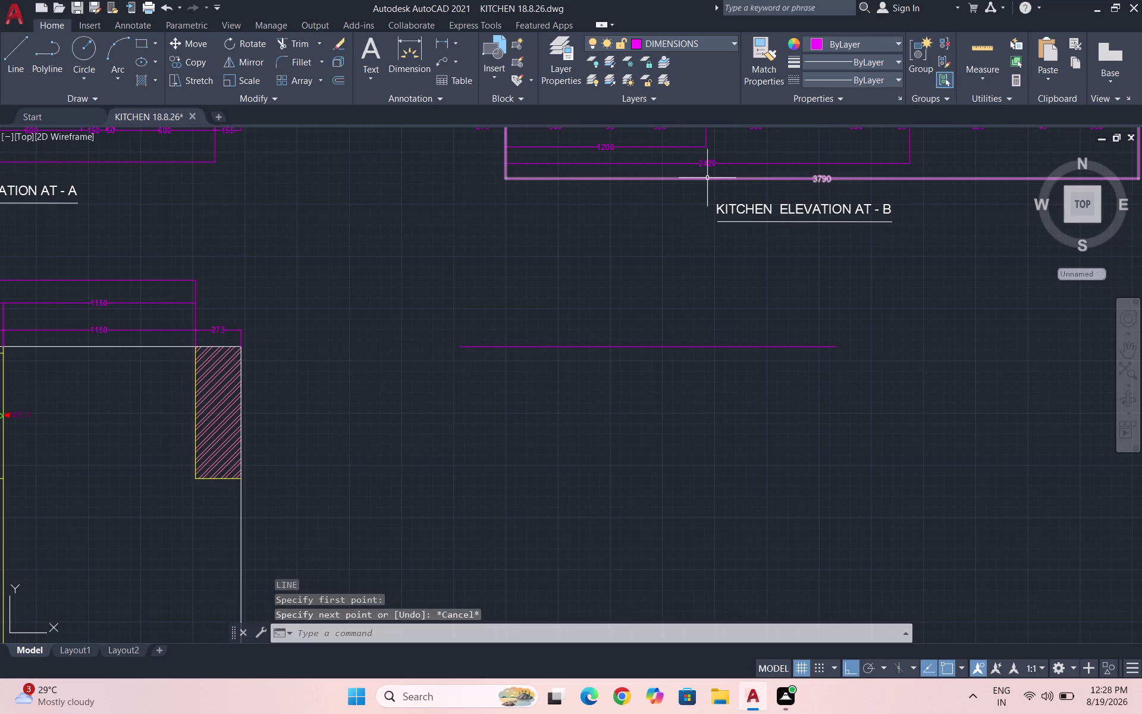
Make layer 0 the current layer.
click(683, 37)
click(673, 61)
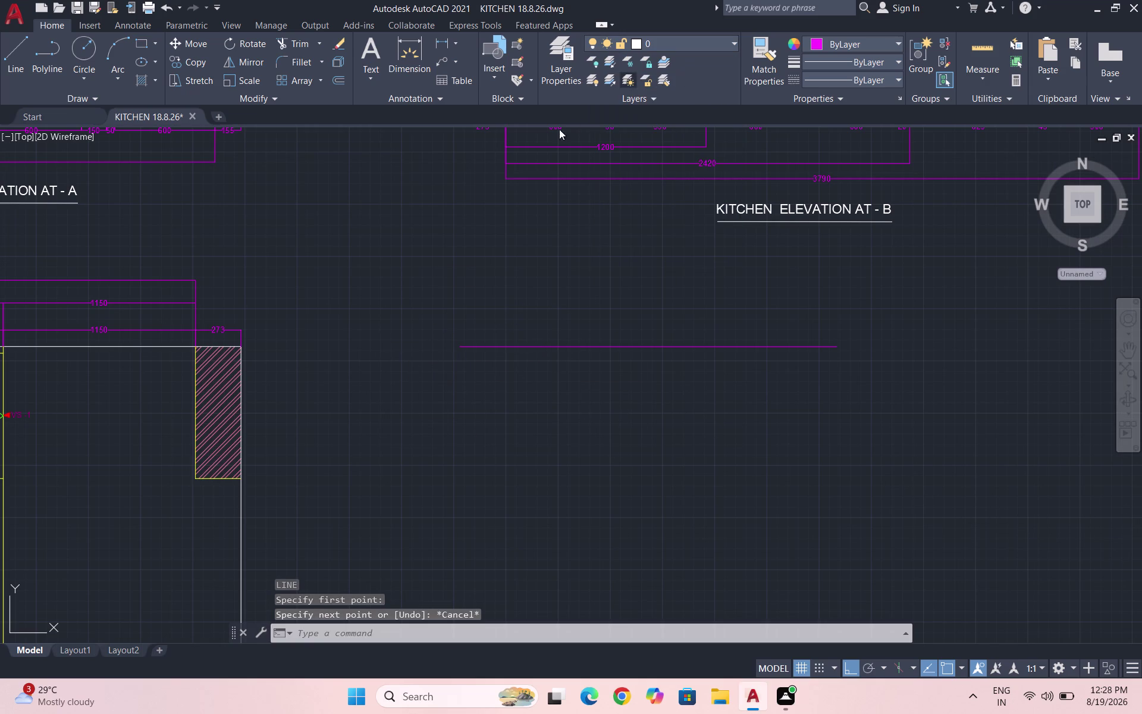
key(Escape)
key(Escape)
key(l)
key(Return)
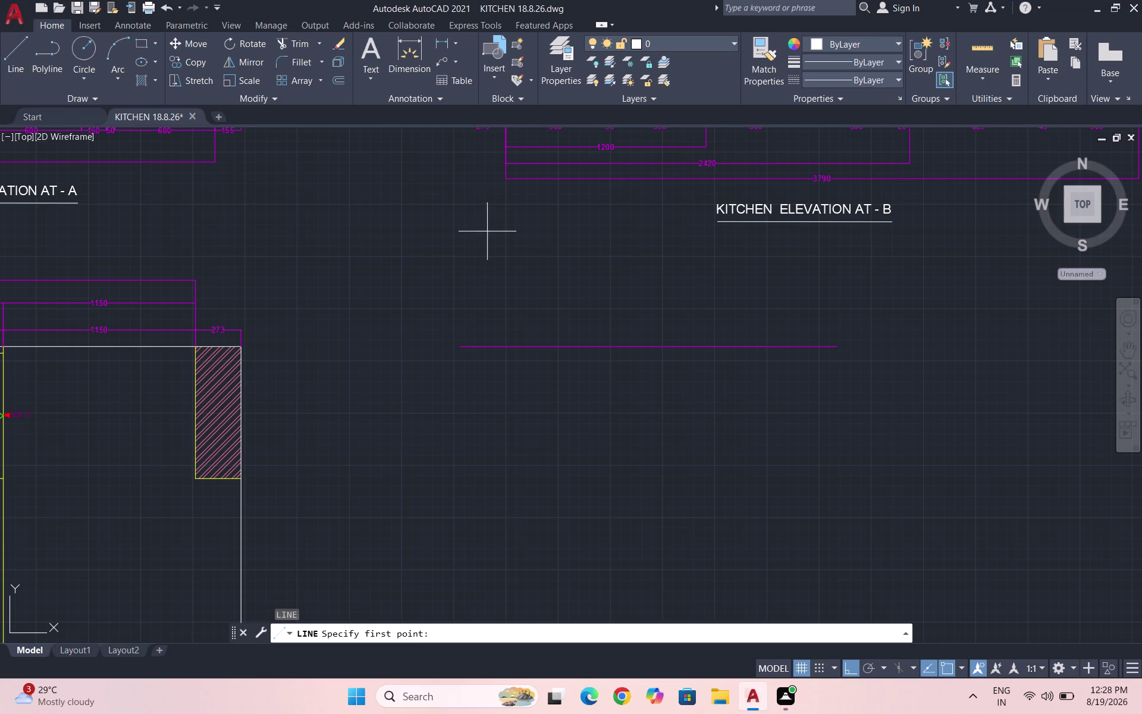
Start the outline at the guide line's left end with segments 155, 1120, 270, 600, 600.
click(465, 346)
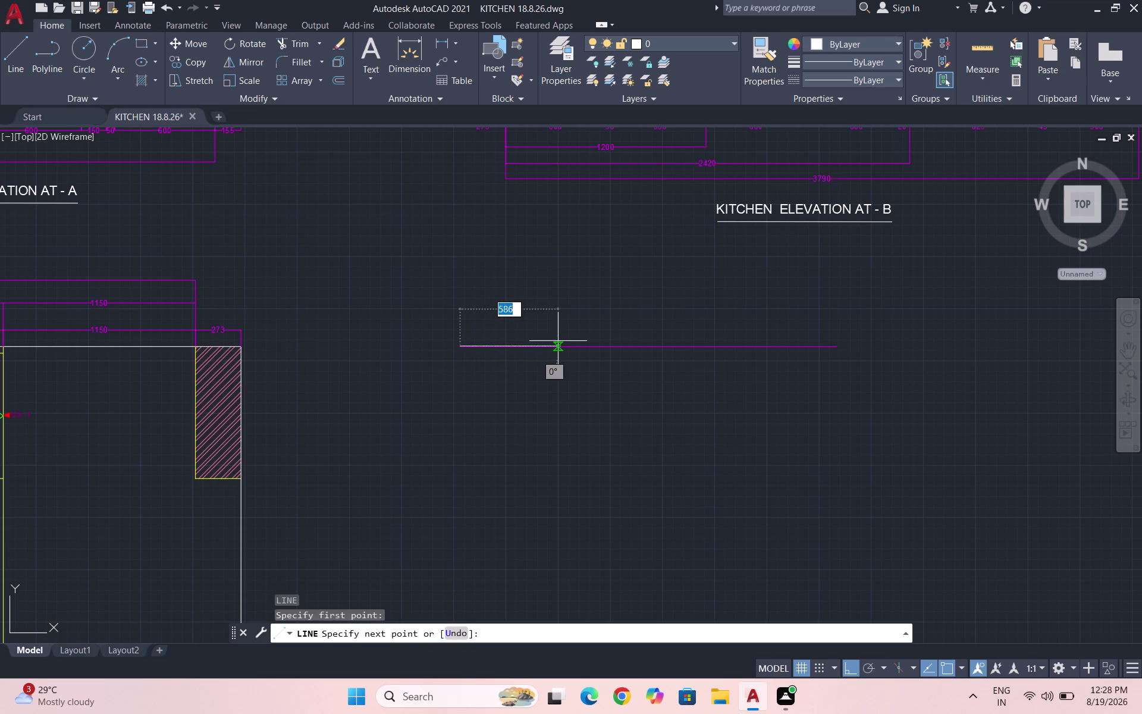
text(155)
key(Return)
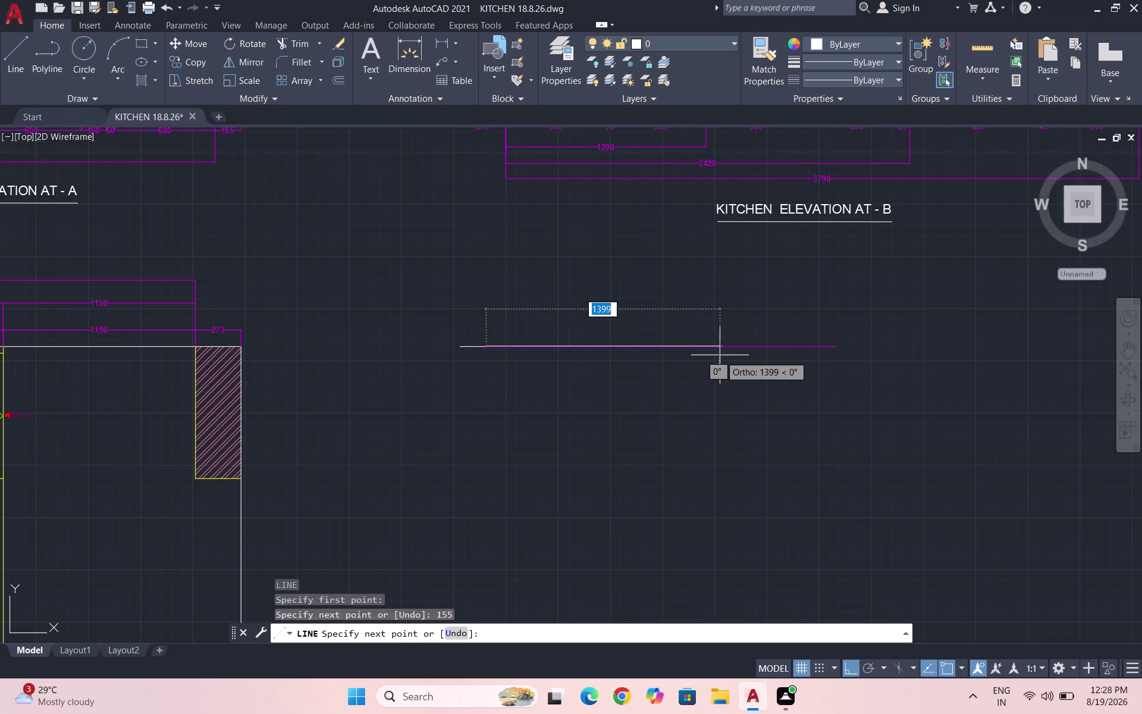
text(1120)
key(Return)
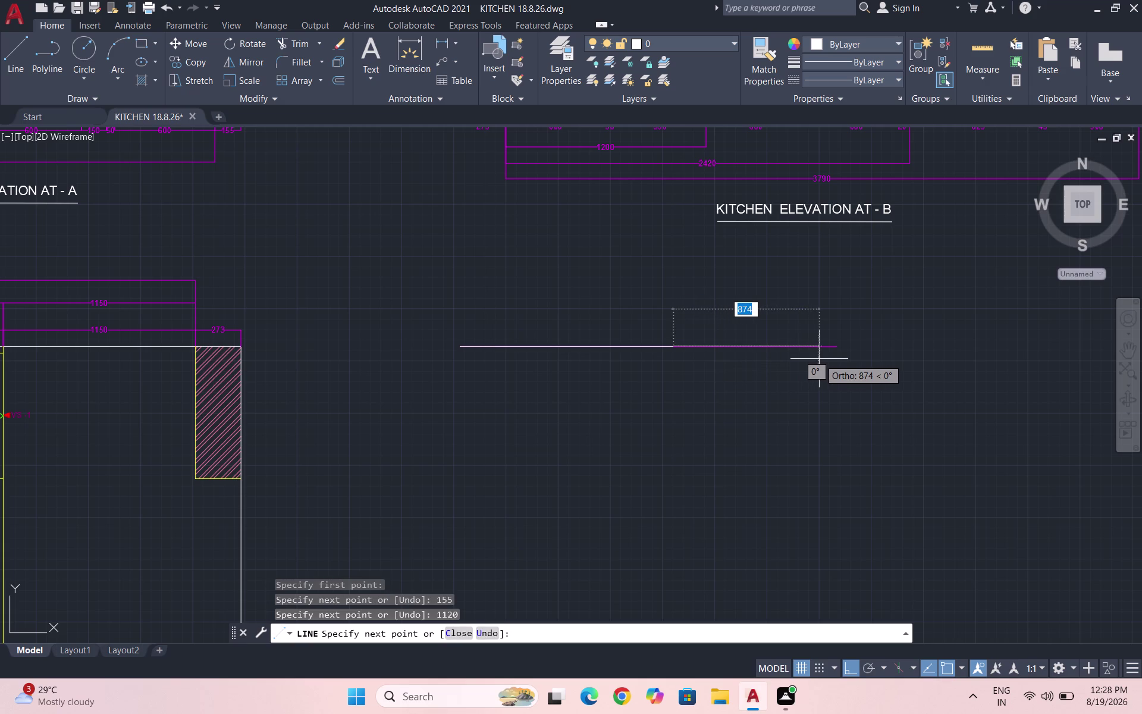
text(270)
key(Return)
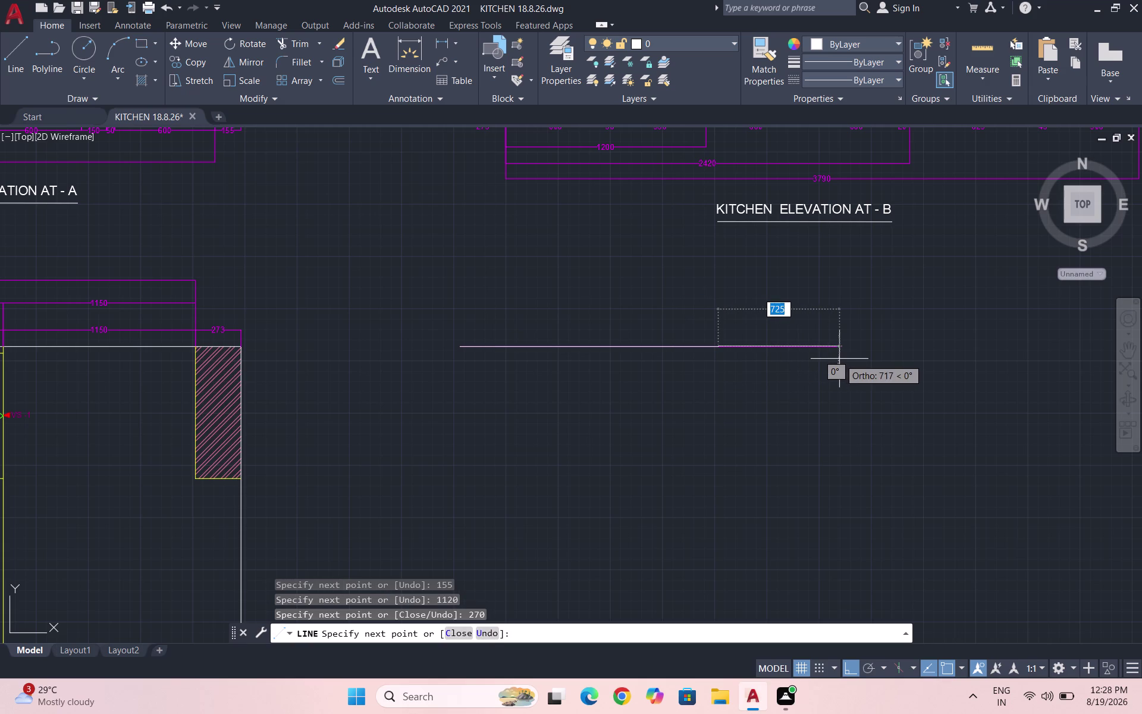
text(60)
key(0)
key(Return)
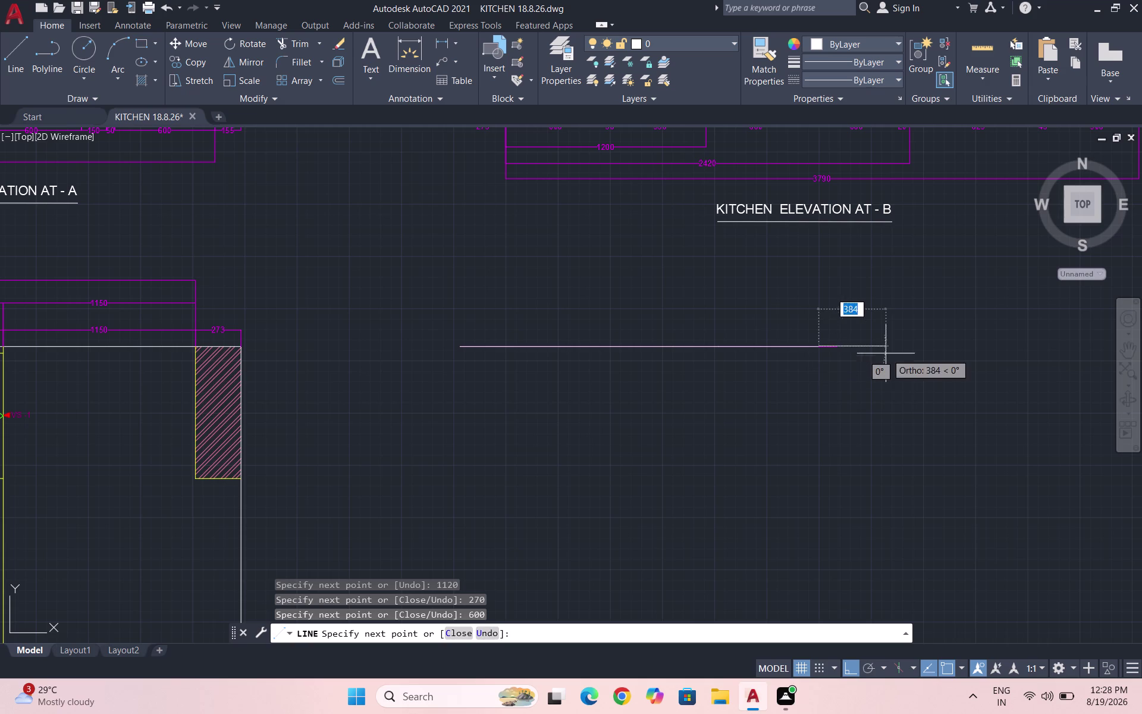
text(600)
key(Return)
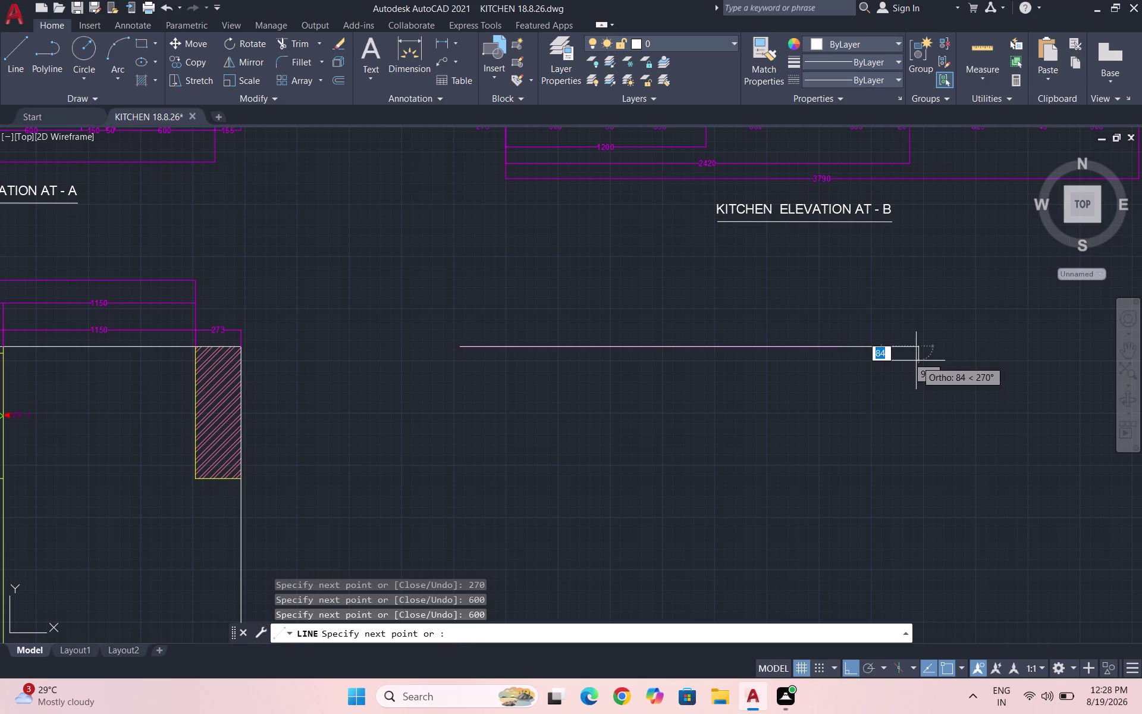
Continue the line with segments 410, 400, 40, 350 and 273, then end it.
text(410)
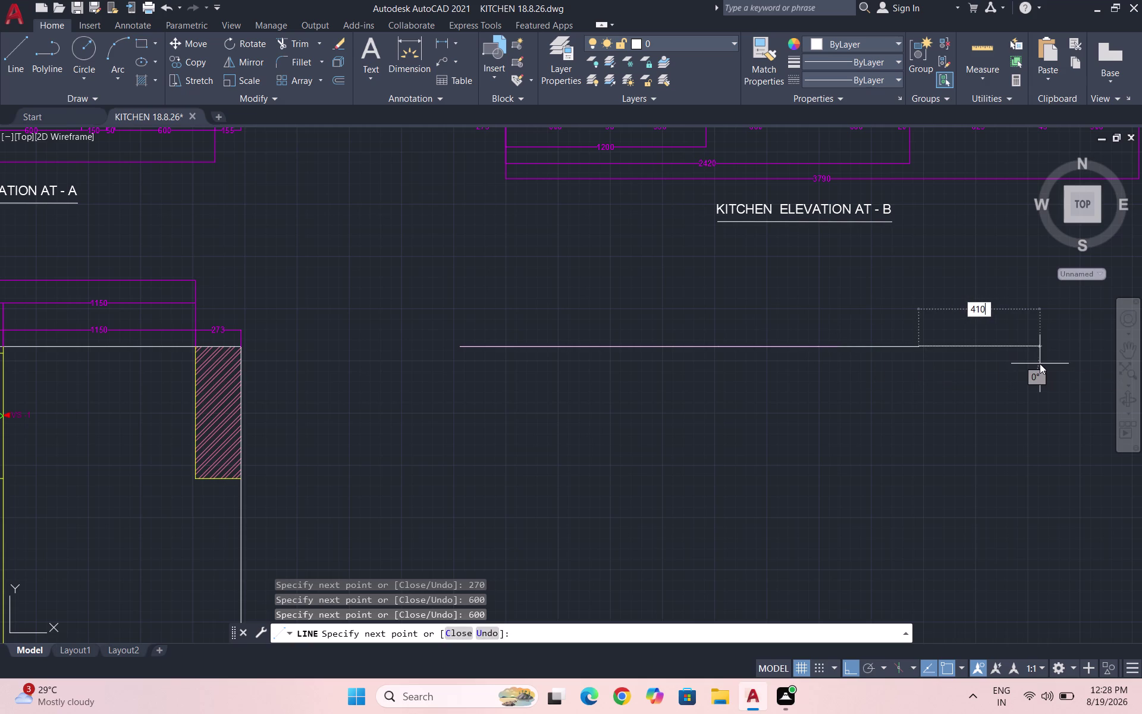
key(Return)
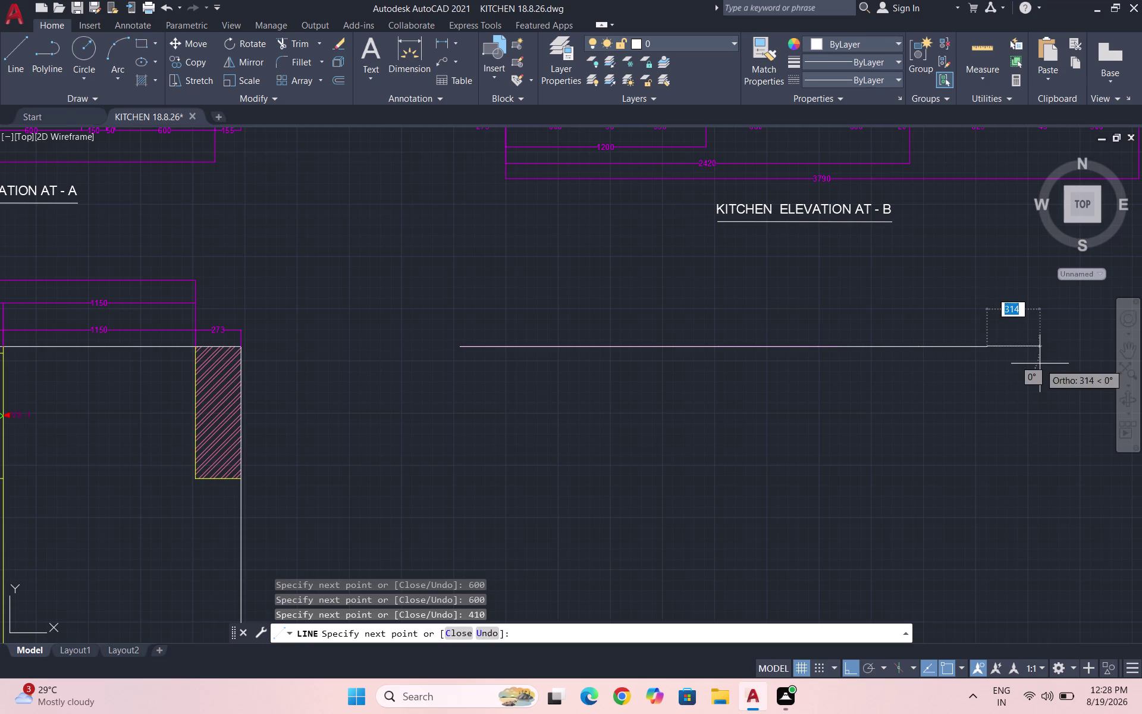
text(400)
key(Return)
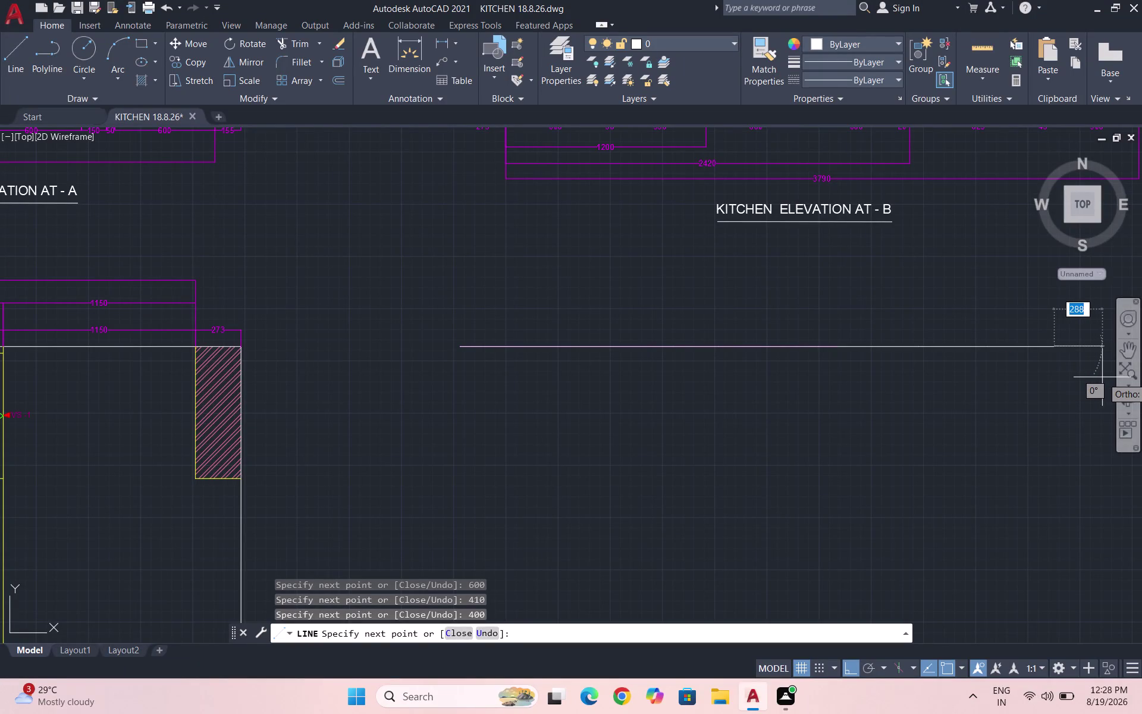
text(40)
key(Return)
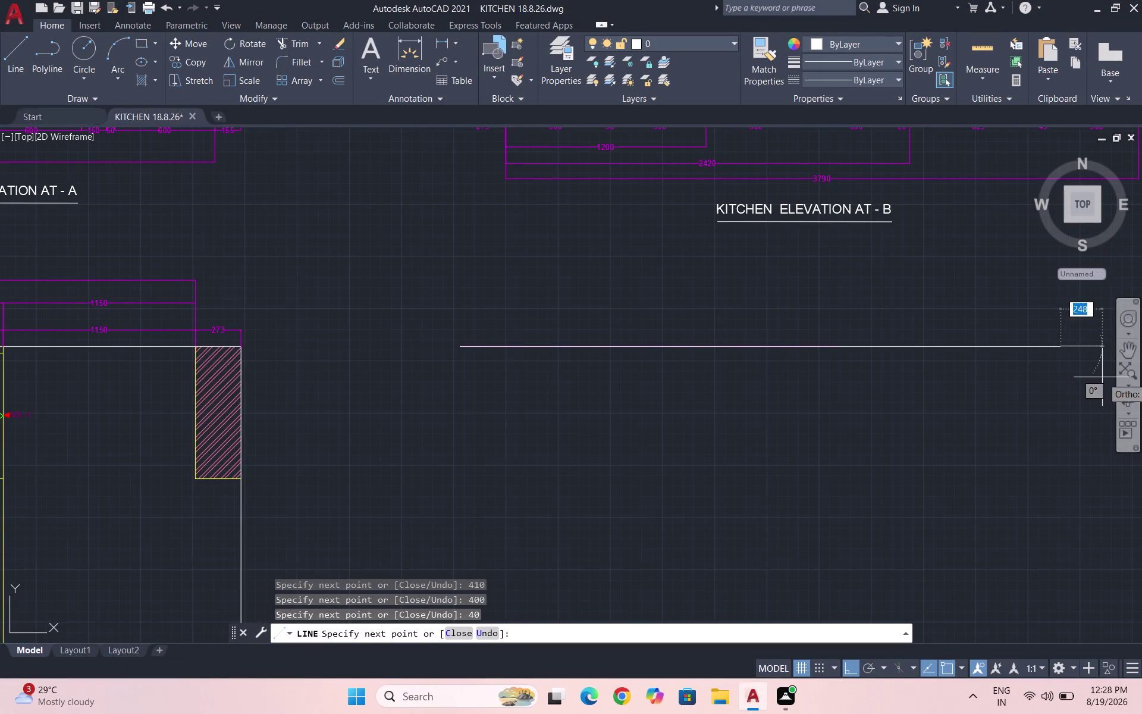
scroll(down, 3)
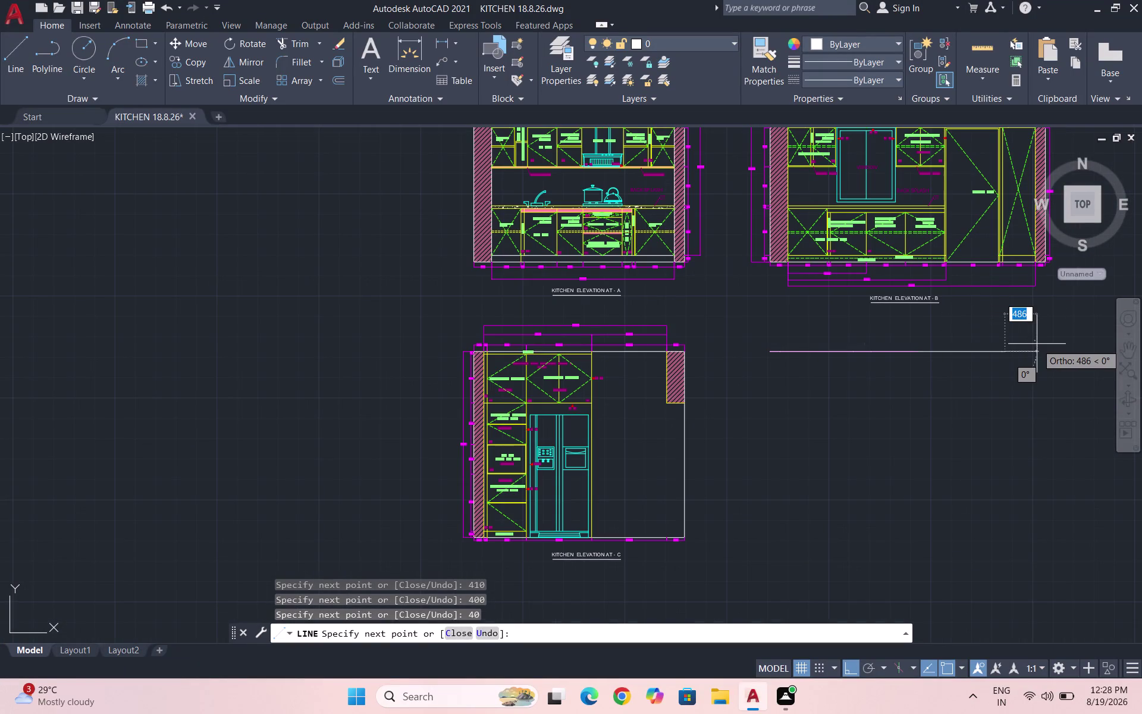
text(3)
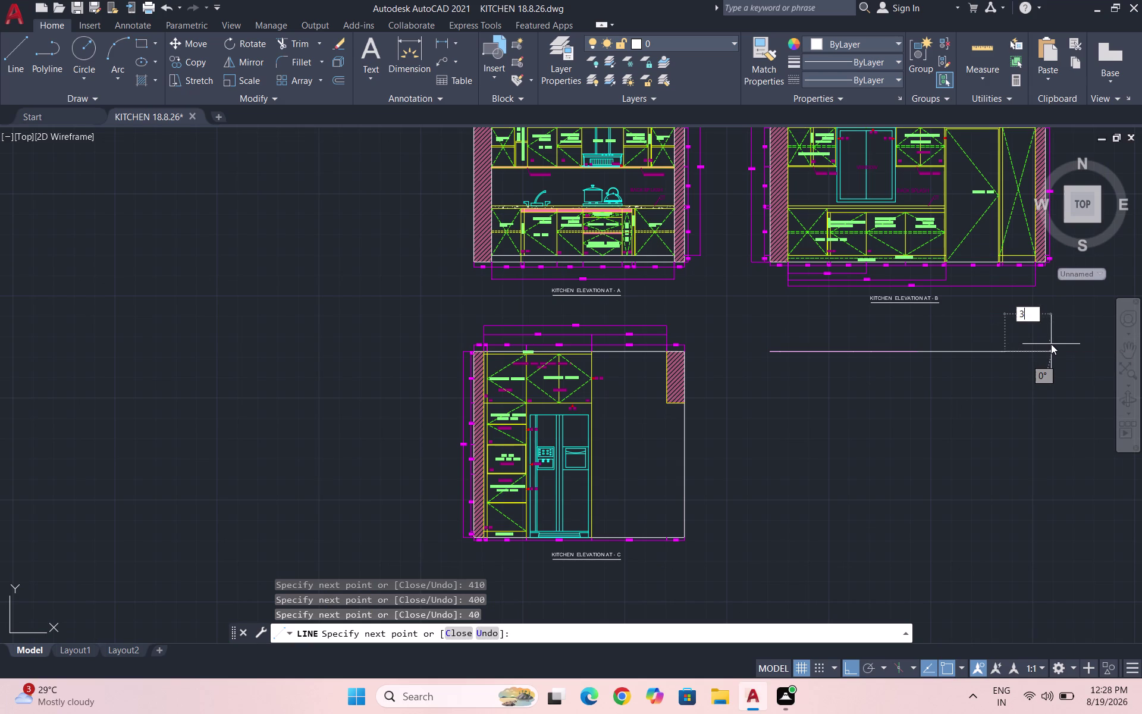
text(50)
key(Return)
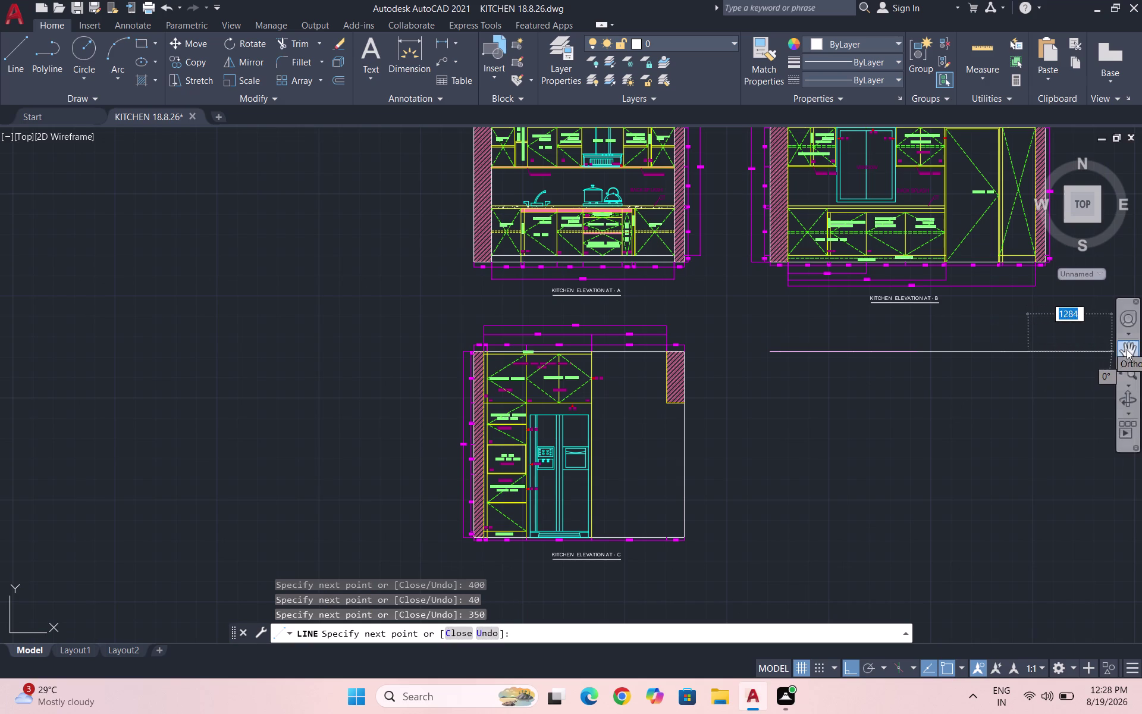
text(273)
key(Return)
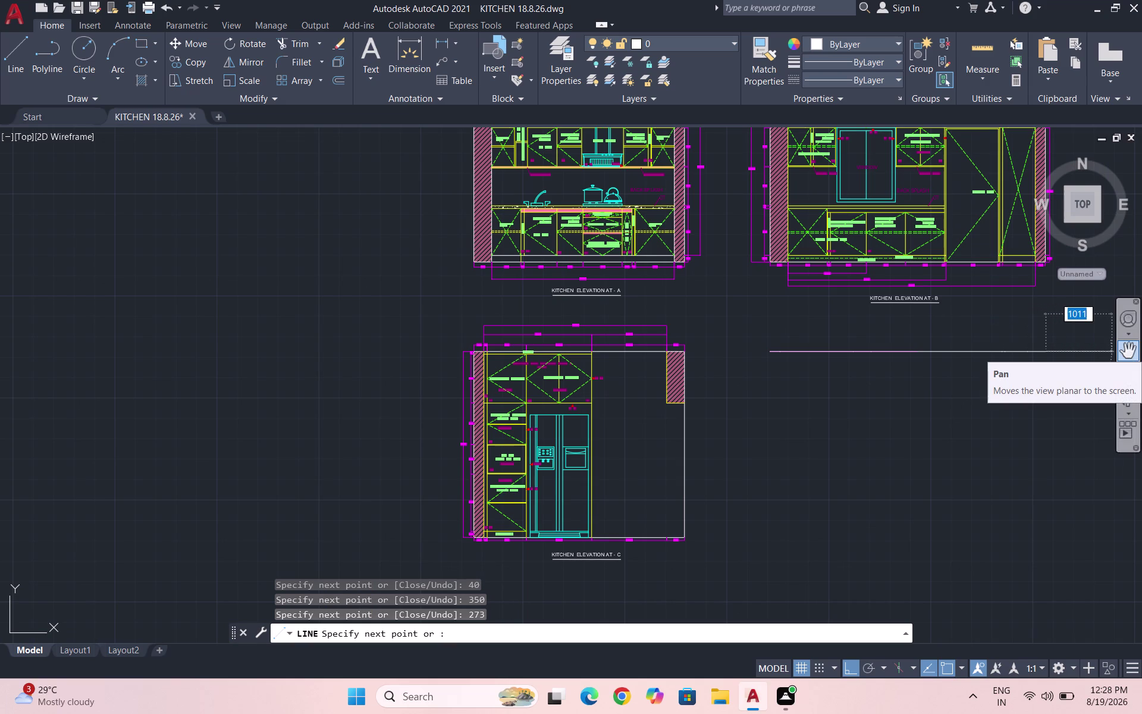
key(Return)
scroll(up, 3)
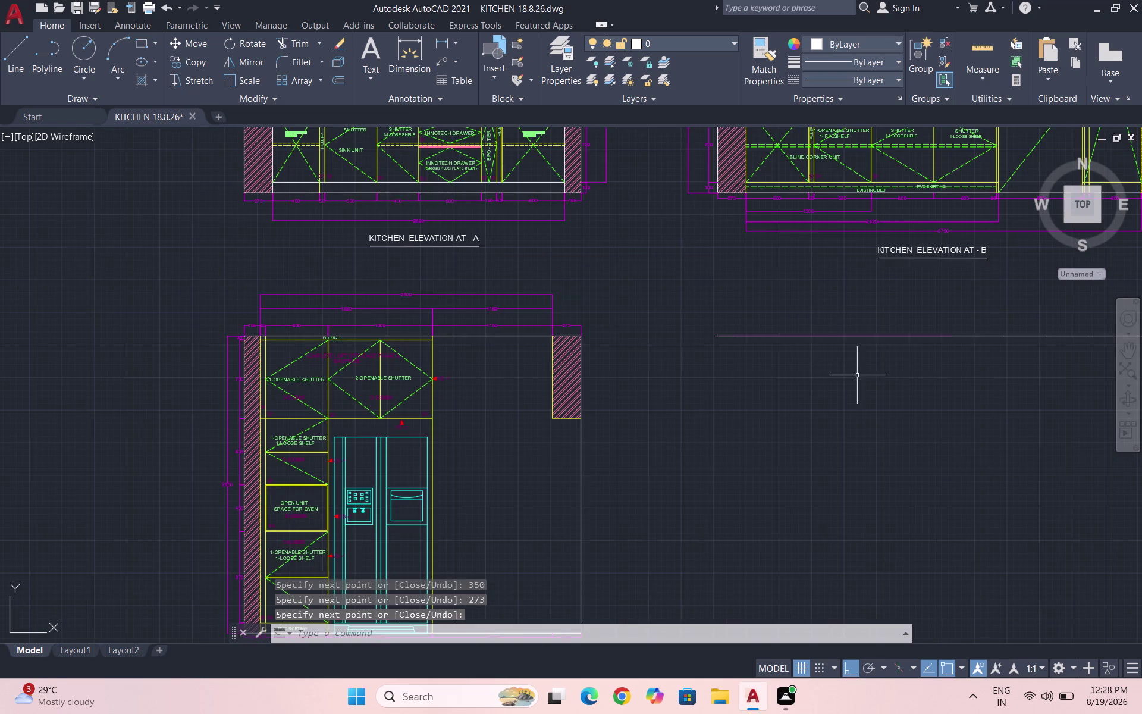
Erase the newly drawn line pieces, then undo the erase to restore them.
click(857, 375)
click(794, 317)
key(Delete)
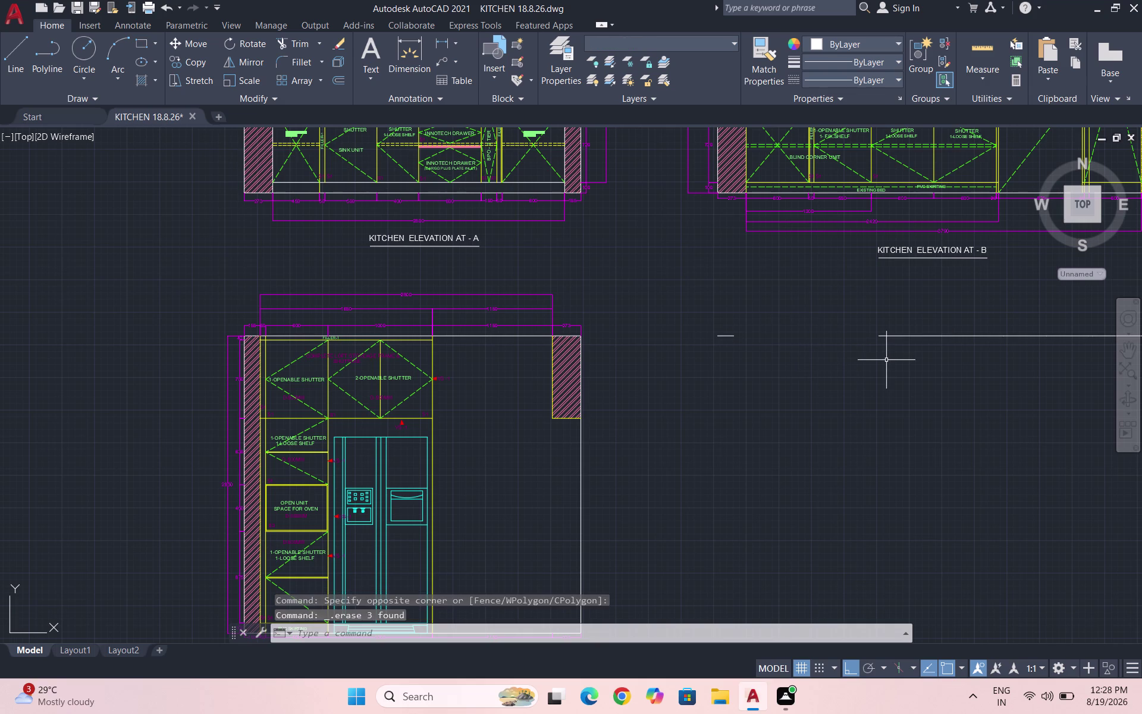
scroll(down, 3)
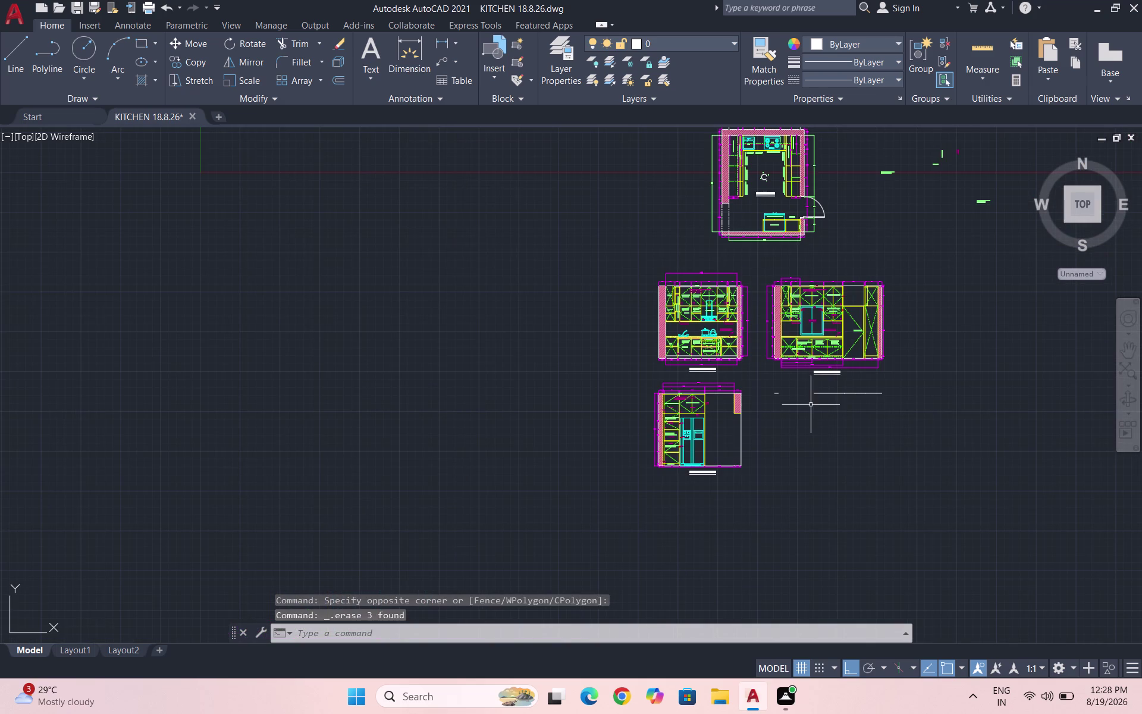
key(ctrl+z)
key(ctrl+z)
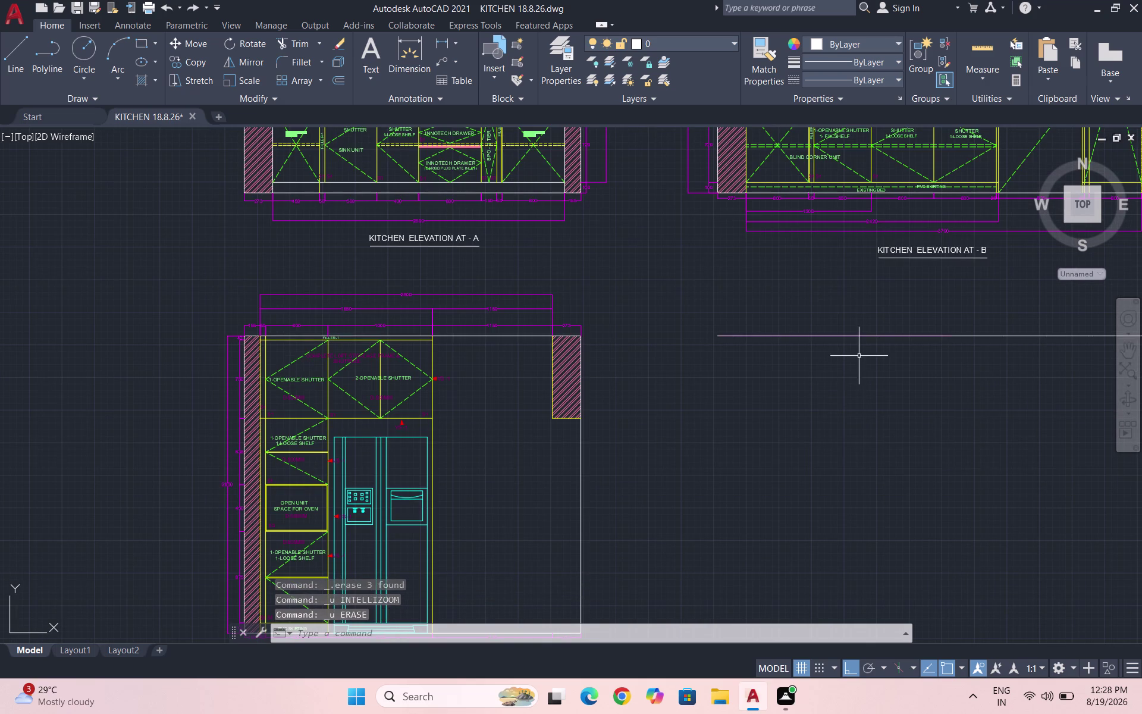
scroll(up, 3)
key(Escape)
Erase the middle and leftover pieces of the top-edge line beside elevation C.
click(792, 349)
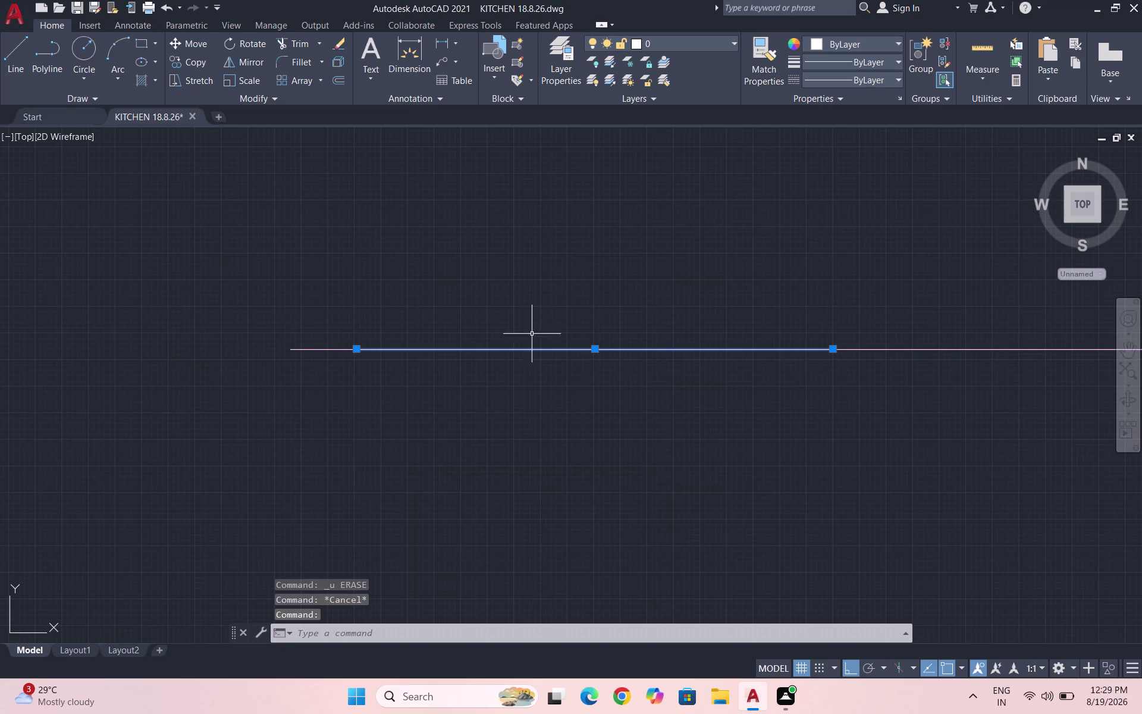
key(Escape)
scroll(down, 3)
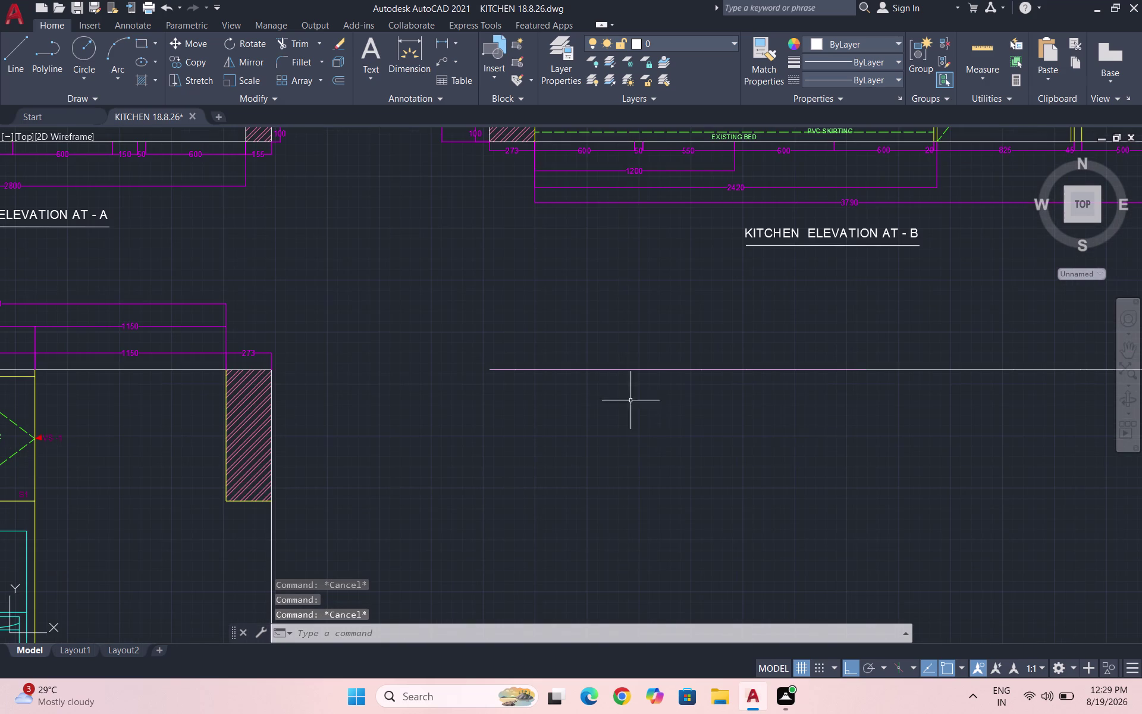
click(811, 435)
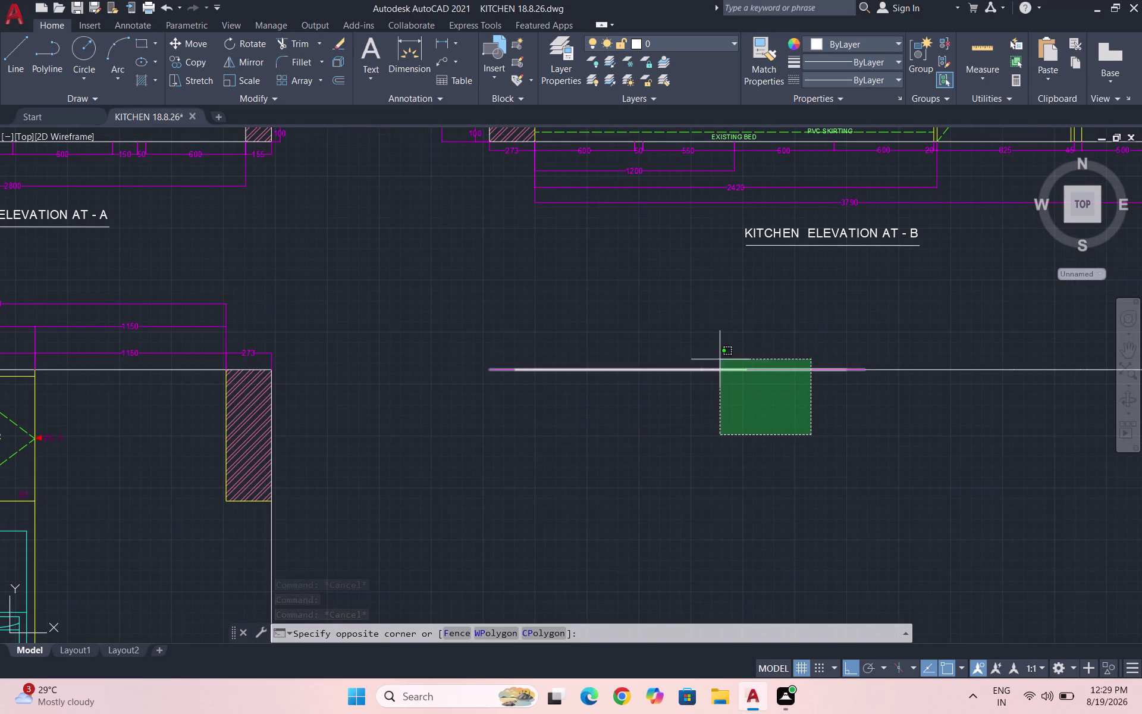
click(754, 339)
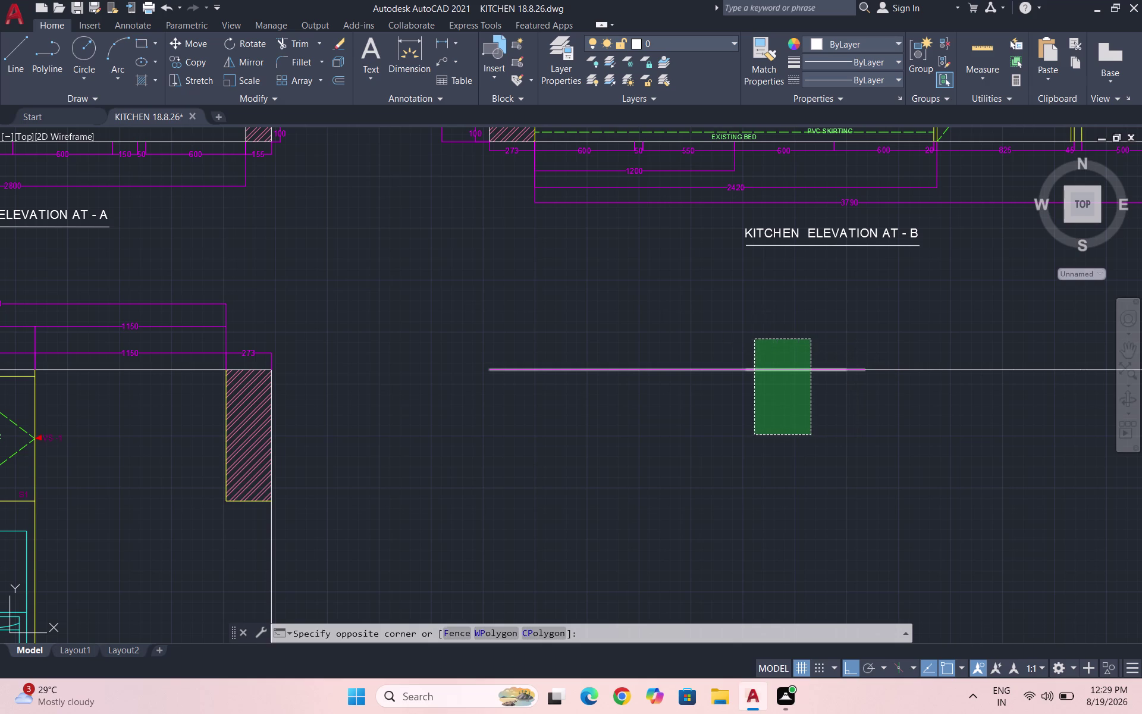
key(Delete)
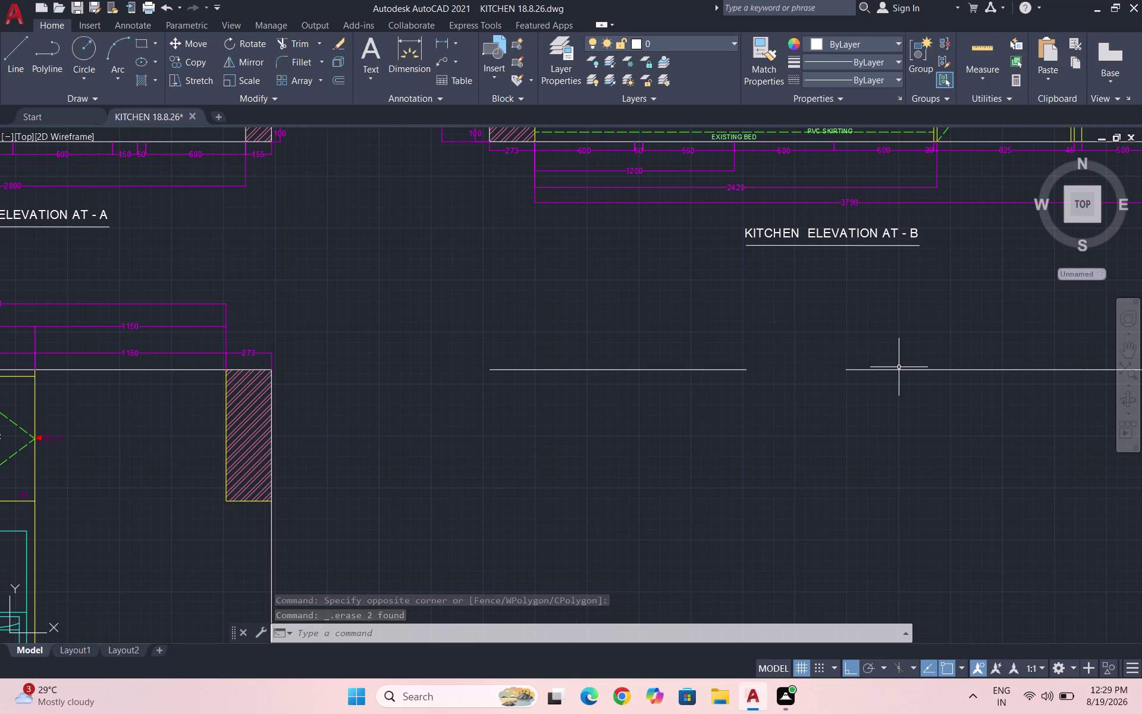
scroll(down, 3)
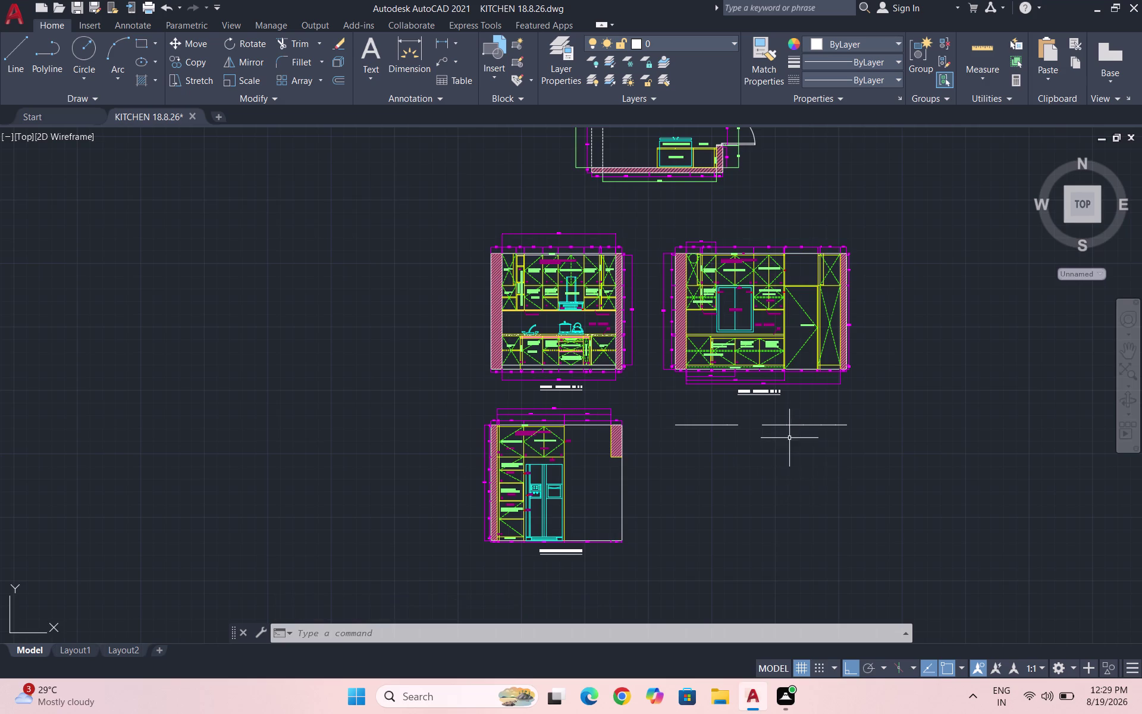
scroll(up, 3)
drag(921, 483, 901, 475)
click(589, 379)
key(Delete)
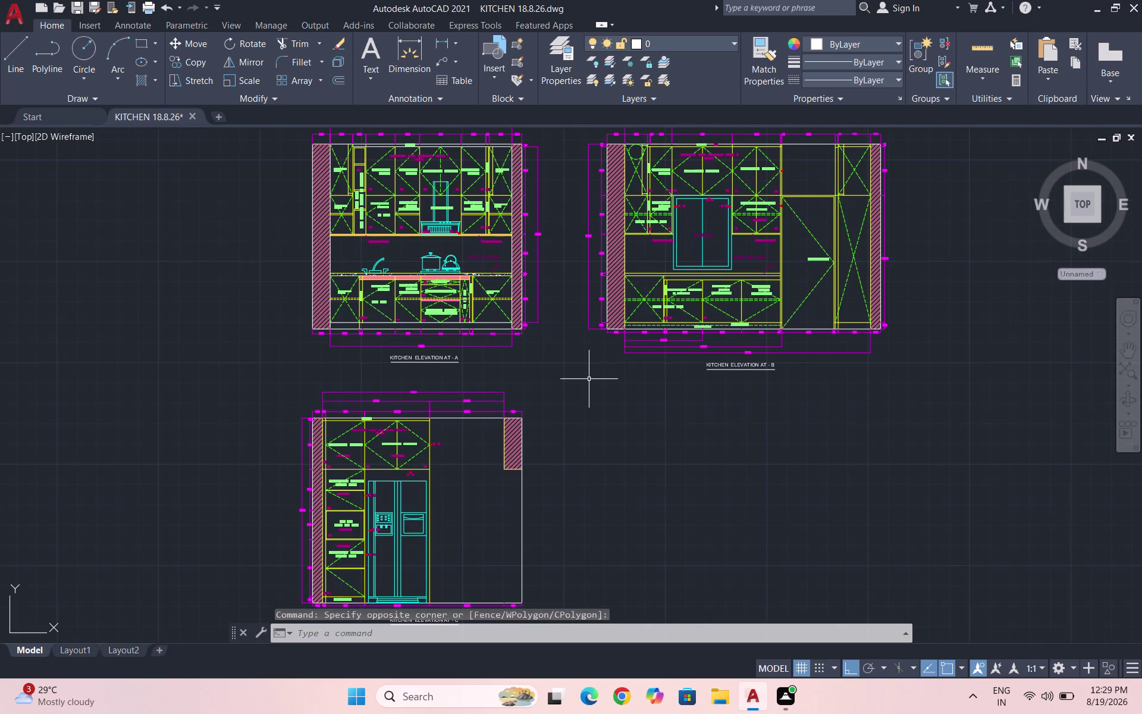
Cancel any active command and start a new LINE command.
key(Escape)
key(Escape)
key(Escape)
key(l)
key(Return)
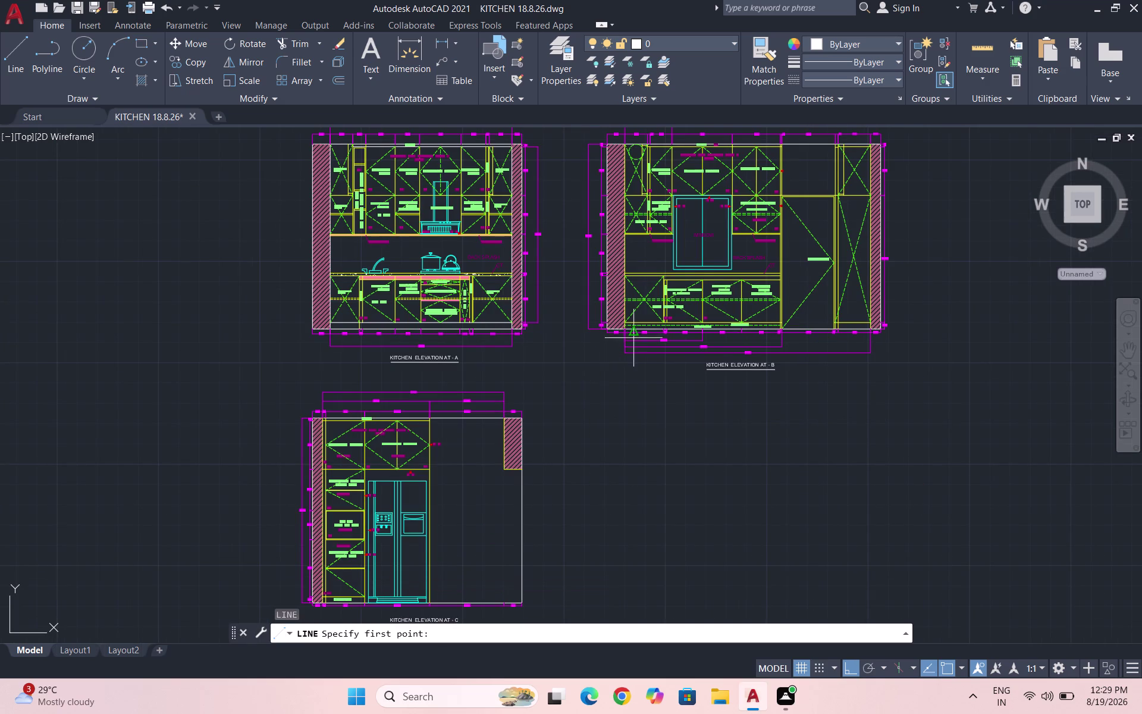
Draw a short 15-unit line by mistake and delete it.
scroll(up, 3)
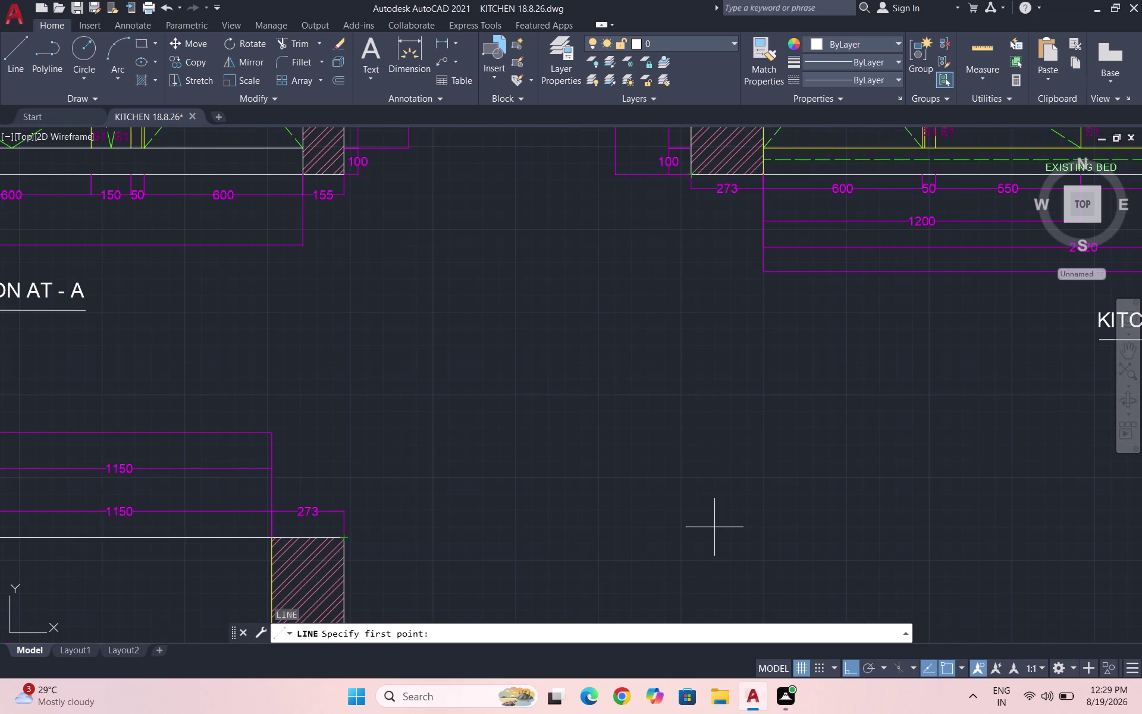
click(692, 536)
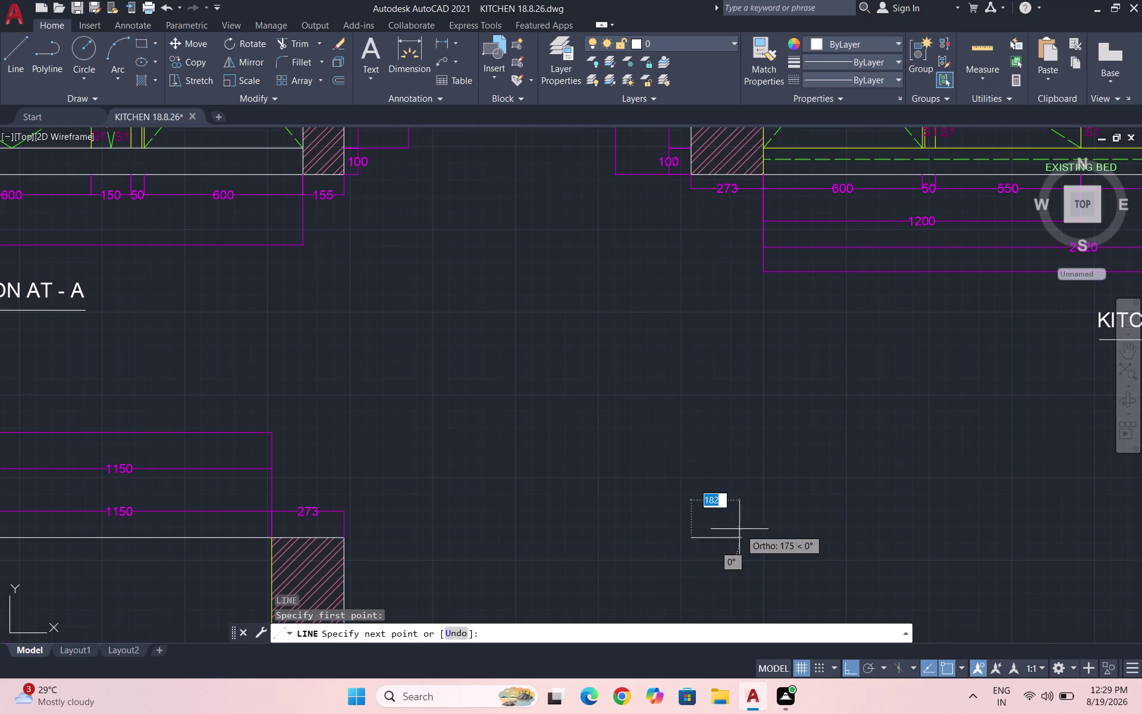
text(15)
key(Return)
key(Return)
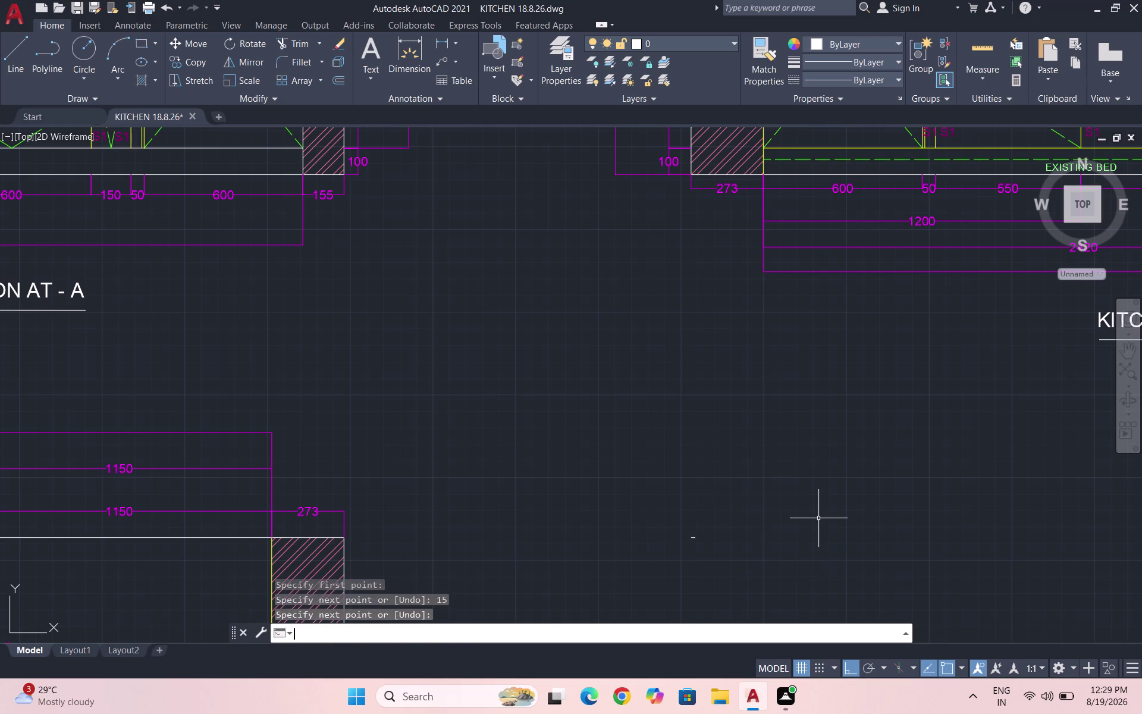
scroll(up, 3)
drag(699, 558, 707, 549)
click(656, 465)
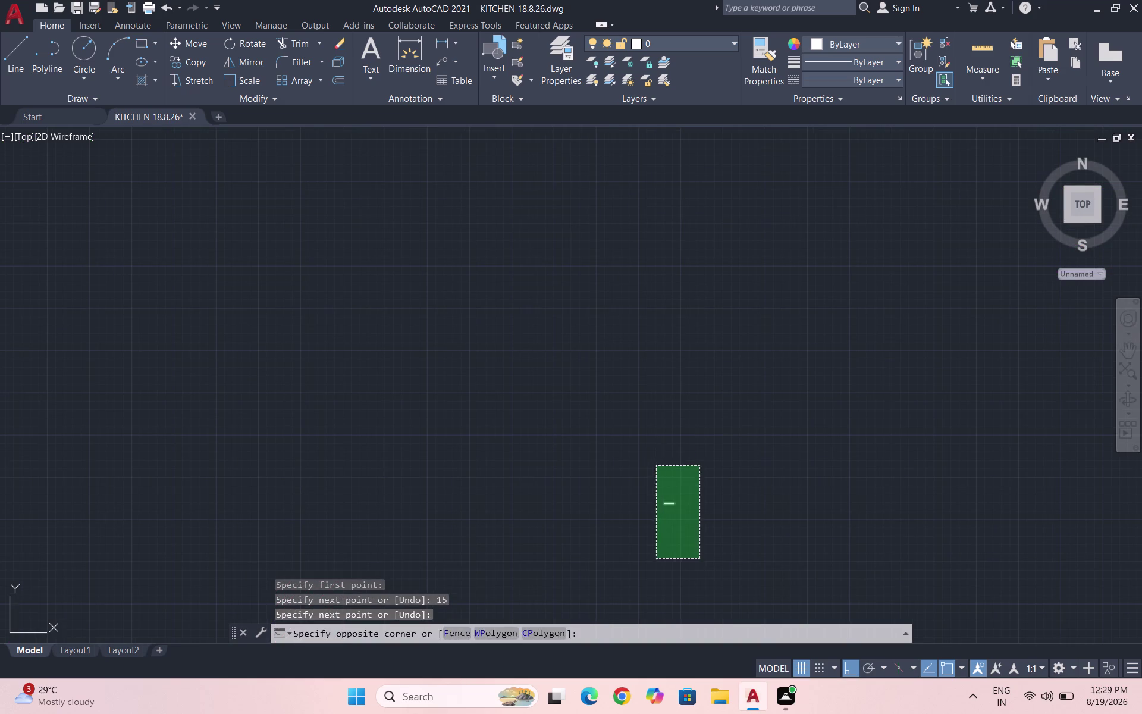
key(Delete)
key(Escape)
key(Escape)
Start a line at elevation C's top-right wall corner with segments 155, 1120 and 270.
key(l)
key(Return)
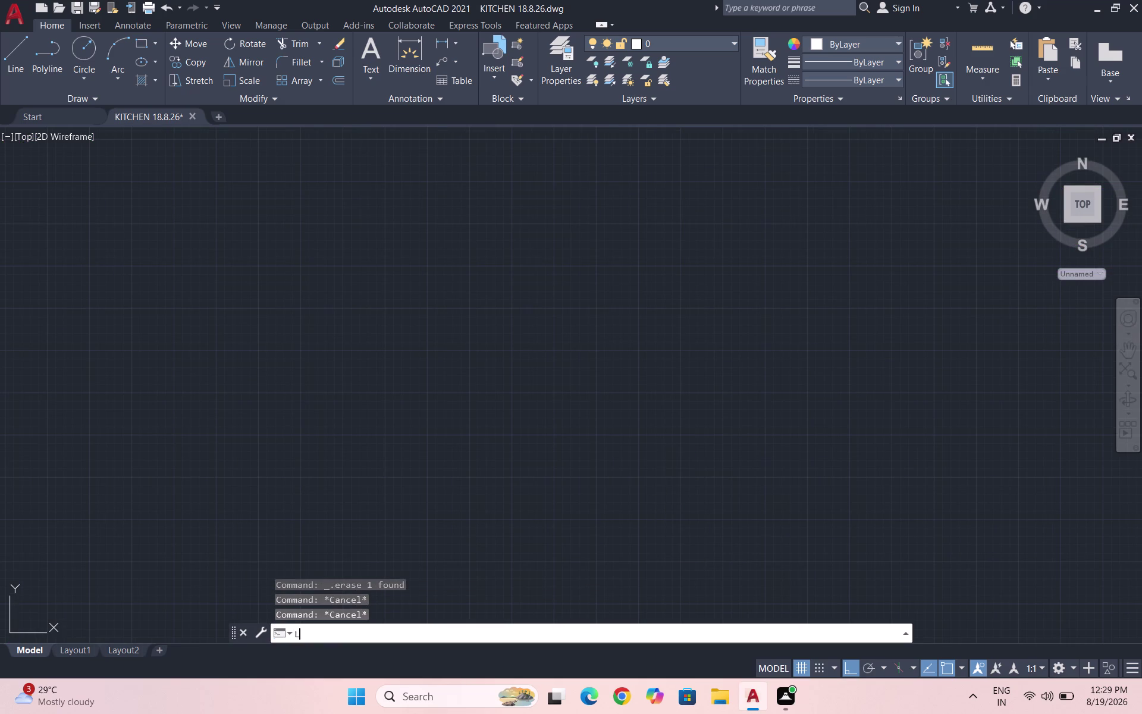
scroll(down, 3)
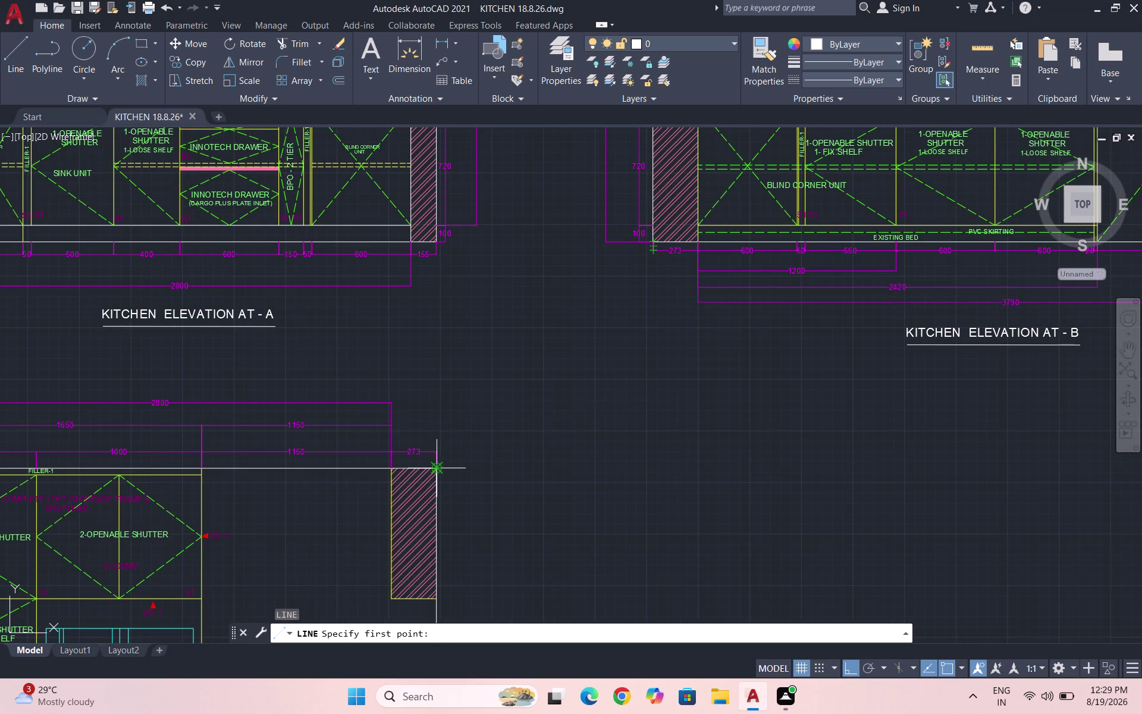
click(654, 468)
text(15)
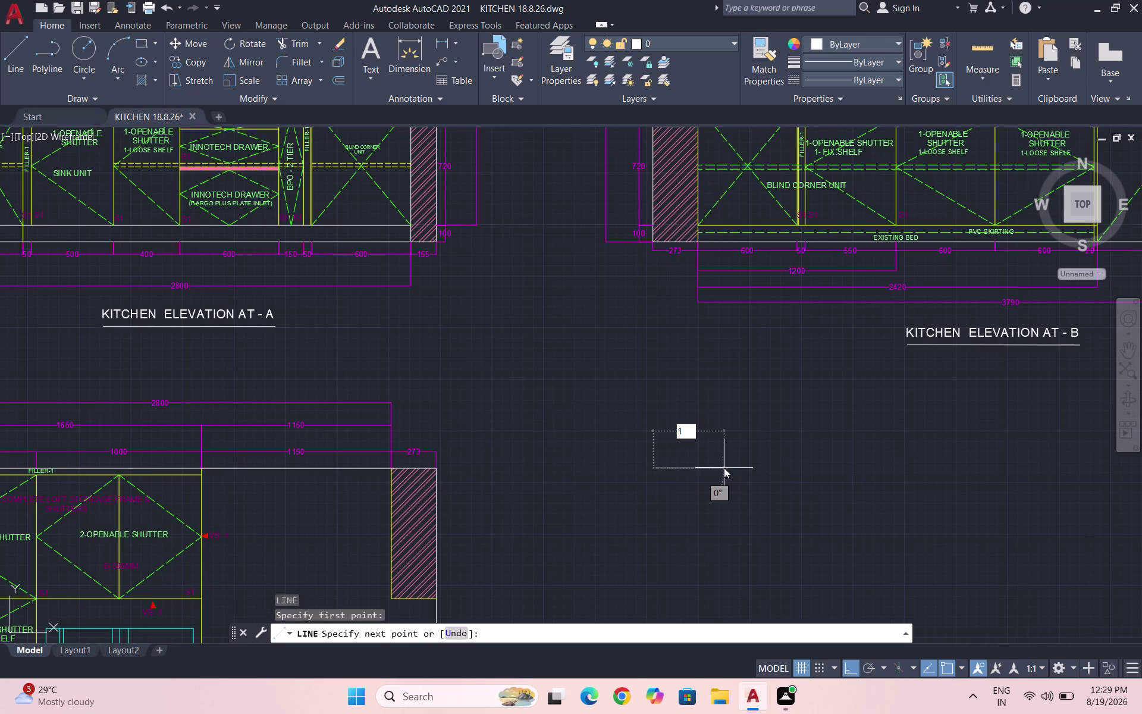
text(5)
key(Return)
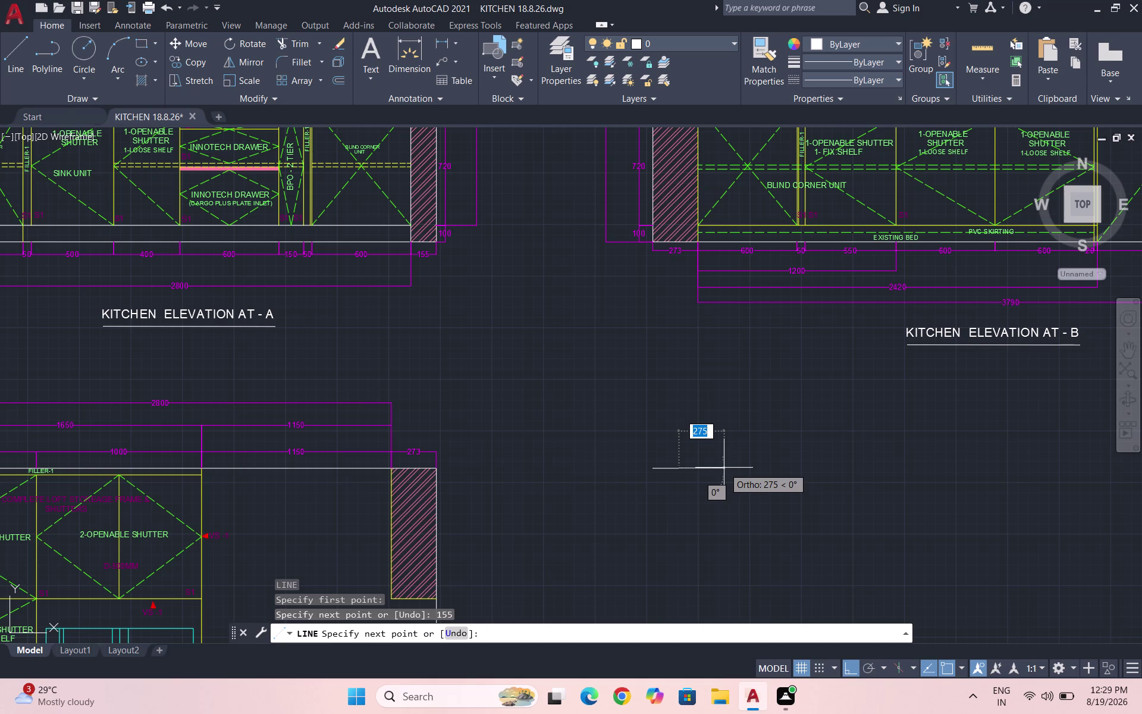
scroll(down, 3)
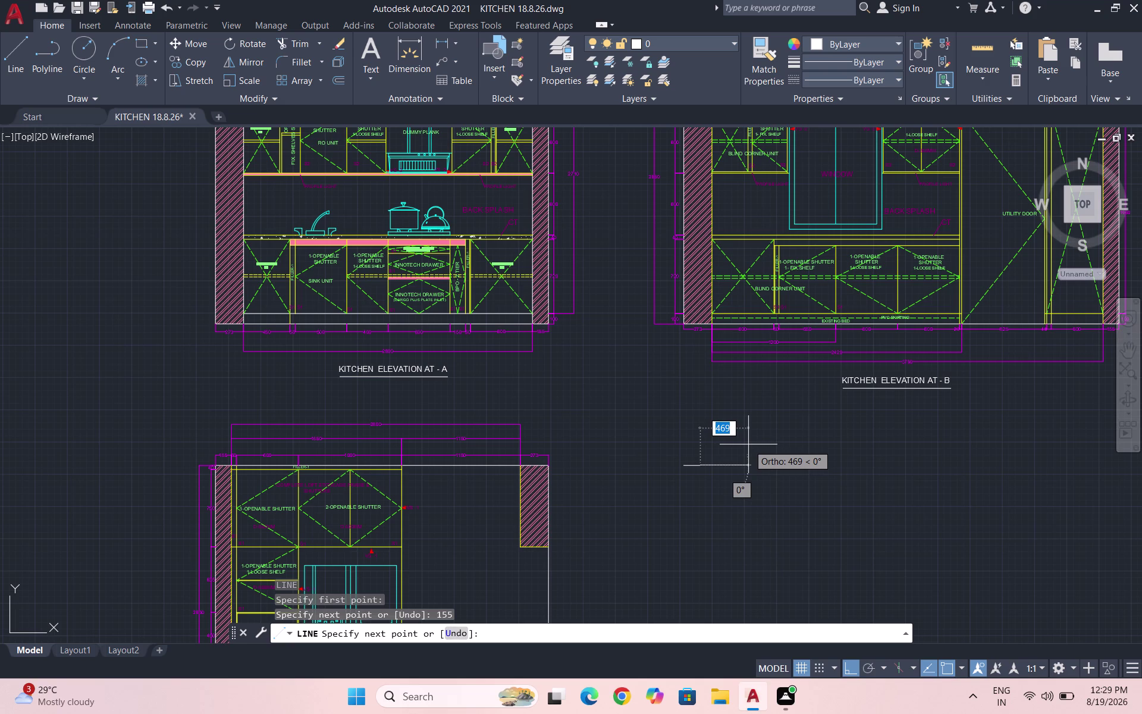
text(112)
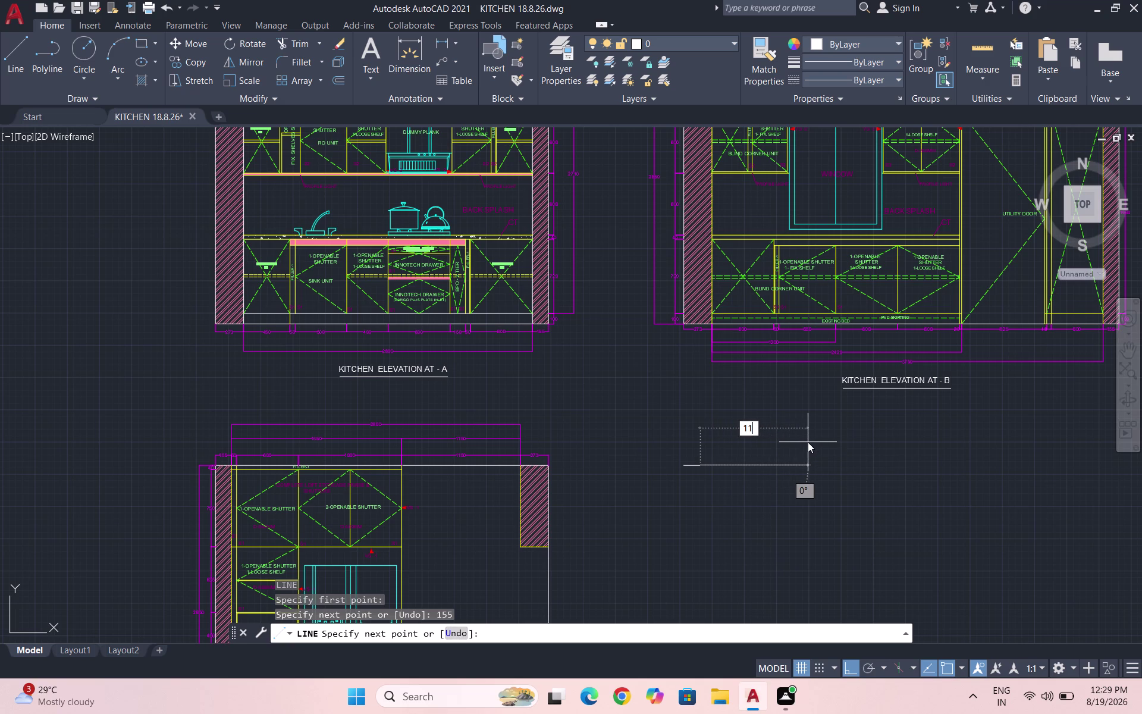
text(0)
key(Return)
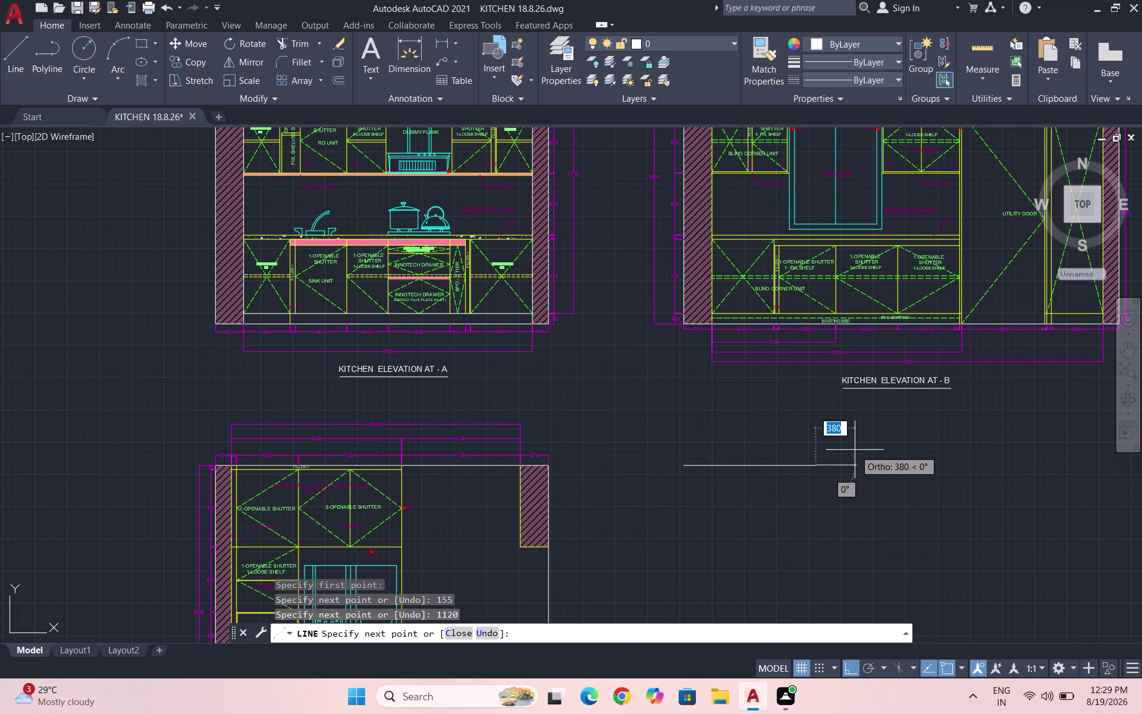
text(270)
key(Return)
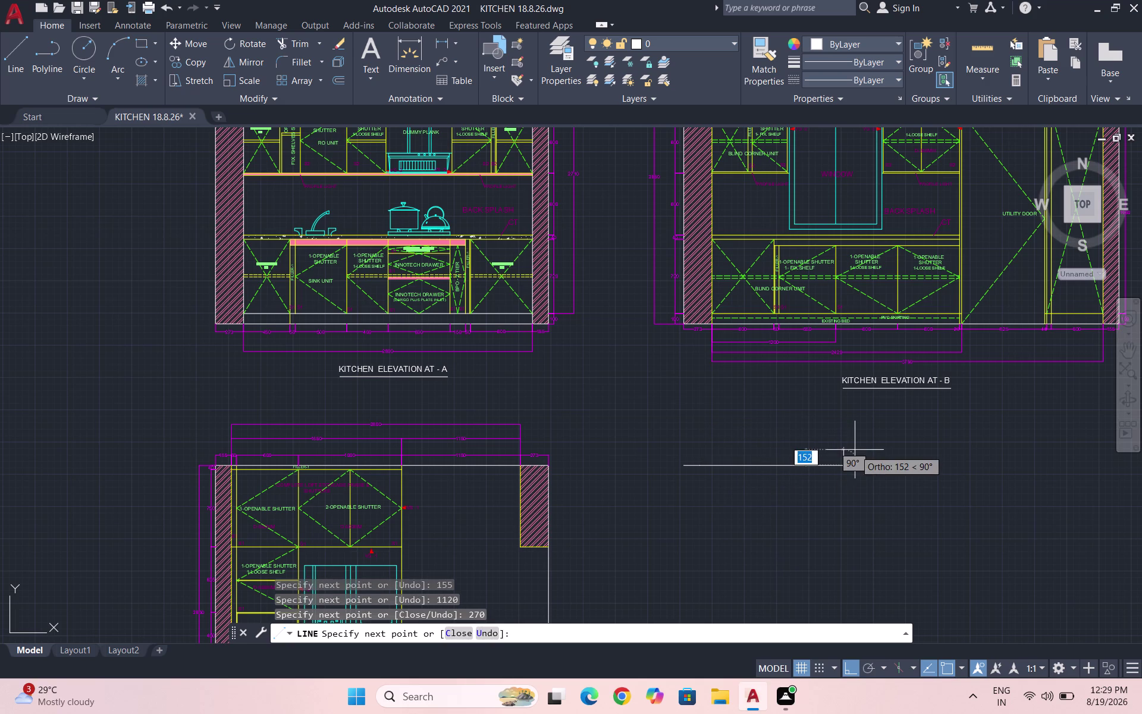
Continue the top edge with segments 600, 600, 410 and 400.
text(600)
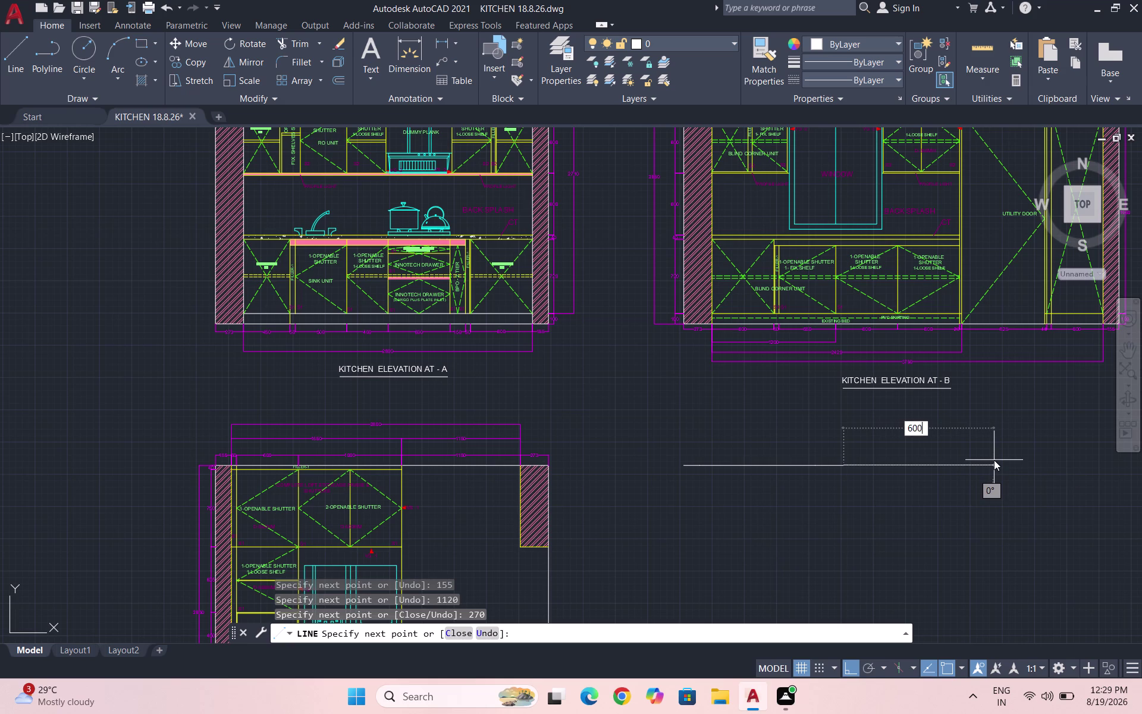
key(Return)
text(60)
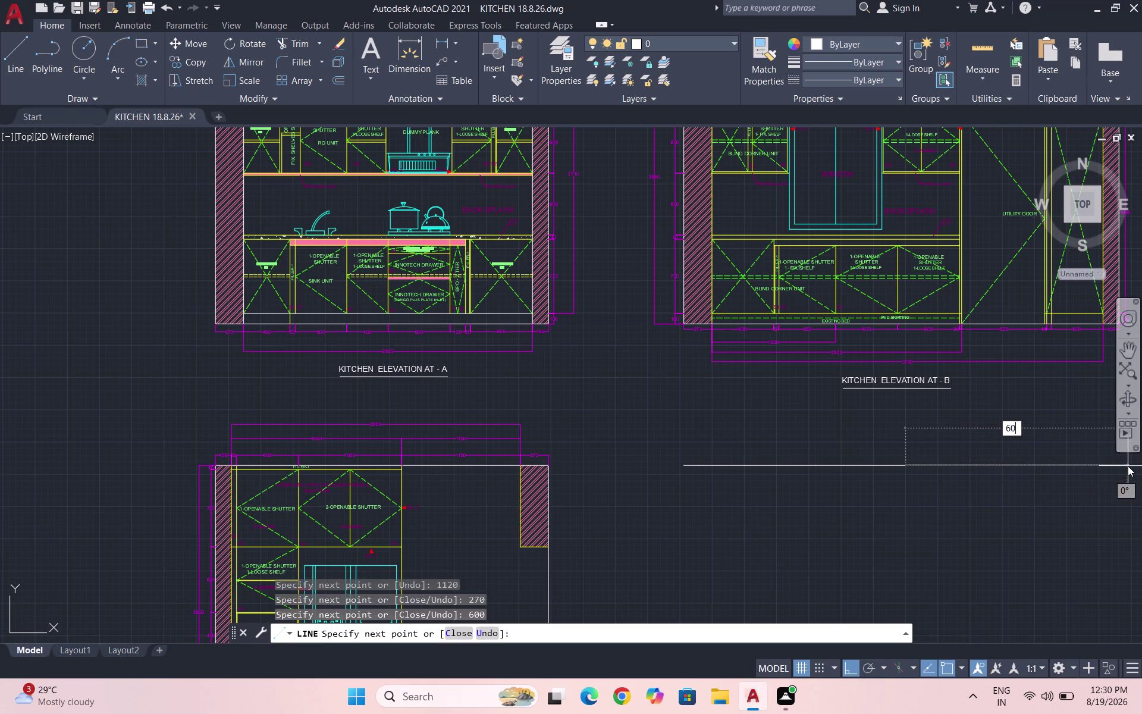
text(0)
key(Return)
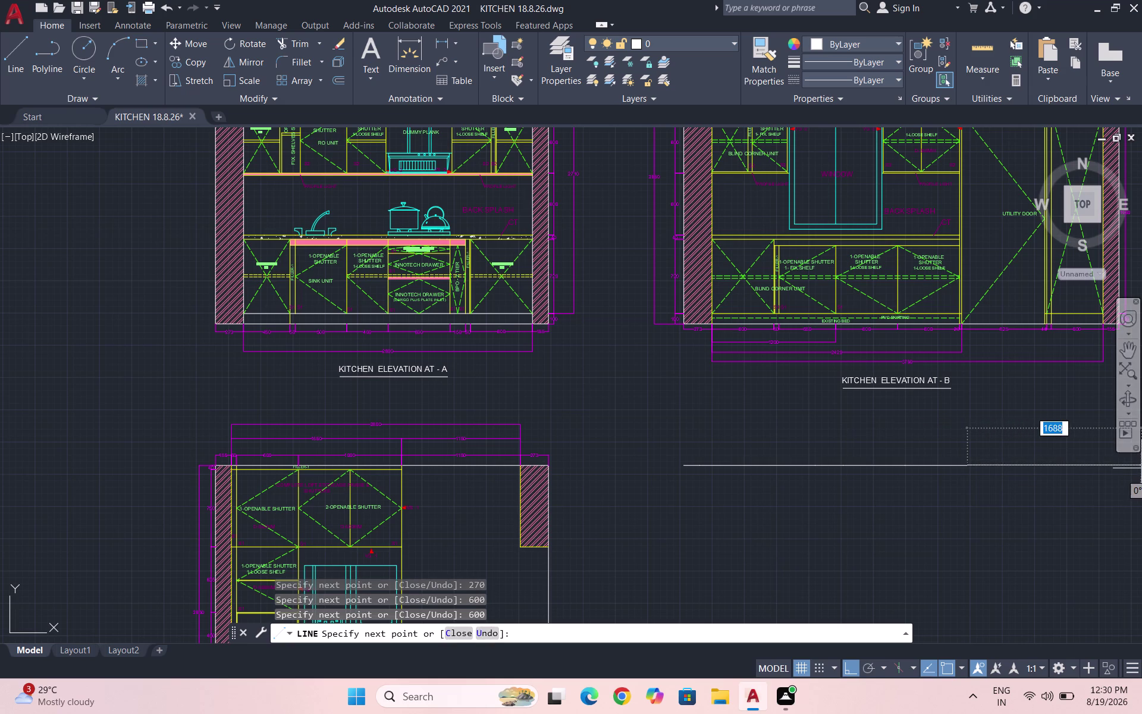
text(410)
key(Return)
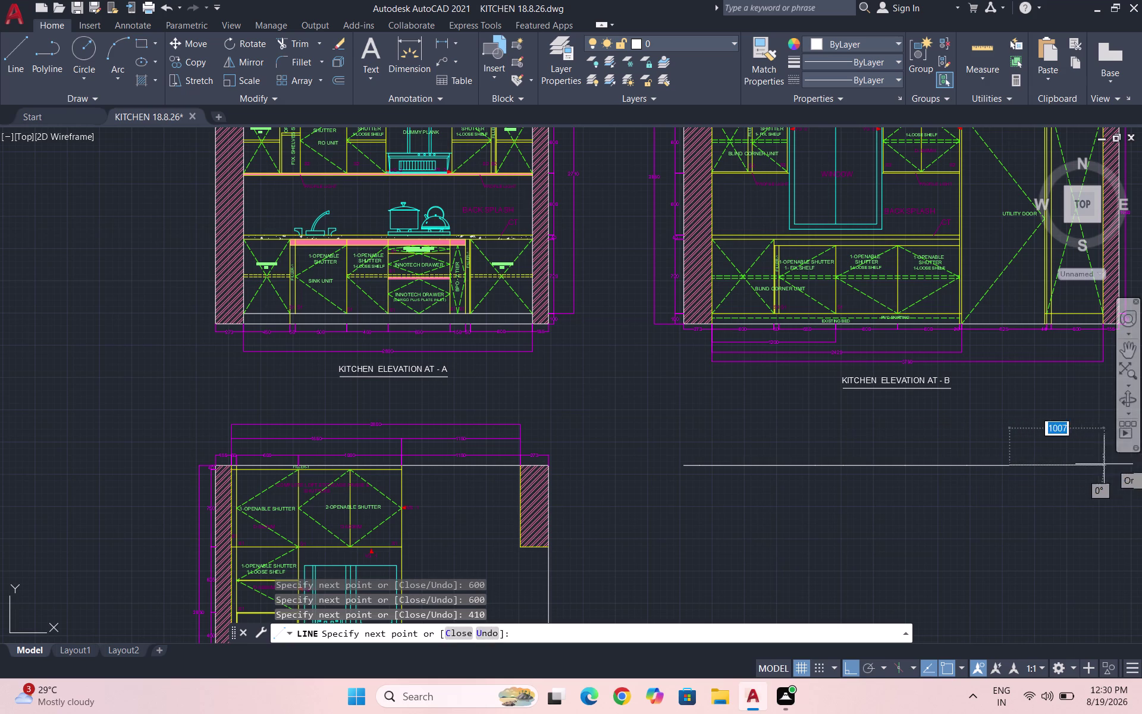
text(400)
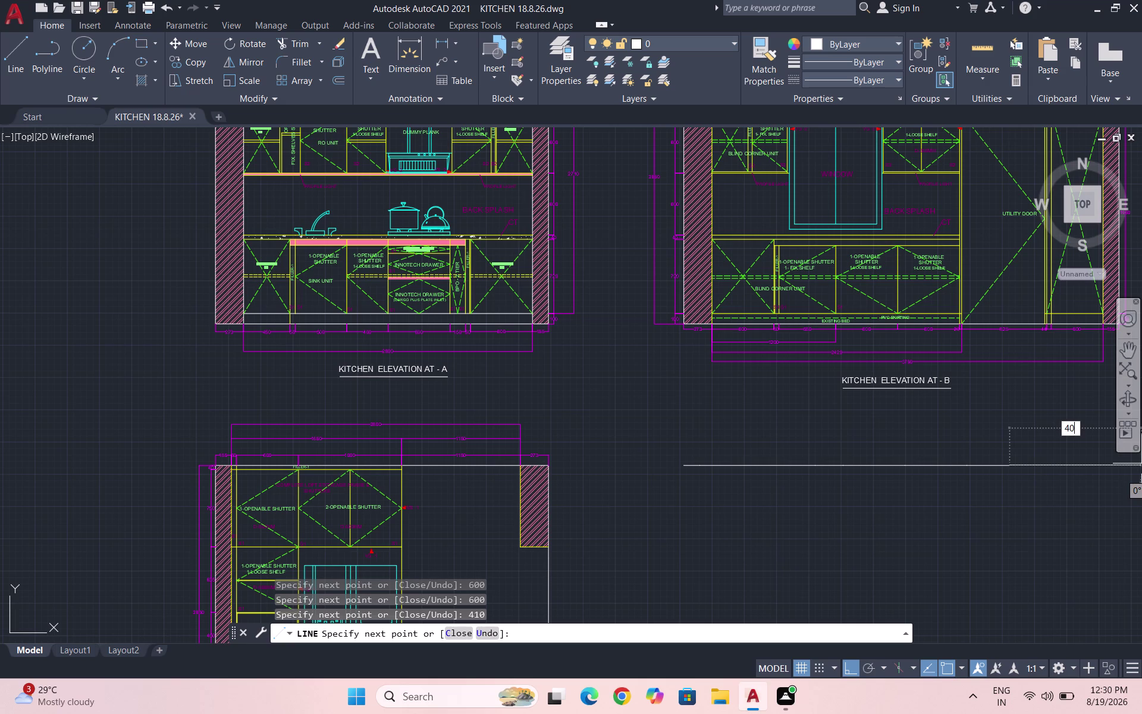
key(Return)
Add the final 40, 350 and 273 segments and end the line.
scroll(down, 3)
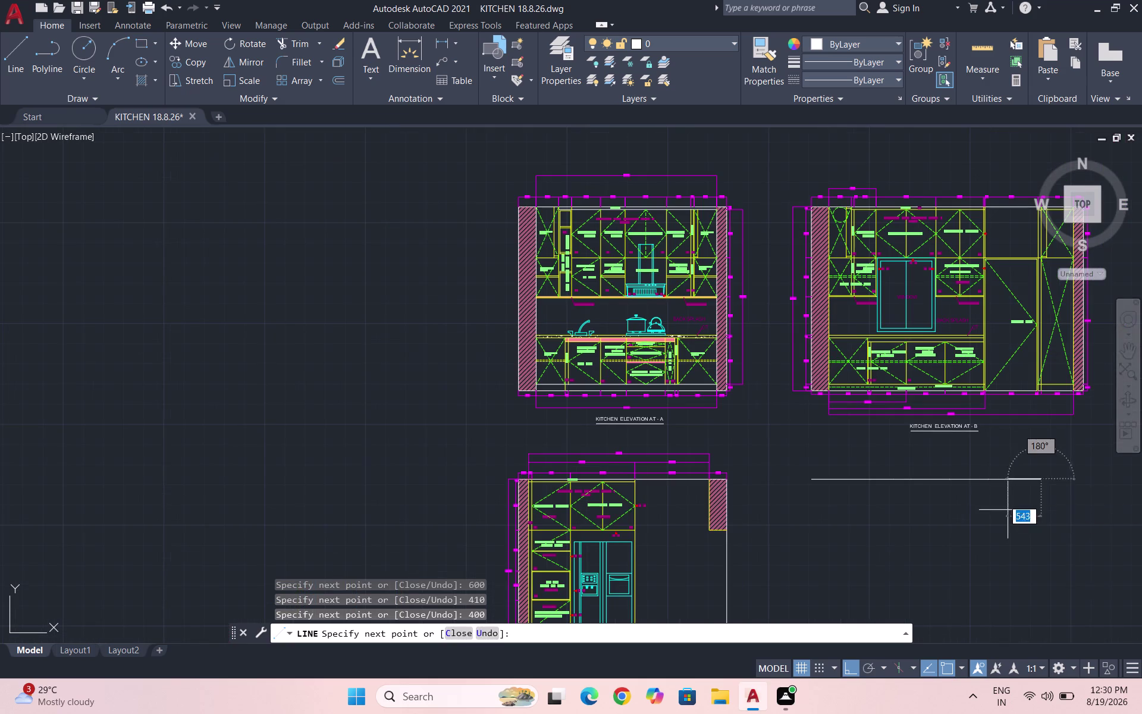
text(40)
key(Return)
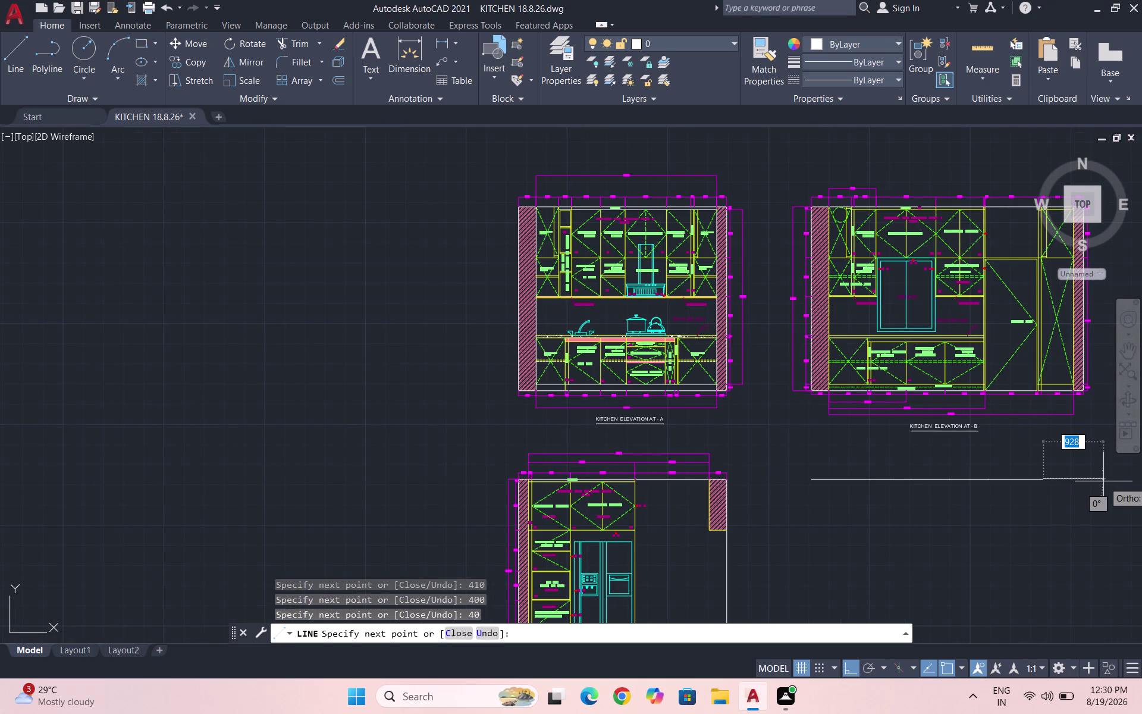
text(350)
key(Return)
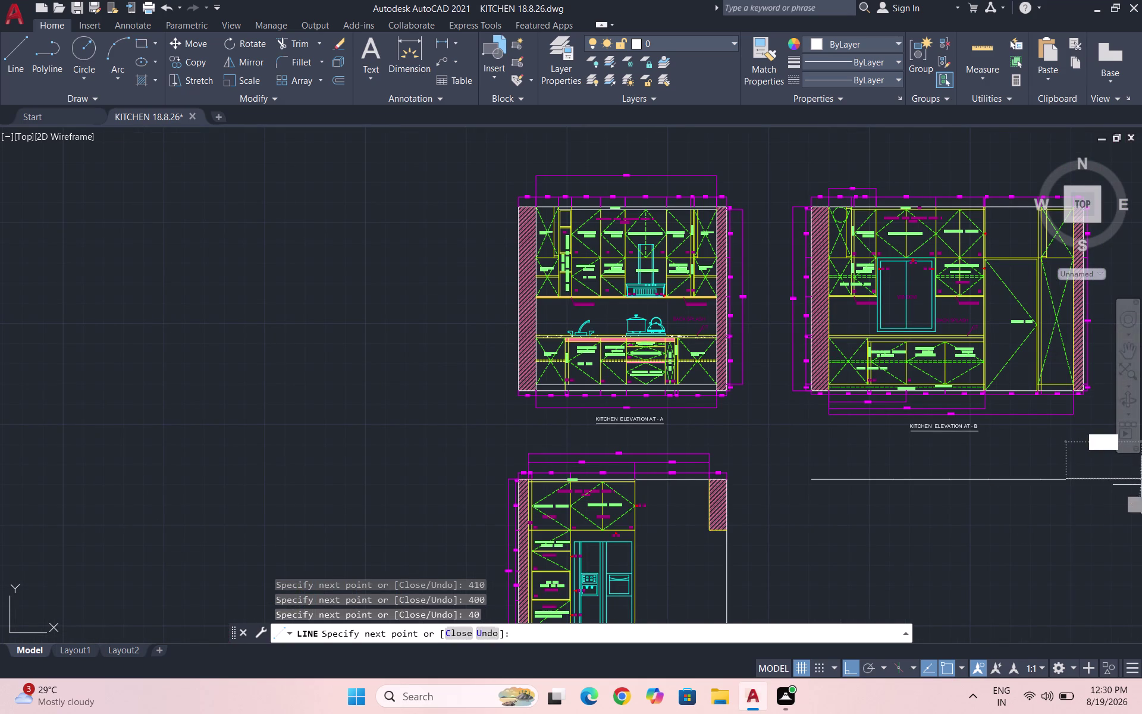
text(2)
text(73)
key(Return)
key(Return)
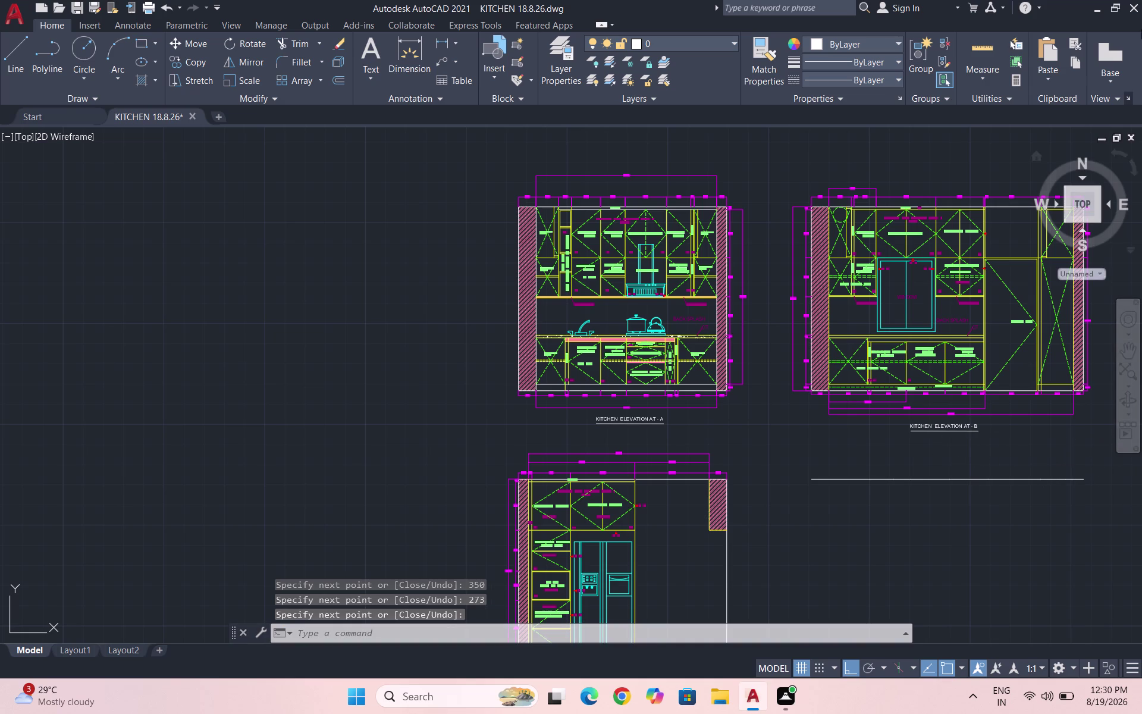
click(982, 58)
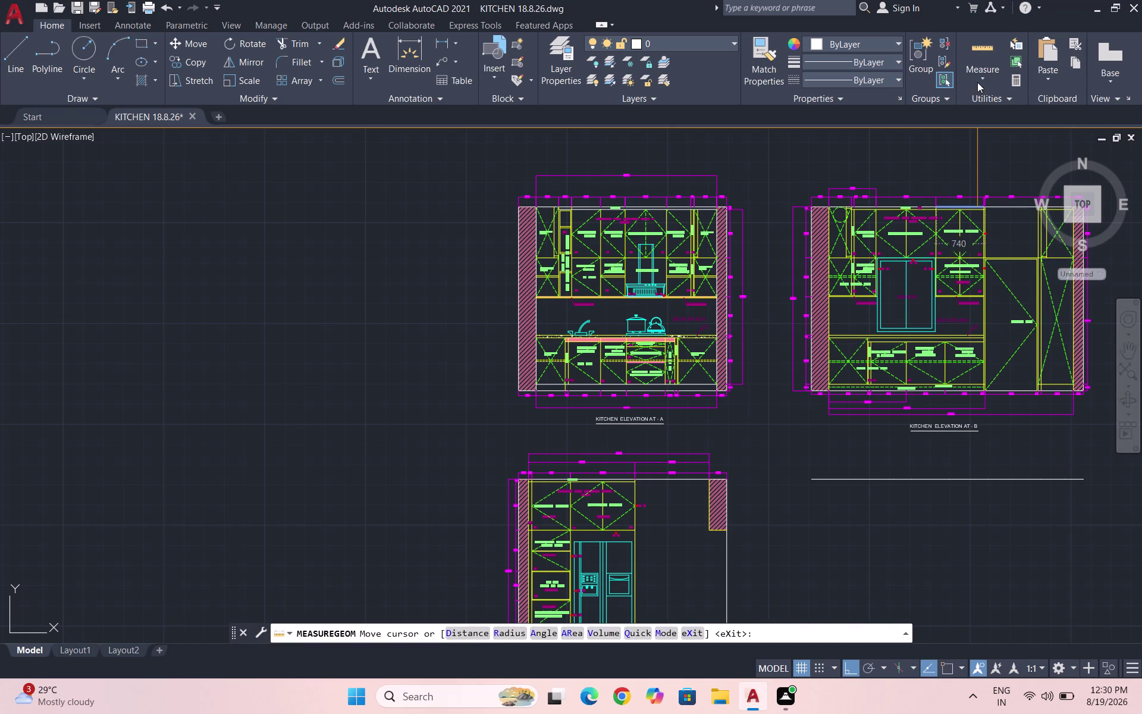
click(977, 82)
click(991, 109)
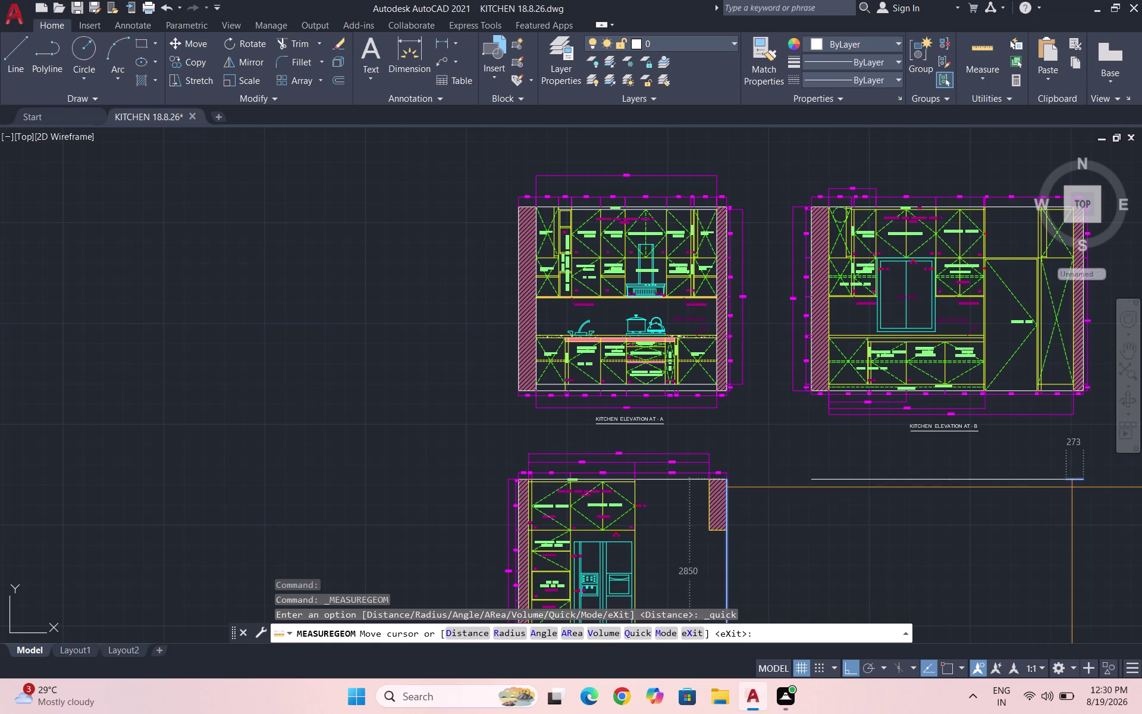
key(Escape)
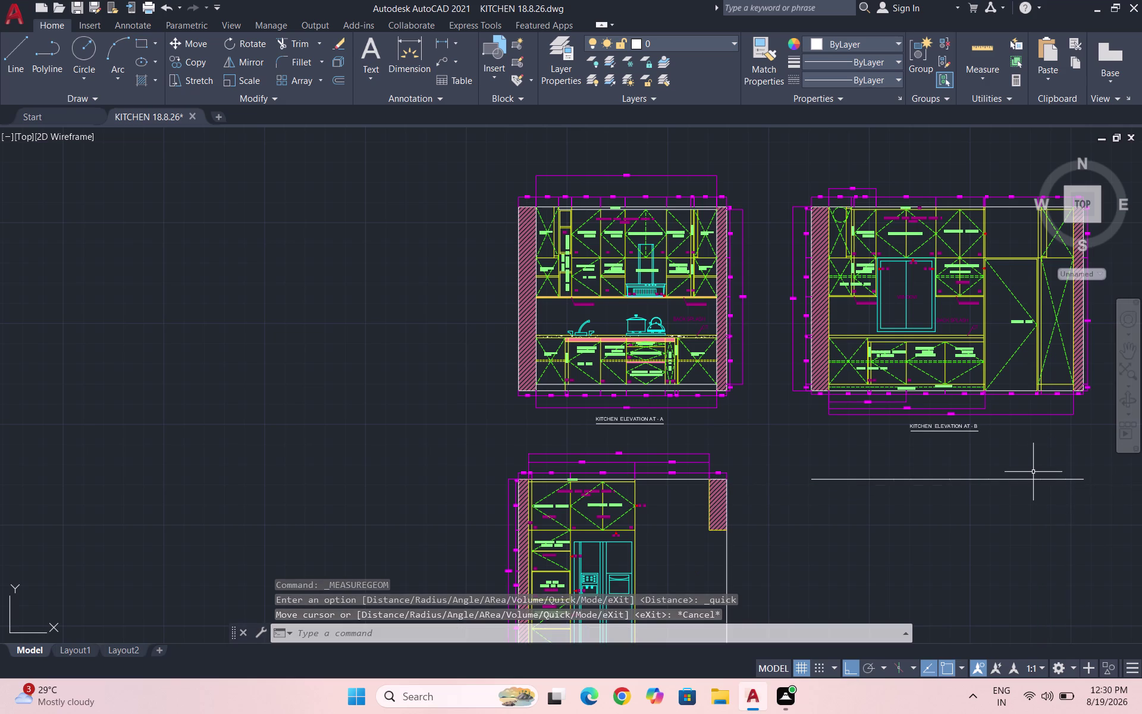
key(Escape)
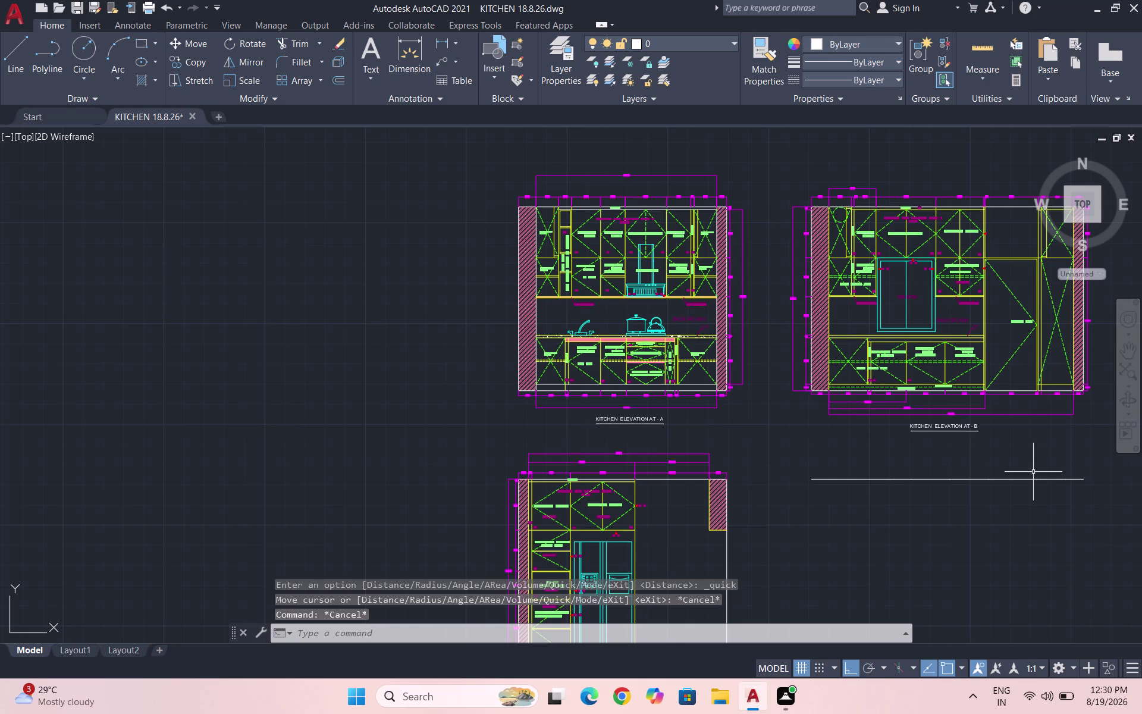
text(LK)
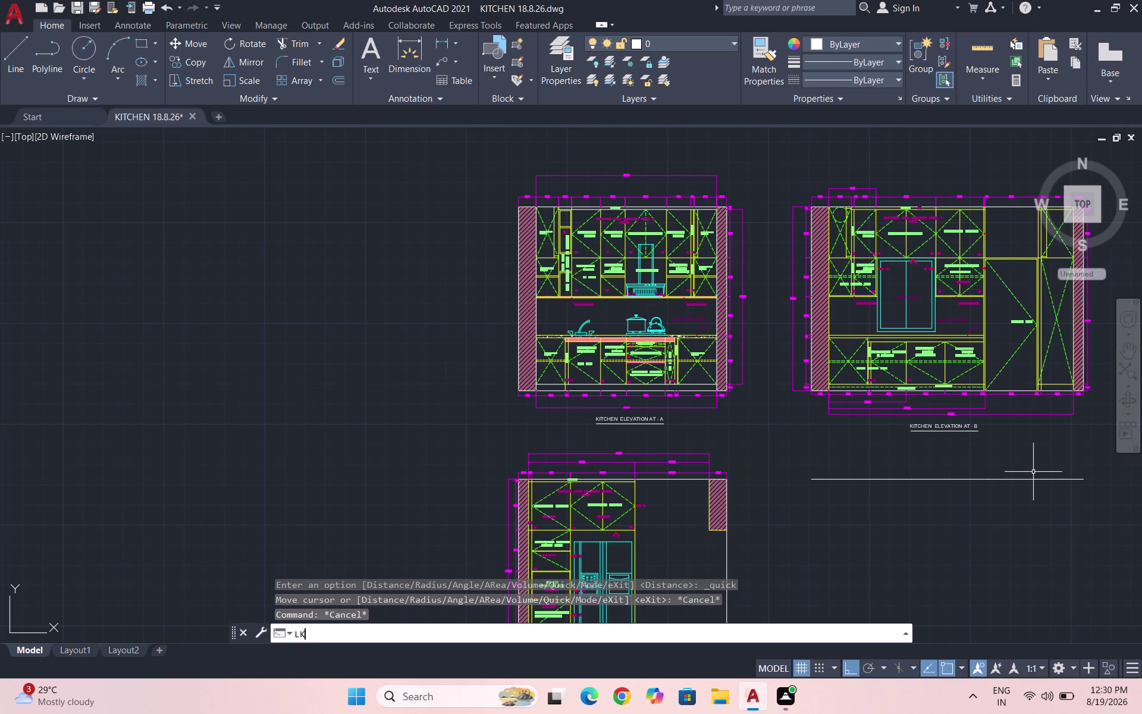
Cancel the mistyped command and draw 40, 750, 600 from the top edge's right end.
key(Escape)
key(Escape)
key(Escape)
key(l)
key(Return)
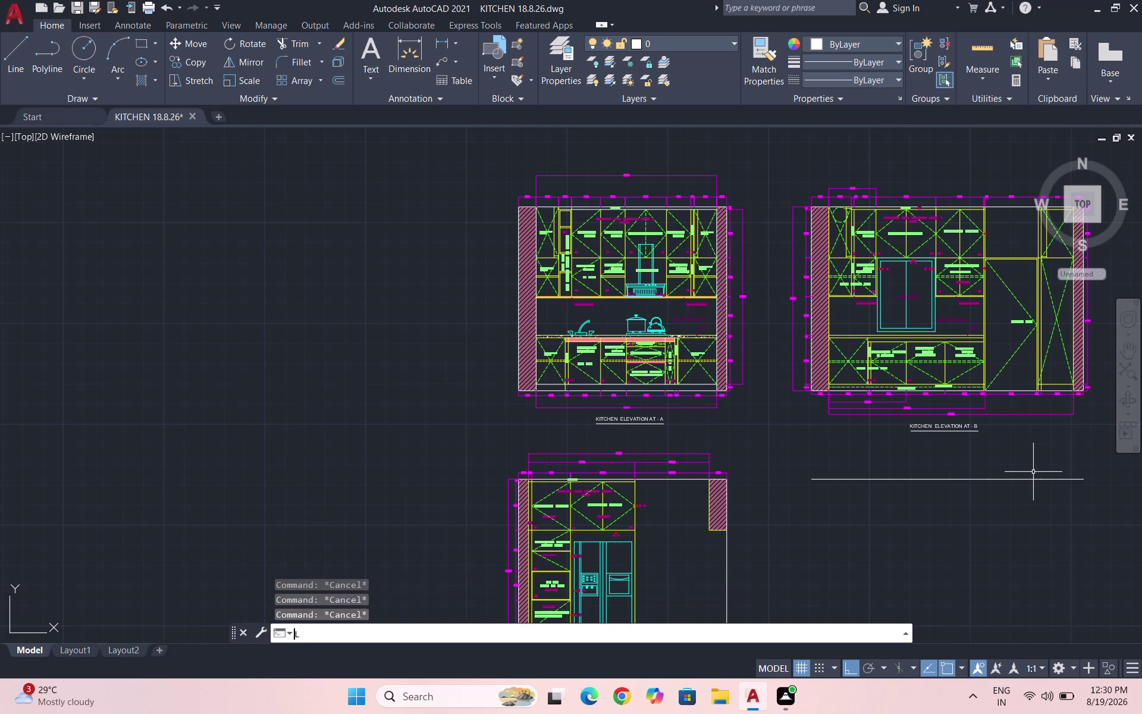
click(1085, 484)
text(40)
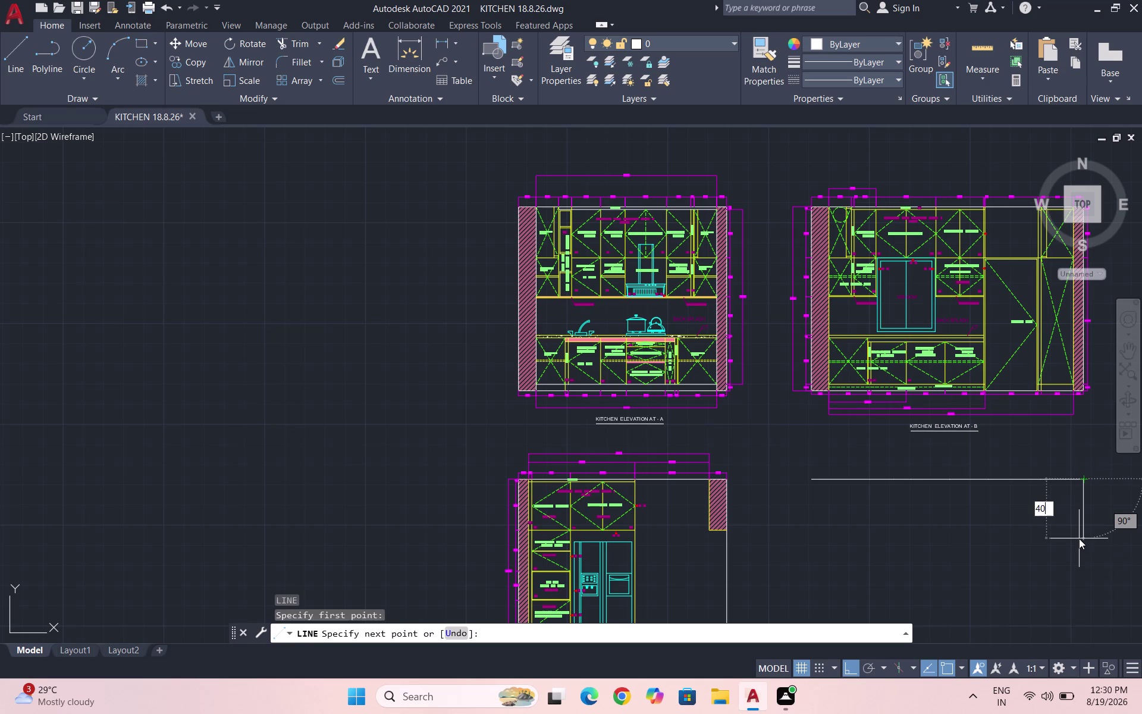
key(Return)
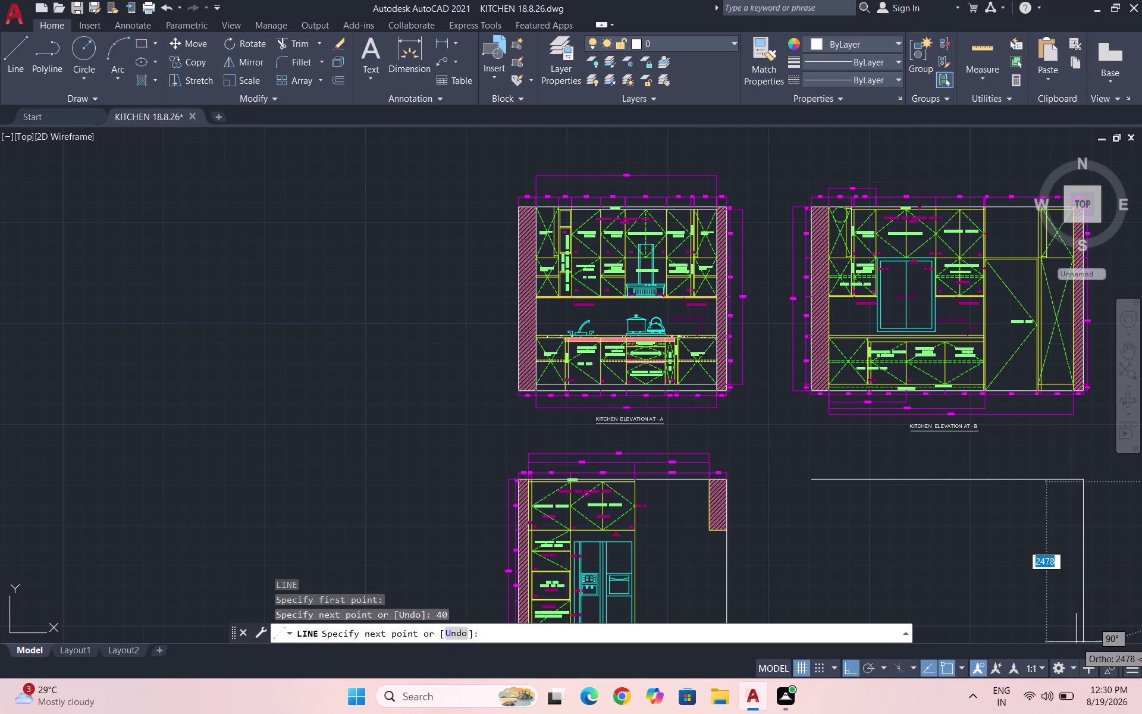
text(750)
key(Return)
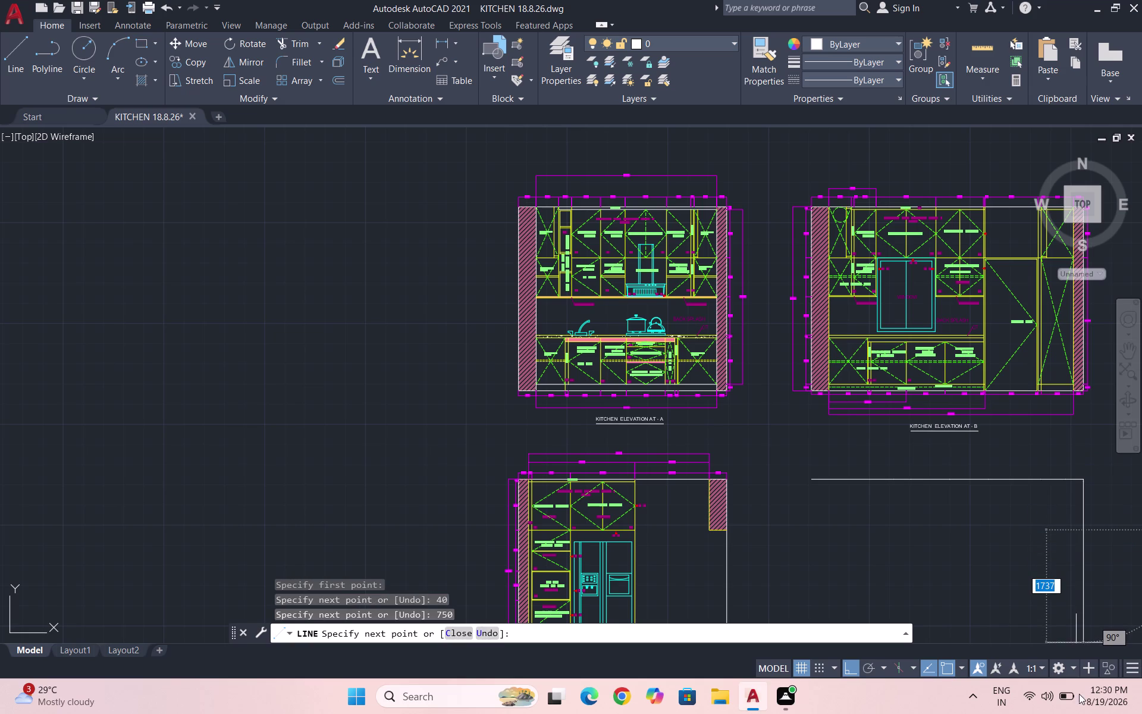
text(600)
key(Return)
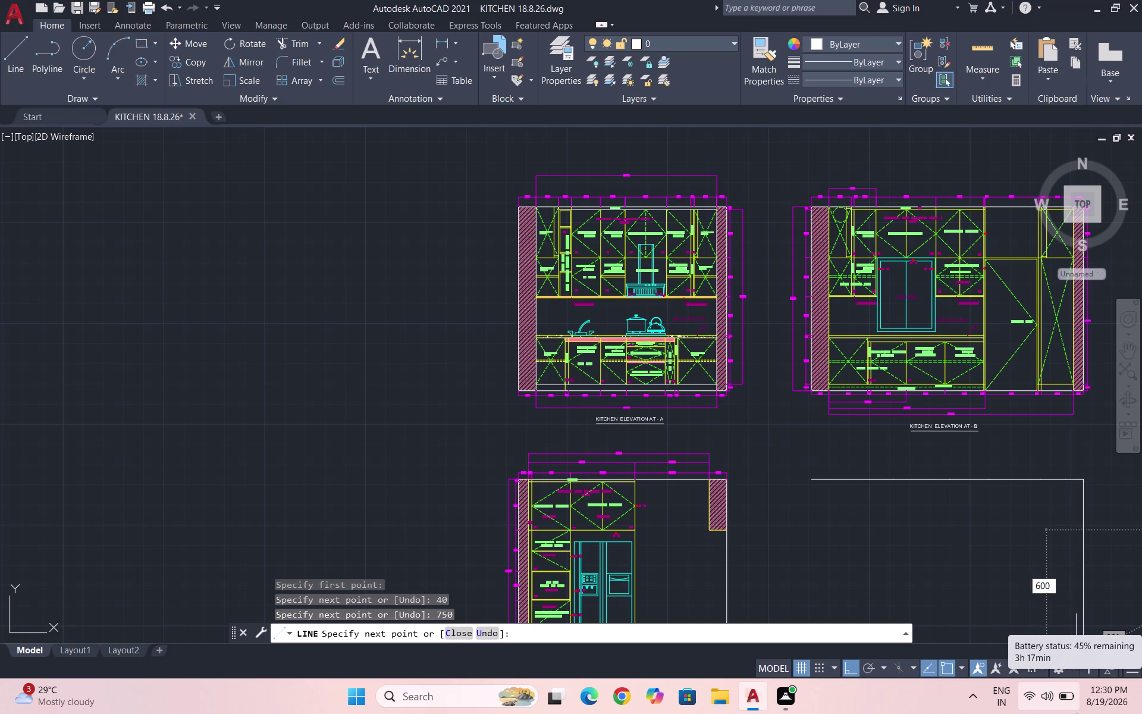
Continue the right side with segments 600, 40, 720 and 100, then end the line.
scroll(down, 3)
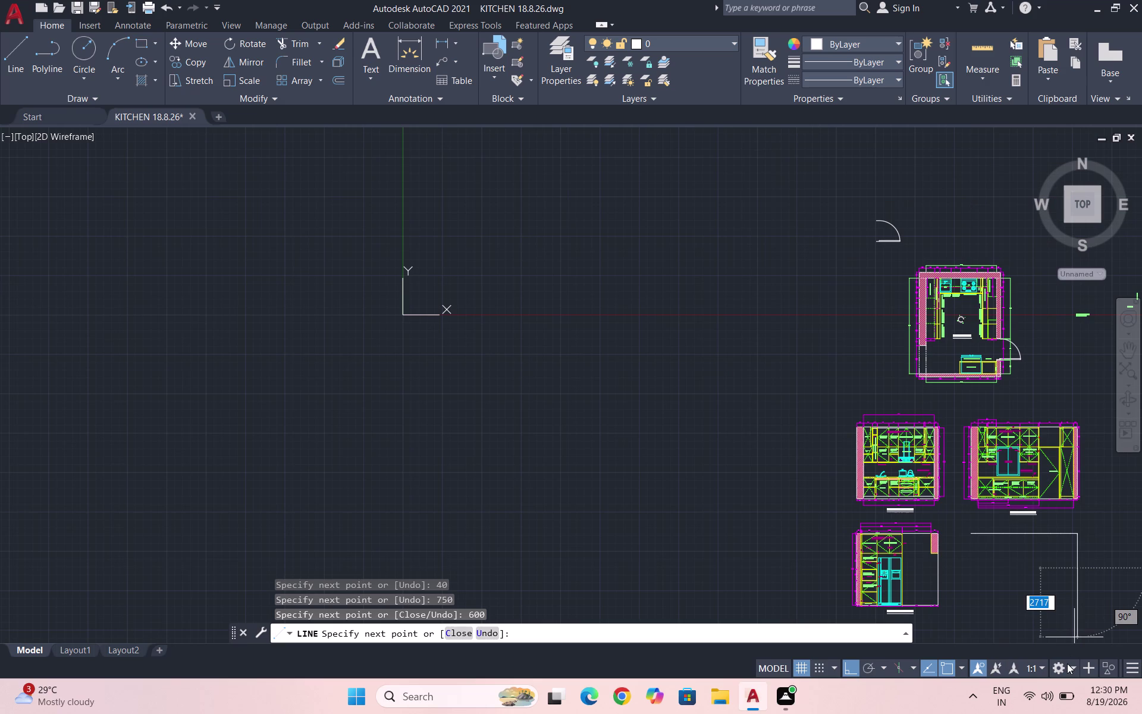
text(600)
key(Return)
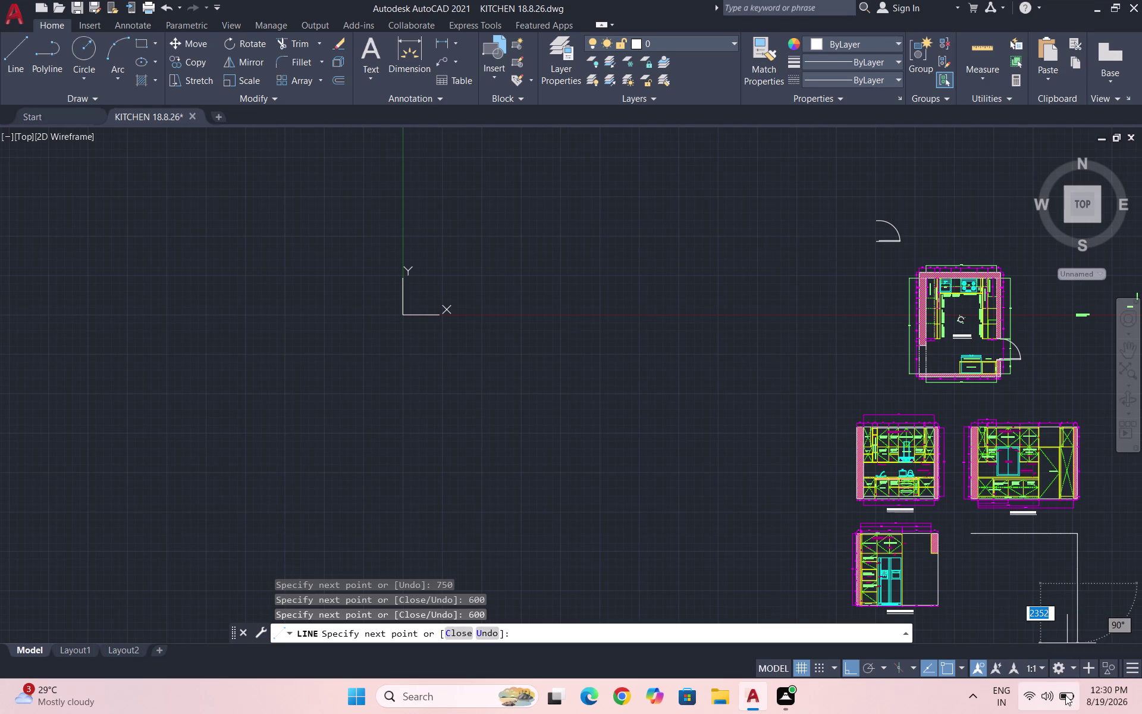
text(40)
key(Return)
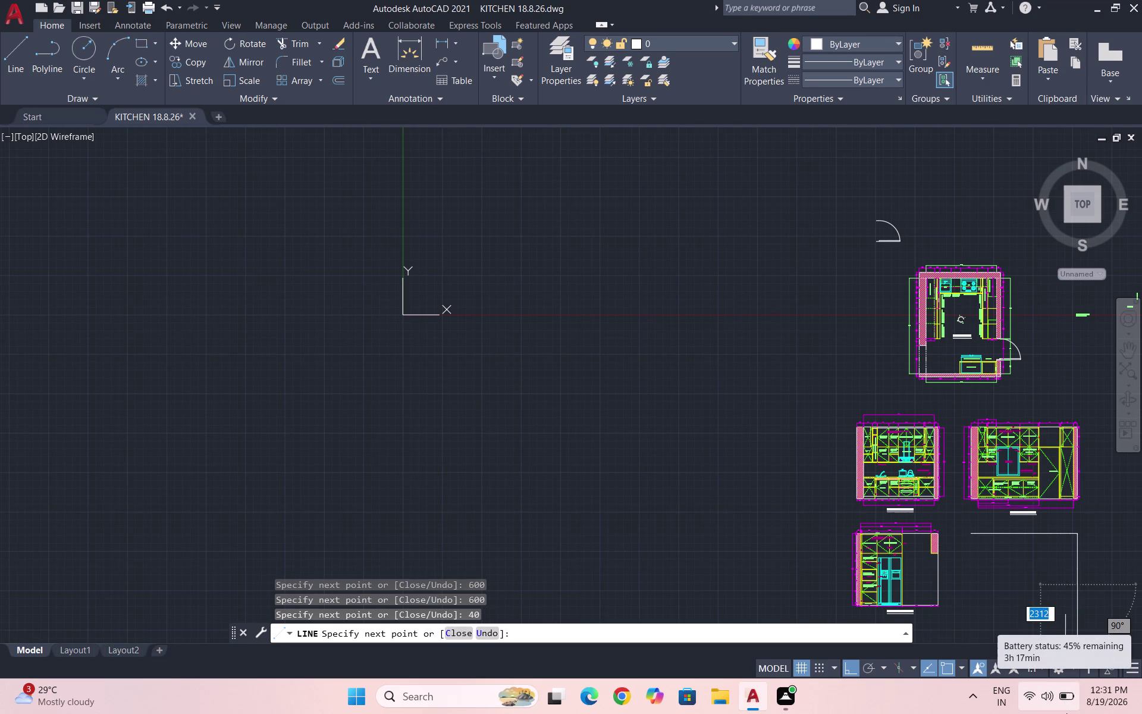
text(720)
key(Return)
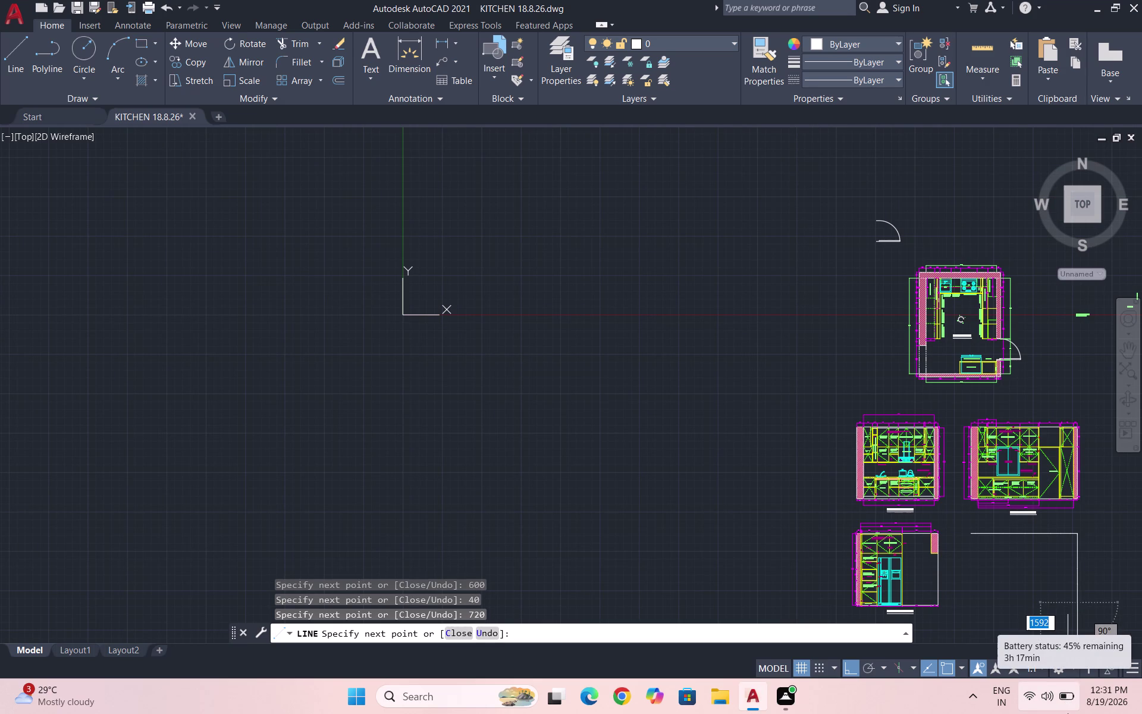
text(100)
key(Return)
key(Return)
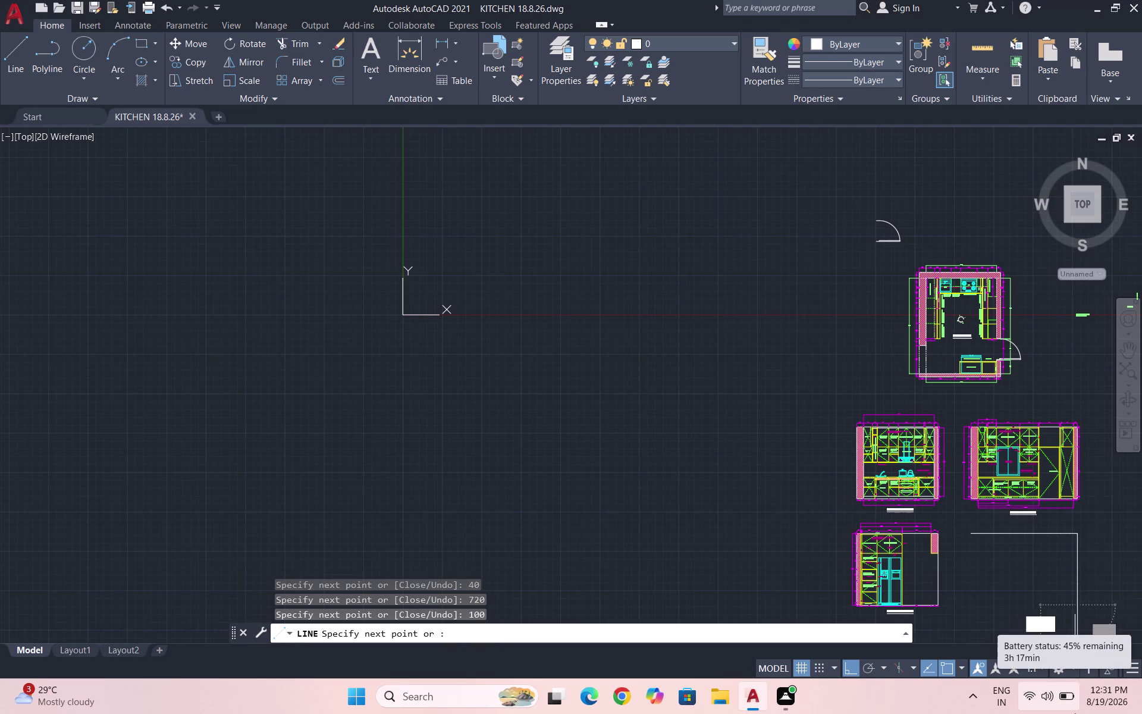
Start another LINE command.
scroll(down, 3)
scroll(up, 3)
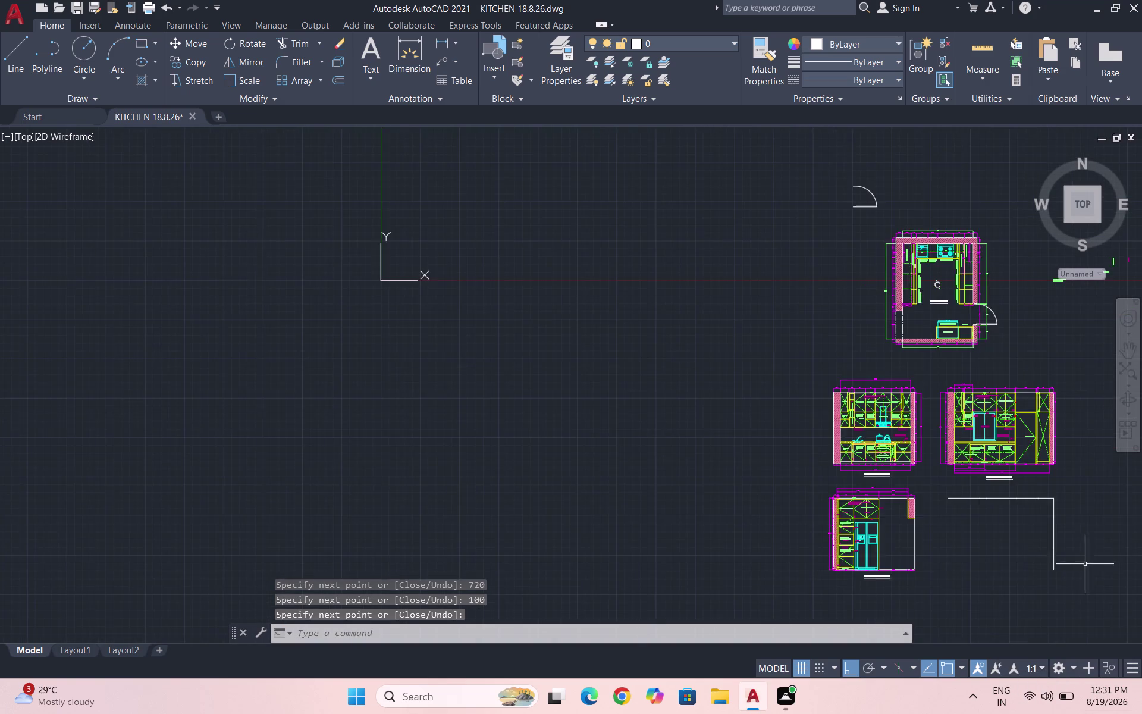
scroll(up, 3)
key(l)
key(Return)
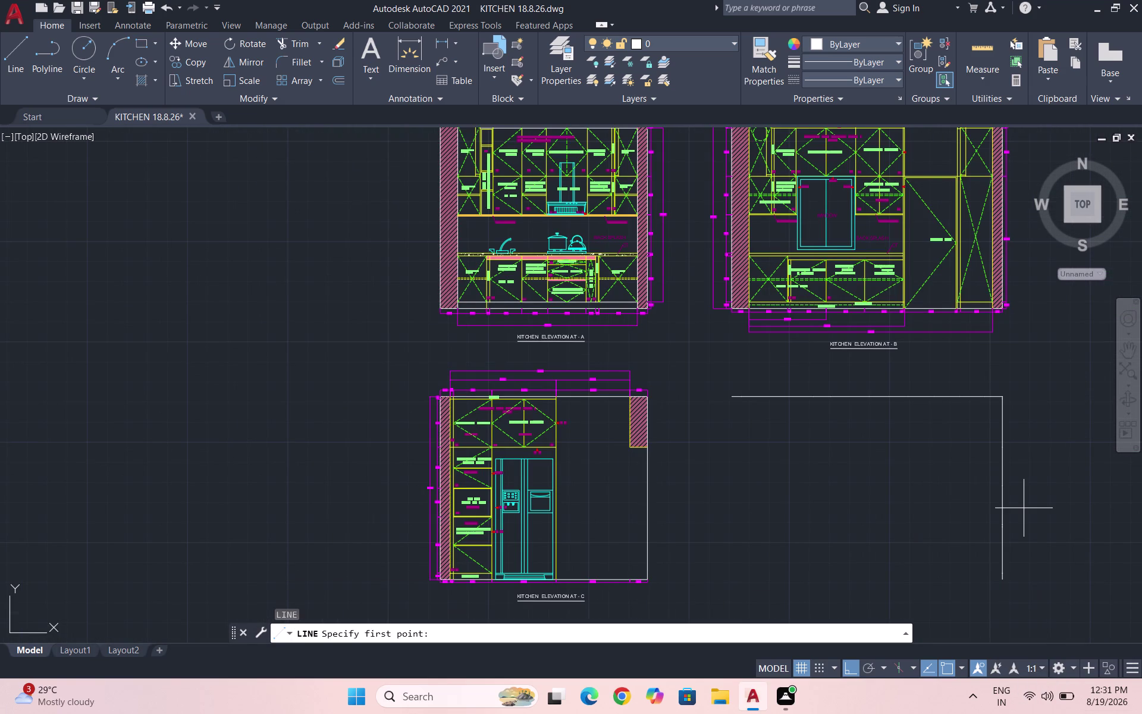
Start the bottom edge at the right side's lower end with segments 273, 600 and 50.
click(1002, 581)
text(273)
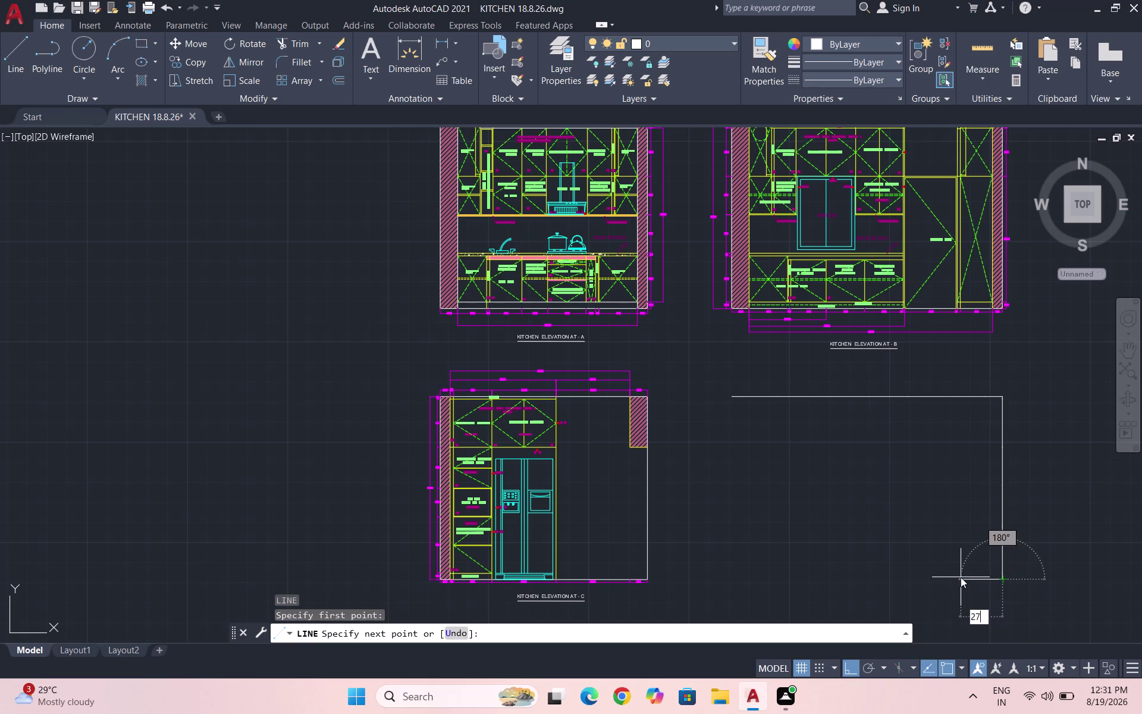
key(Return)
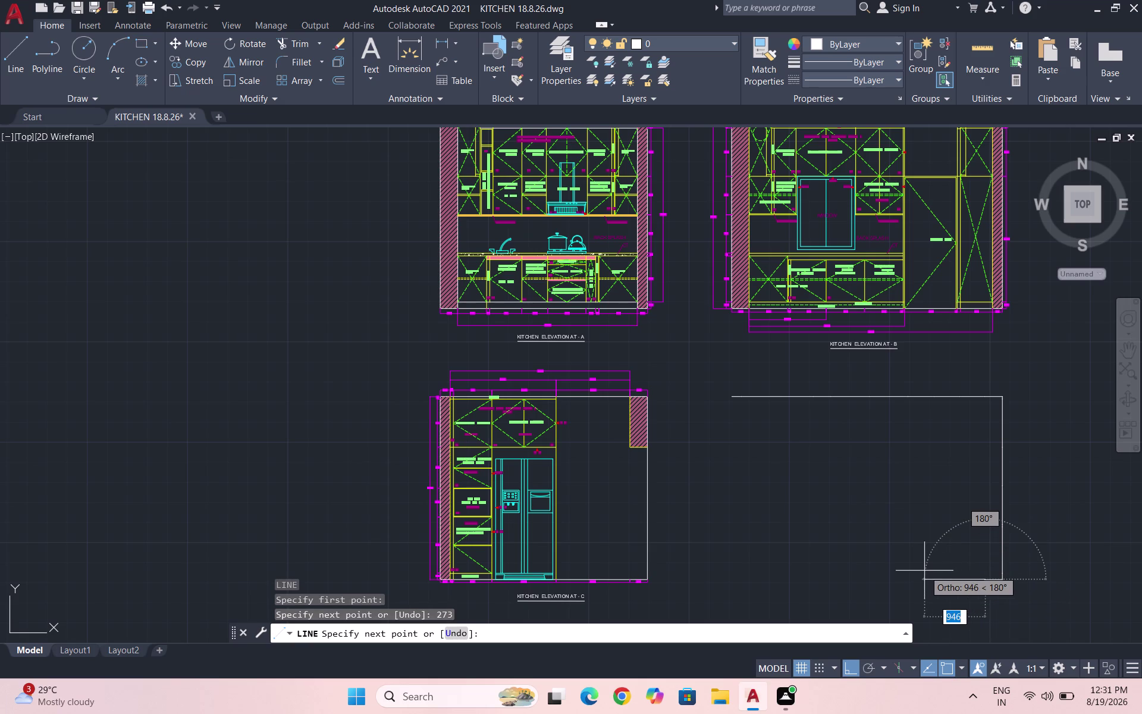
text(600)
key(Return)
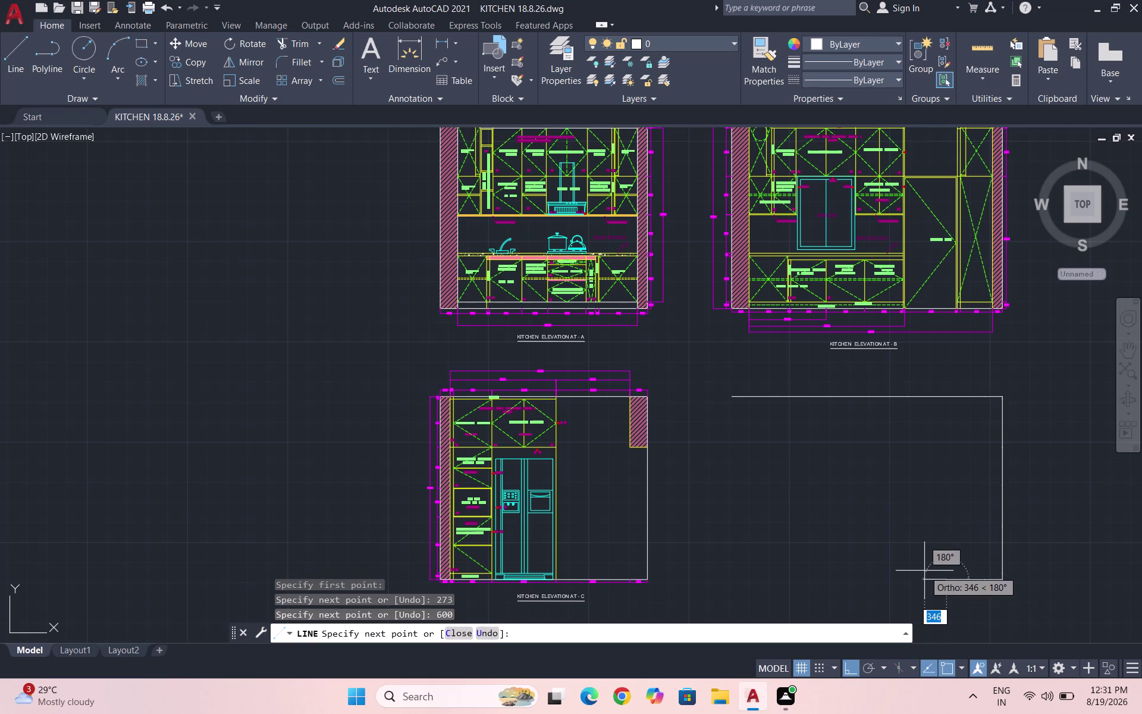
text(50)
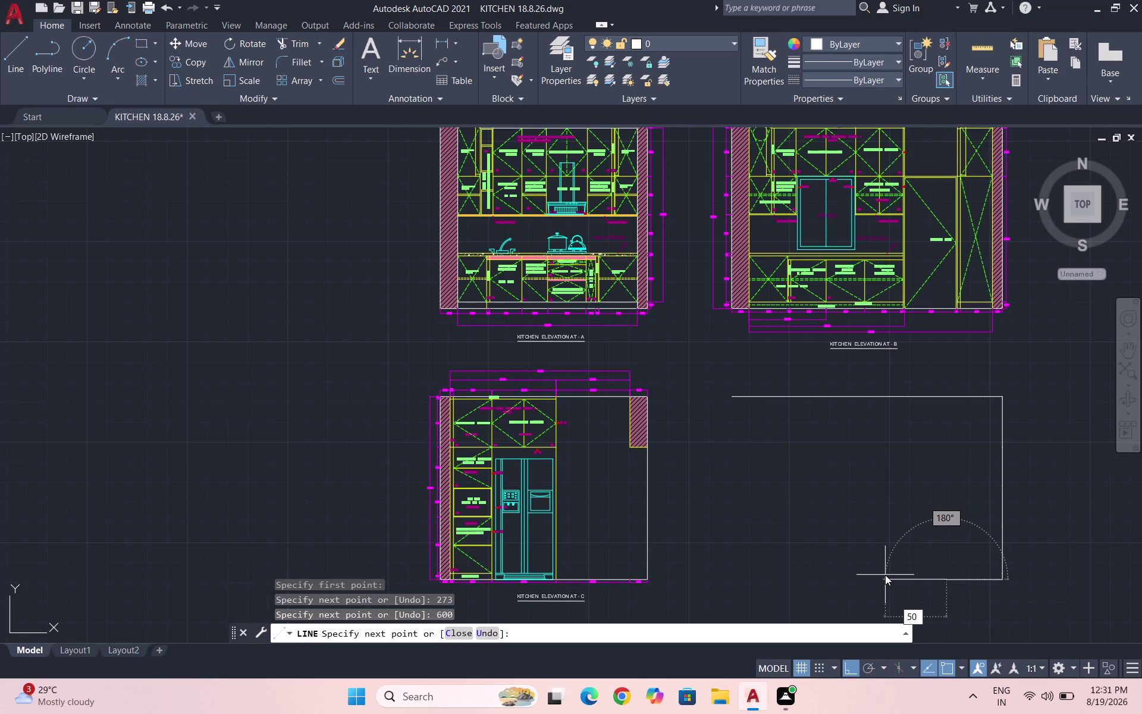
key(Return)
Enter a 550 segment, then abandon the faulty bottom-edge line.
text(5)
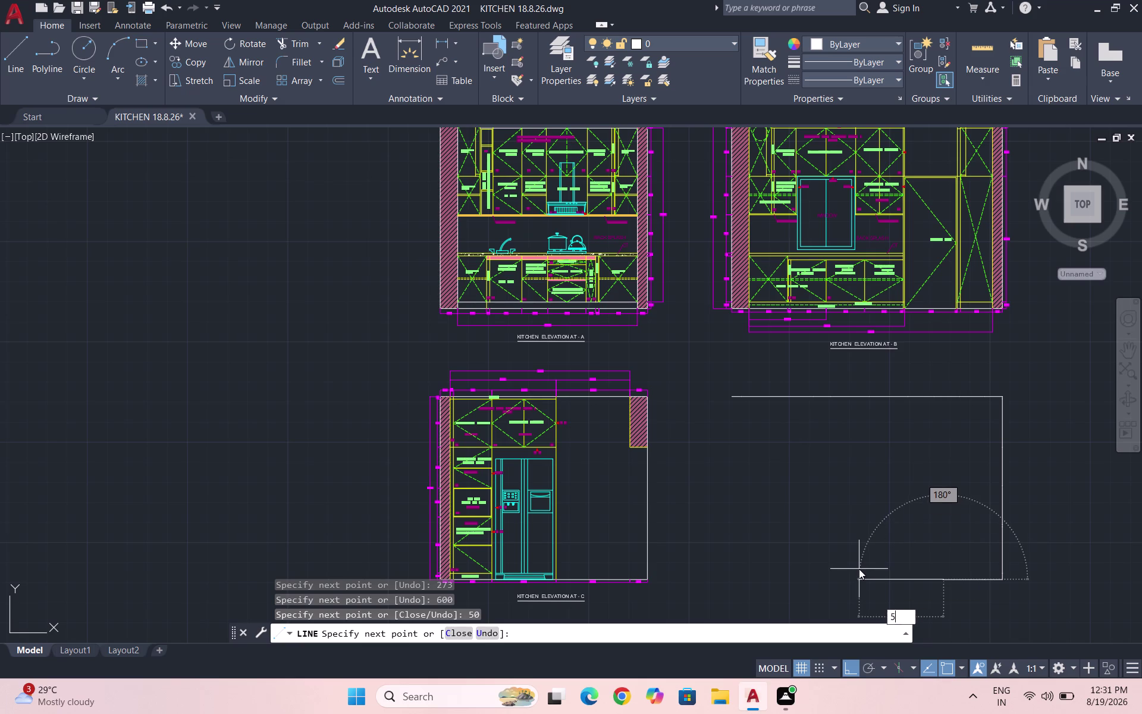
text(50)
key(Return)
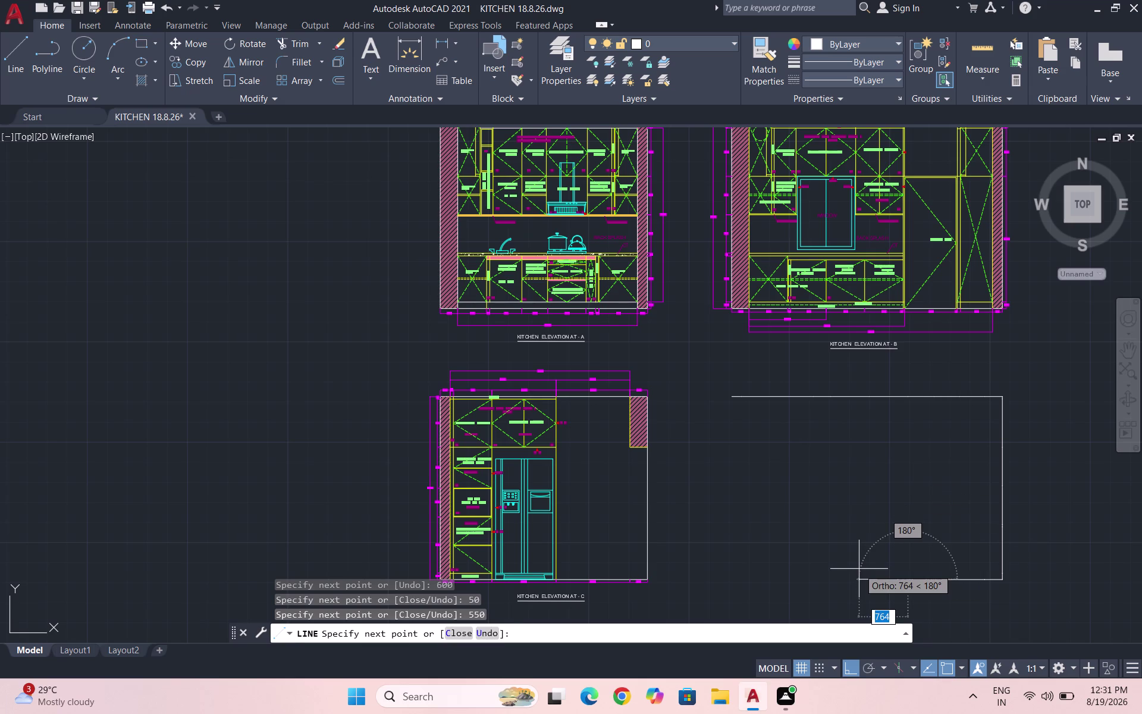
key(Return)
key(6)
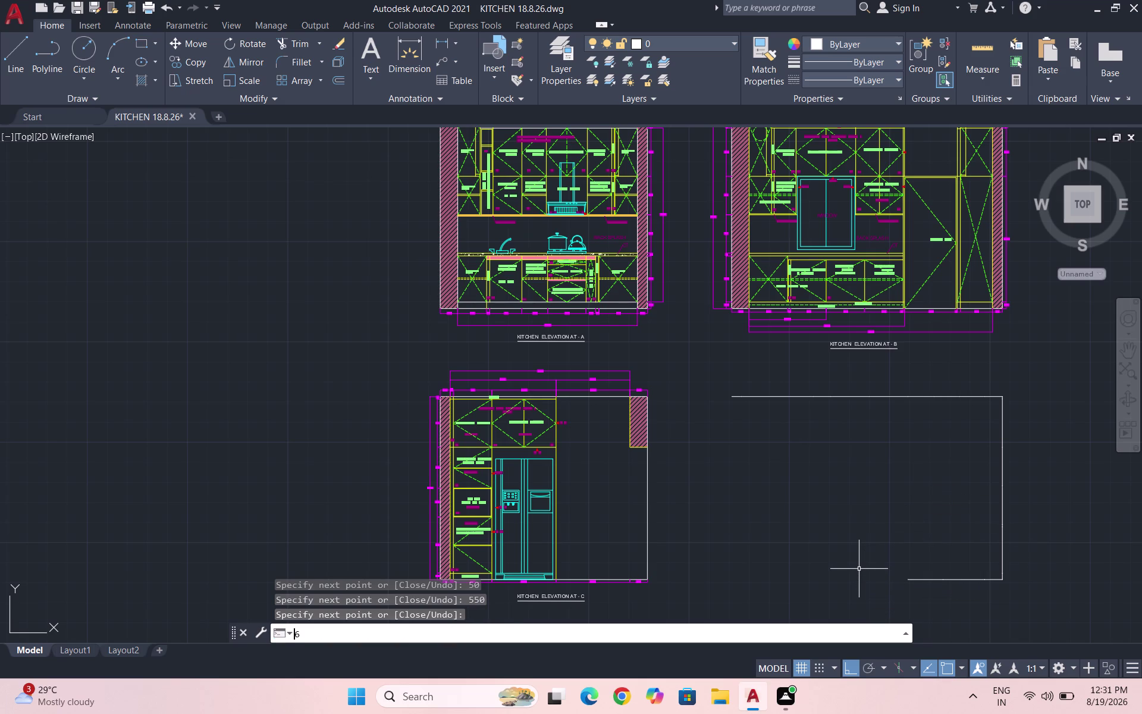
key(Escape)
key(Escape)
key(Escape)
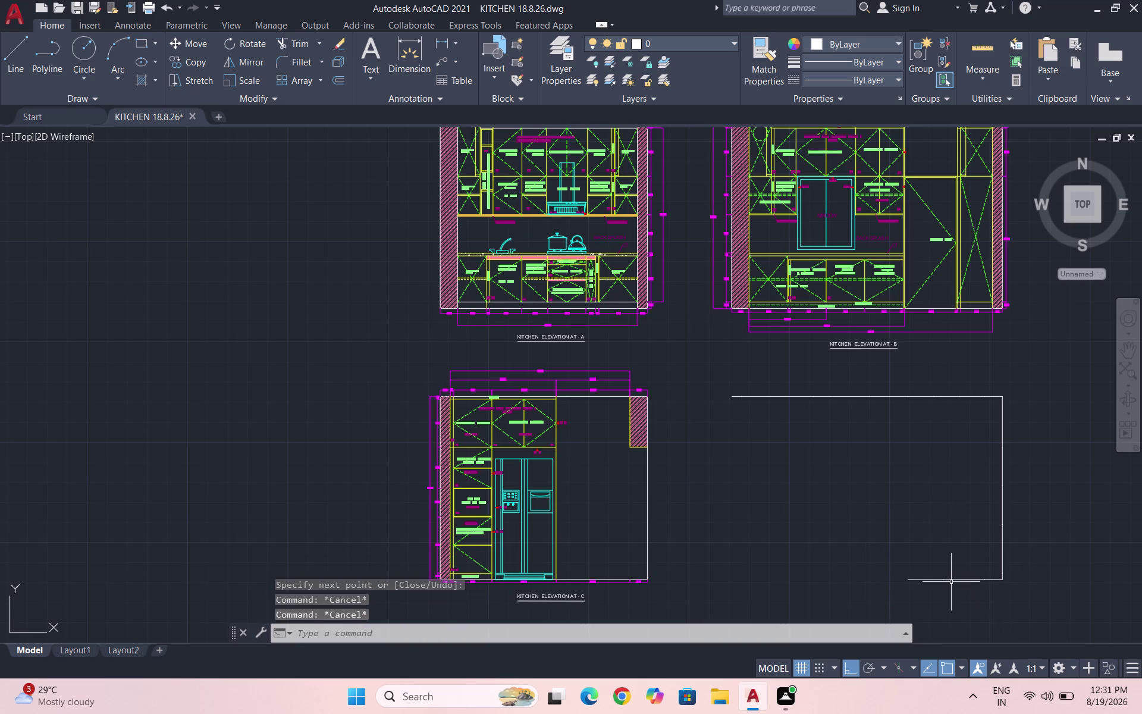
Redraw from the outline's bottom-right corner with segments 600, 600 and 270.
key(l)
key(Return)
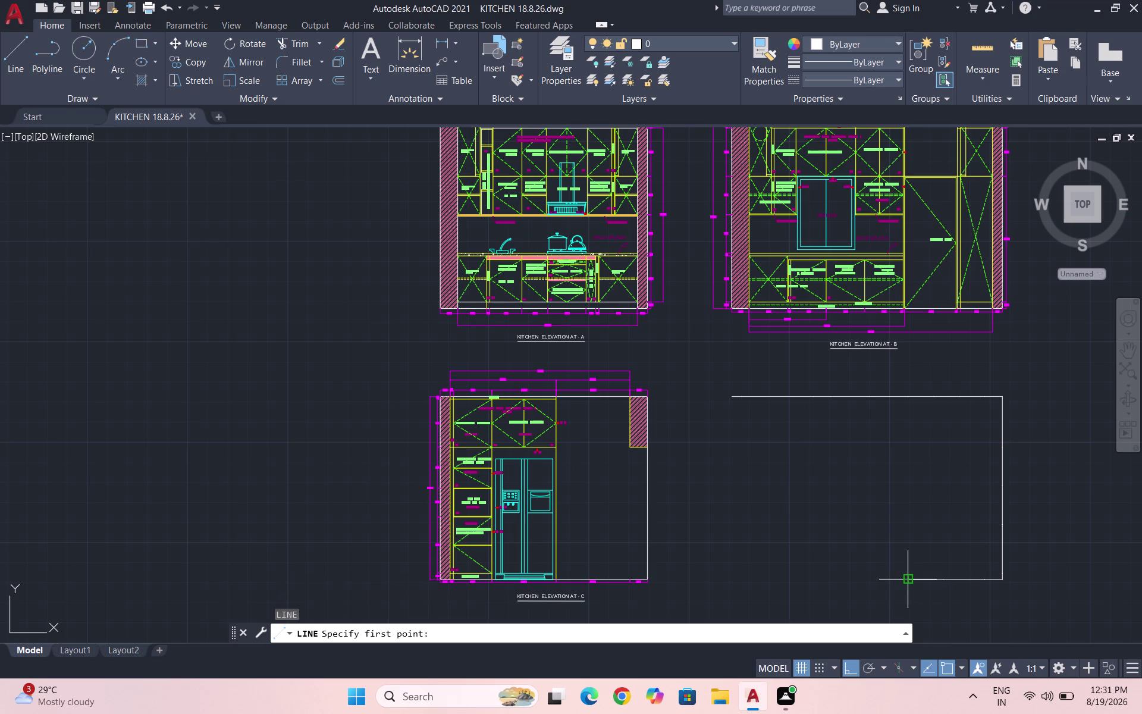
click(908, 583)
text(600)
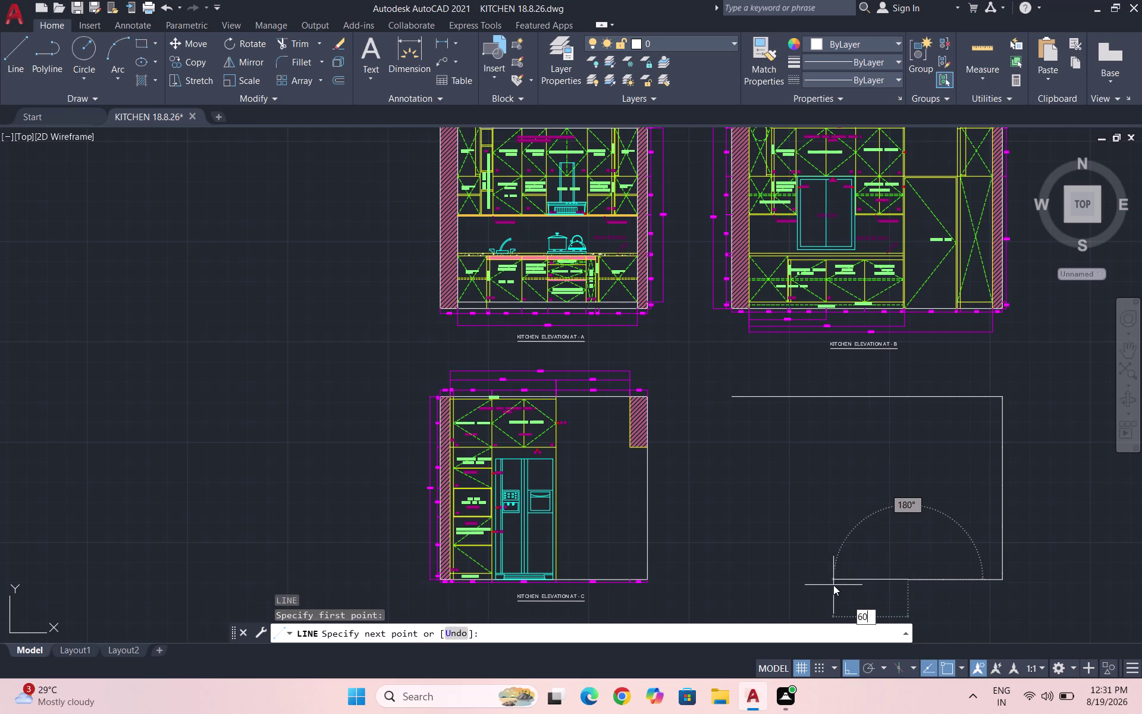
key(Return)
text(60)
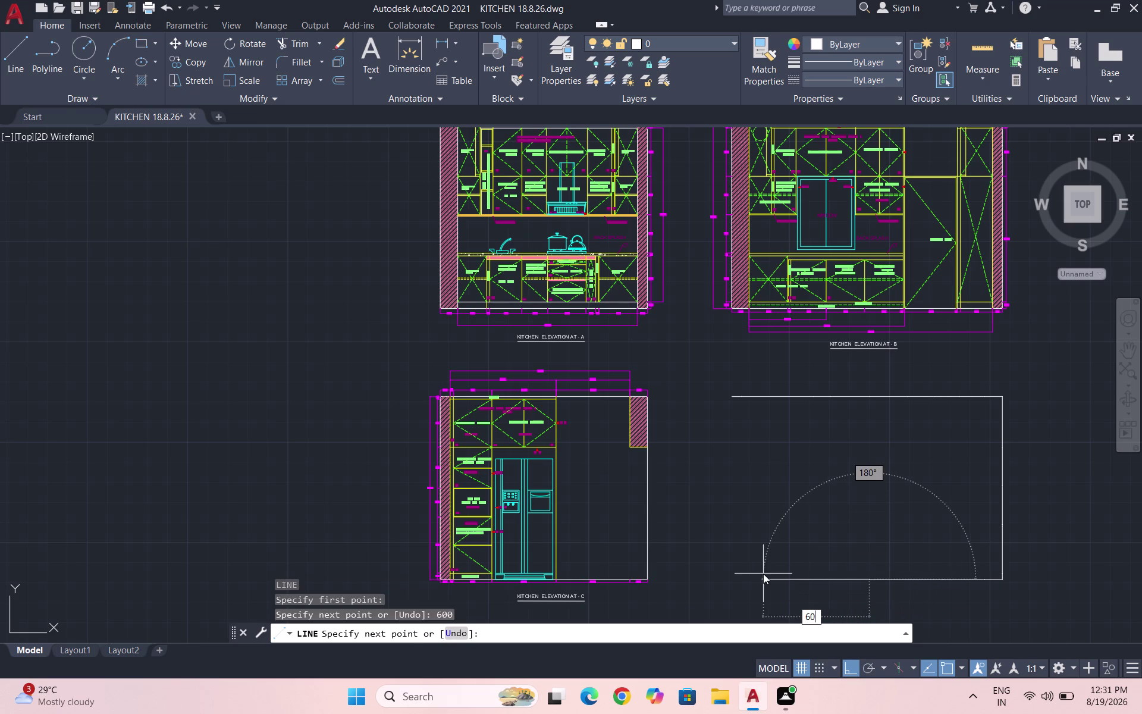
text(0)
key(Return)
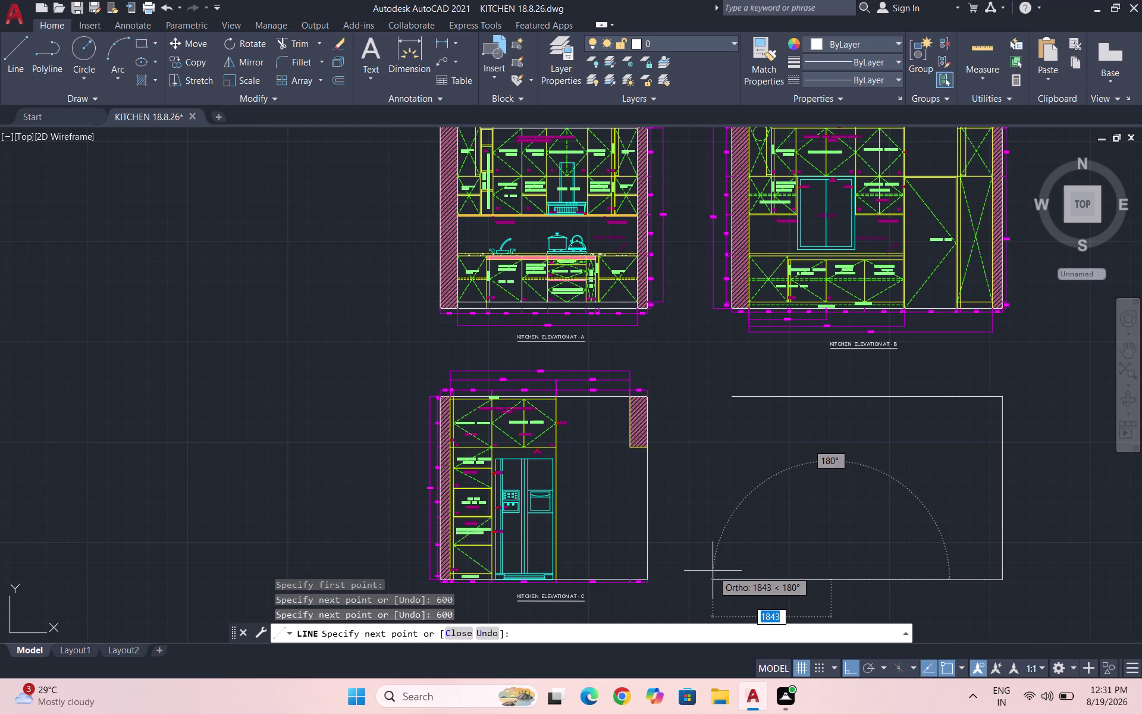
text(273)
key(BackSpace)
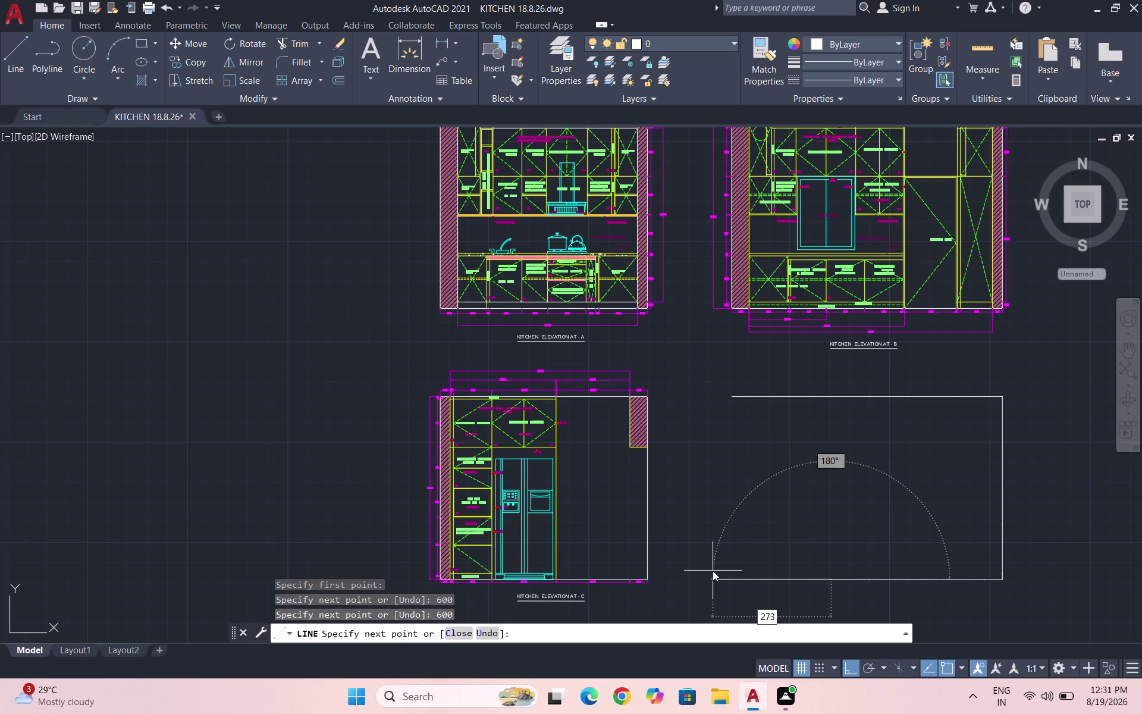
key(0)
key(Return)
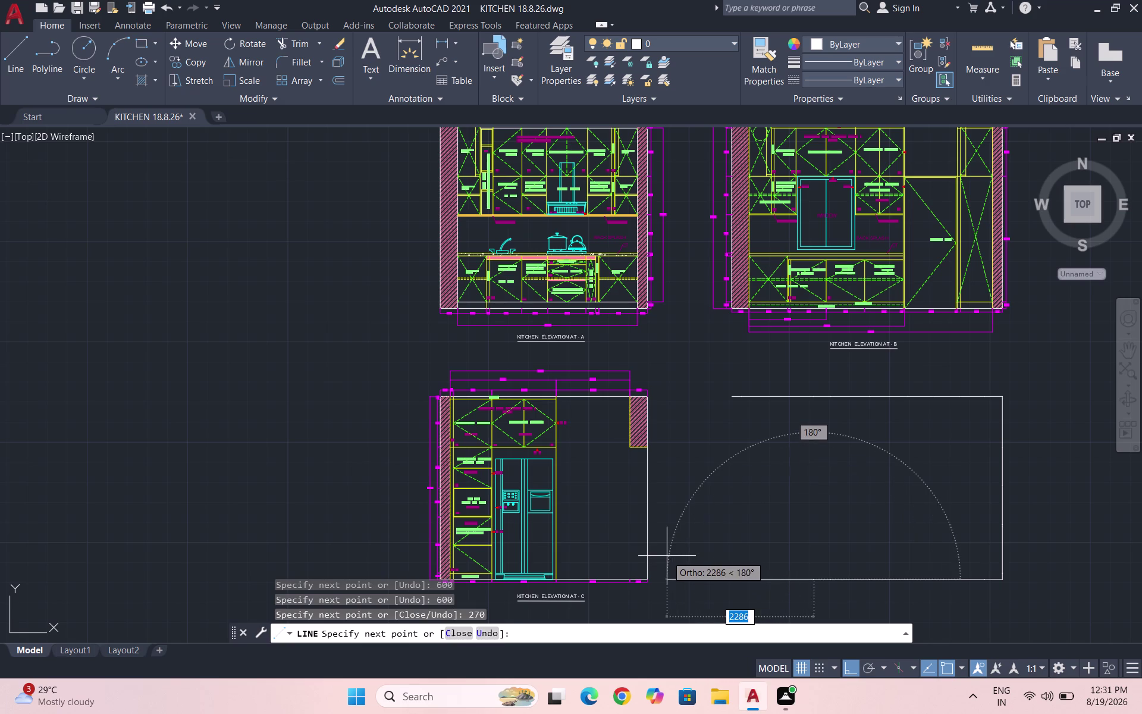
Add the 1120 and 155 segments and bring the left edge up to the top edge.
text(1120)
key(Return)
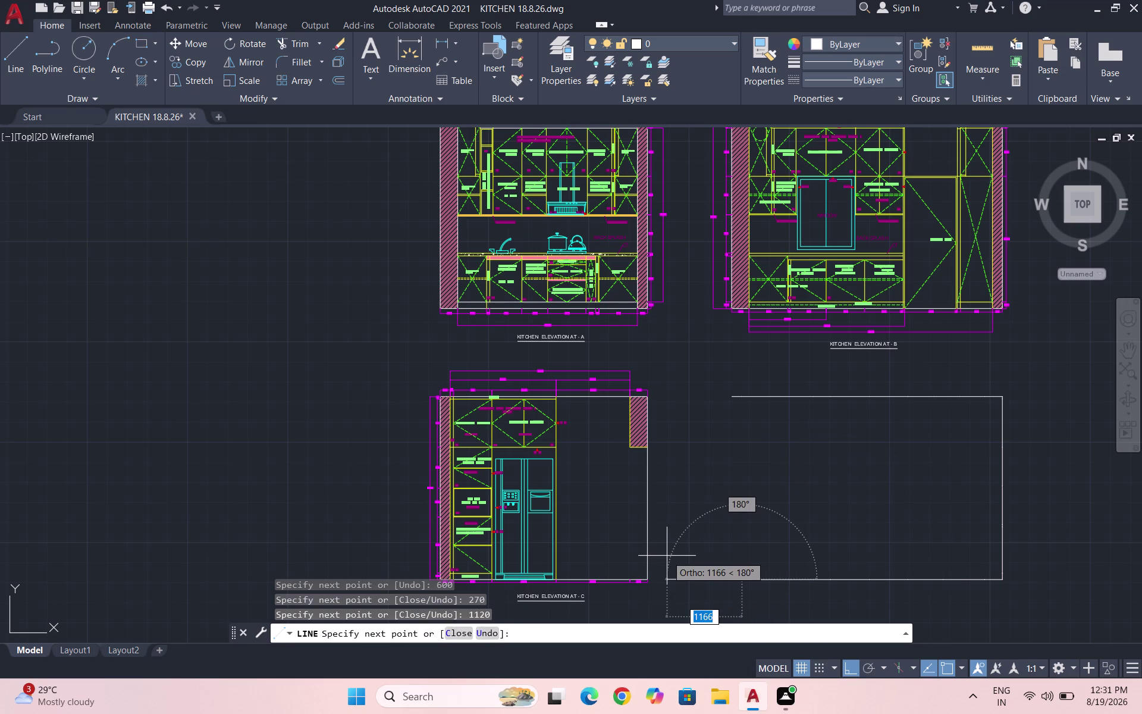
text(155)
key(Return)
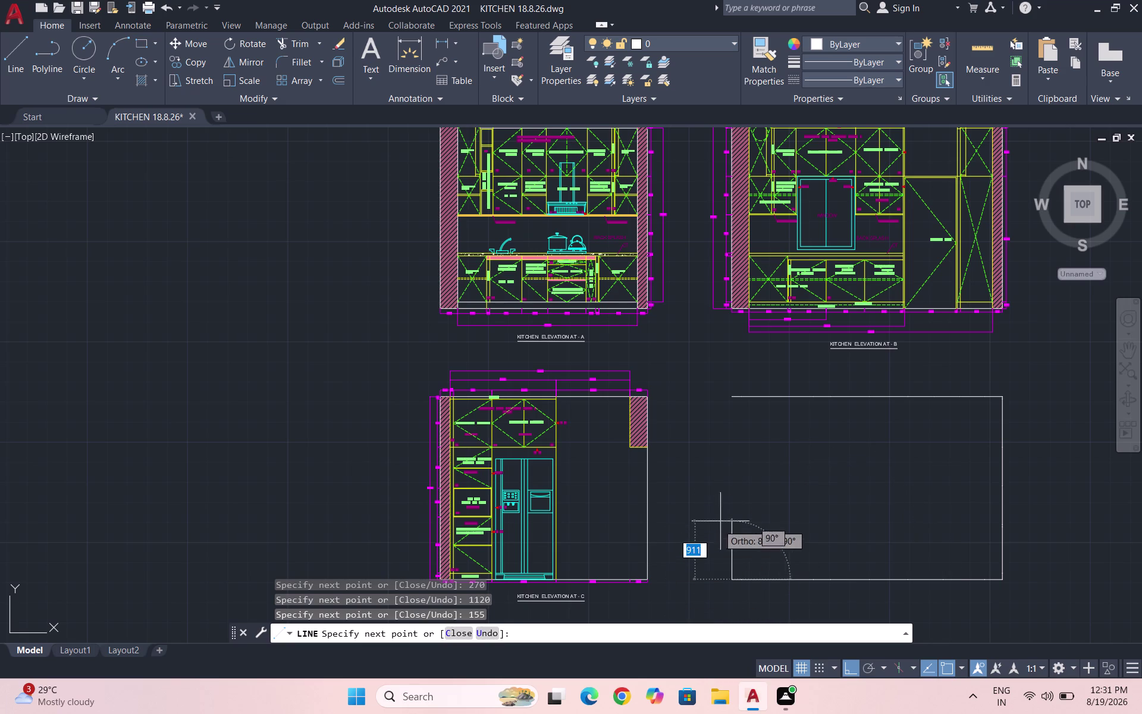
click(731, 400)
key(Escape)
scroll(down, 3)
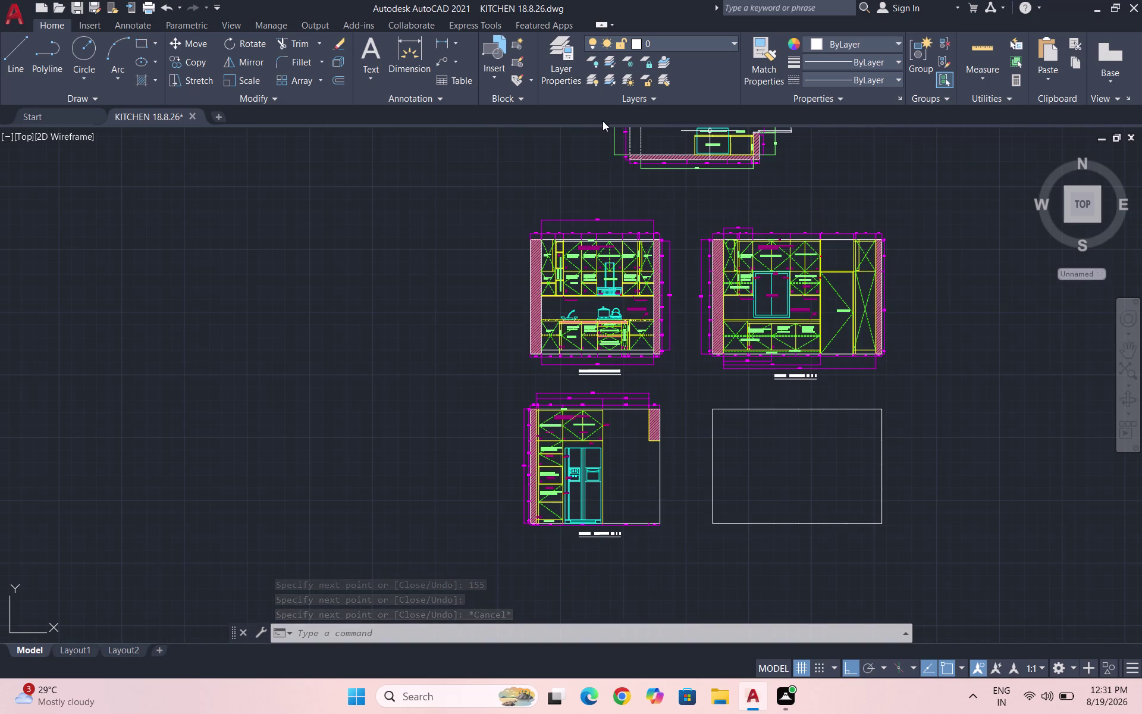
Make DIMENSIONS the current layer and dimension the first 155 span of the top edge.
click(674, 45)
click(690, 99)
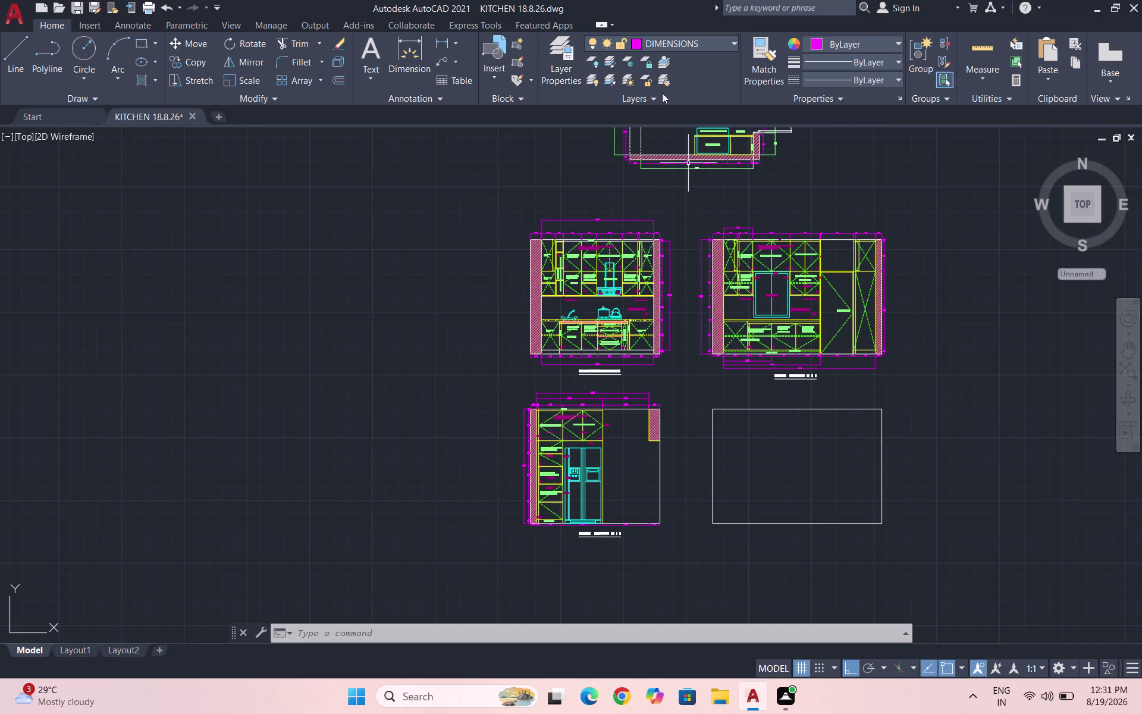
click(447, 41)
scroll(up, 3)
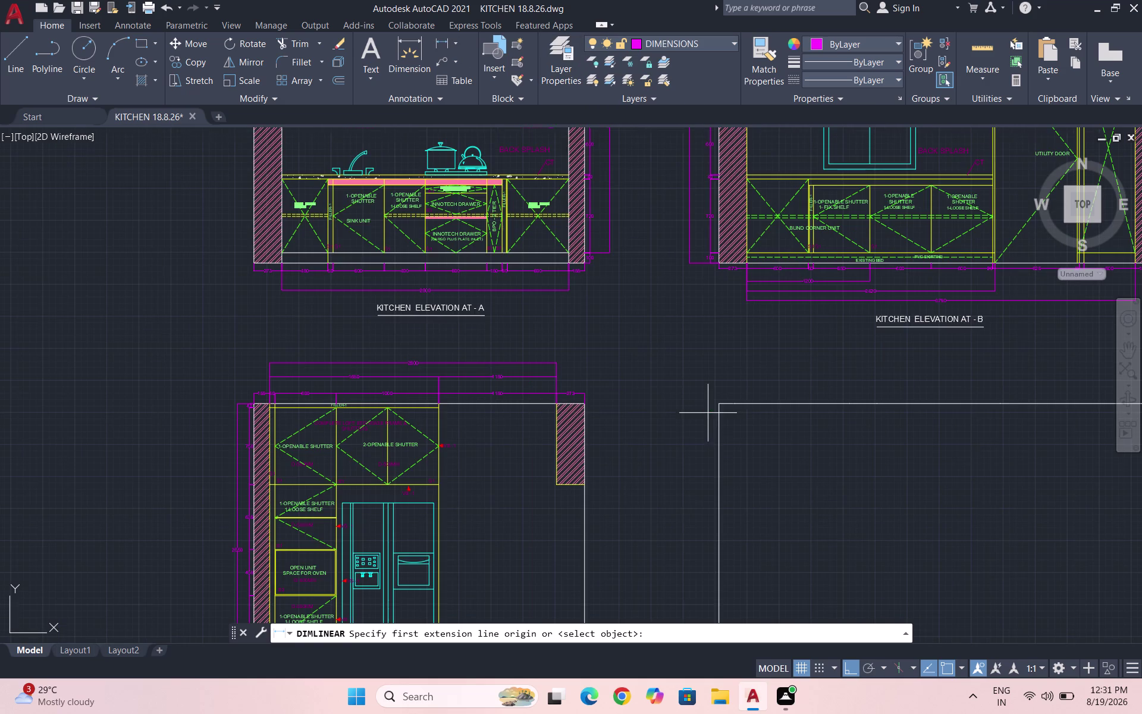
click(718, 403)
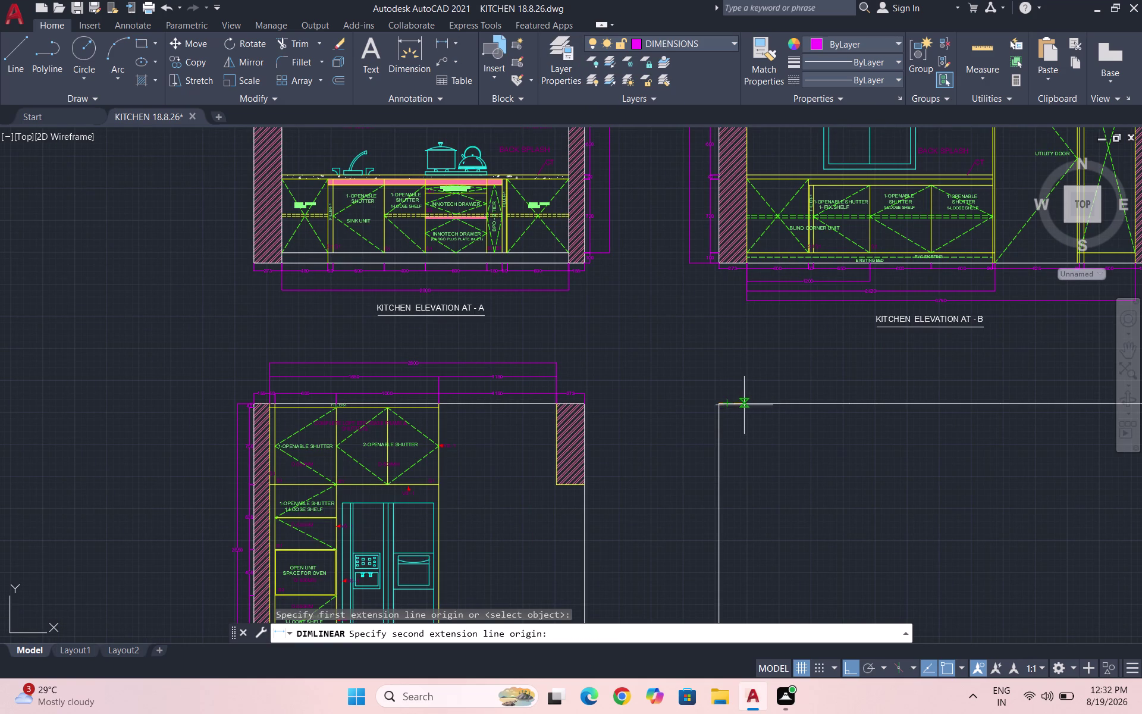
click(737, 403)
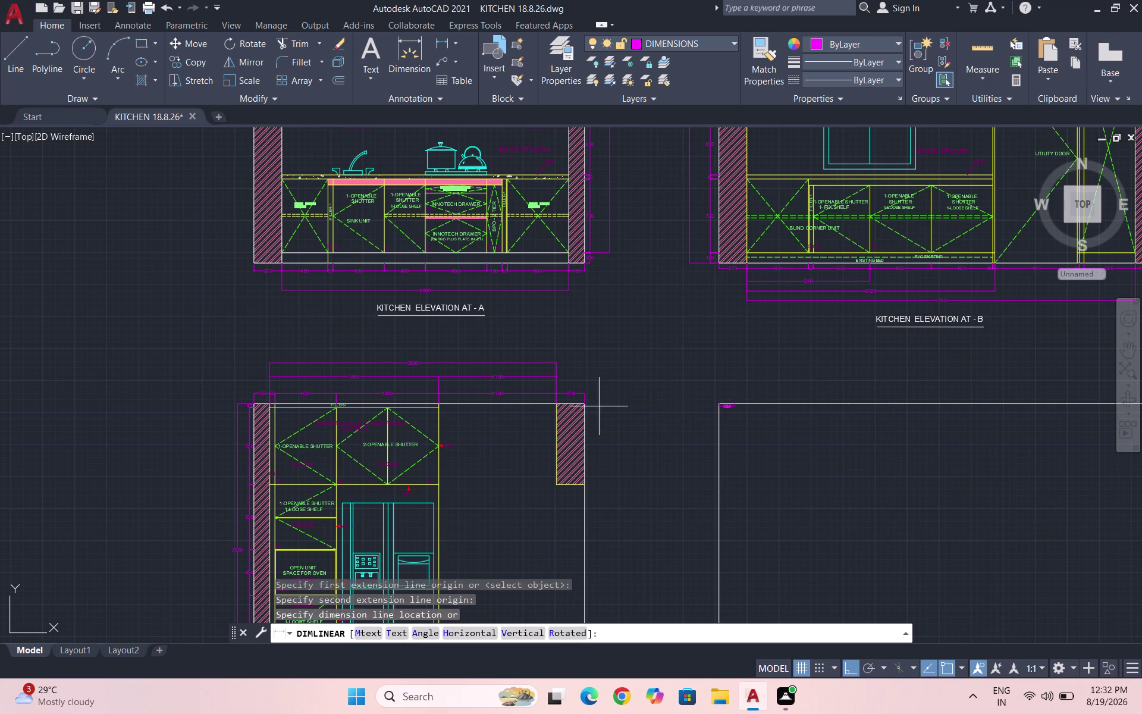
scroll(up, 3)
click(565, 377)
scroll(down, 3)
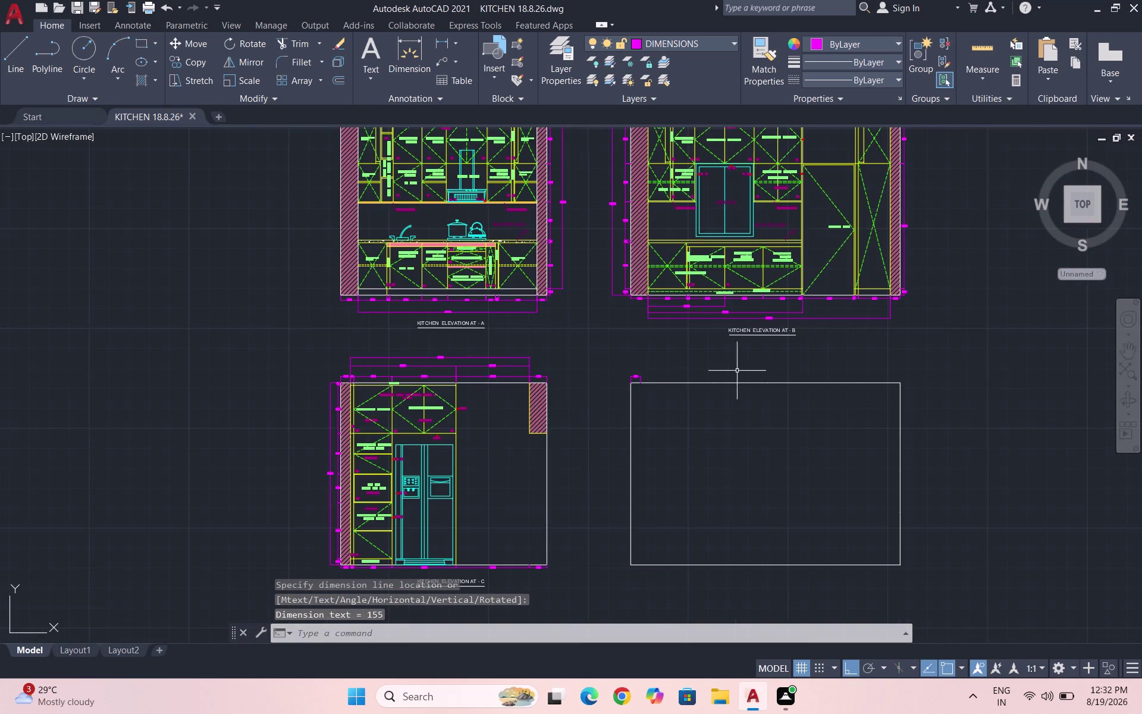
scroll(up, 3)
Add the 1120 dimension in line with the 155.
key(space)
scroll(up, 3)
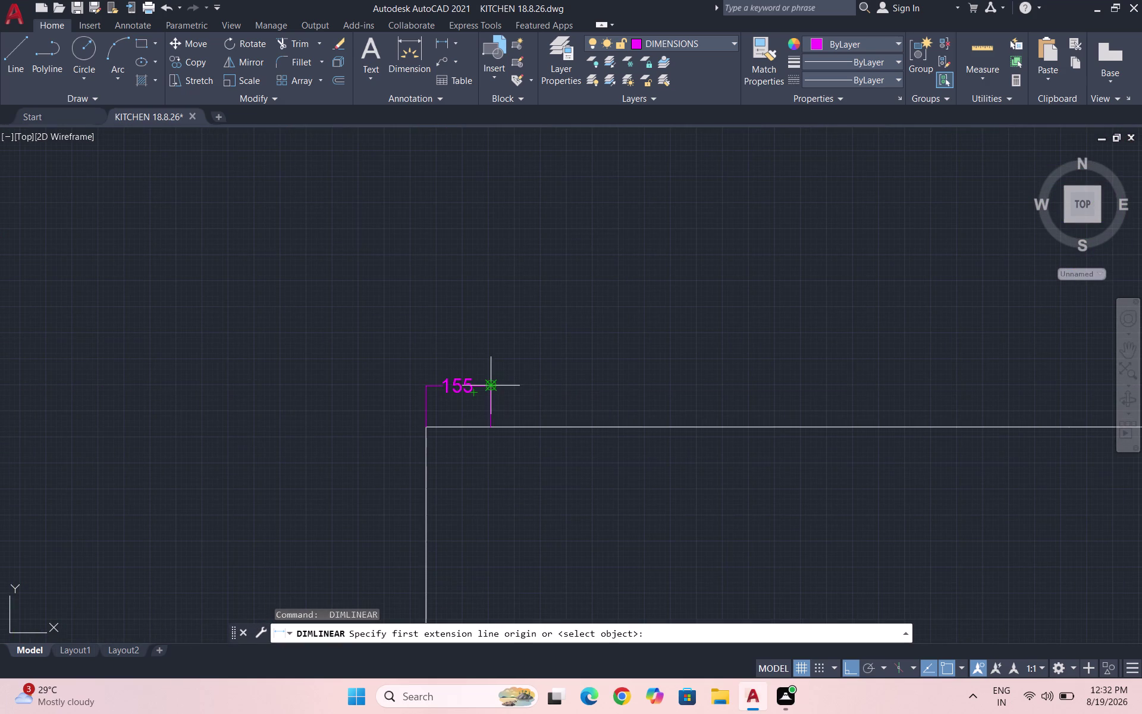
click(489, 428)
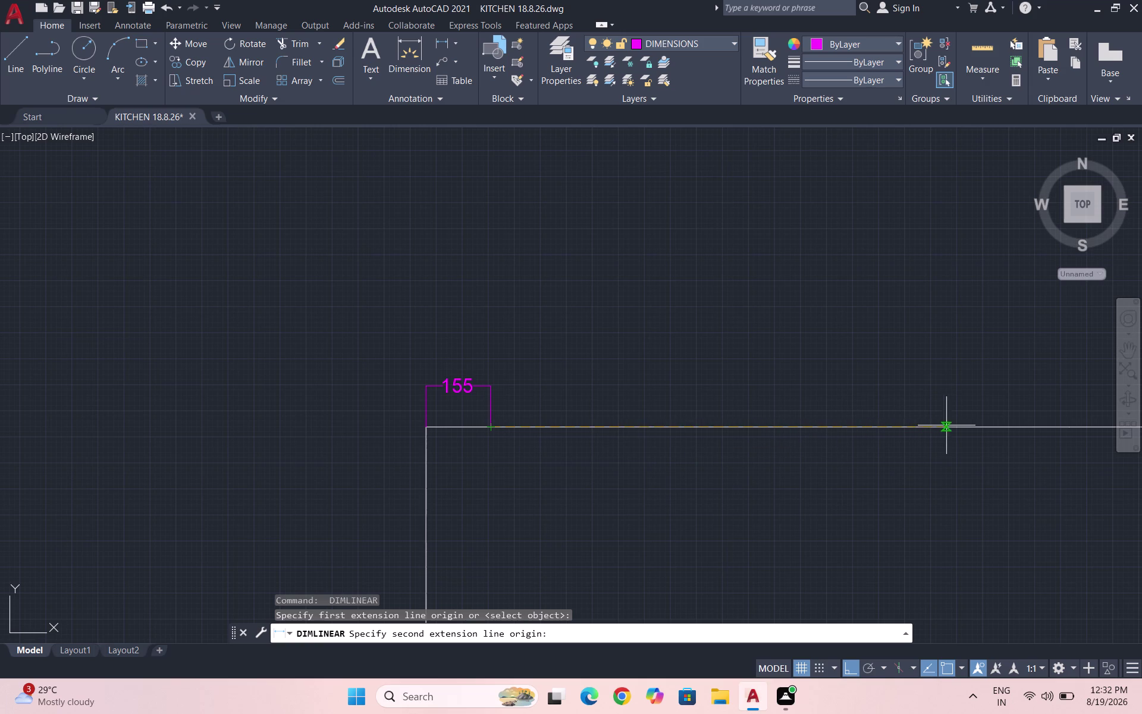
click(959, 423)
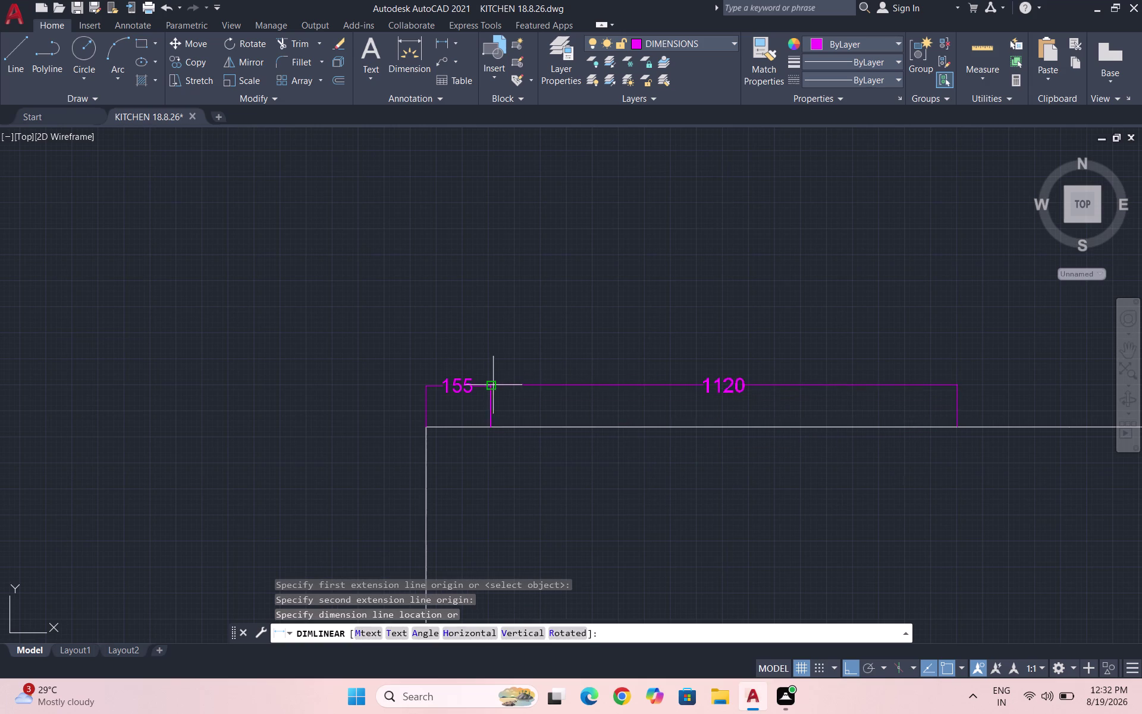
click(489, 384)
scroll(down, 3)
scroll(up, 3)
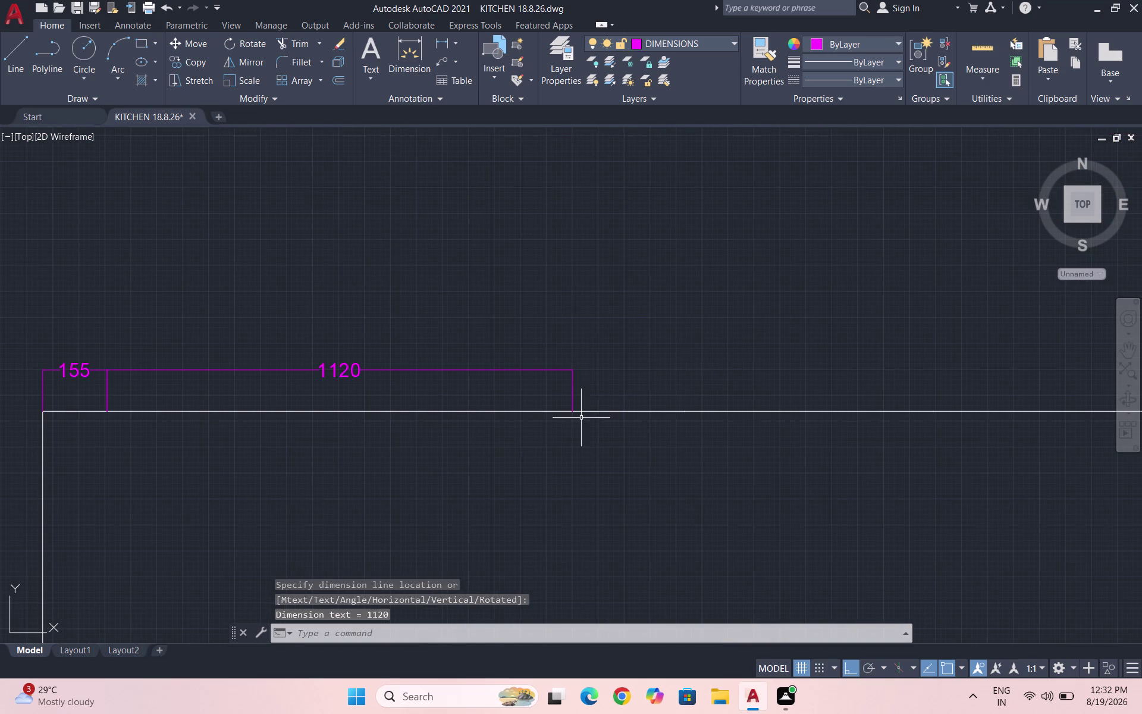
Cancel a wrong 250 attempt and add the 270 dimension in line with the others.
key(space)
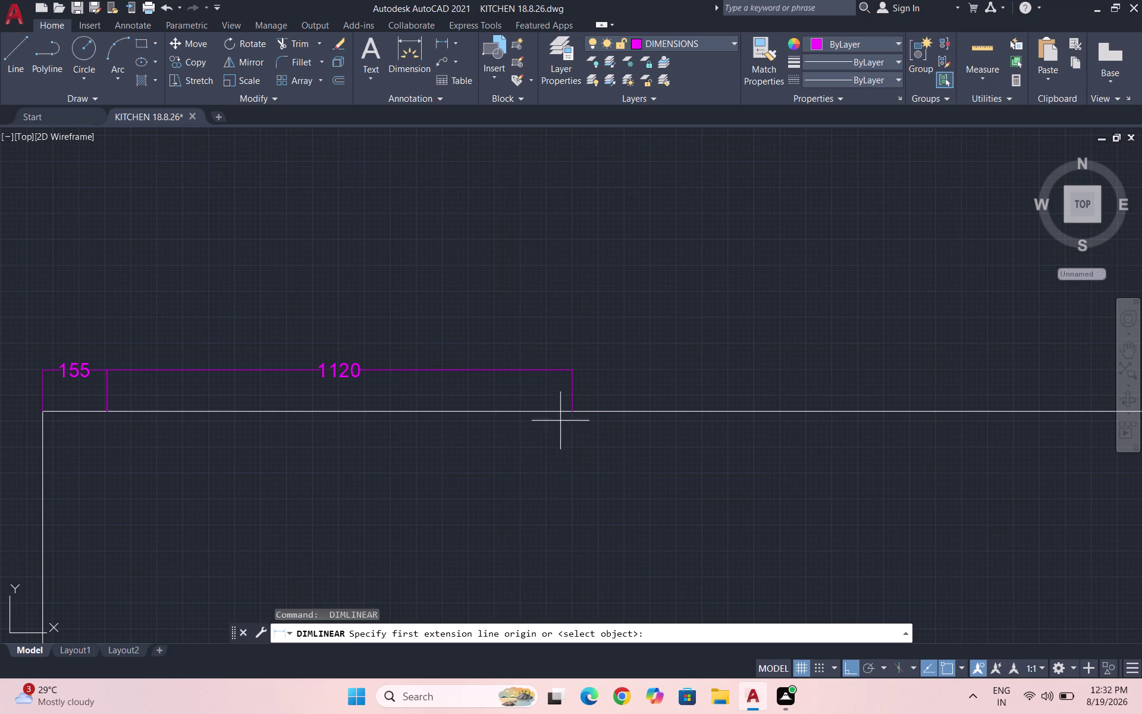
drag(580, 413, 588, 412)
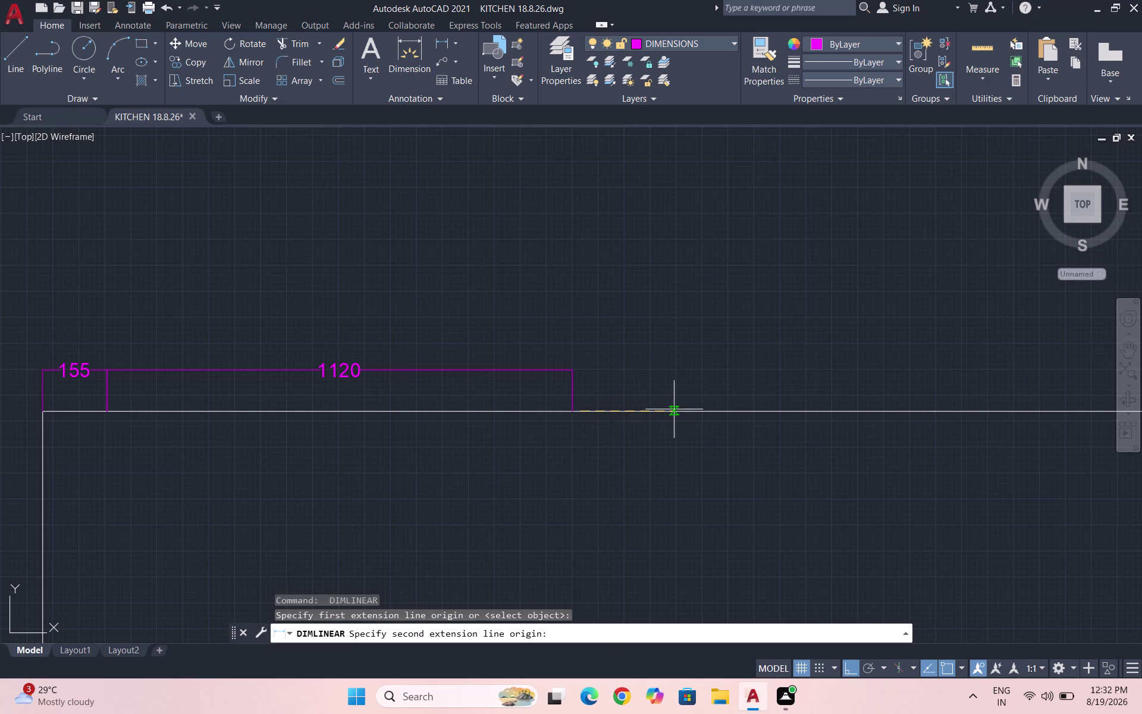
click(687, 411)
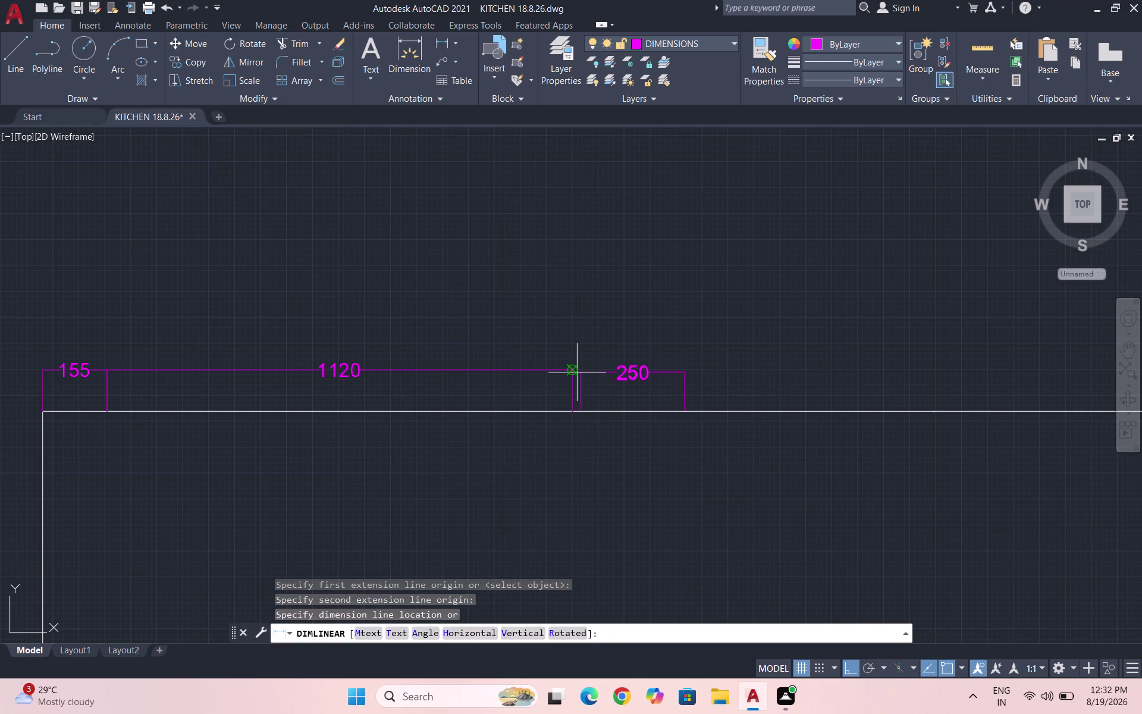
key(Escape)
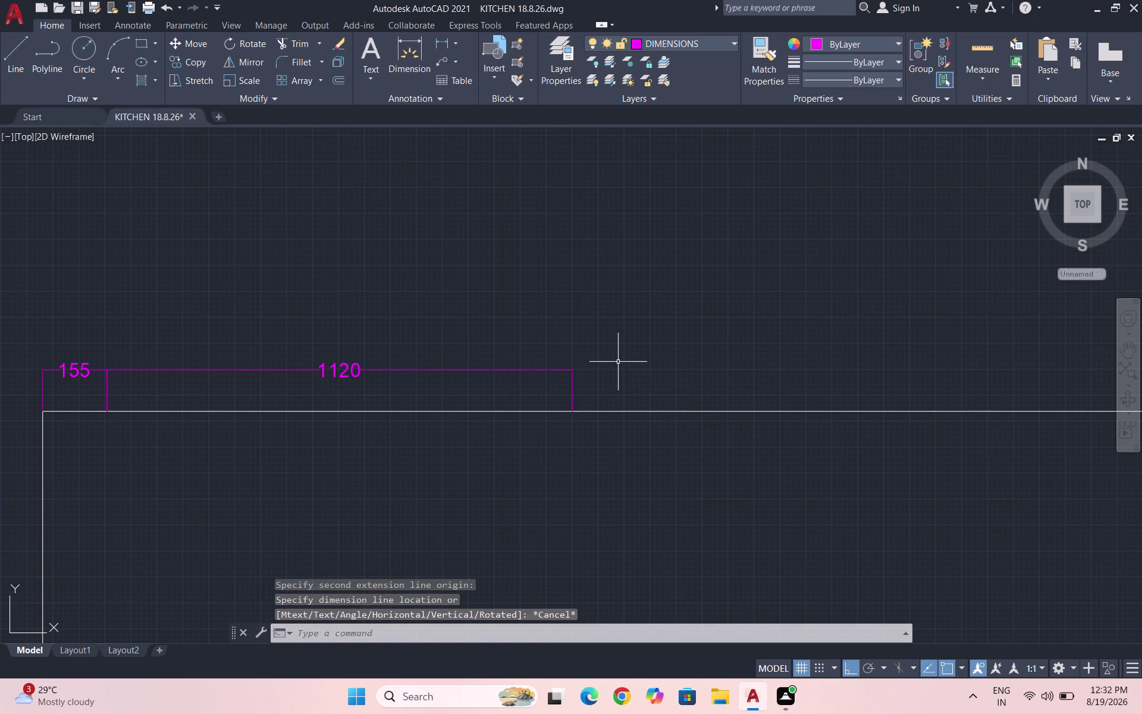
key(space)
click(571, 411)
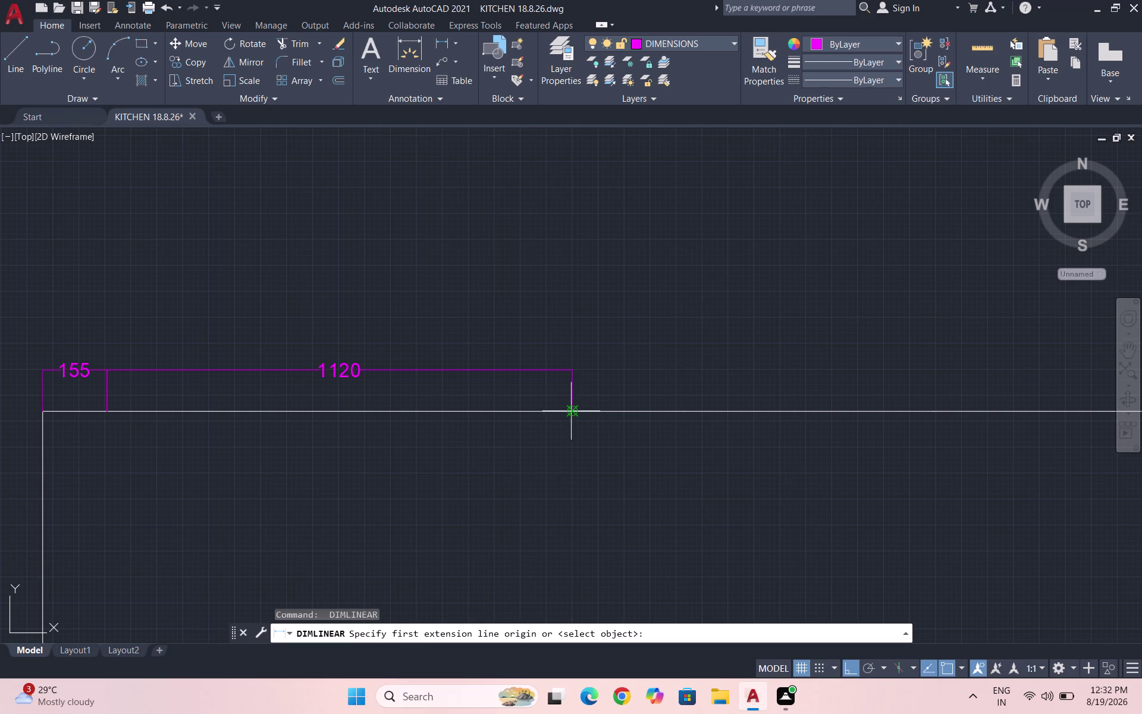
click(678, 412)
click(575, 366)
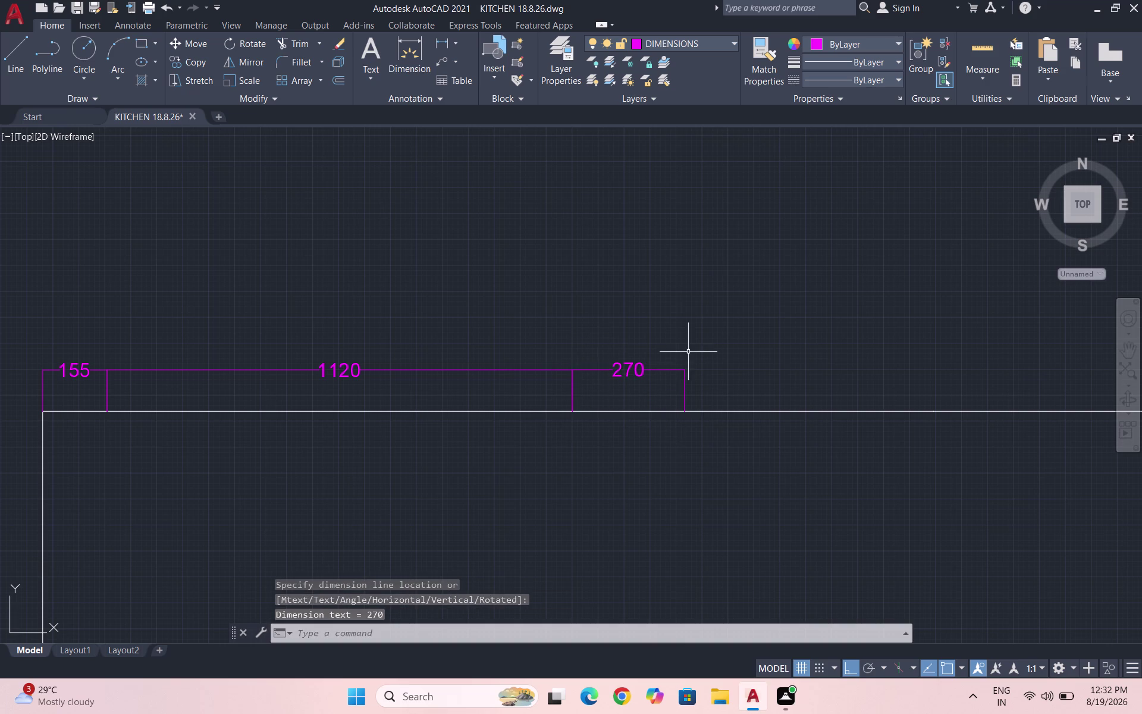
key(space)
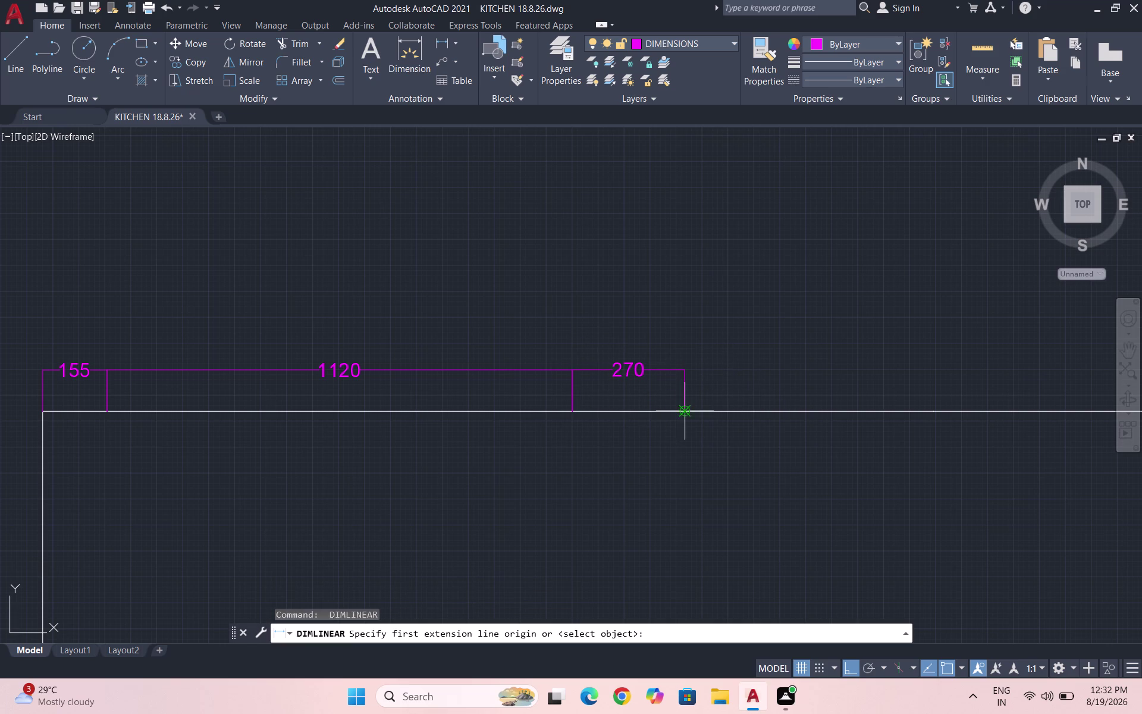
click(682, 410)
scroll(down, 3)
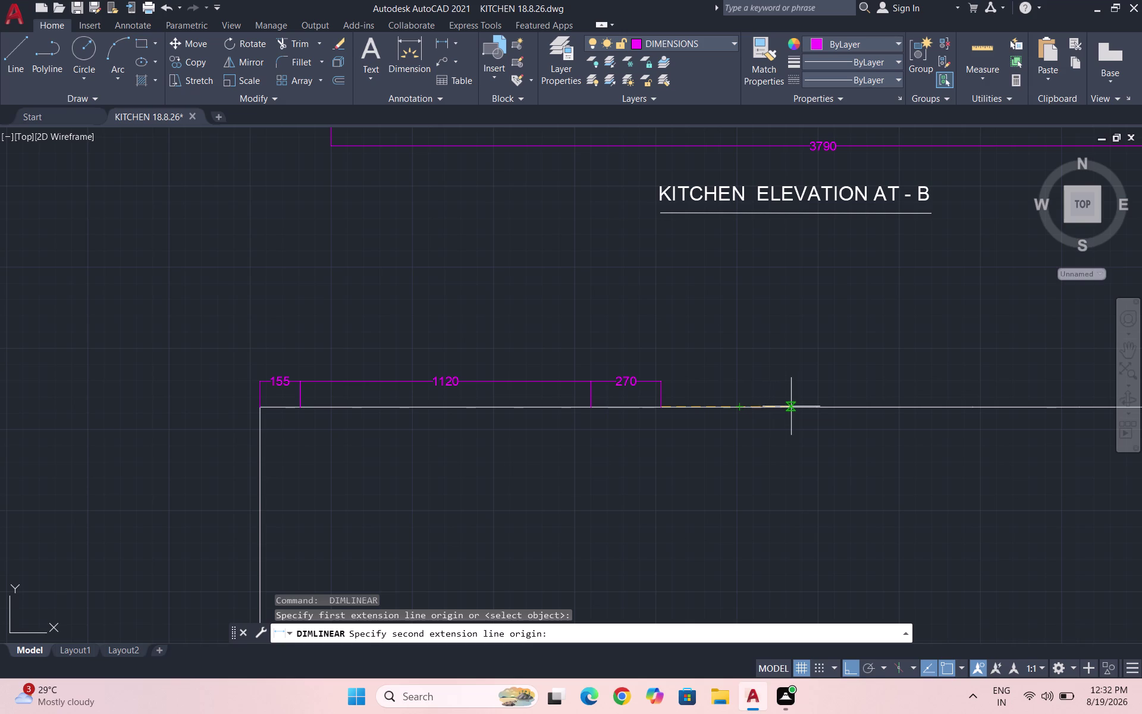
Finish the two 600 dimensions in line with the top-edge chain.
click(814, 406)
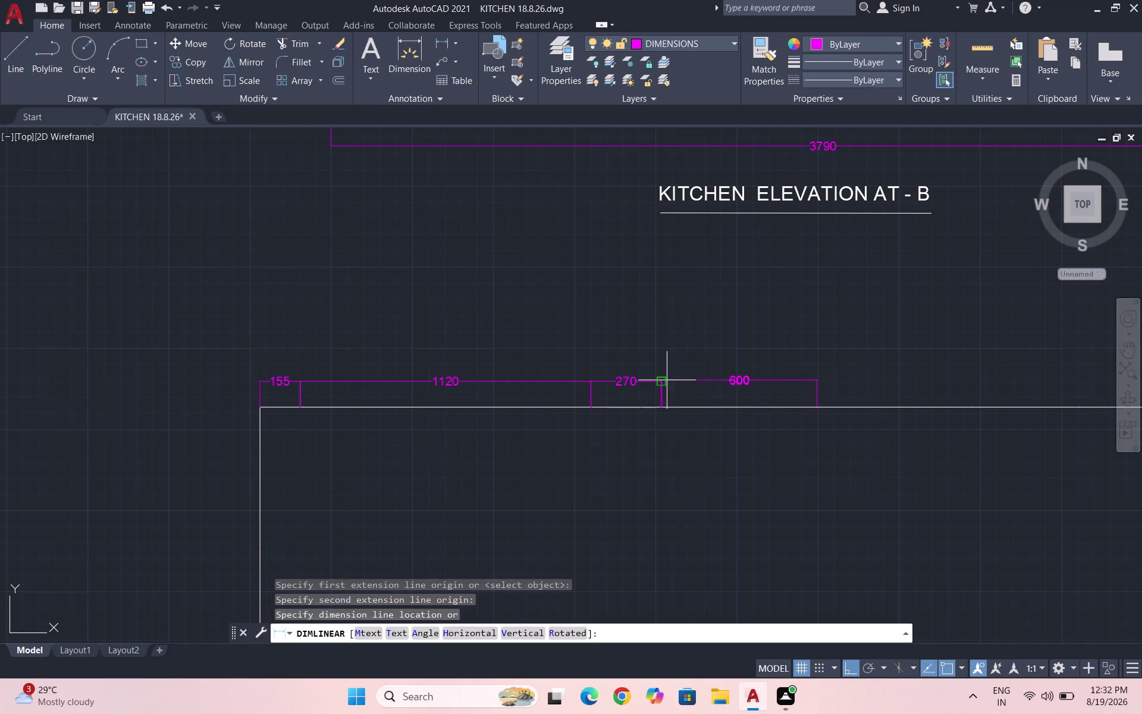
click(667, 380)
key(space)
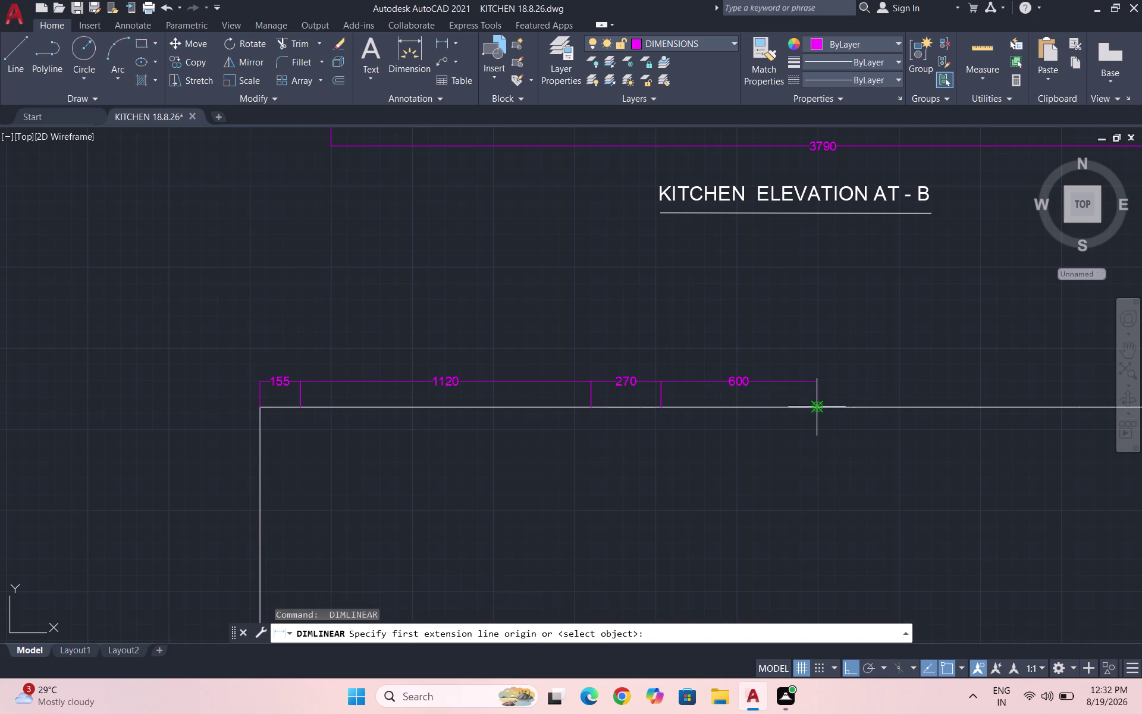
click(819, 411)
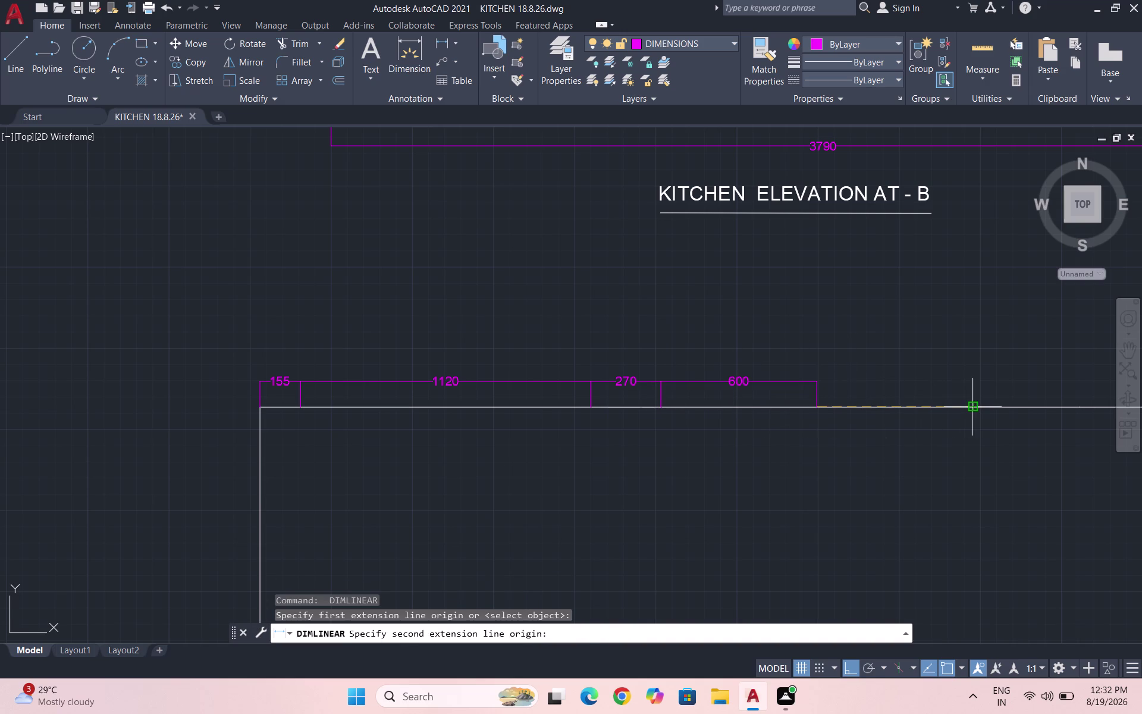
click(974, 405)
click(819, 380)
scroll(down, 3)
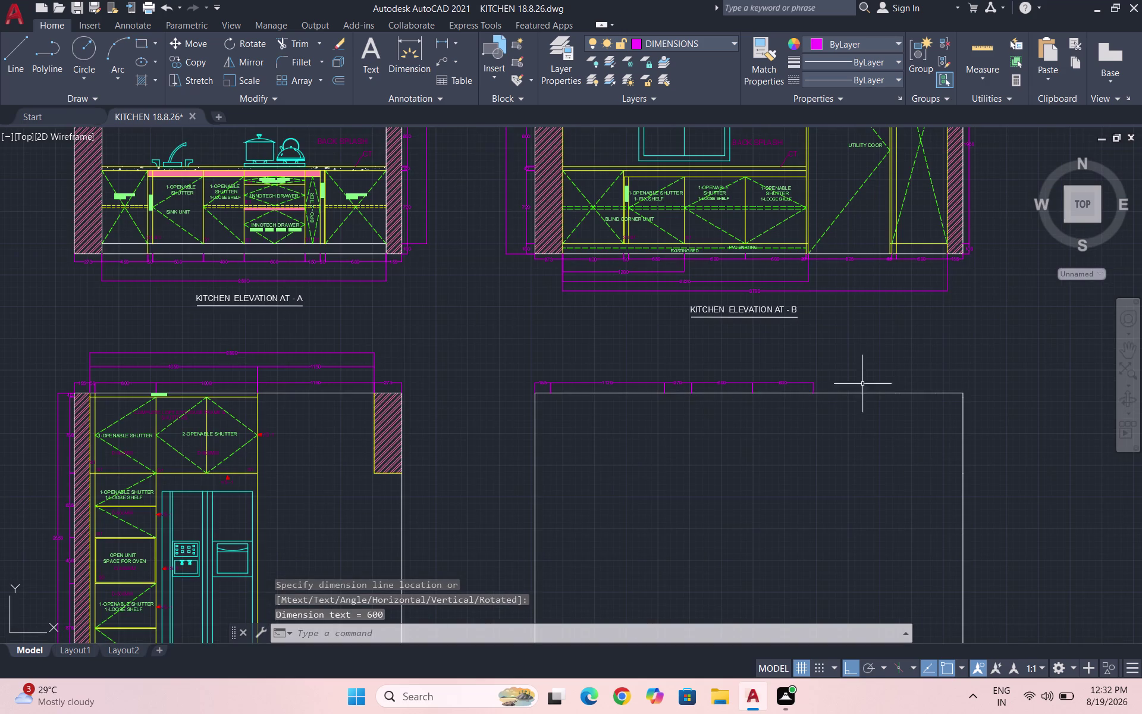
scroll(up, 3)
Cancel a wrong 810 attempt and add the 410 dimension to the chain.
key(space)
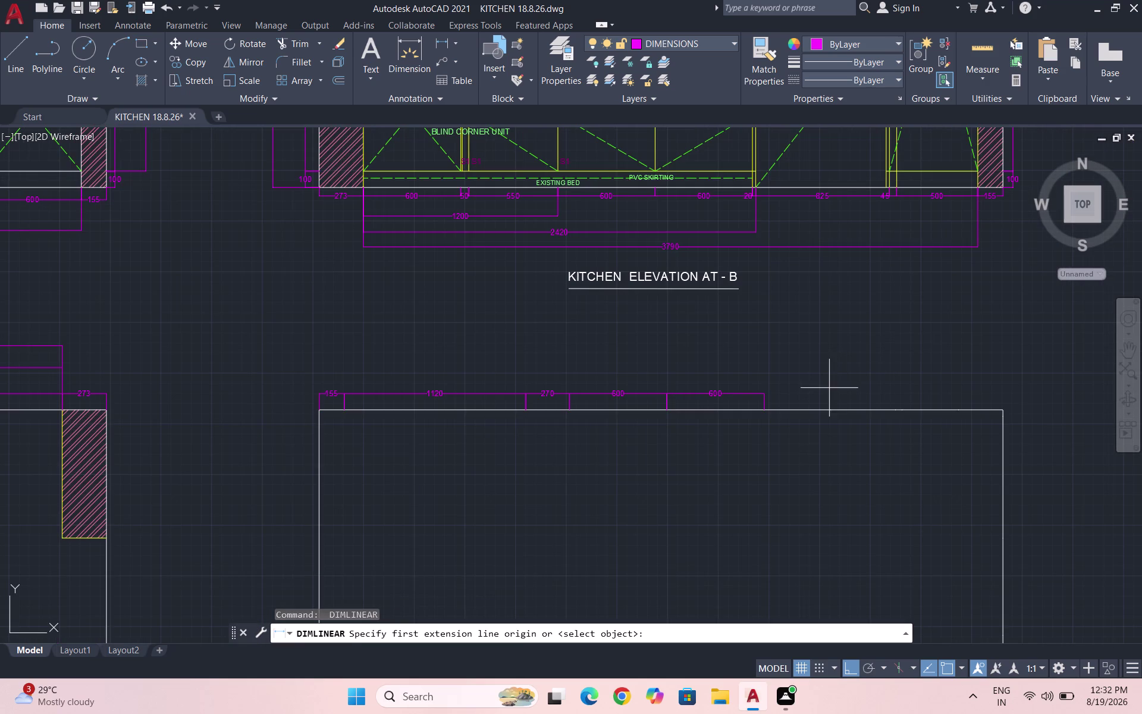
scroll(up, 3)
click(728, 417)
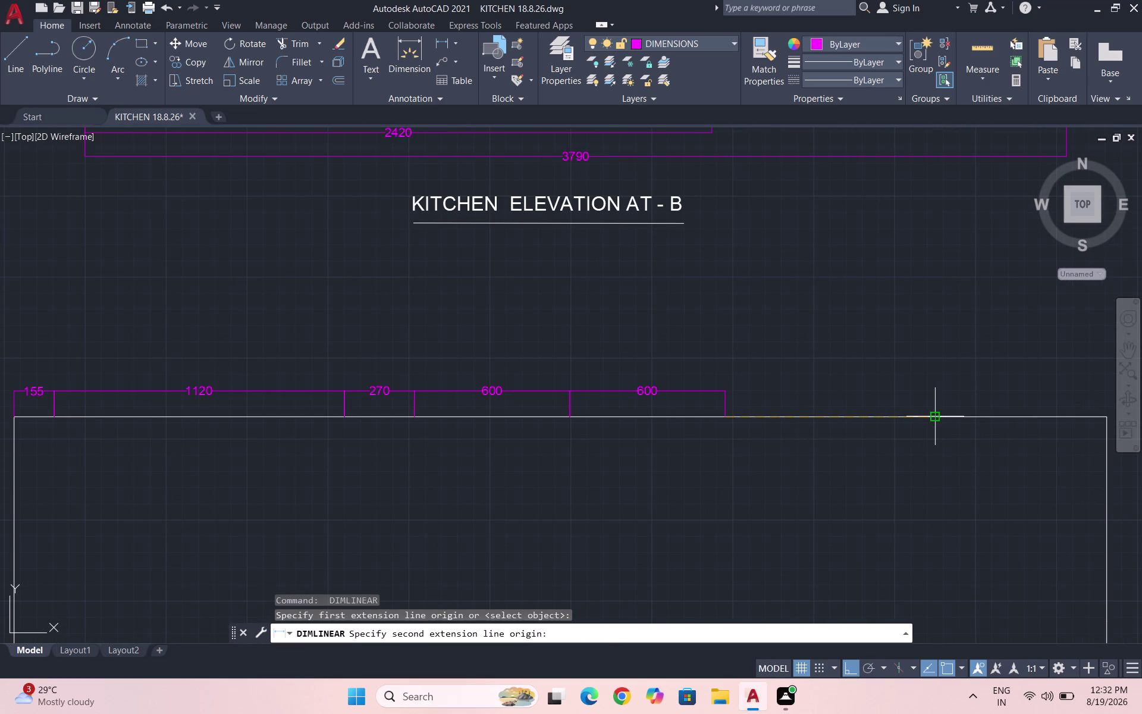
click(931, 415)
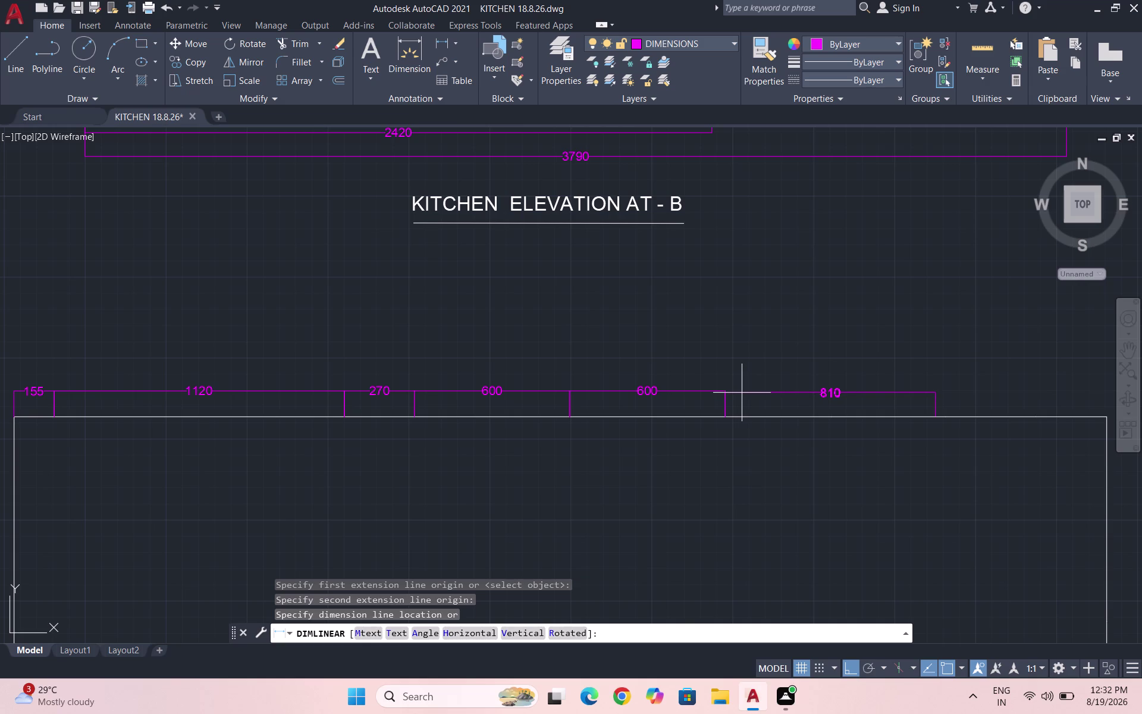
key(Escape)
key(space)
click(728, 416)
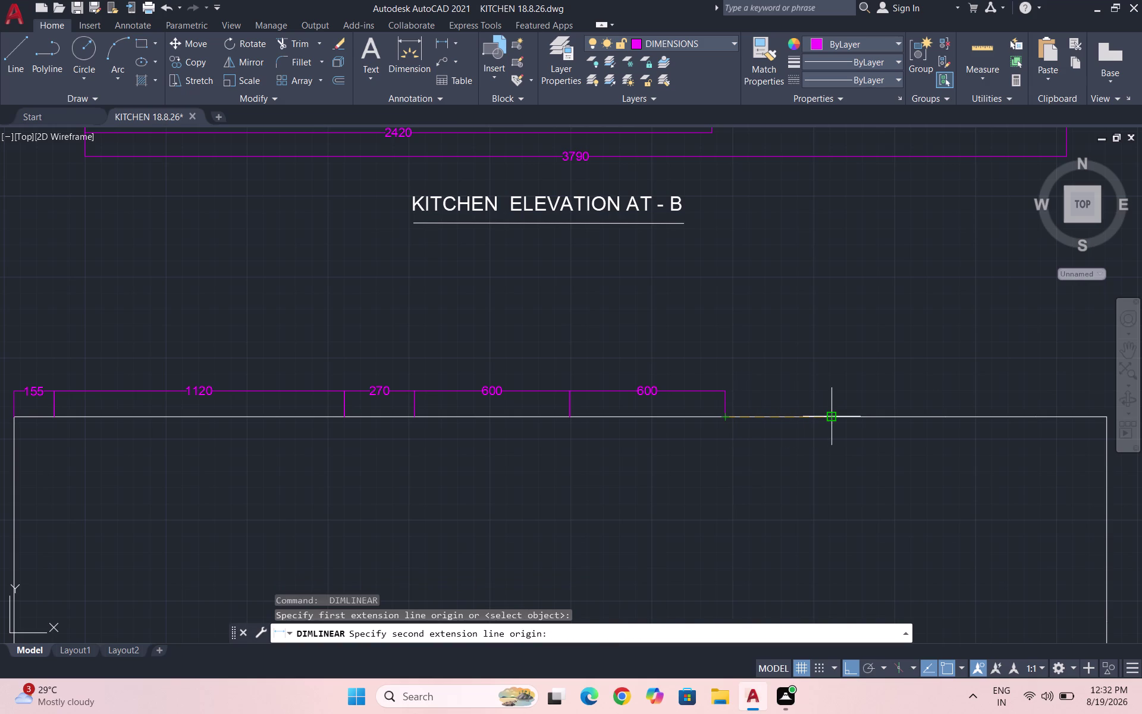
click(829, 415)
click(725, 388)
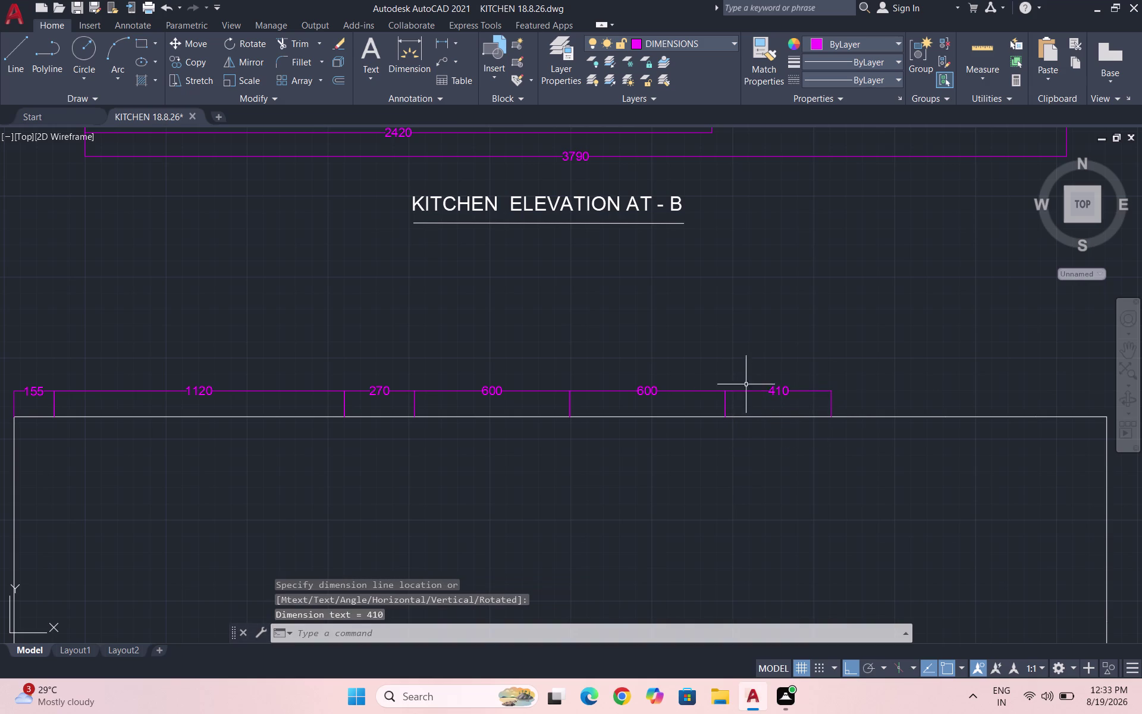
Redo an incorrect attempt and add the 400 dimension to the chain.
key(space)
click(832, 416)
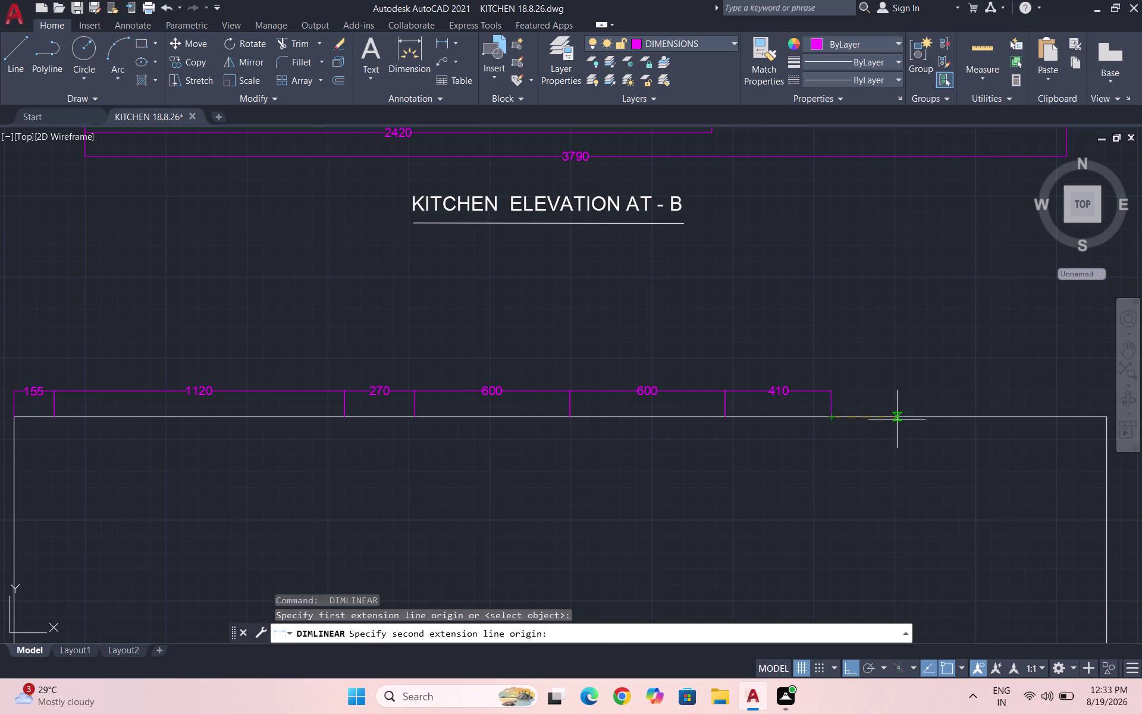
click(949, 414)
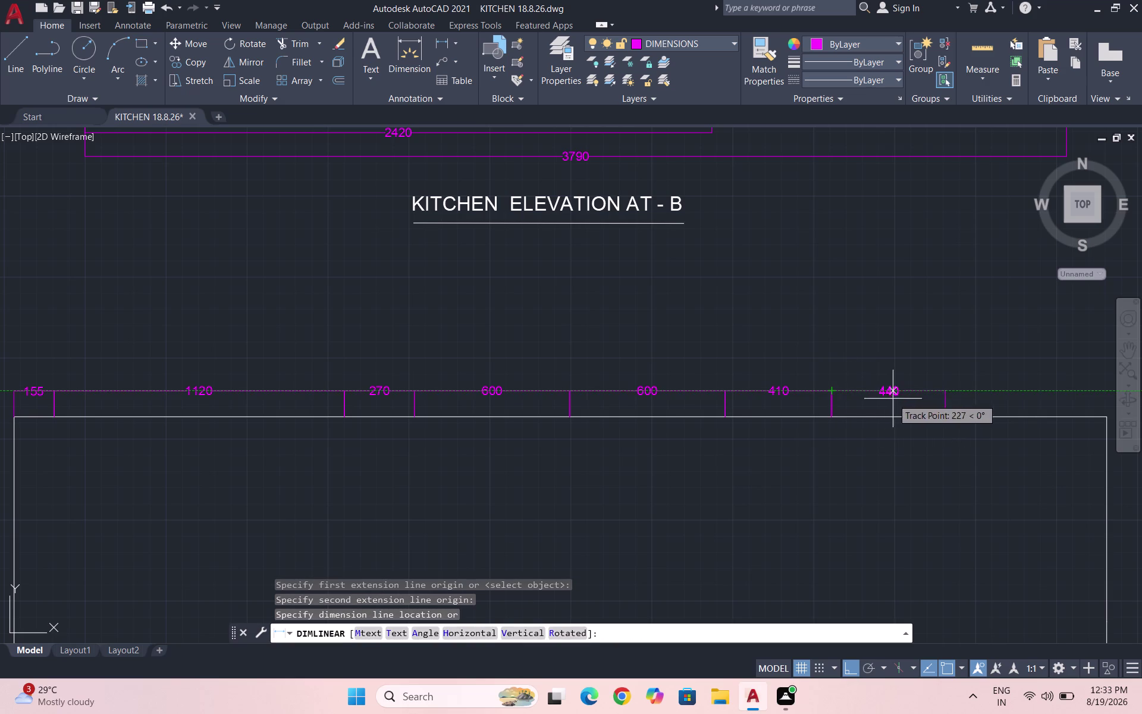
key(space)
key(space)
click(834, 416)
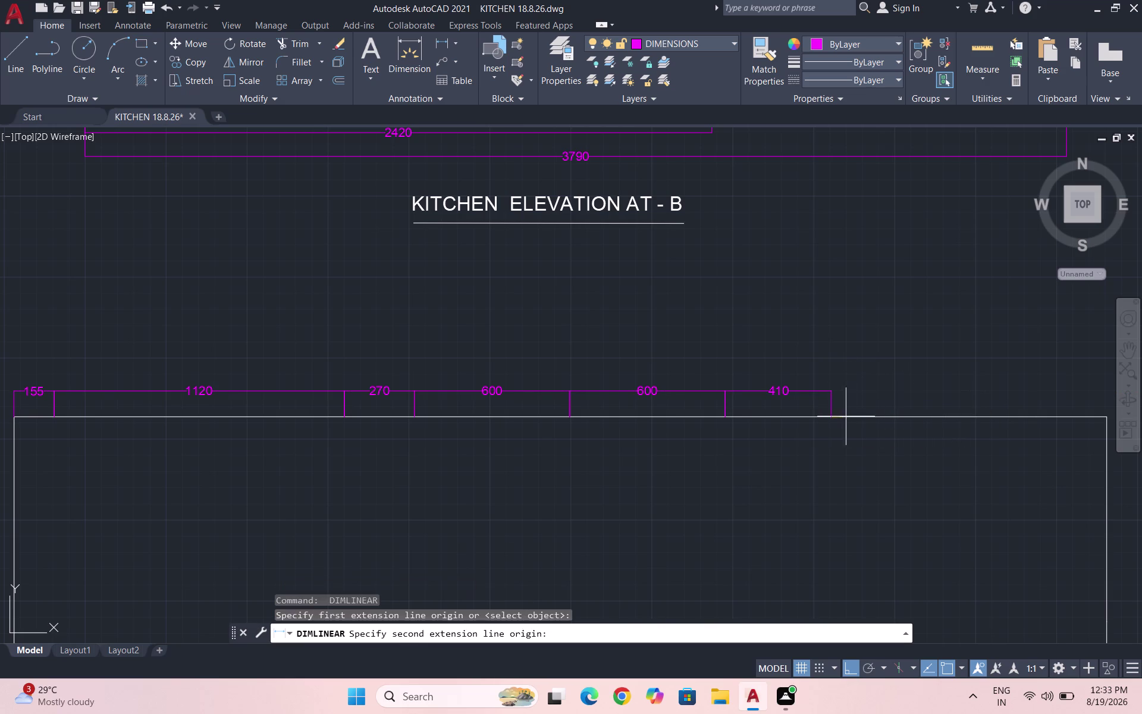
click(931, 418)
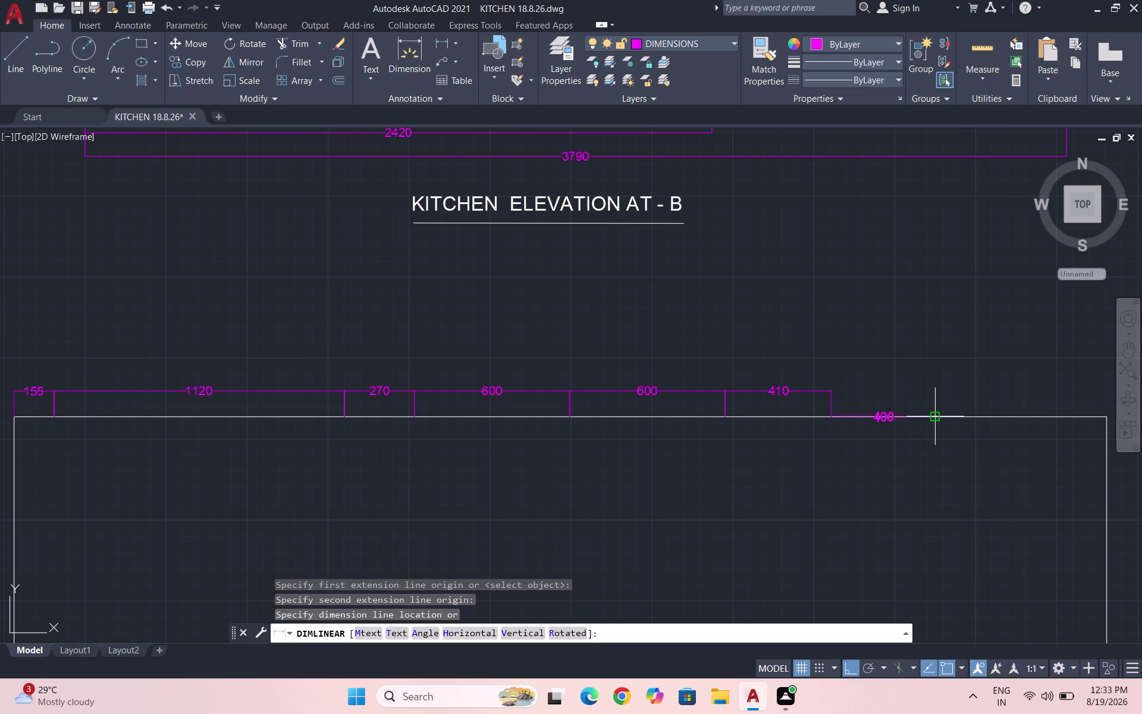
click(834, 390)
Add the 40 dimension after the 400.
key(space)
click(938, 416)
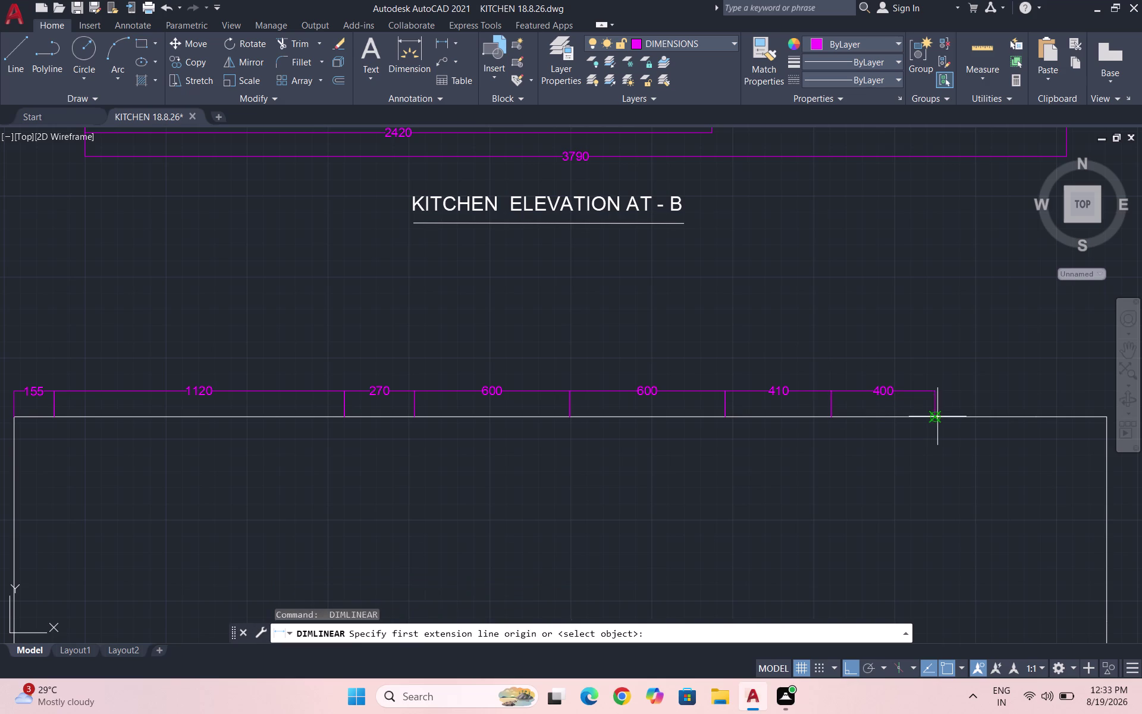
click(949, 416)
click(932, 392)
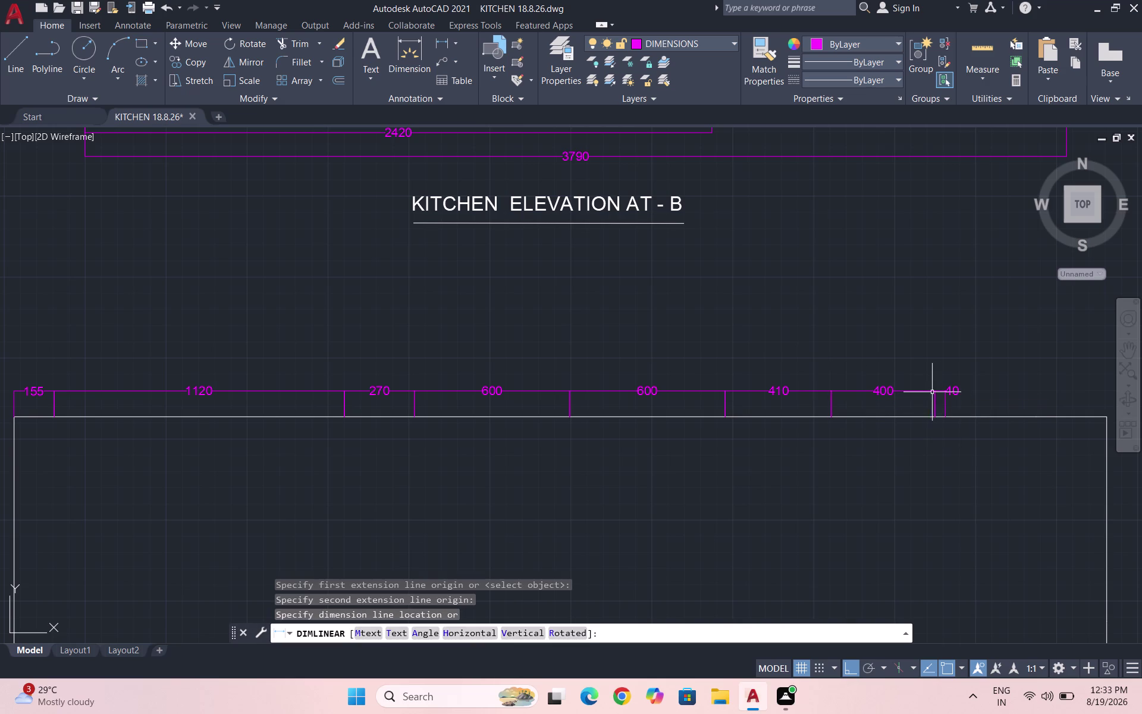
key(space)
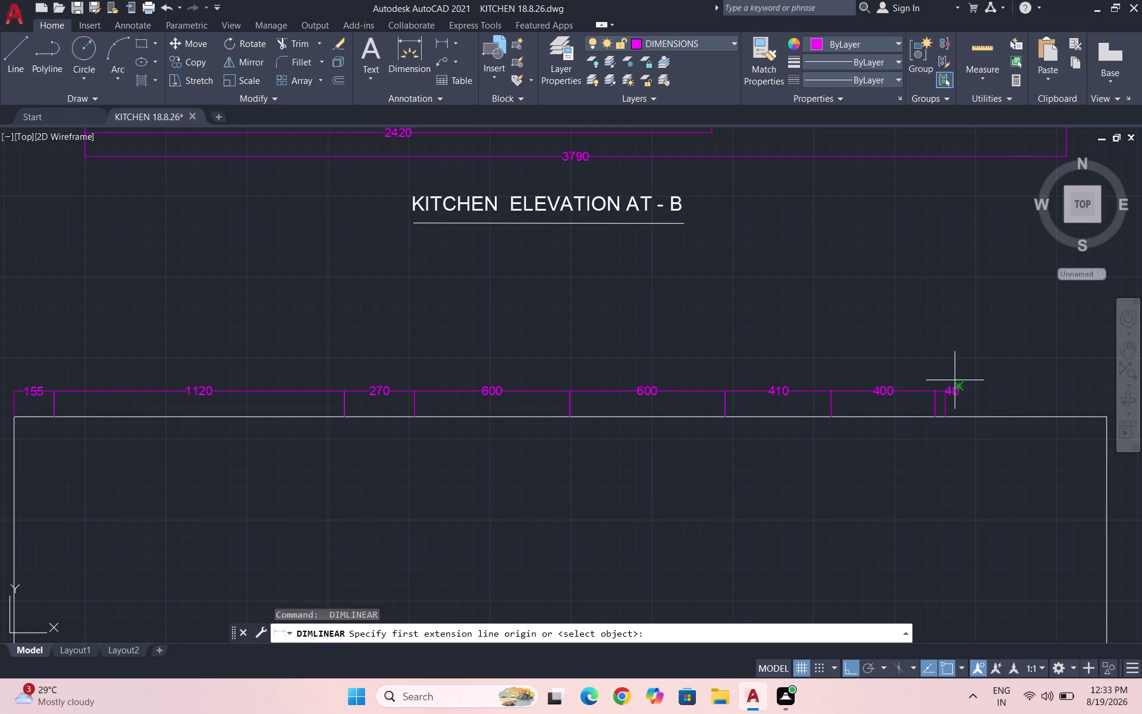
Add the 350 and 273 dimensions, ending at the outline's top-right corner.
click(947, 416)
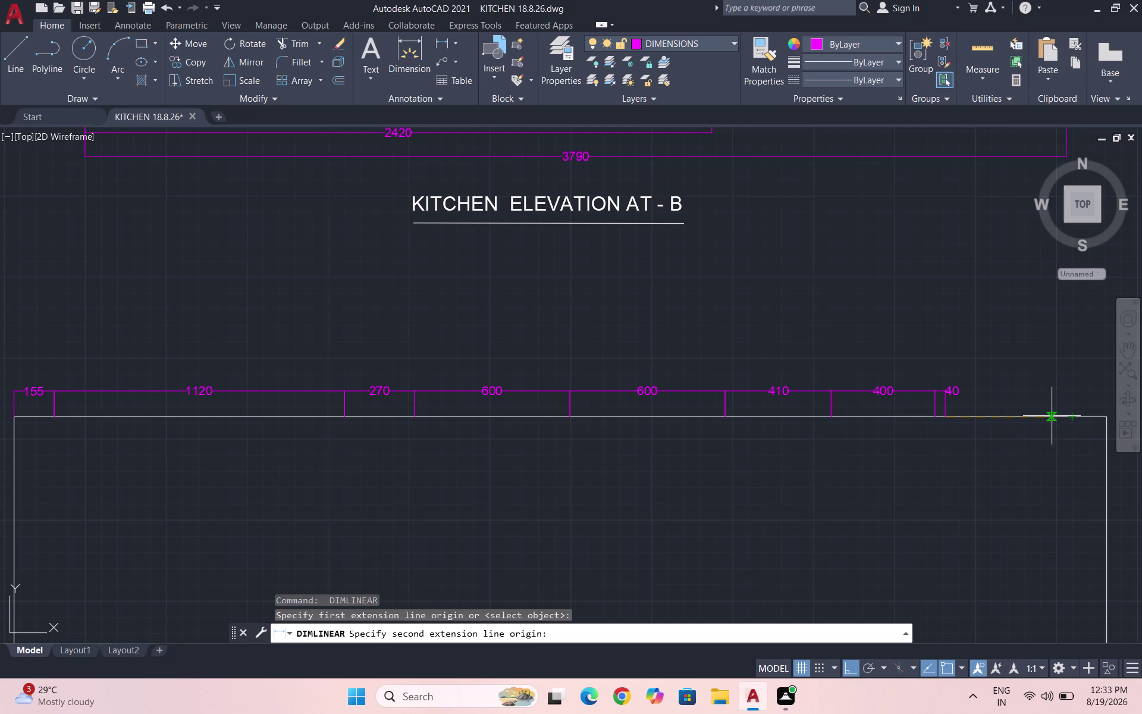
click(1040, 416)
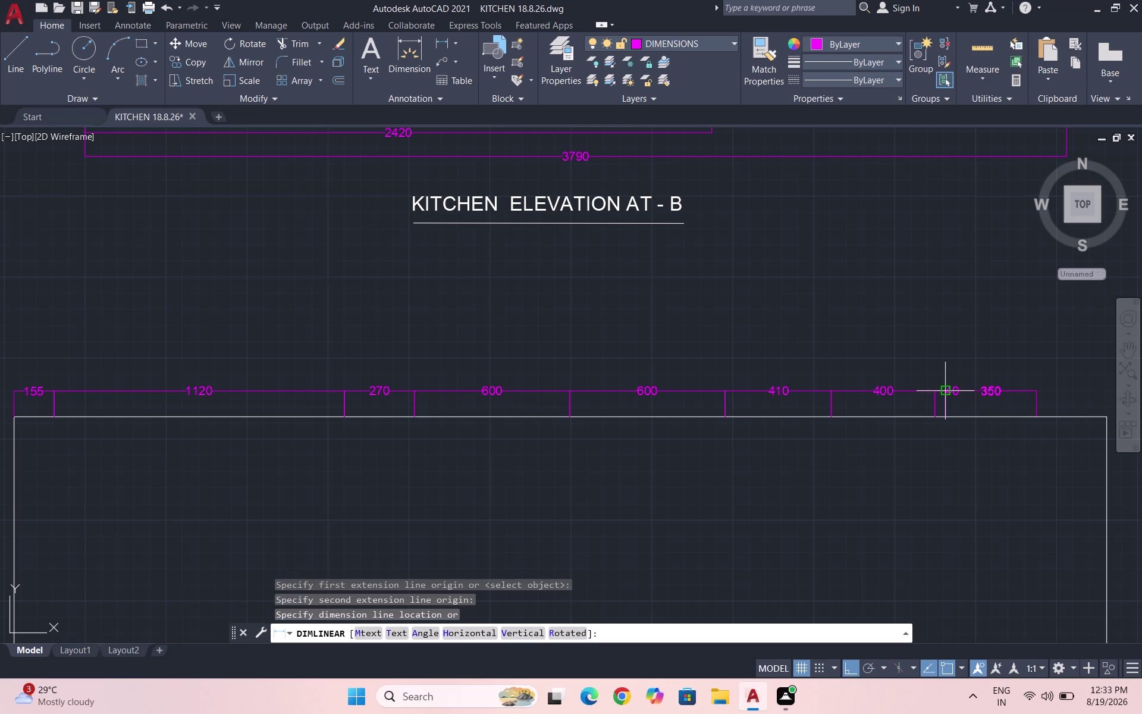
scroll(up, 3)
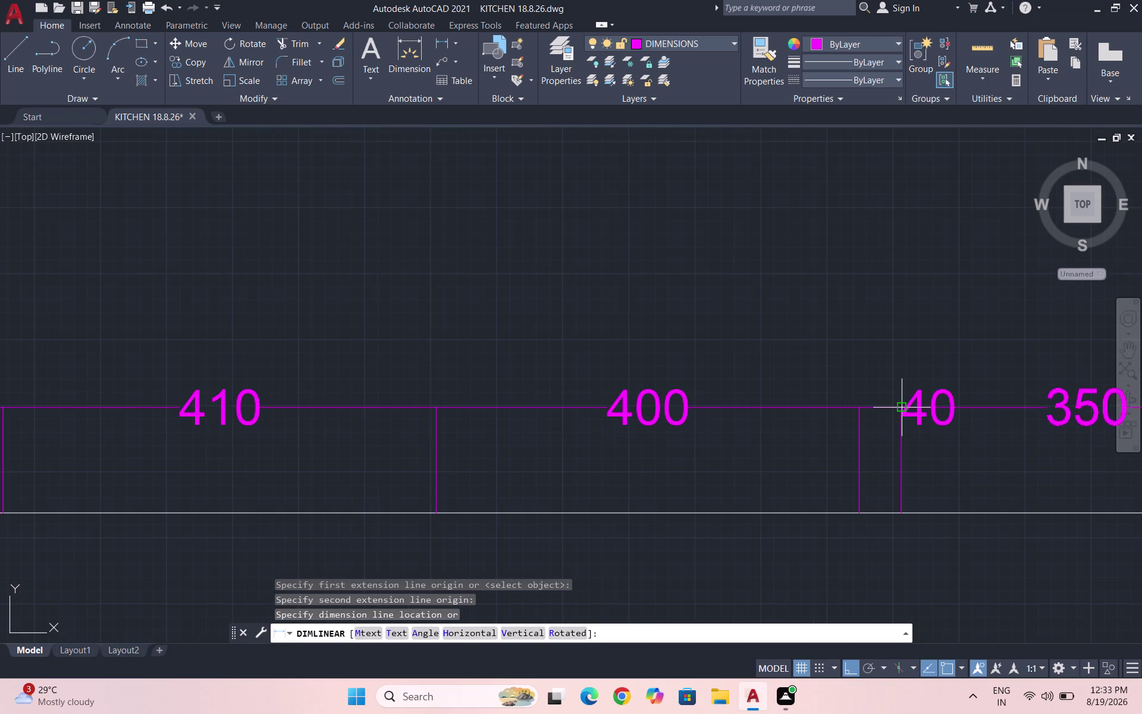
click(906, 407)
scroll(down, 3)
key(space)
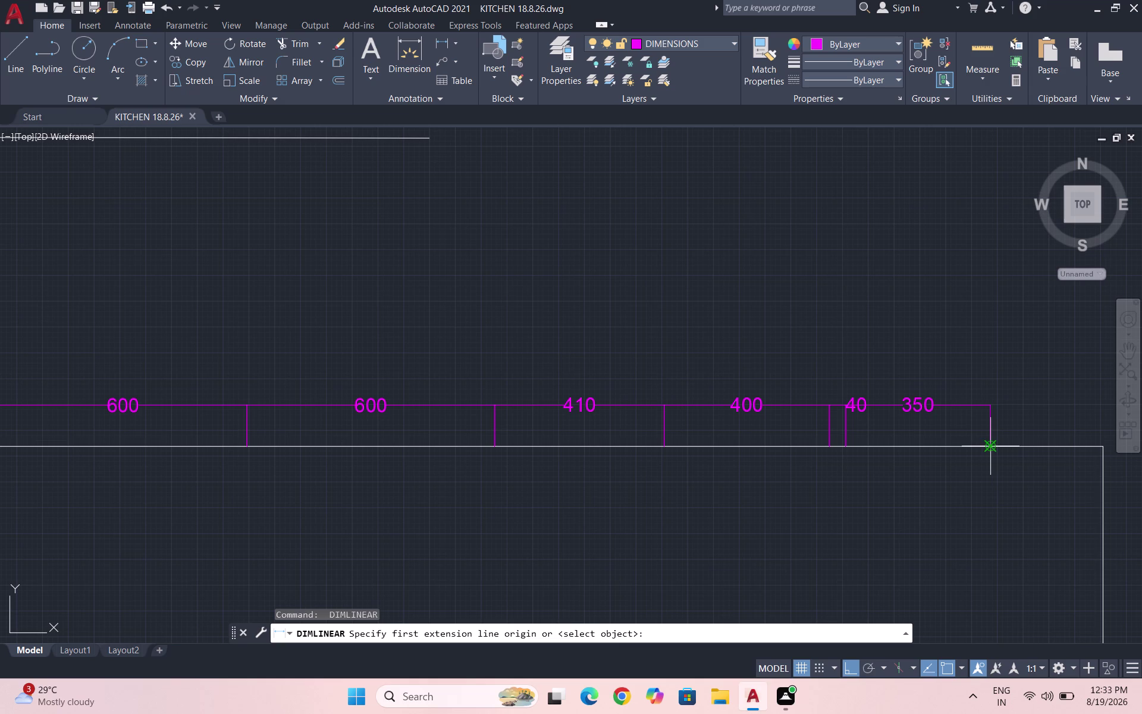
click(988, 444)
click(1108, 447)
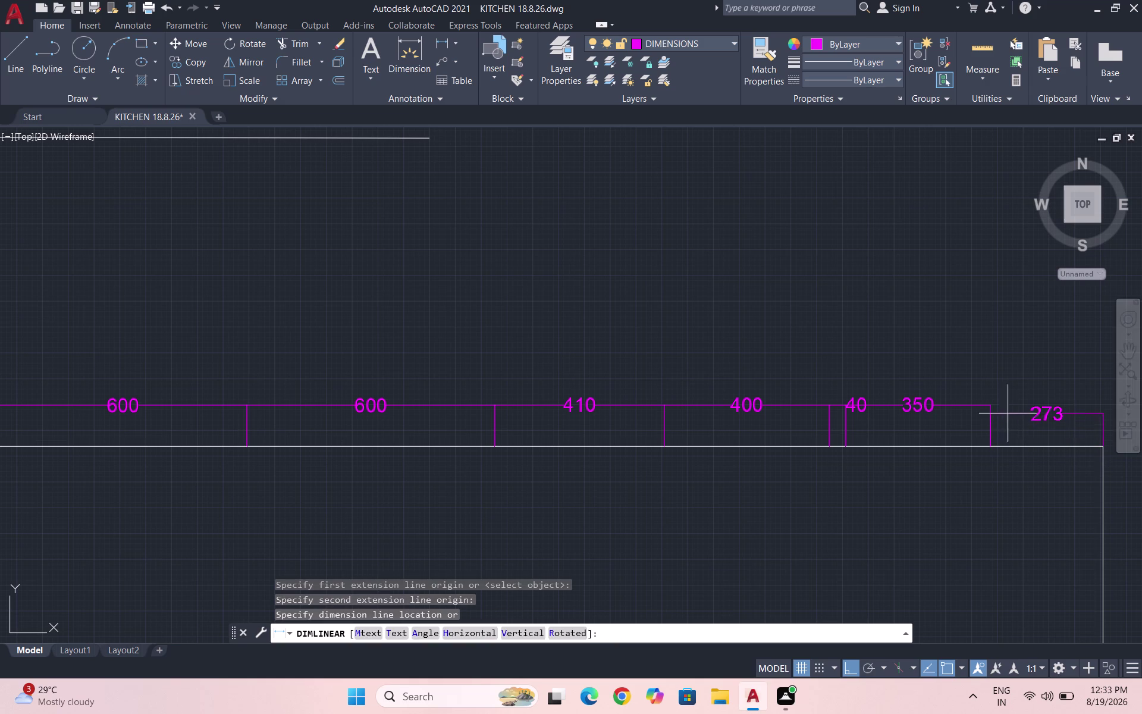
click(989, 403)
scroll(down, 3)
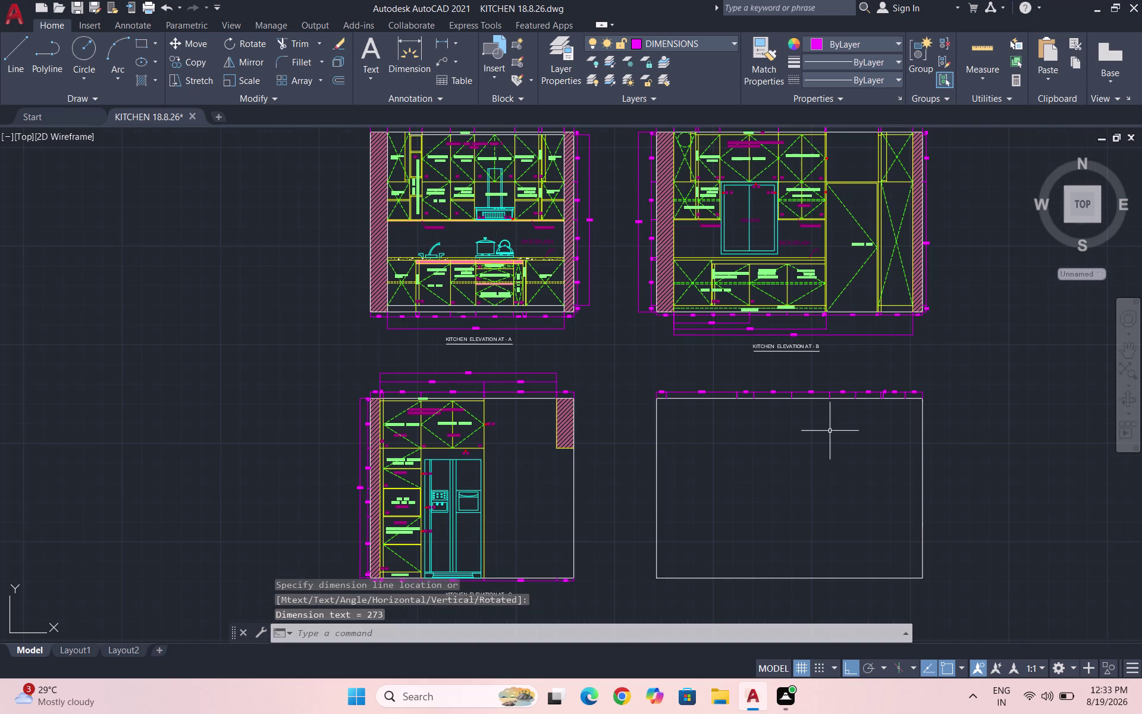
Dimension the 40 segment at the top of the right edge.
key(space)
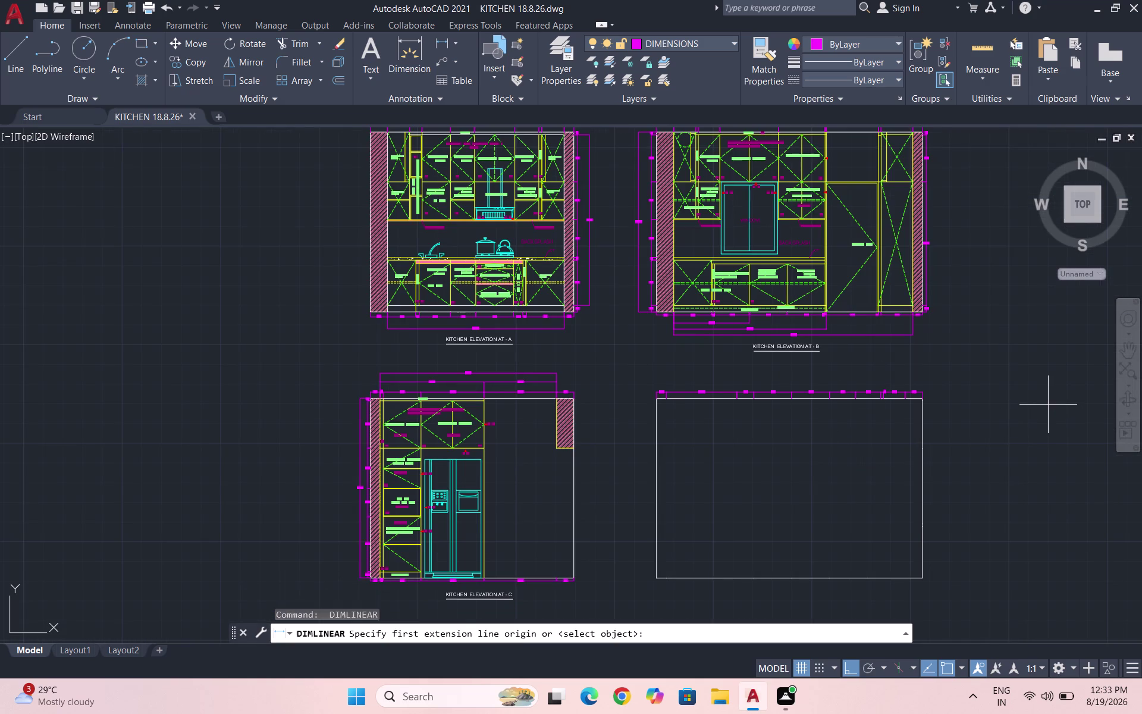
scroll(up, 3)
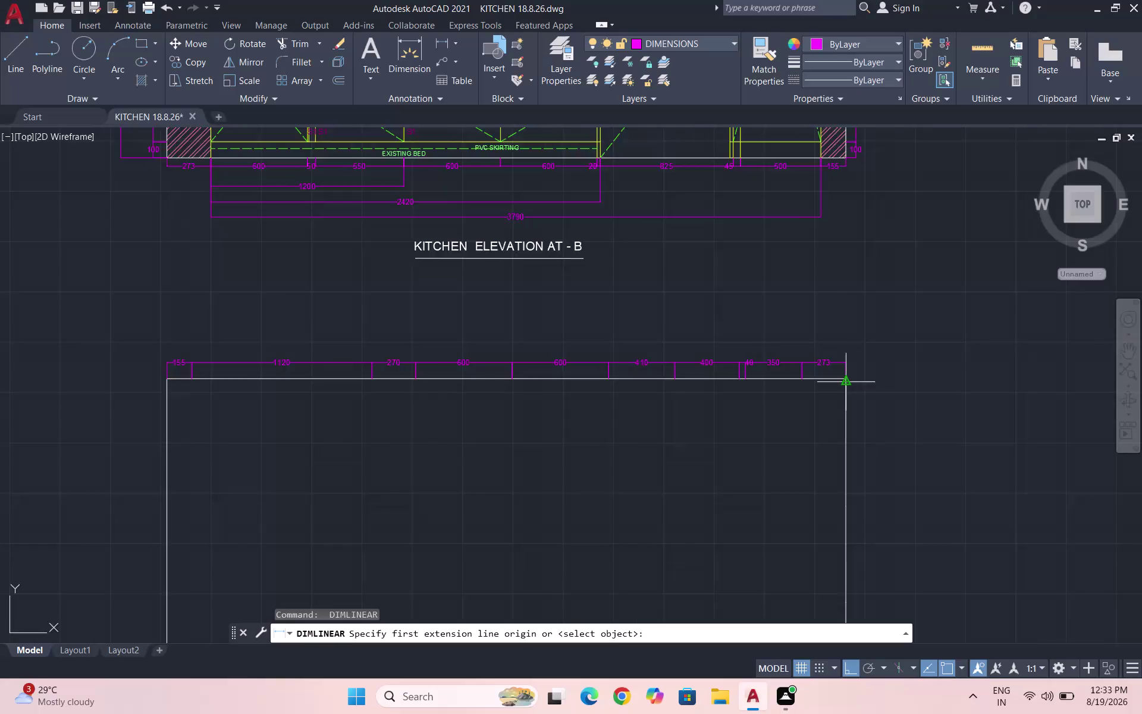
scroll(up, 3)
click(849, 371)
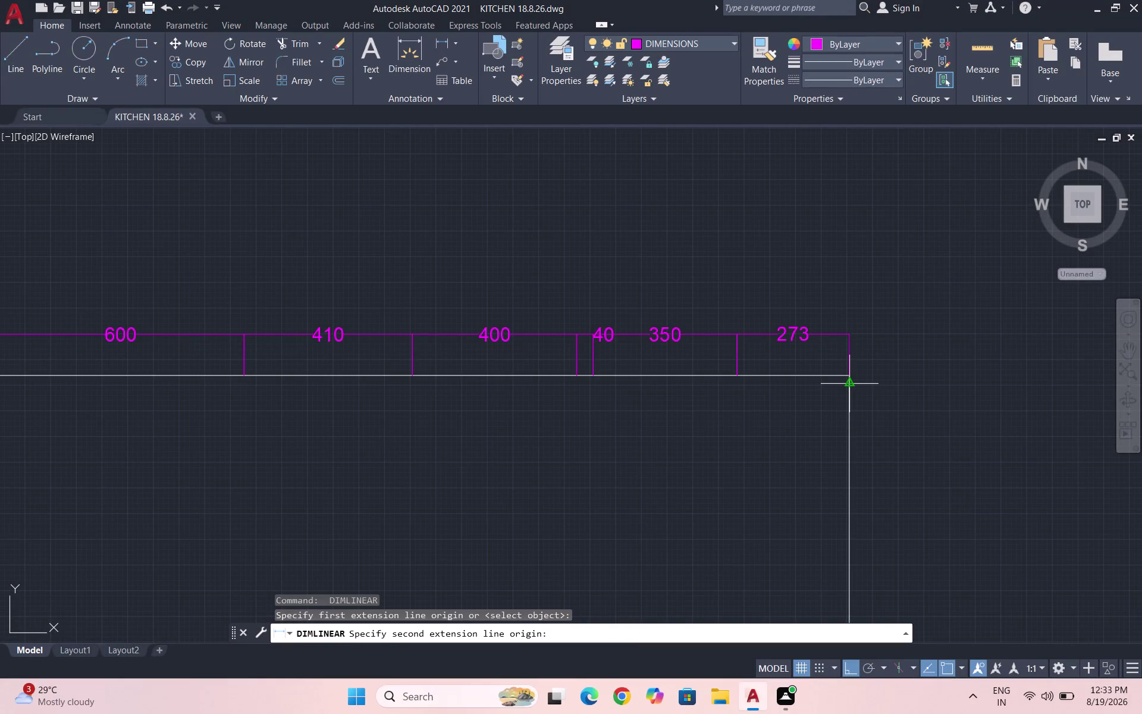
scroll(up, 3)
click(846, 412)
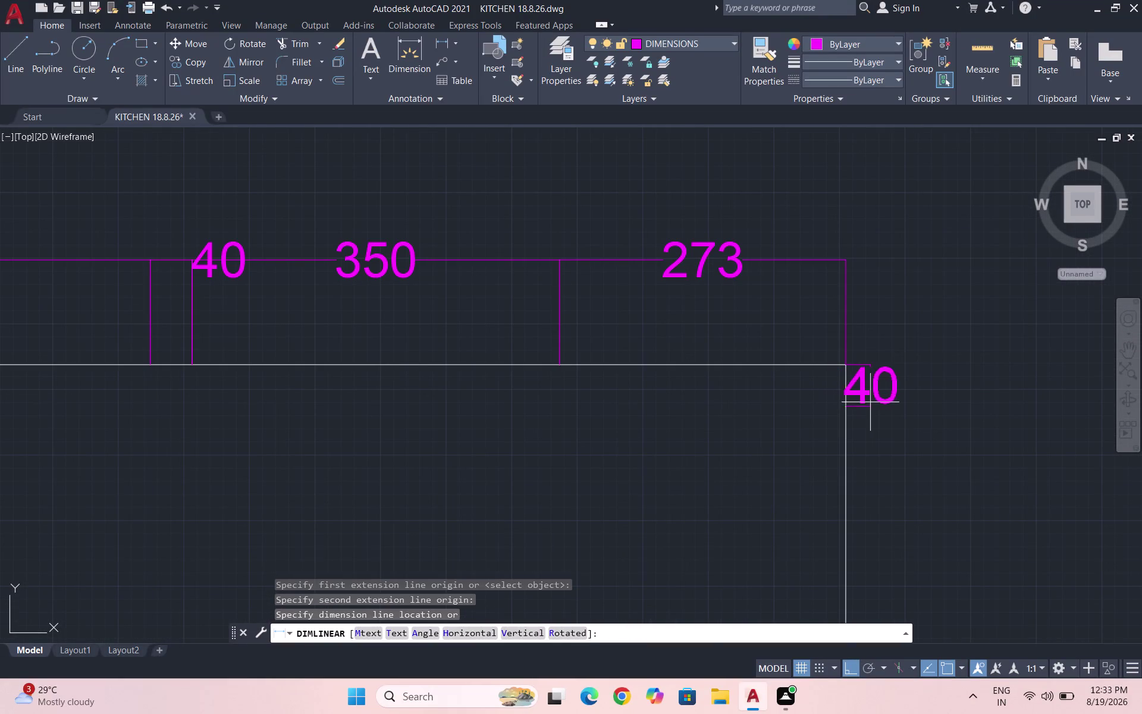
click(888, 403)
Add the 750 vertical dimension below the 40 on the right side.
key(space)
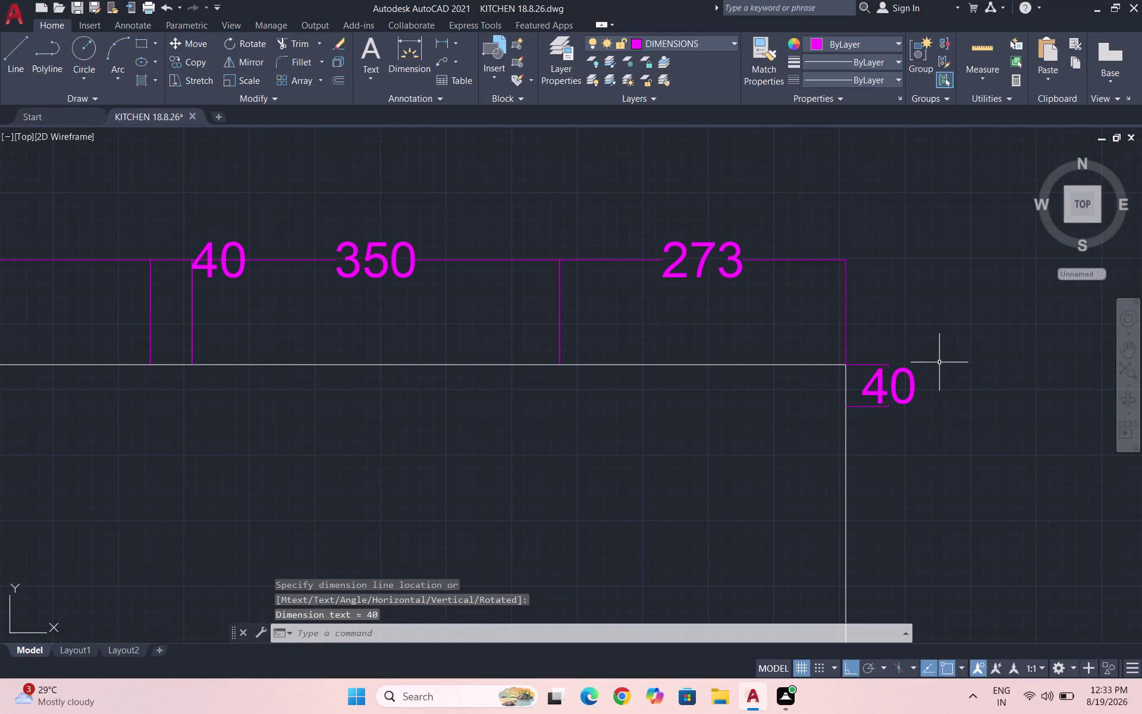
click(848, 410)
scroll(down, 3)
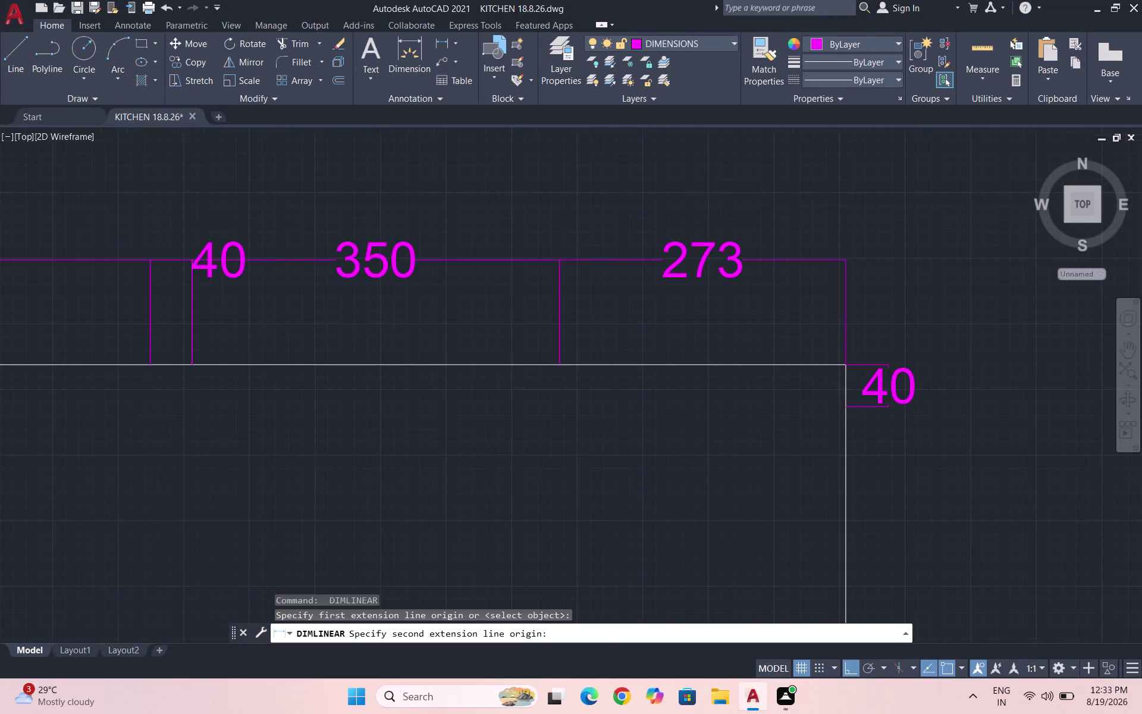
scroll(down, 3)
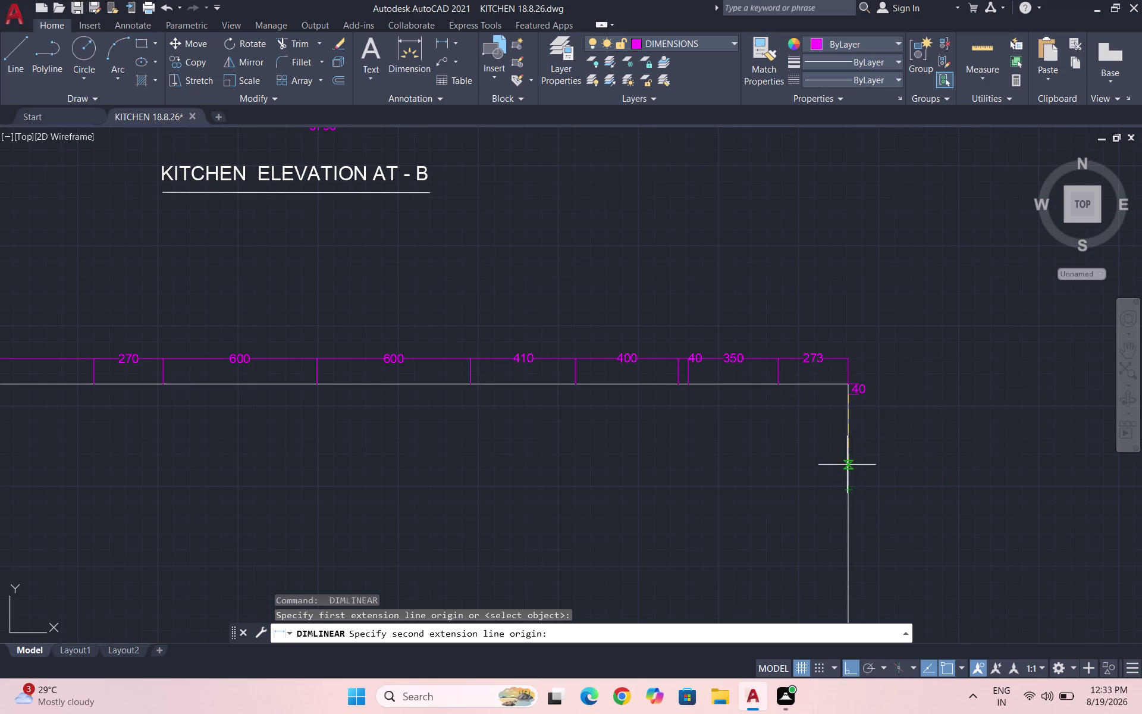
scroll(down, 3)
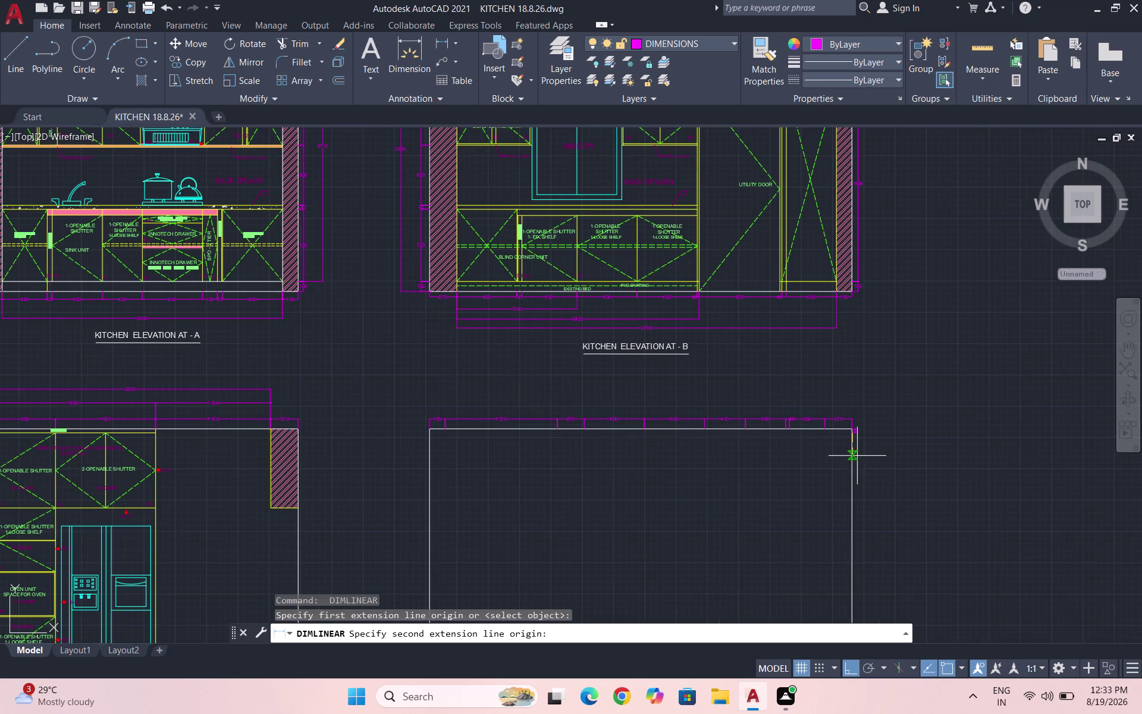
scroll(up, 3)
click(854, 506)
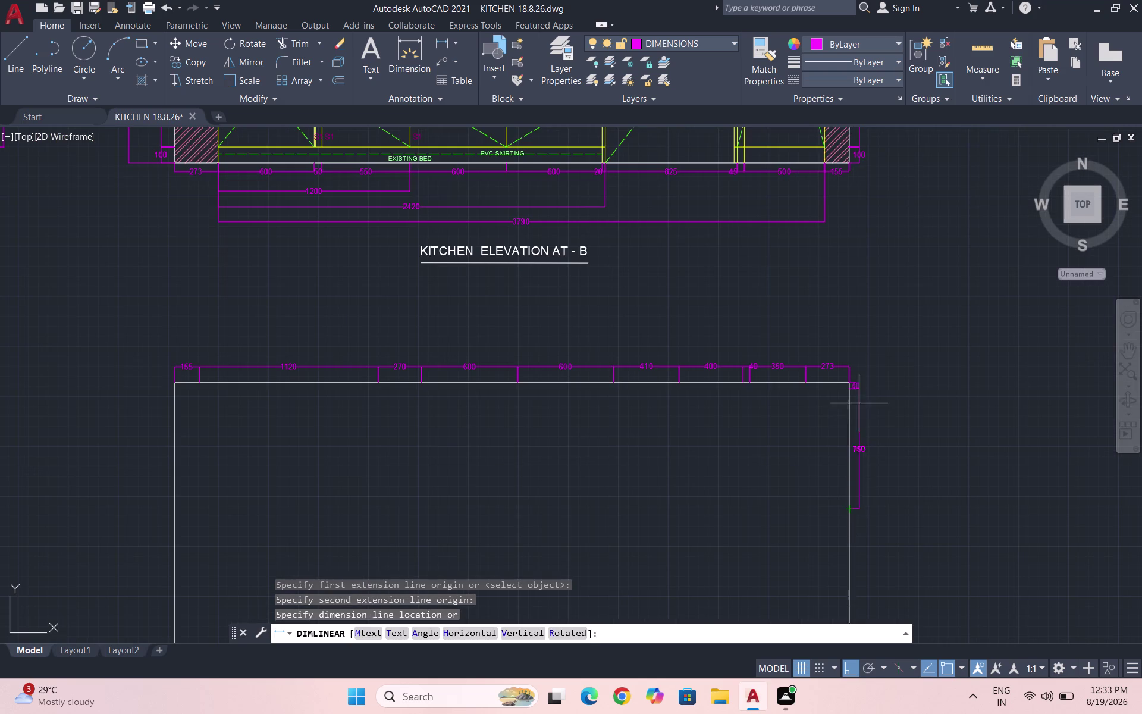
scroll(up, 3)
scroll(up, 3)
click(831, 331)
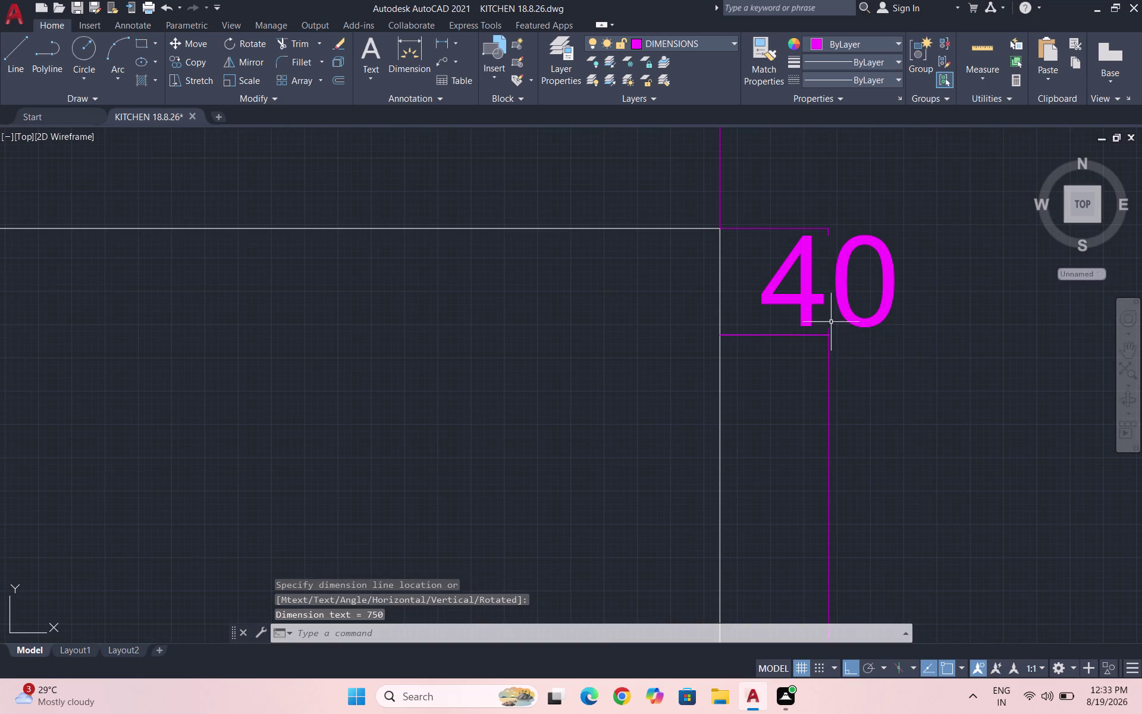
scroll(down, 3)
Add the 600 vertical dimension below the 750 beside the right edge.
key(space)
scroll(down, 3)
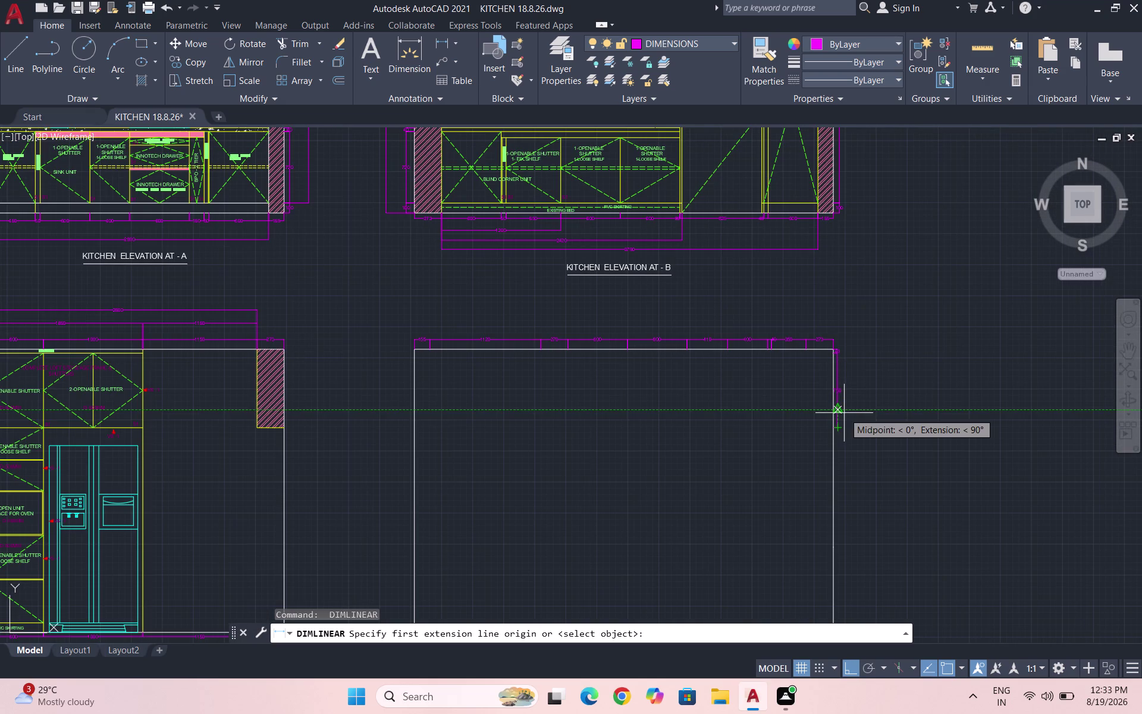
scroll(up, 3)
click(834, 360)
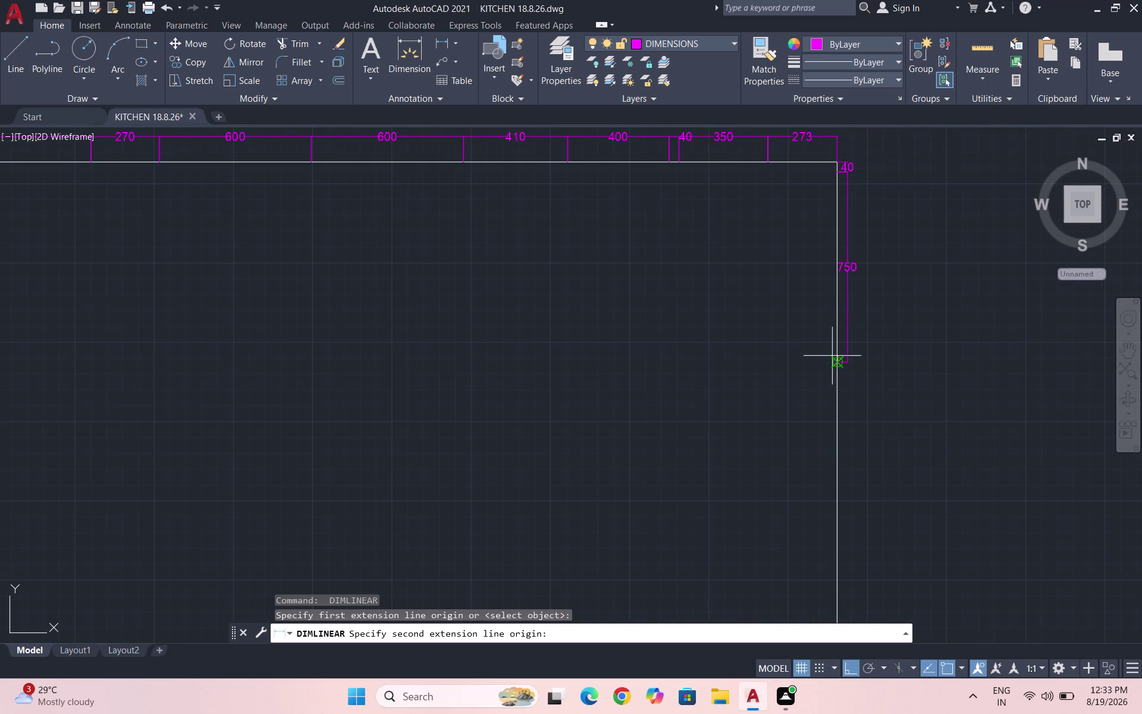
scroll(down, 3)
scroll(down, 3)
scroll(up, 3)
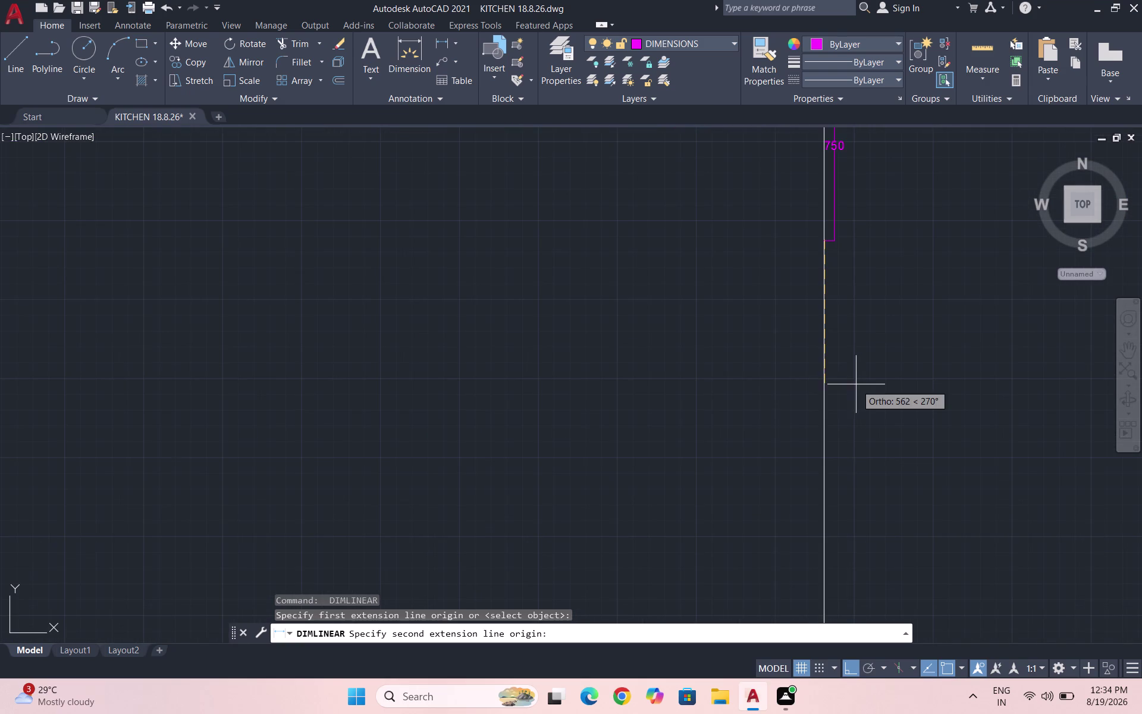
click(823, 396)
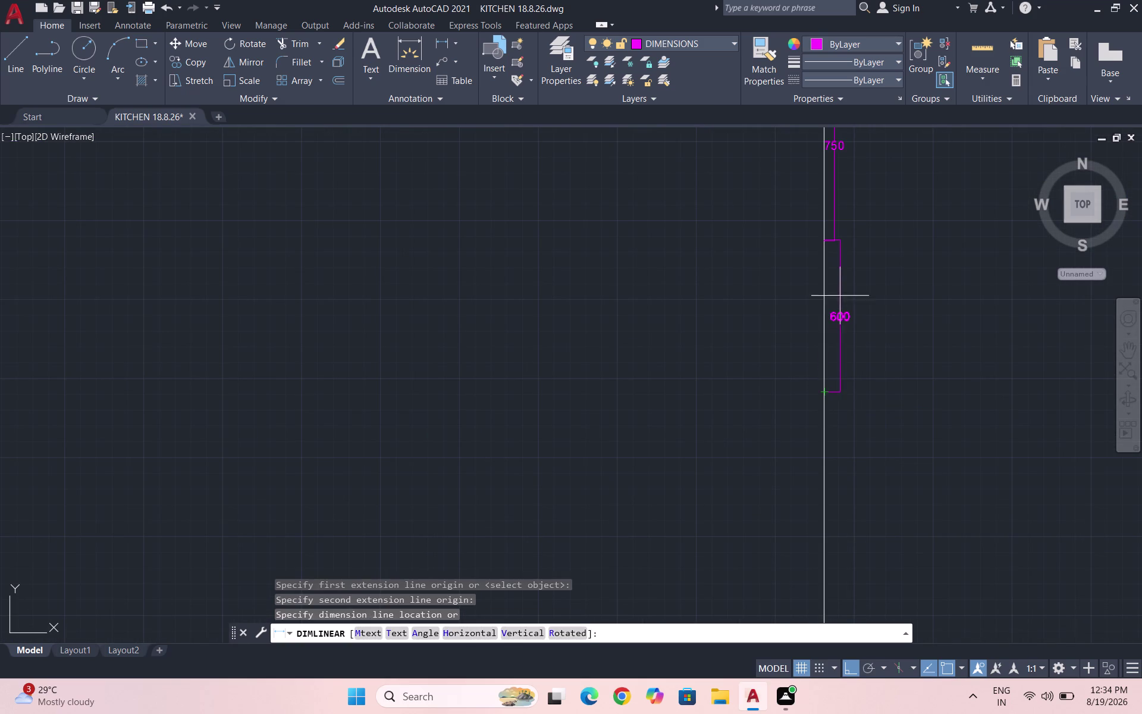
click(836, 242)
key(space)
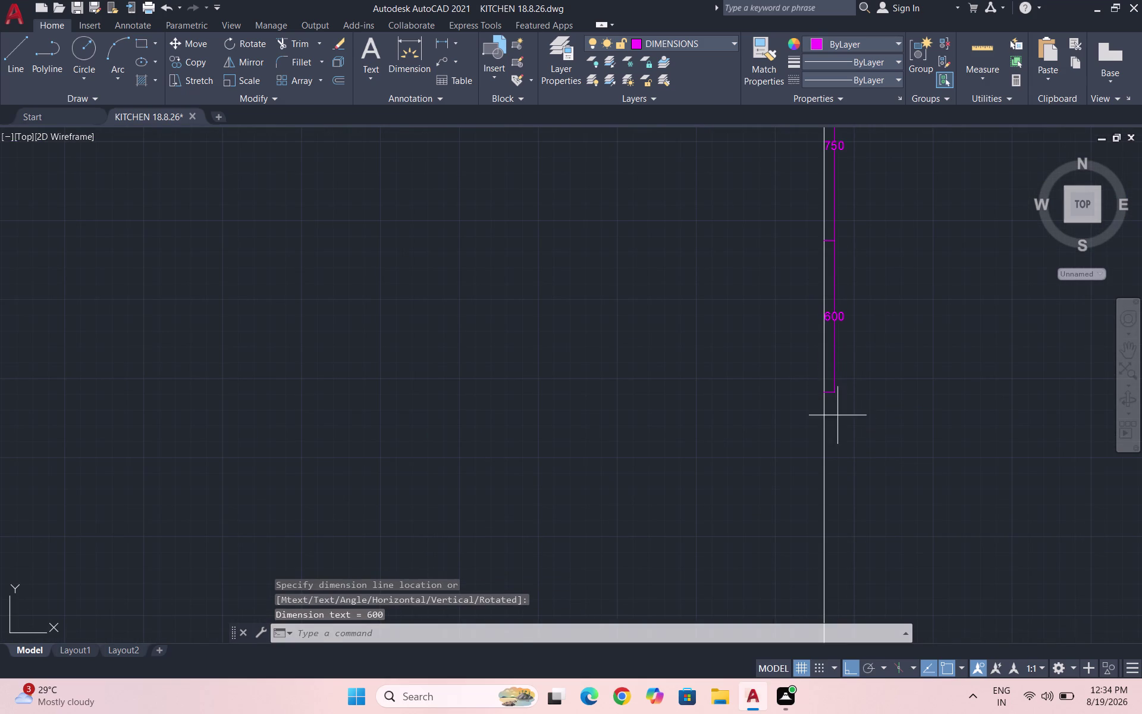
click(821, 392)
scroll(down, 3)
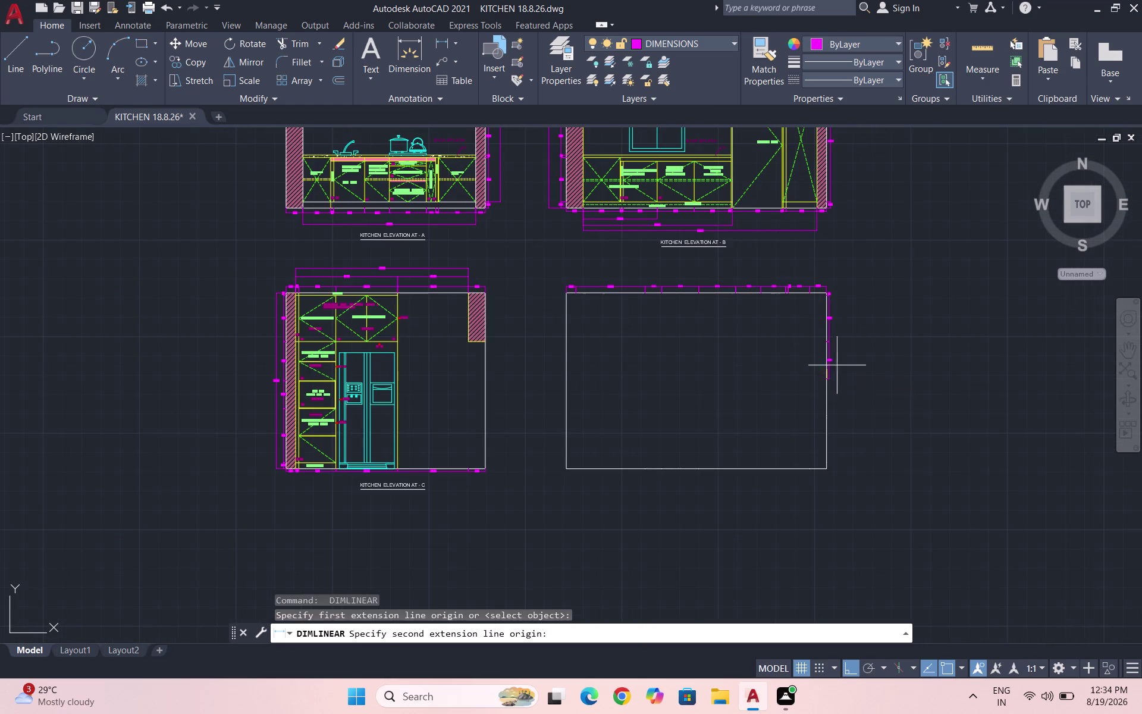
scroll(up, 3)
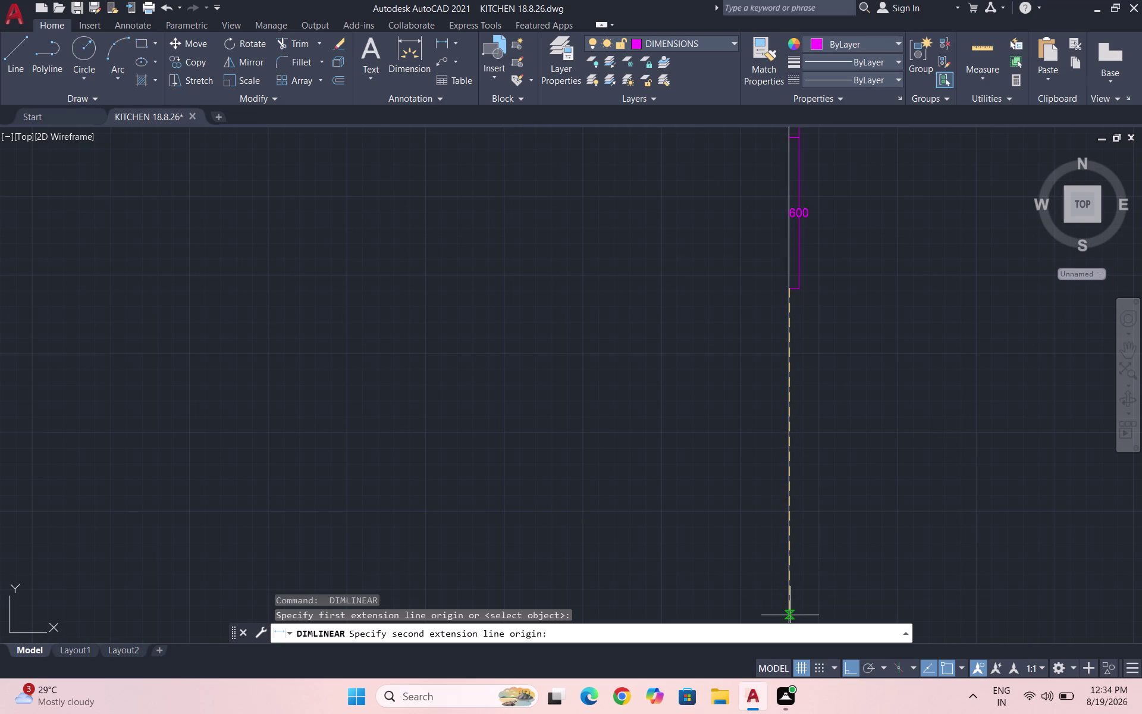
scroll(down, 3)
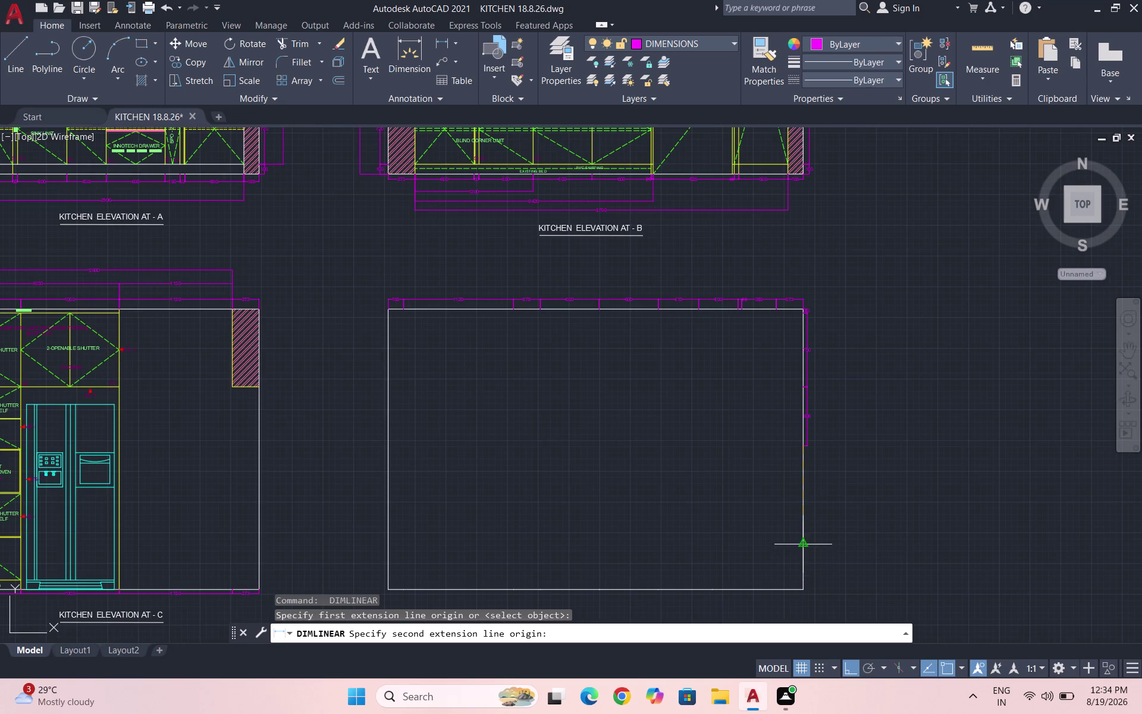
click(804, 509)
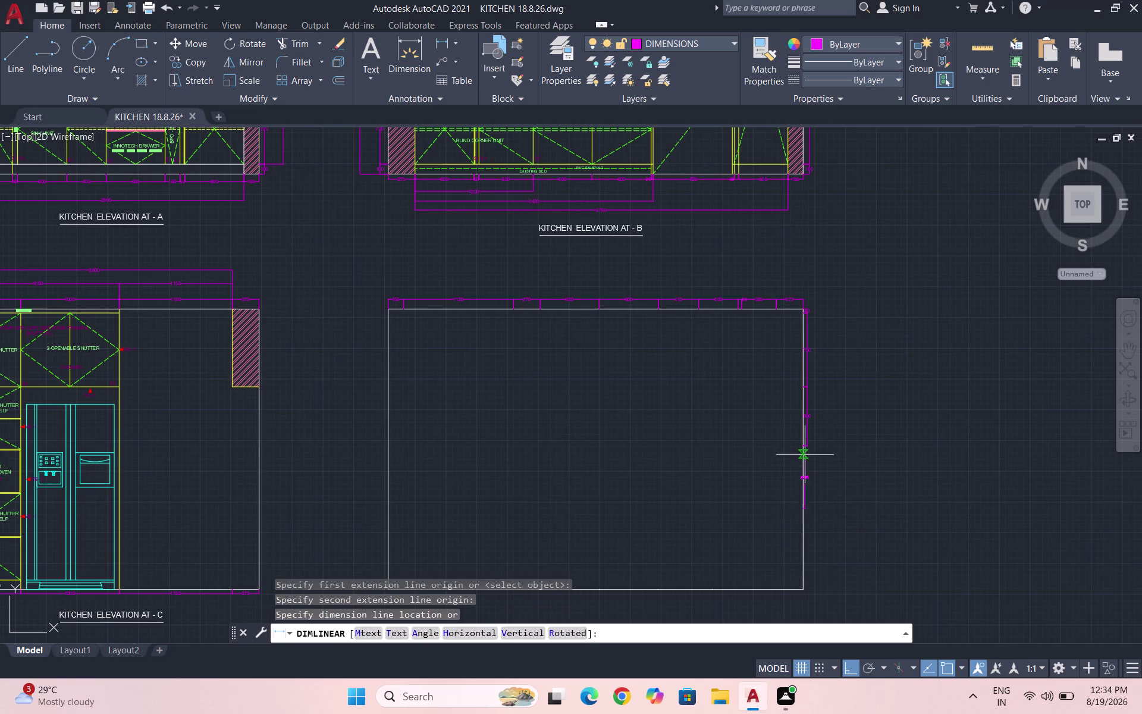
scroll(up, 3)
click(822, 420)
scroll(down, 3)
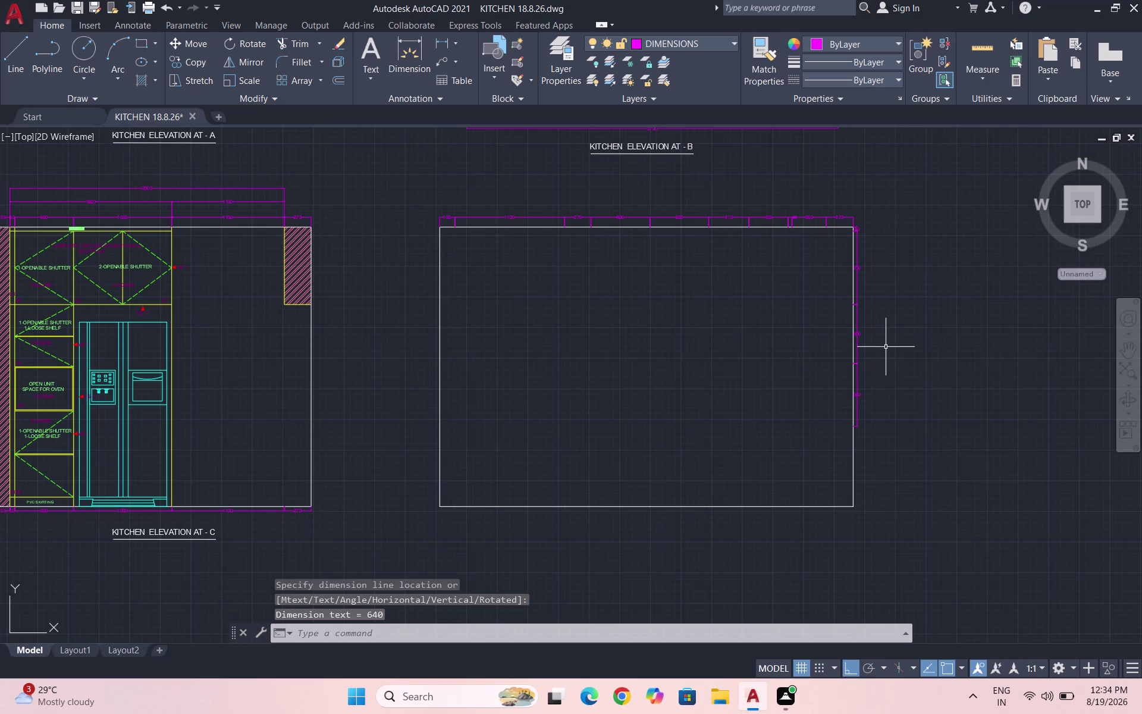
scroll(up, 3)
scroll(up, 3)
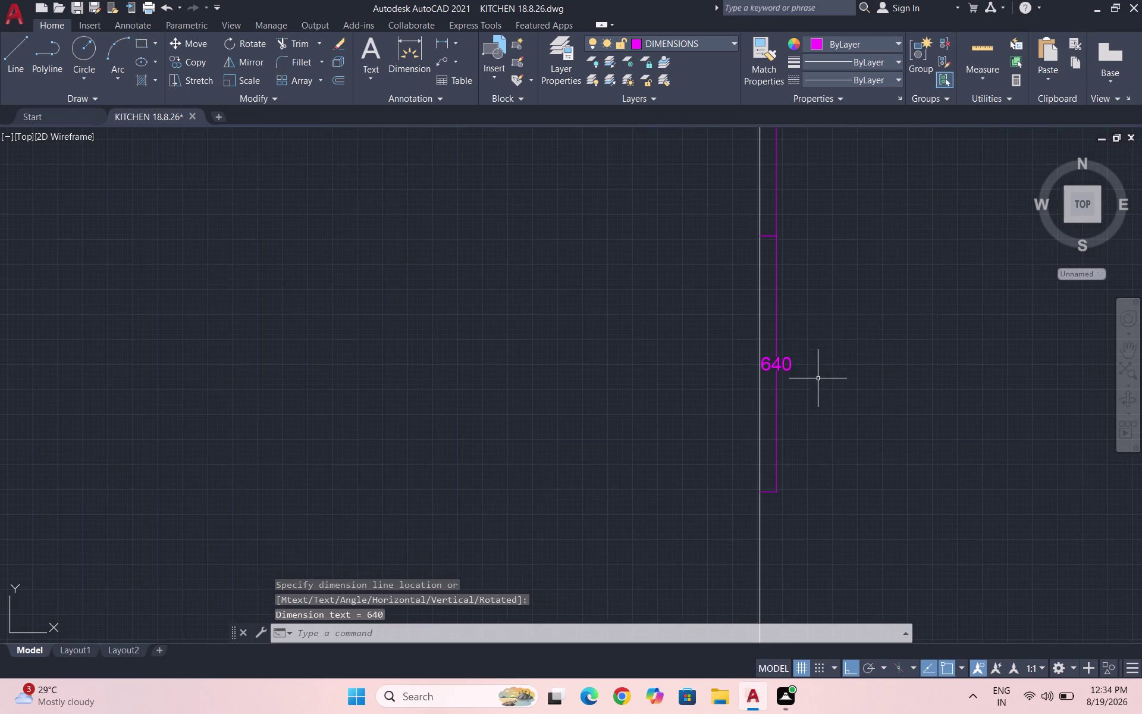
key(space)
click(797, 327)
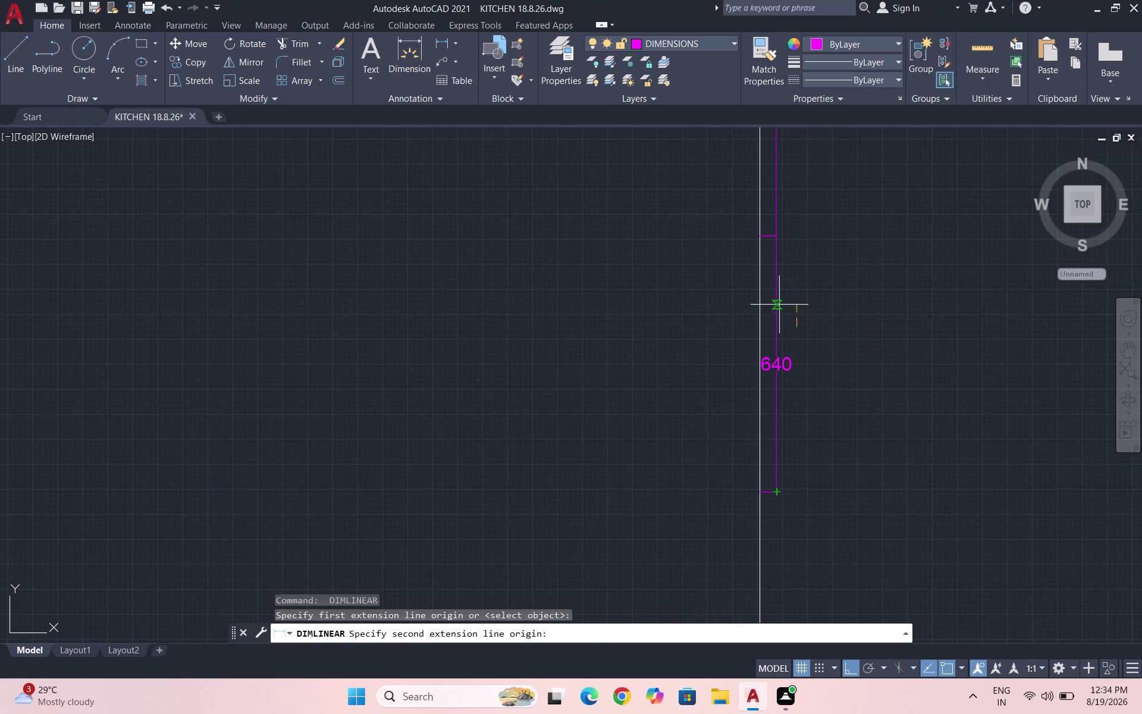
click(766, 301)
key(Escape)
click(807, 321)
click(767, 301)
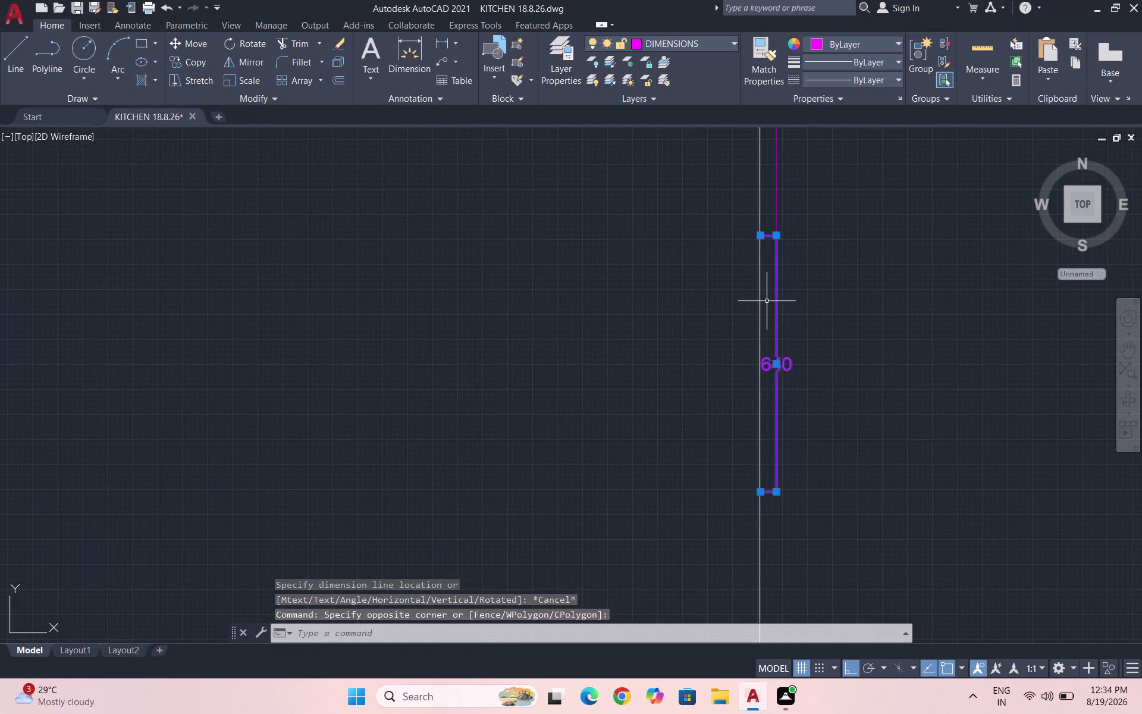
key(Delete)
click(447, 37)
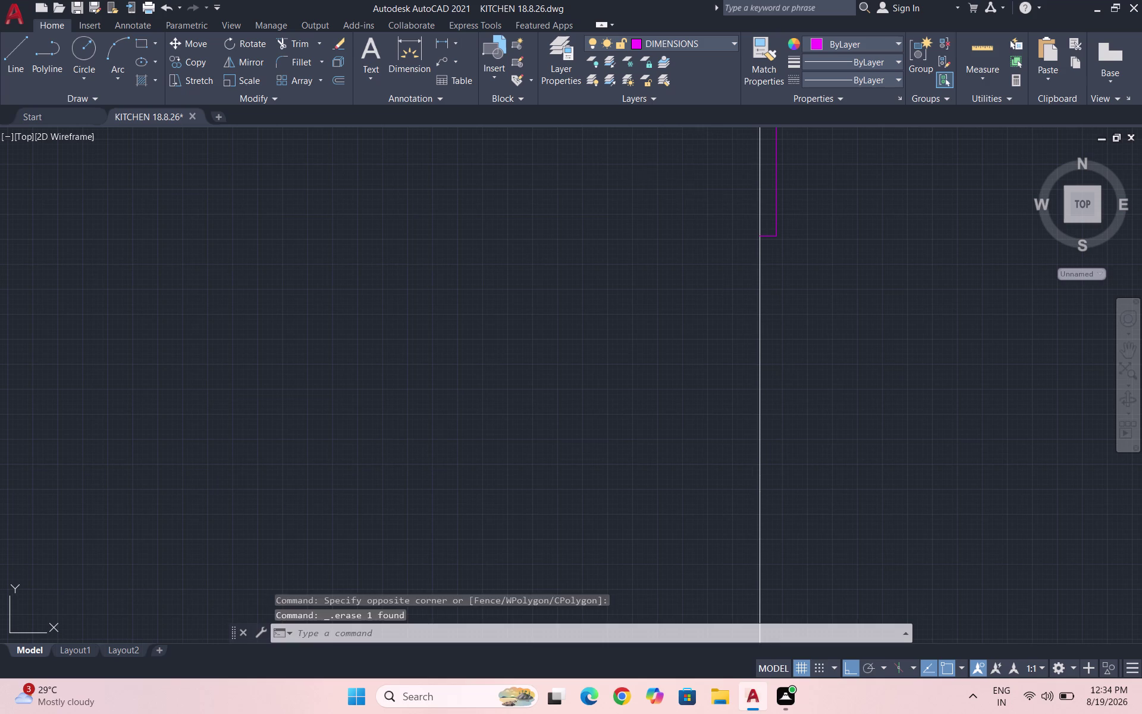
click(759, 234)
scroll(down, 3)
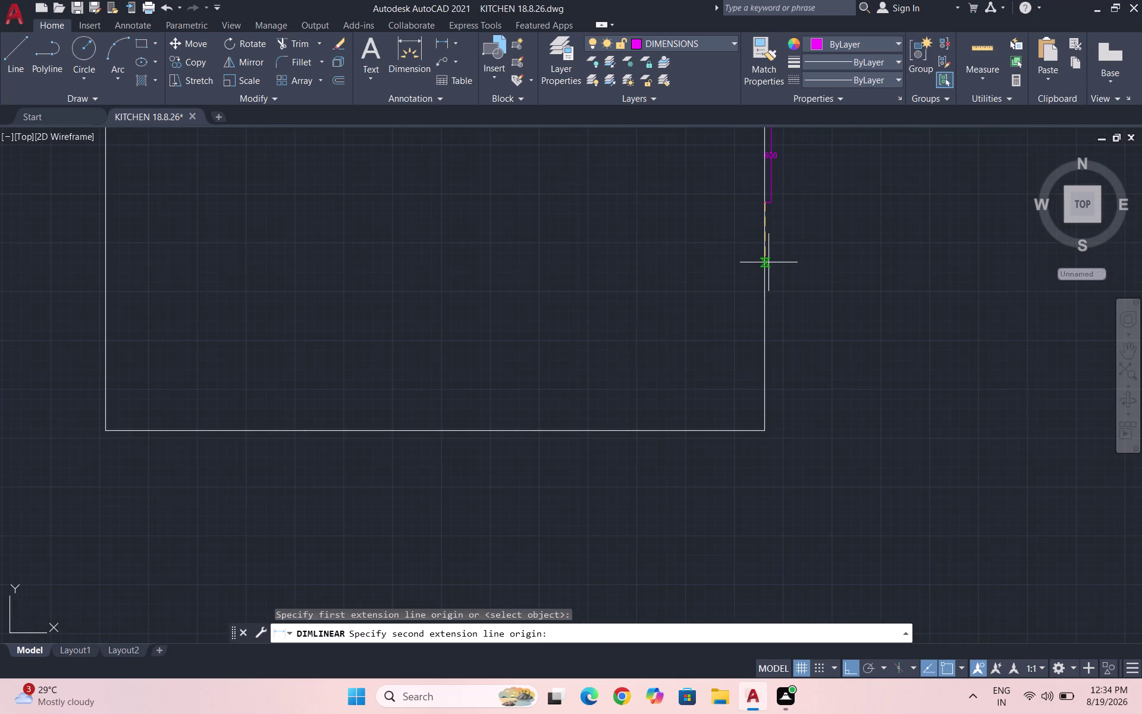
click(764, 301)
scroll(up, 3)
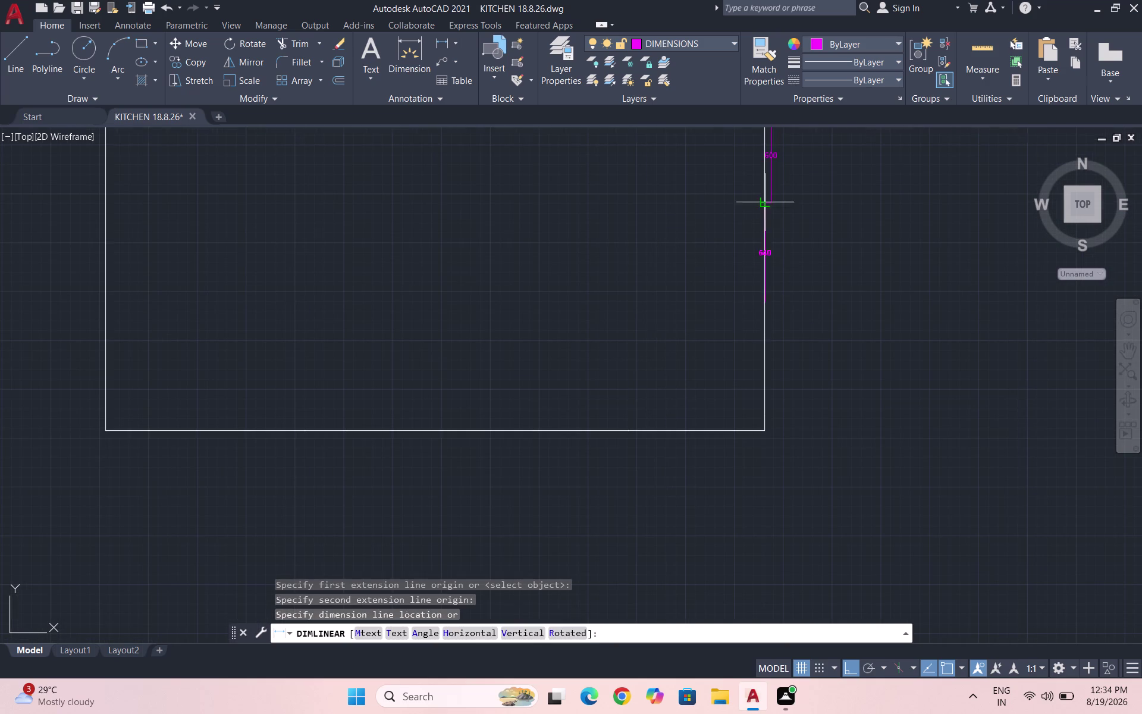
scroll(up, 3)
key(Escape)
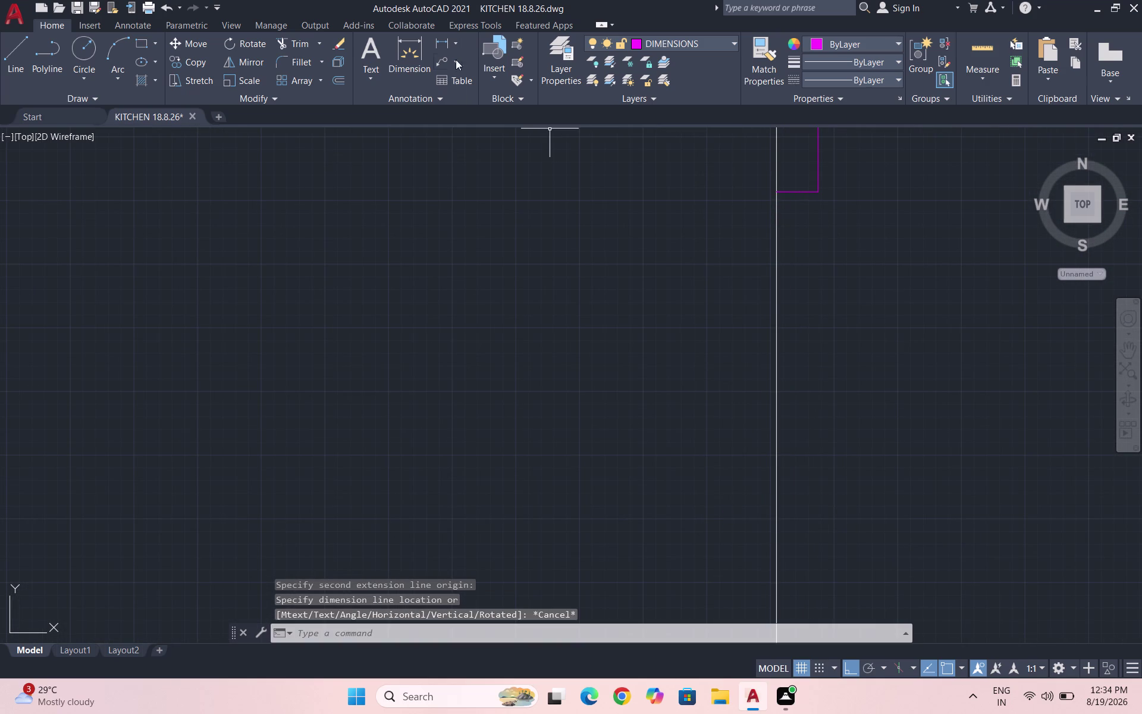
click(443, 43)
key(space)
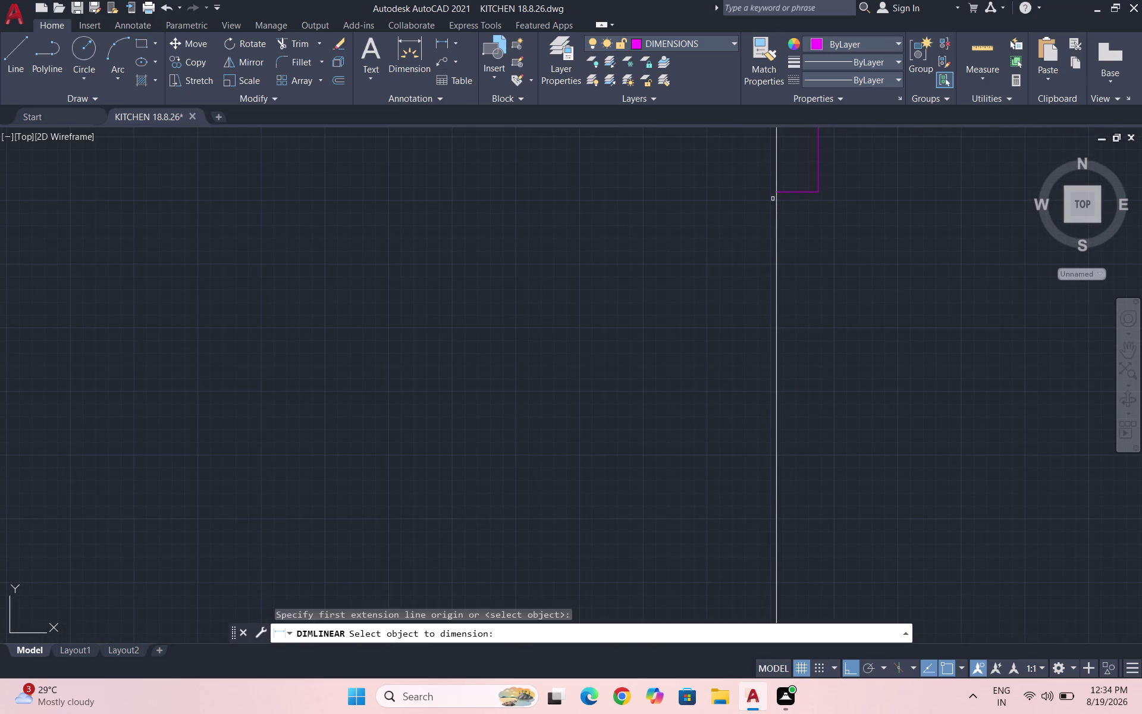
click(443, 45)
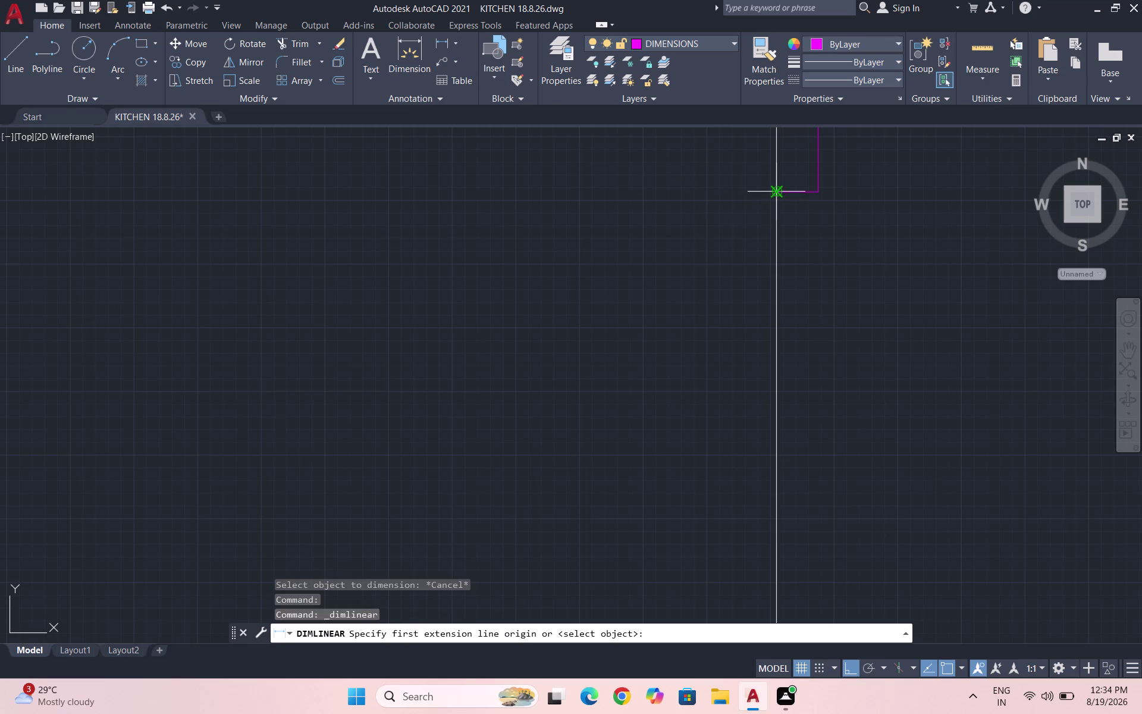
Place a 640 dimension and an overlapping dimension along the right edge.
click(776, 189)
scroll(down, 3)
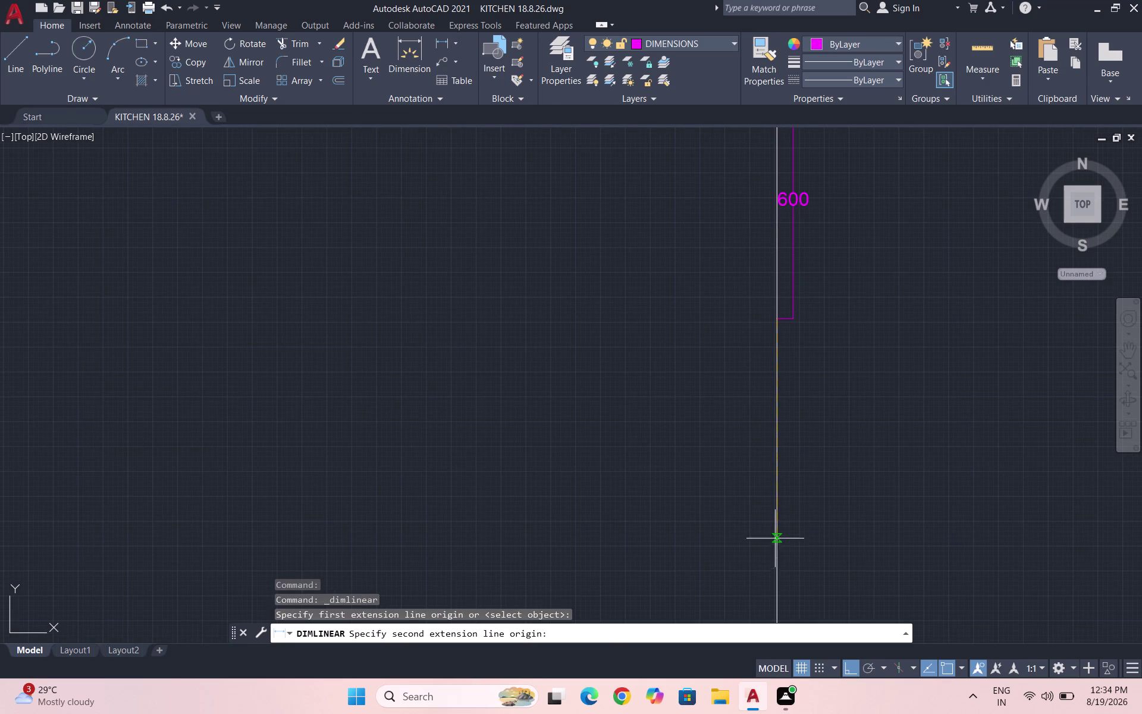
scroll(down, 3)
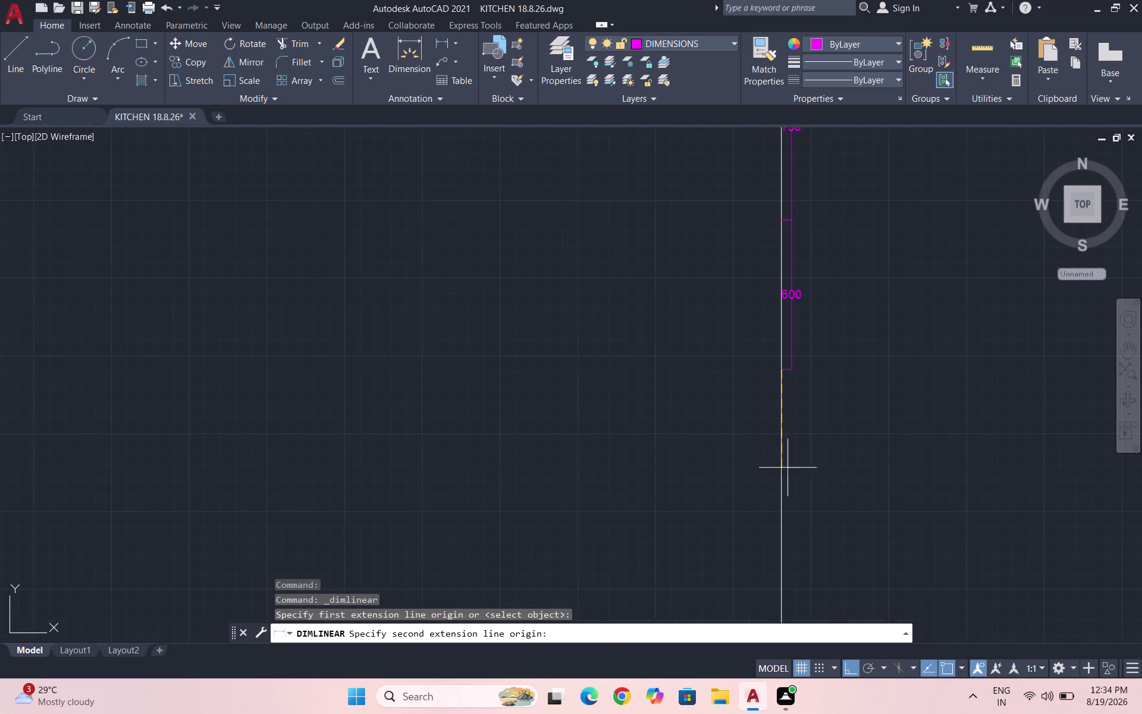
scroll(down, 3)
scroll(up, 3)
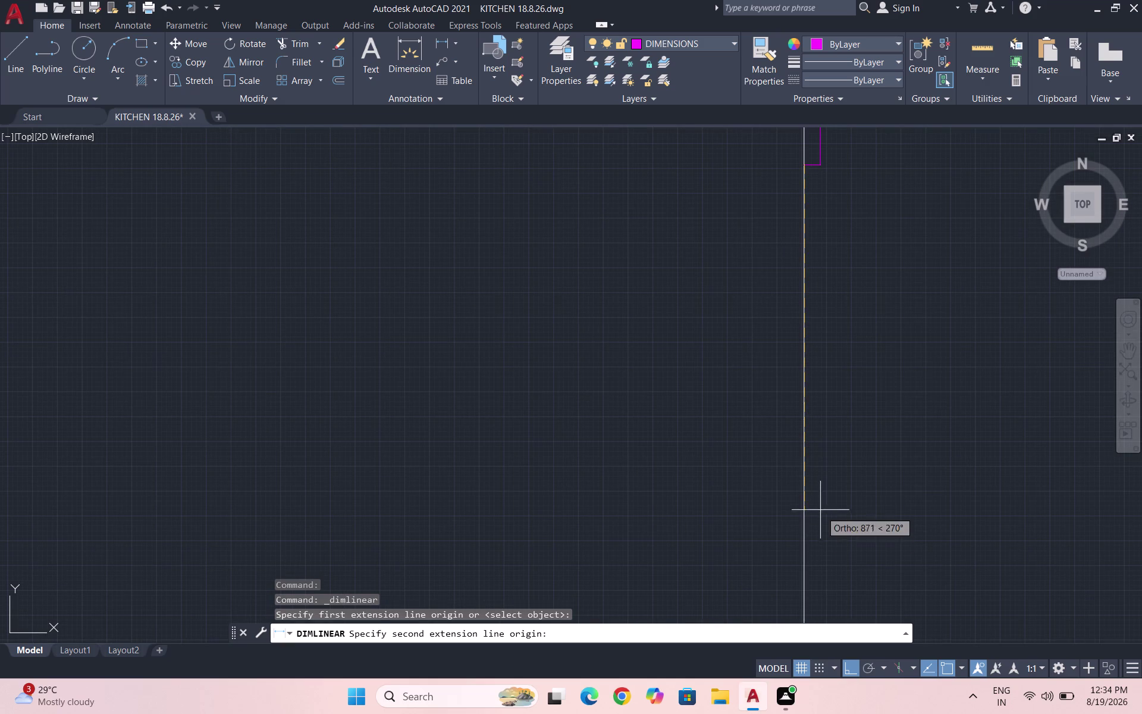
click(803, 424)
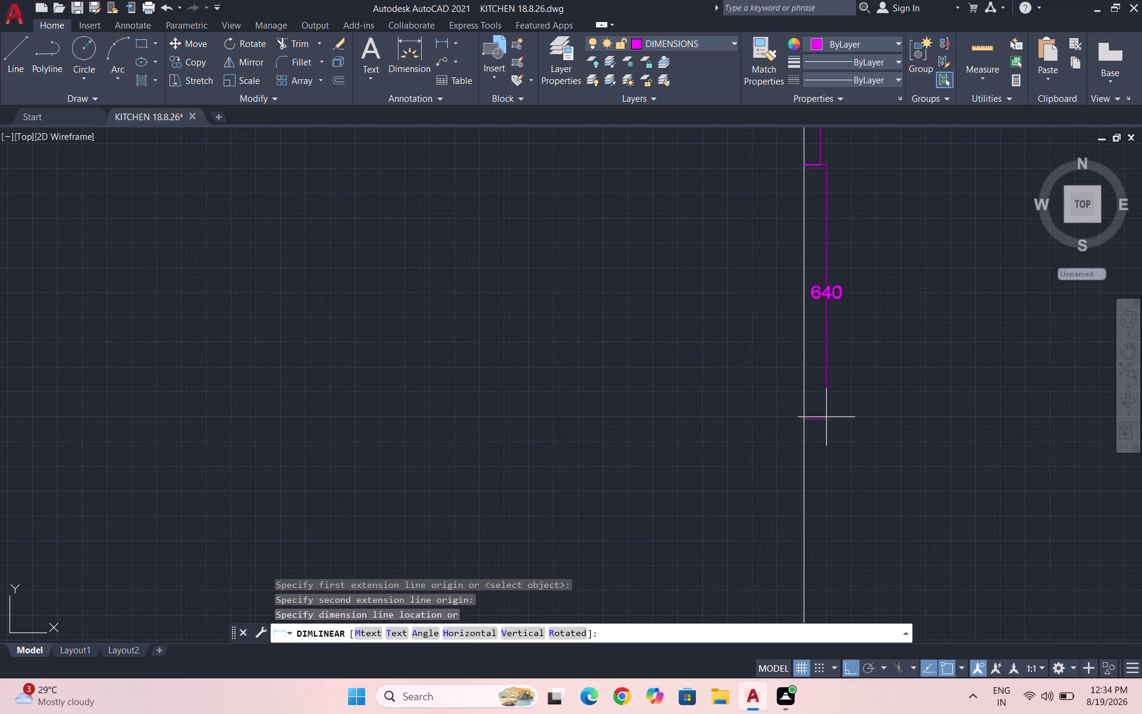
click(833, 422)
key(space)
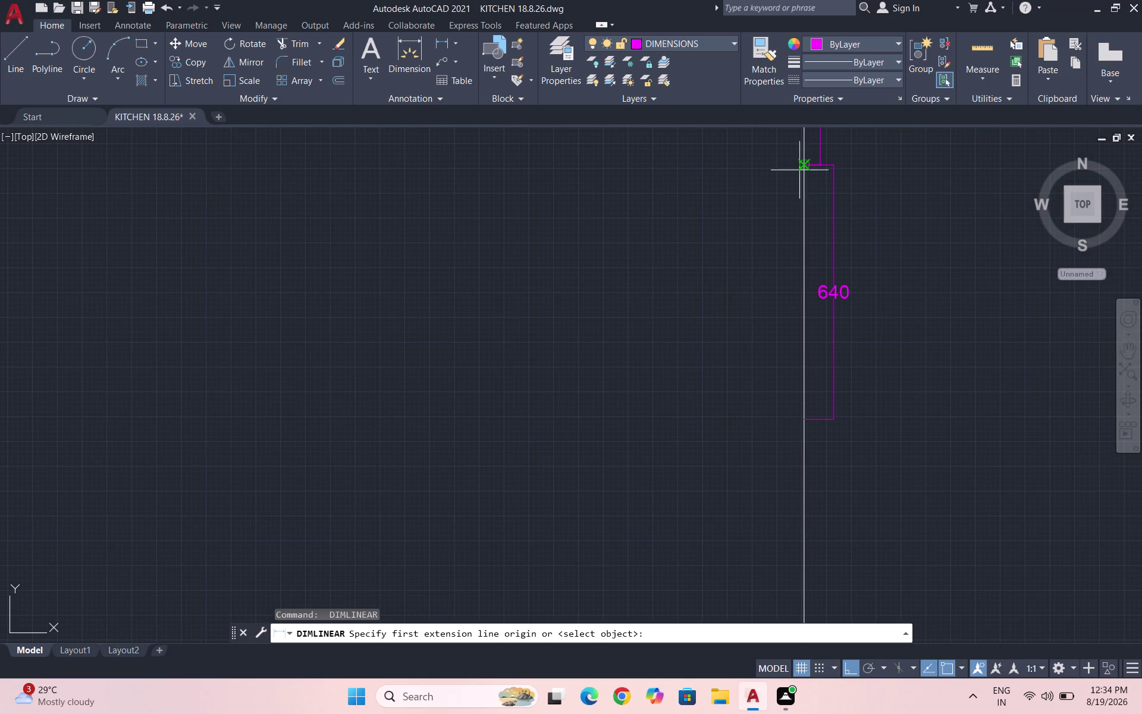
click(802, 164)
click(806, 402)
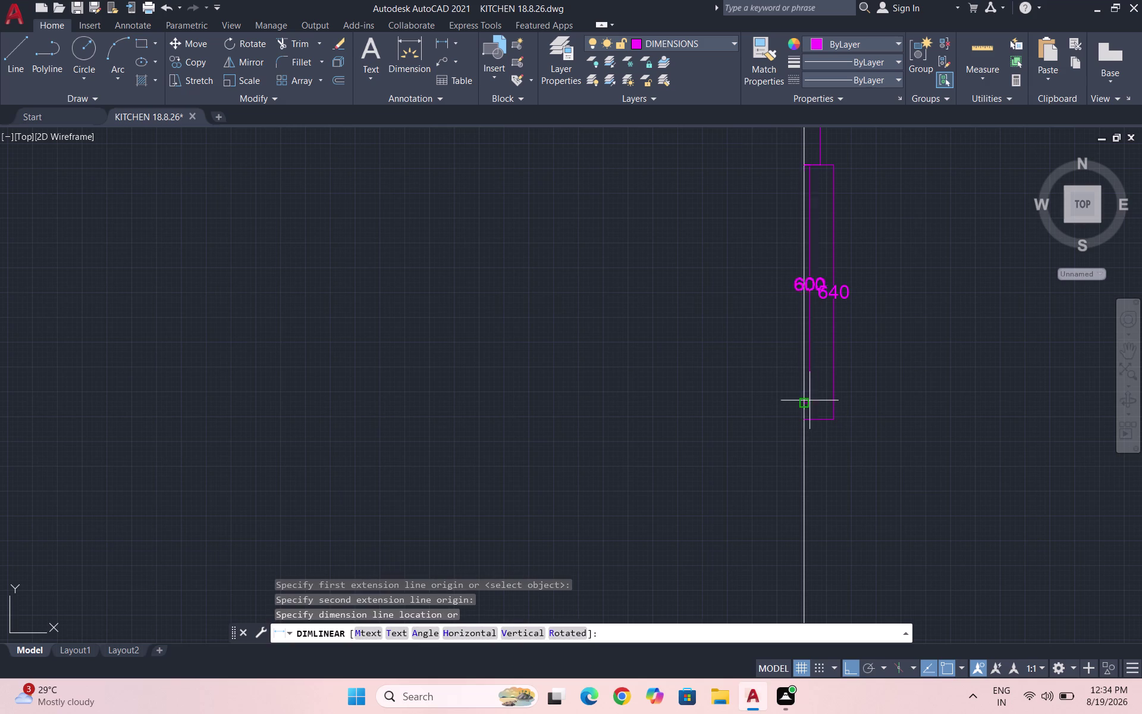
click(822, 165)
scroll(up, 3)
Dimension the 40 segment just below the 600.
key(space)
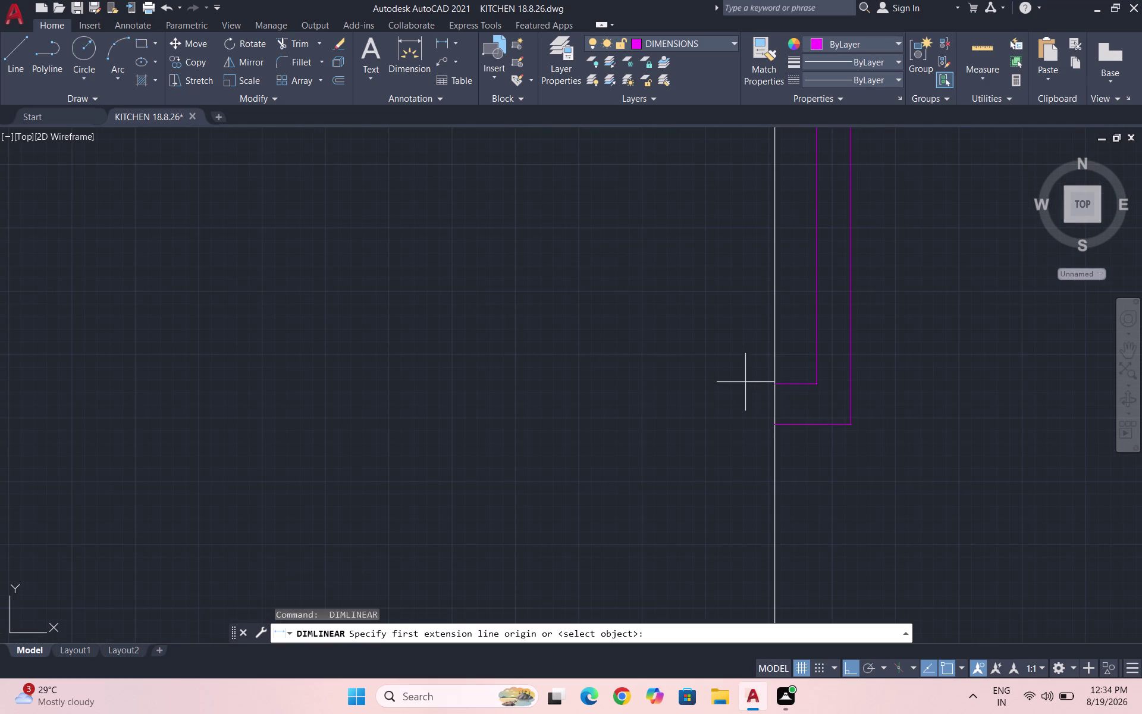
click(772, 383)
click(774, 423)
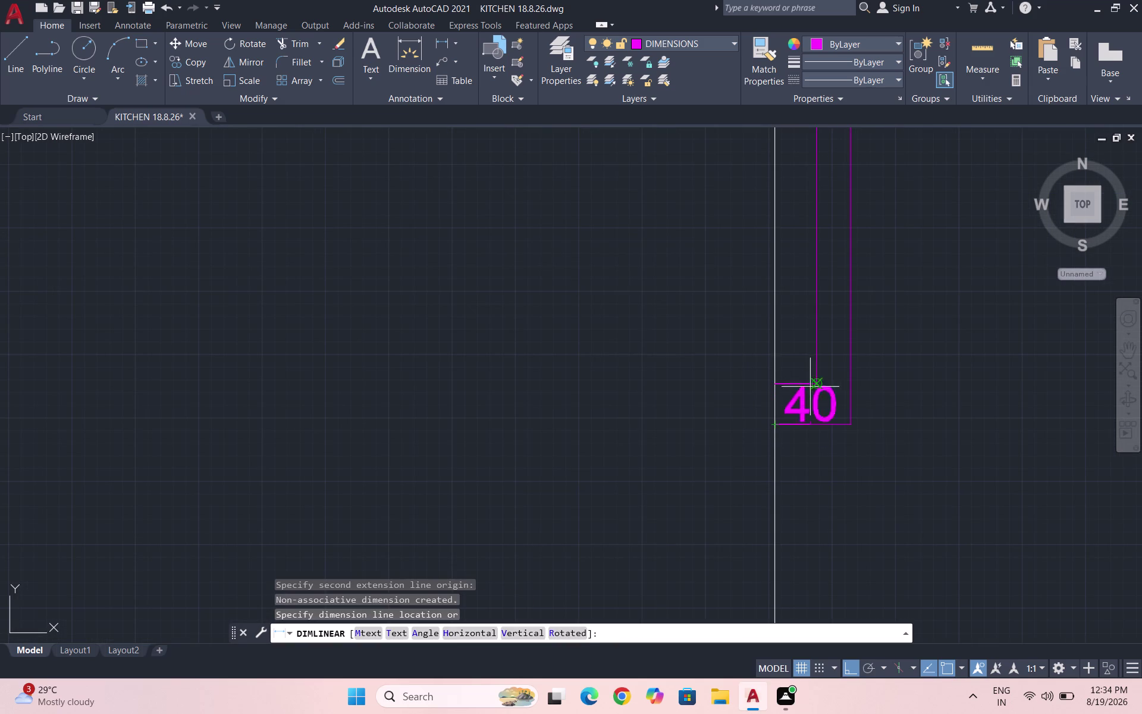
click(818, 381)
click(912, 338)
key(space)
Erase the unwanted long dimension and pick a new first point below the 40.
click(834, 306)
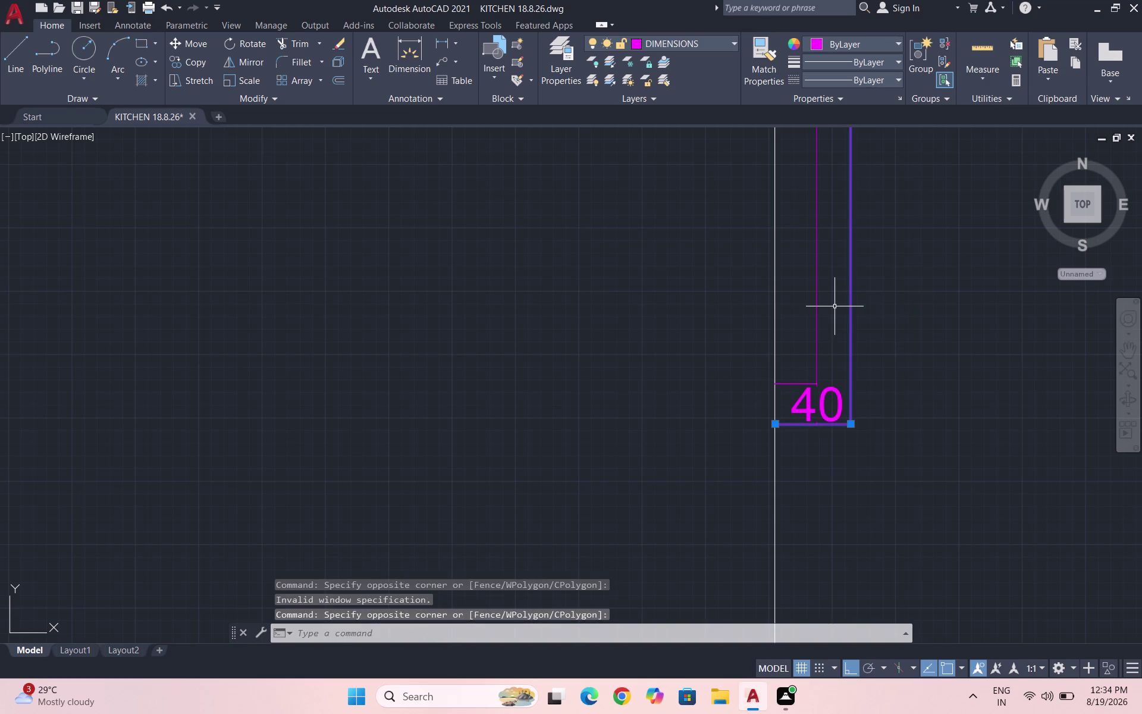
key(Delete)
scroll(down, 3)
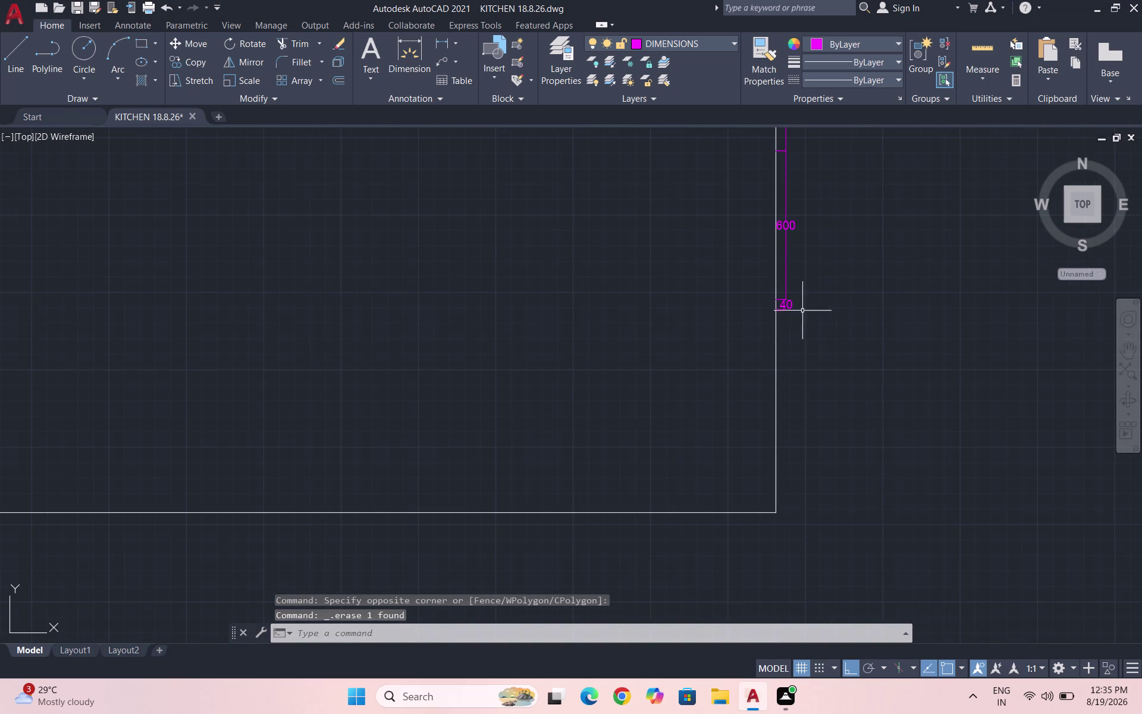
click(447, 45)
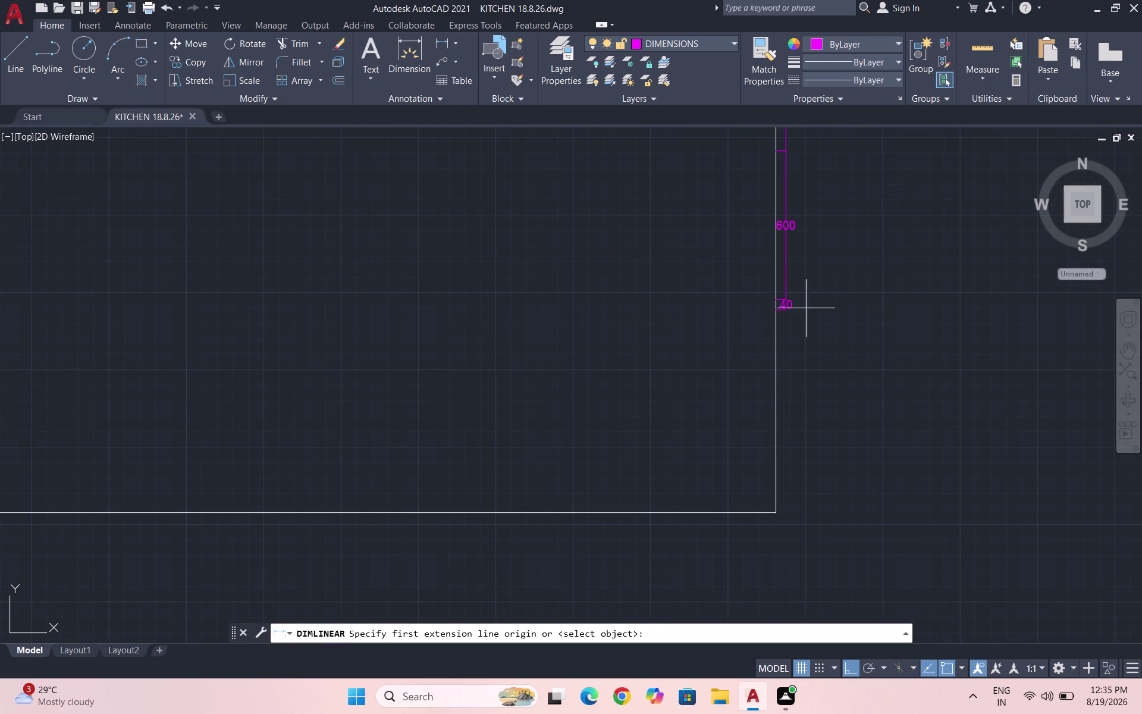
click(777, 309)
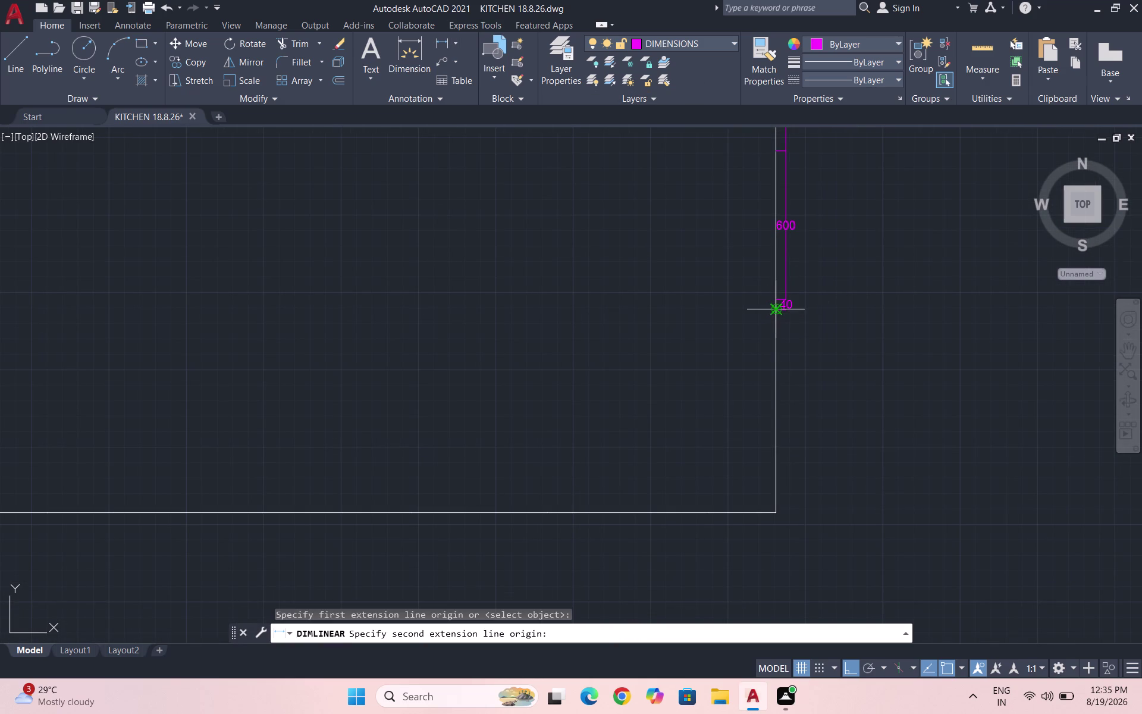
scroll(down, 3)
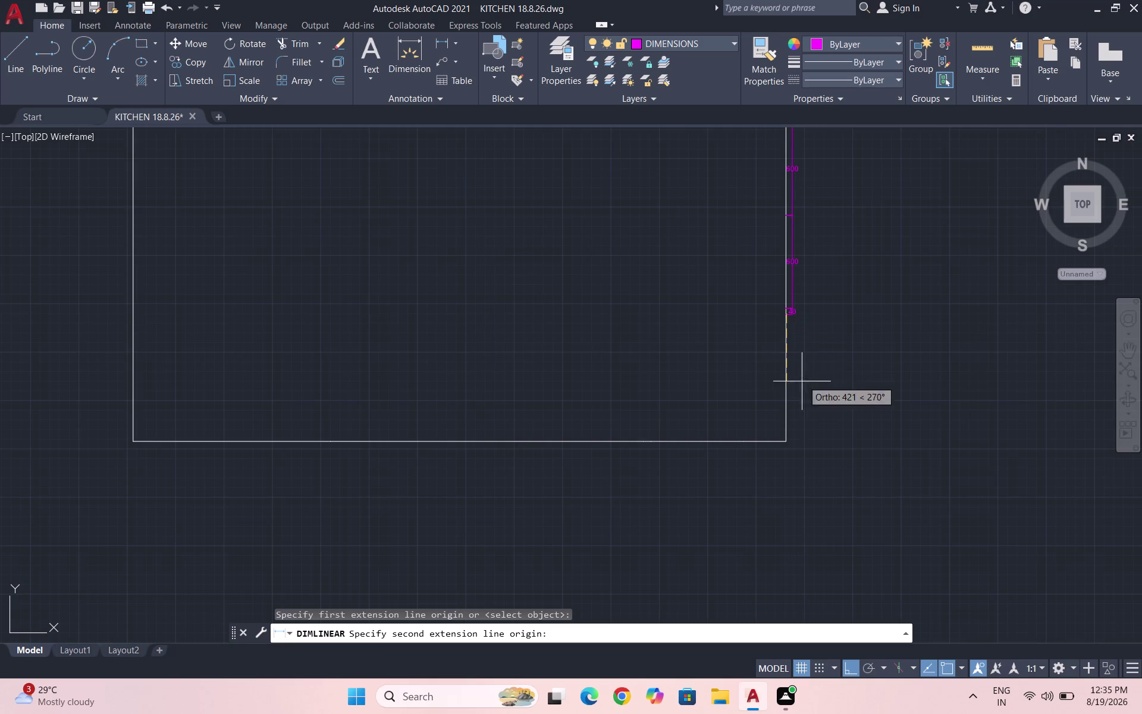
scroll(up, 3)
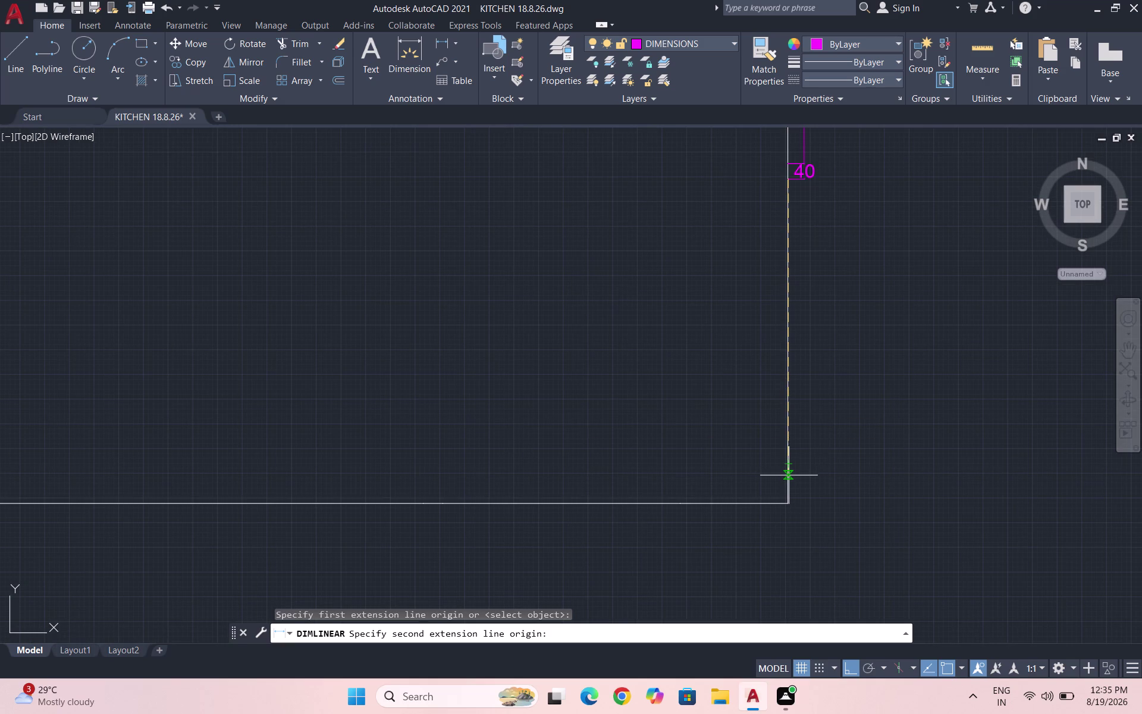